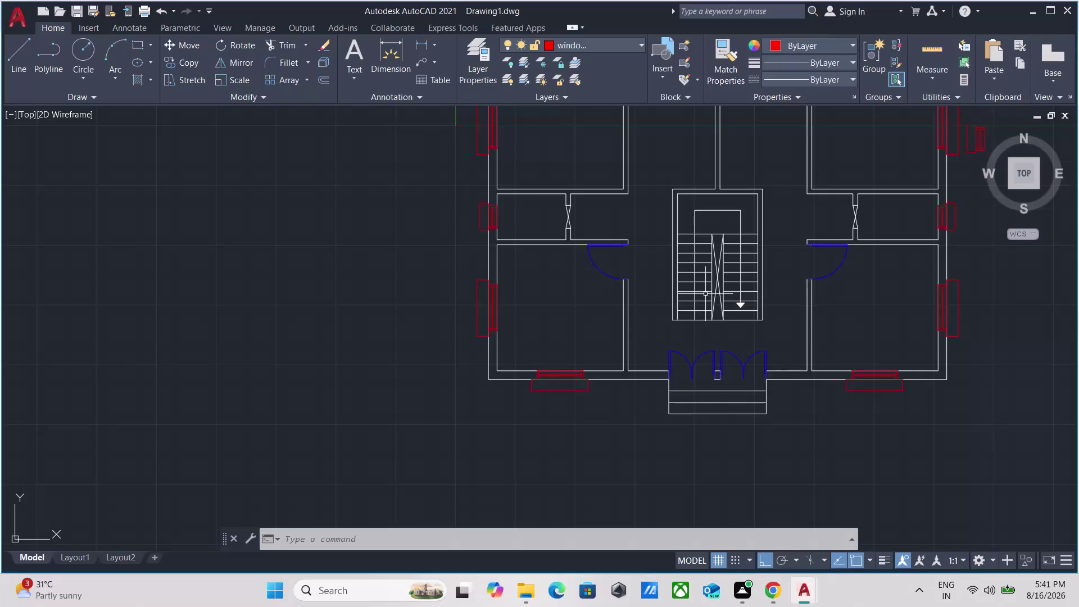
Window-select the first loose pieces, the tall piece and the bed pieces right of the plan.
scroll(down, 3)
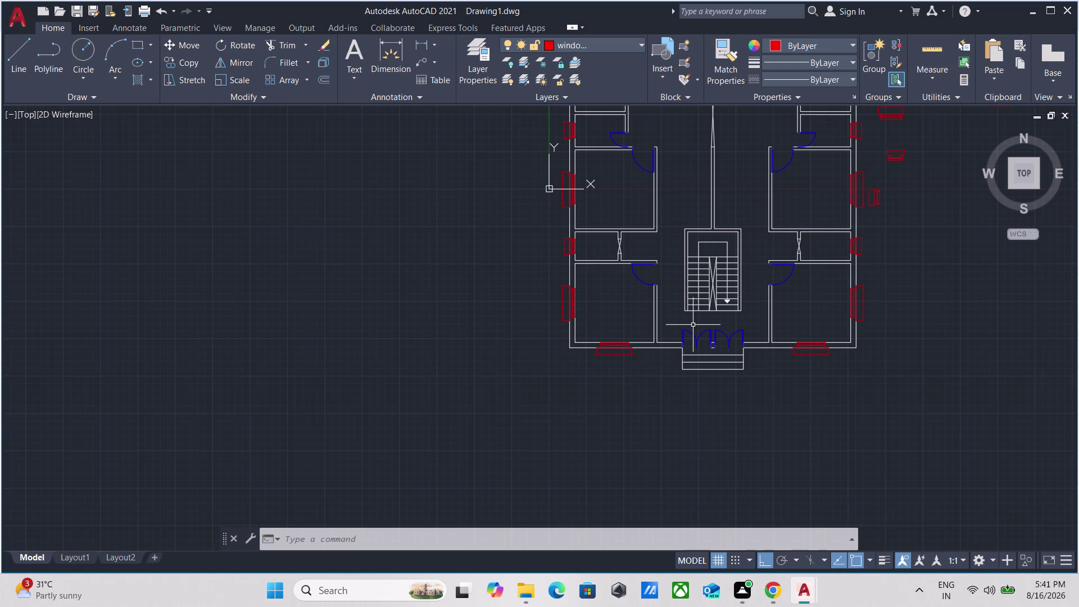
scroll(up, 3)
scroll(down, 3)
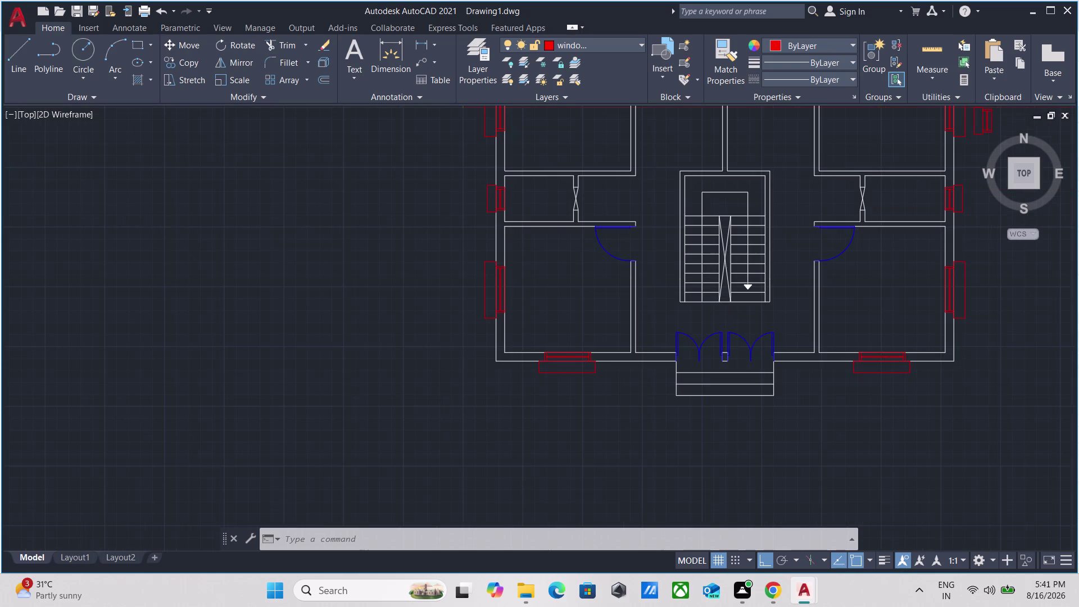
scroll(down, 3)
middle_drag(792, 300, 631, 354)
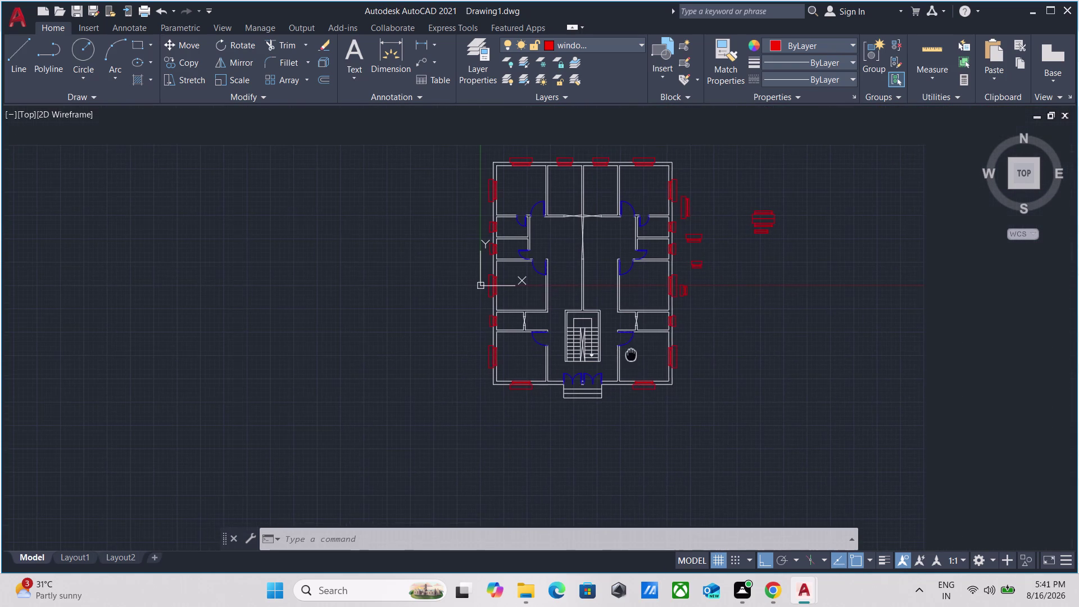
scroll(up, 3)
middle_drag(694, 302, 696, 328)
click(679, 305)
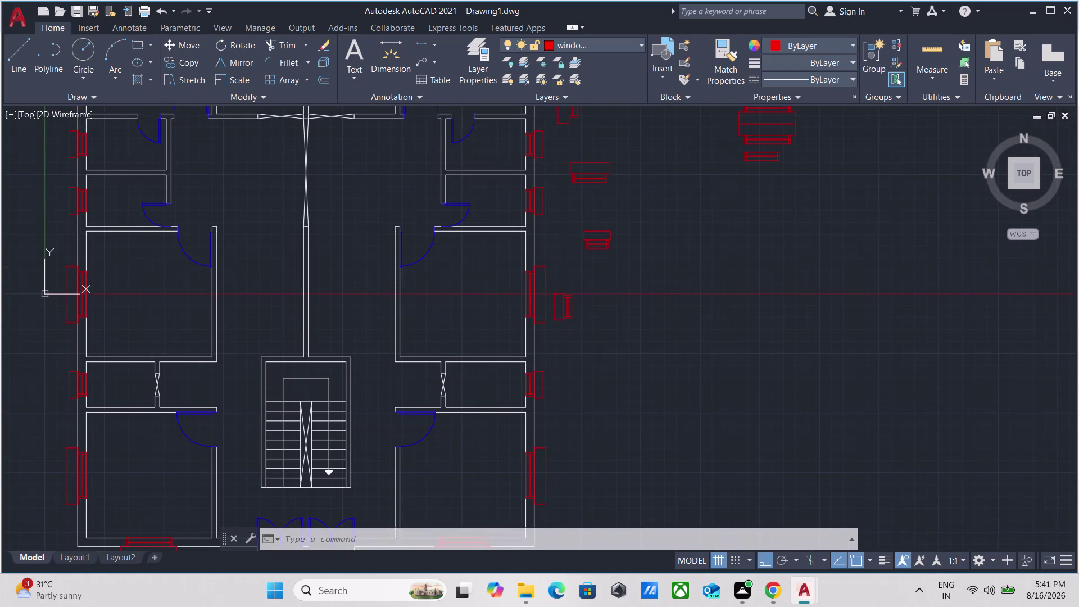
click(597, 148)
middle_drag(619, 197, 639, 339)
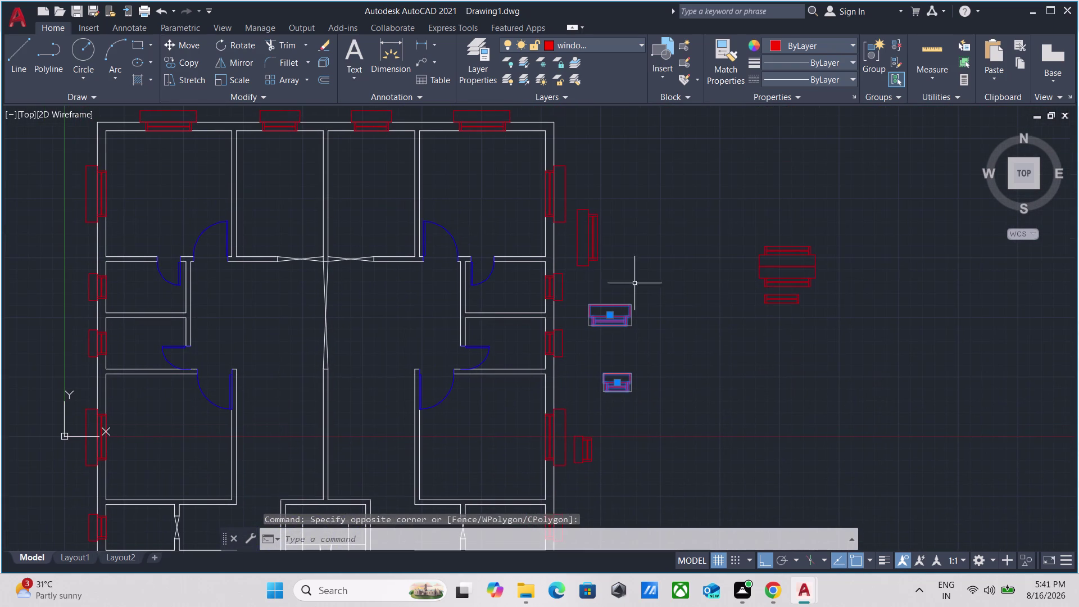
click(631, 273)
click(590, 211)
click(845, 364)
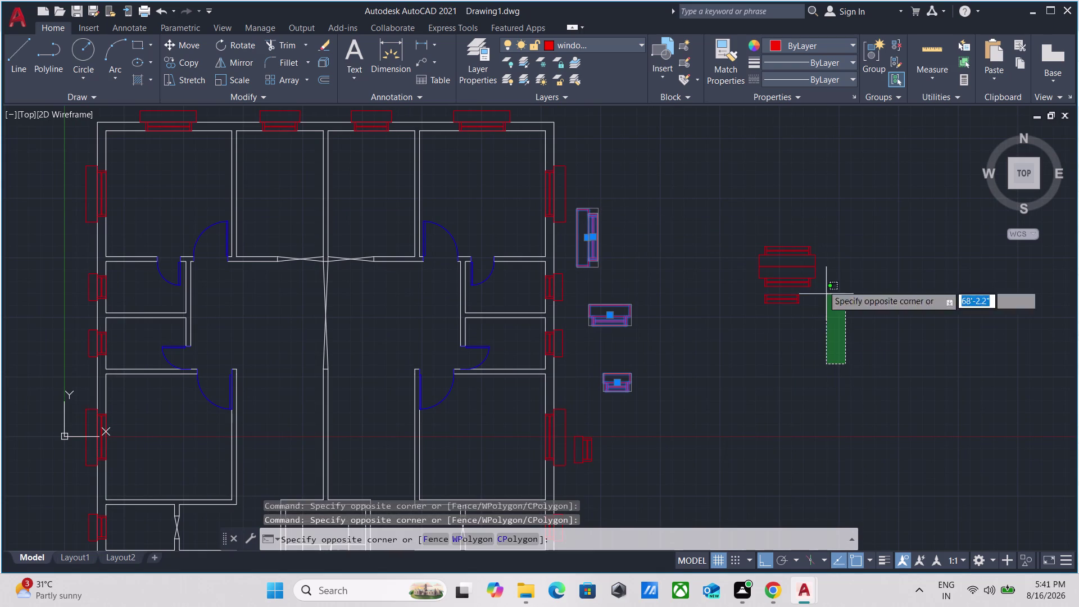
click(772, 204)
Add the small piece beside the wall window, then recenter on the plan and selection.
middle_drag(624, 456, 660, 329)
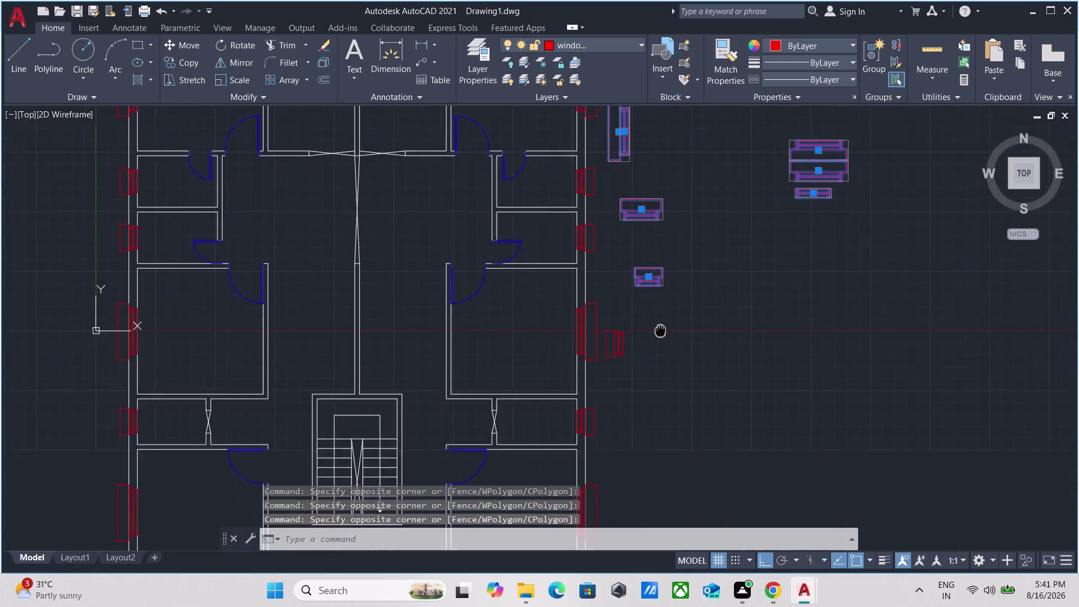
middle_drag(660, 329, 686, 252)
scroll(up, 3)
drag(665, 281, 662, 271)
click(597, 200)
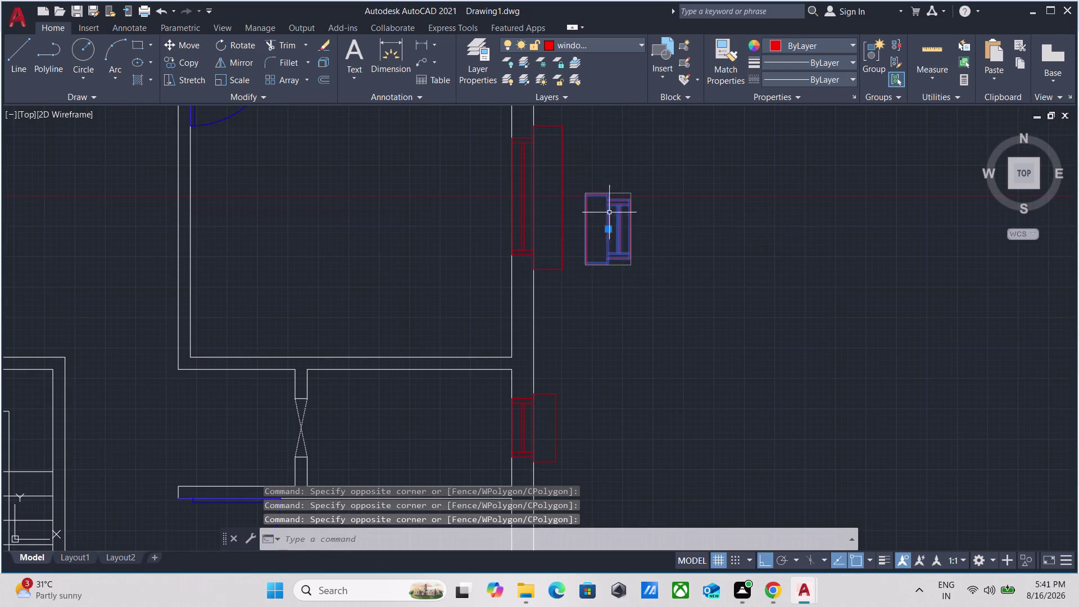
scroll(down, 3)
middle_drag(657, 314, 702, 145)
scroll(down, 3)
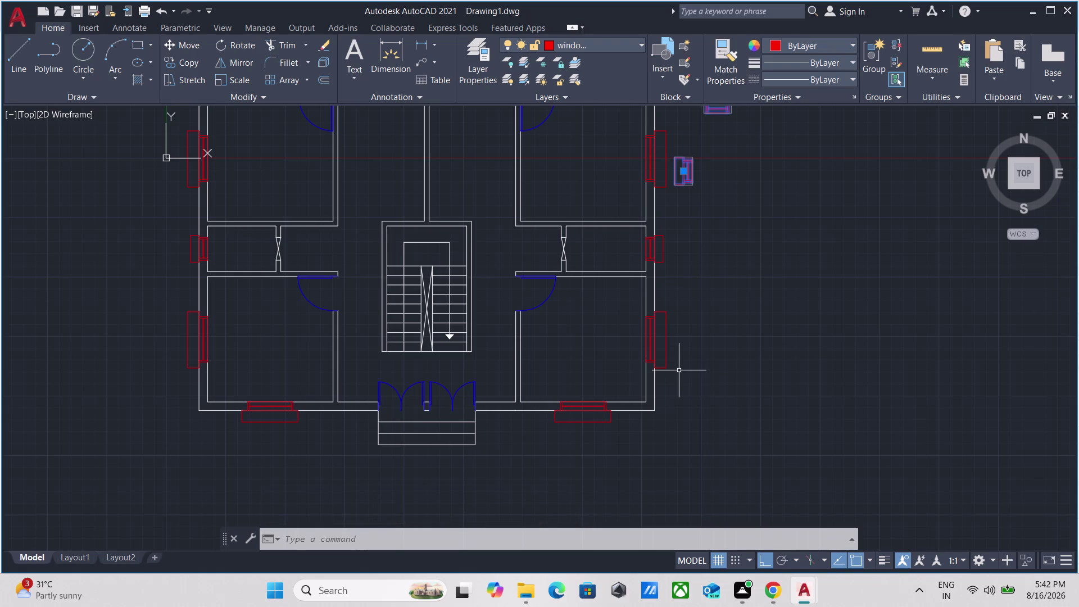
scroll(down, 3)
middle_drag(722, 354, 715, 391)
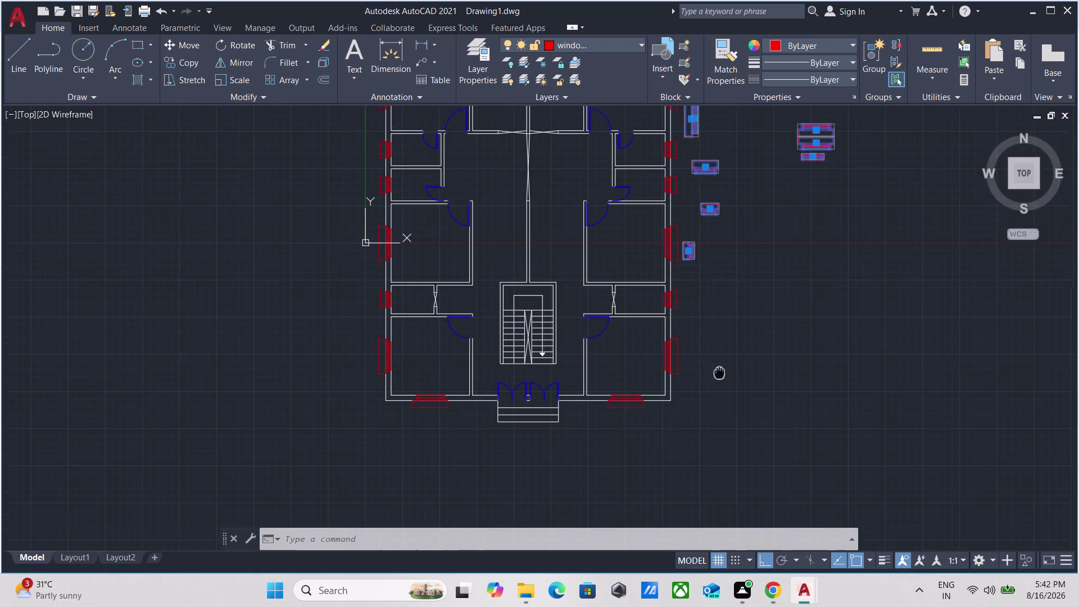
middle_drag(716, 391, 703, 447)
Erase the selected loose furniture pieces beside the plan.
right_click(810, 292)
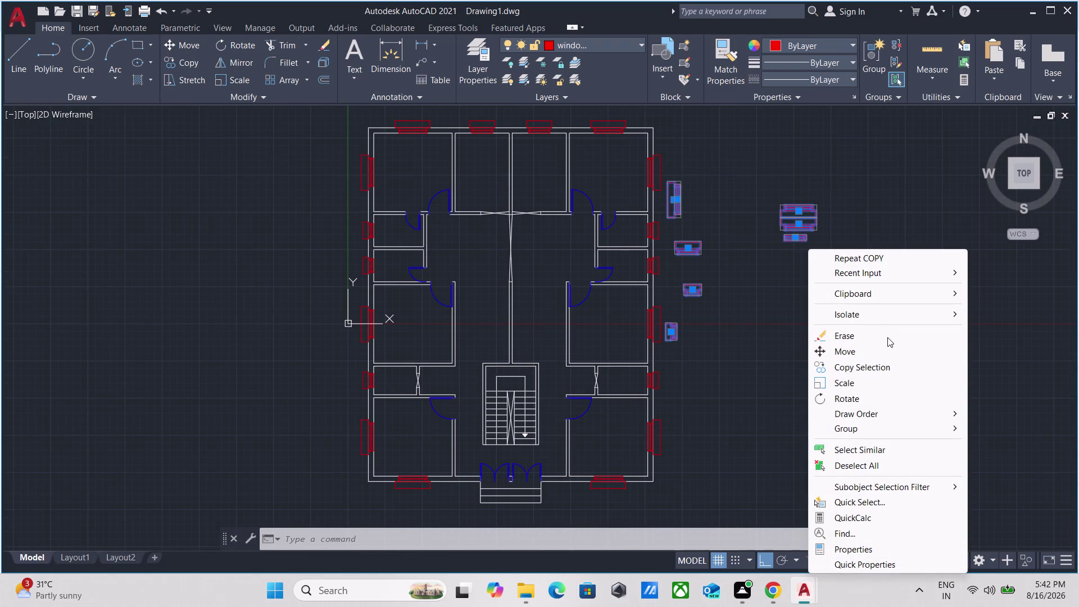
click(887, 337)
scroll(up, 3)
scroll(down, 3)
middle_drag(481, 252, 526, 330)
Zoom back to the upper rooms and make 'furniture' the current layer.
scroll(up, 3)
scroll(up, 3)
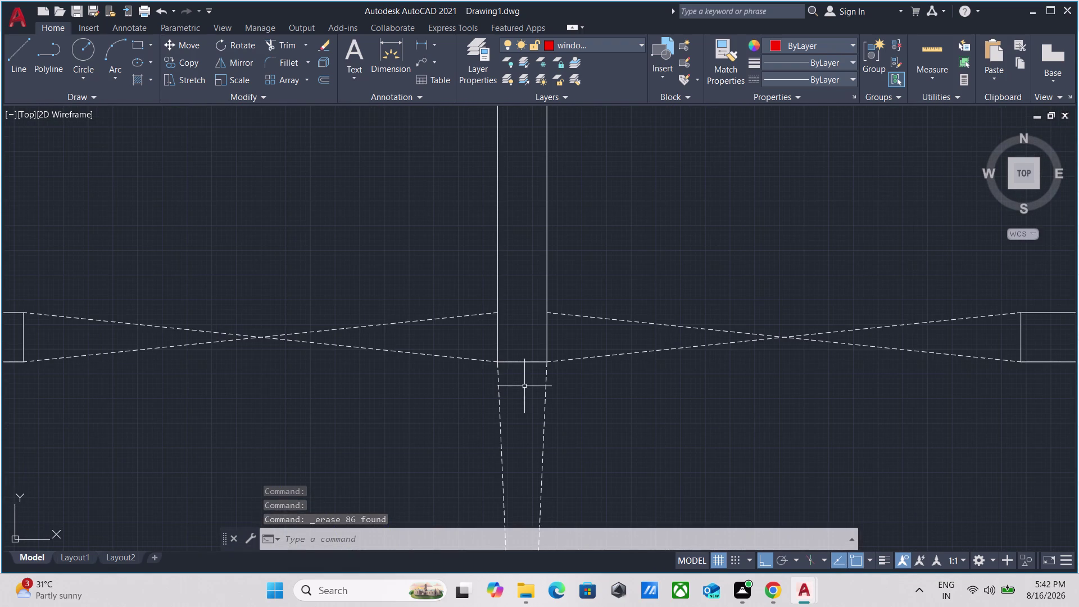
scroll(down, 3)
scroll(down, 3)
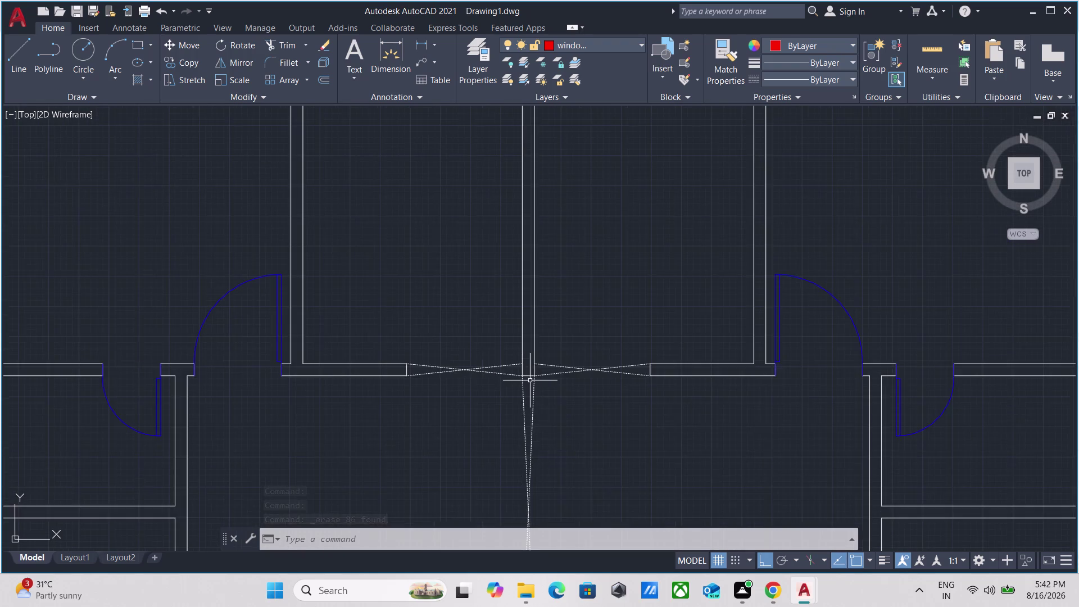
scroll(down, 3)
scroll(down, 3)
middle_drag(613, 398, 608, 296)
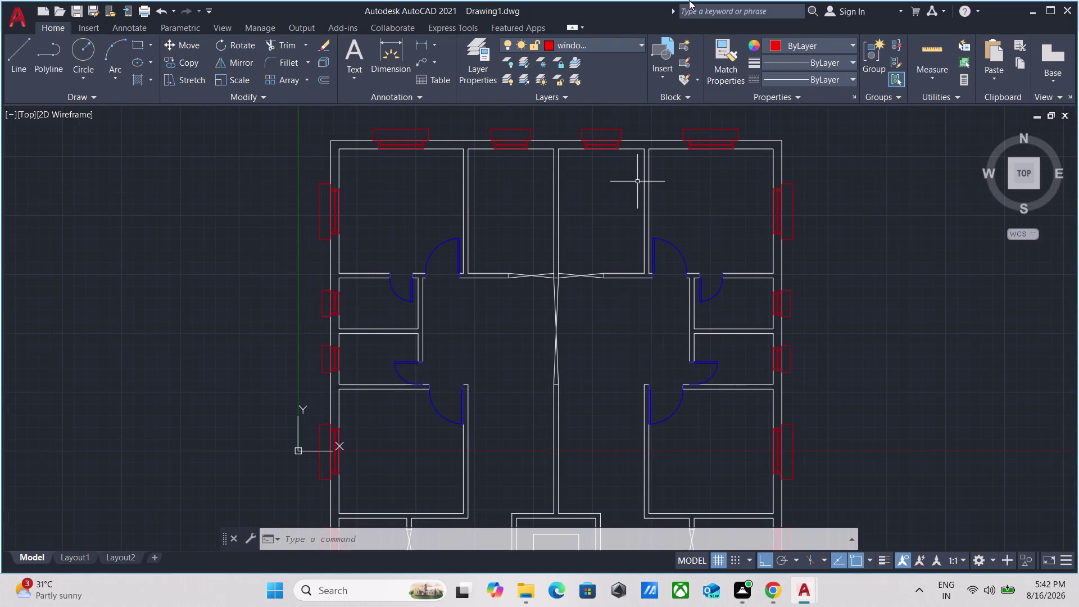
click(622, 39)
click(562, 128)
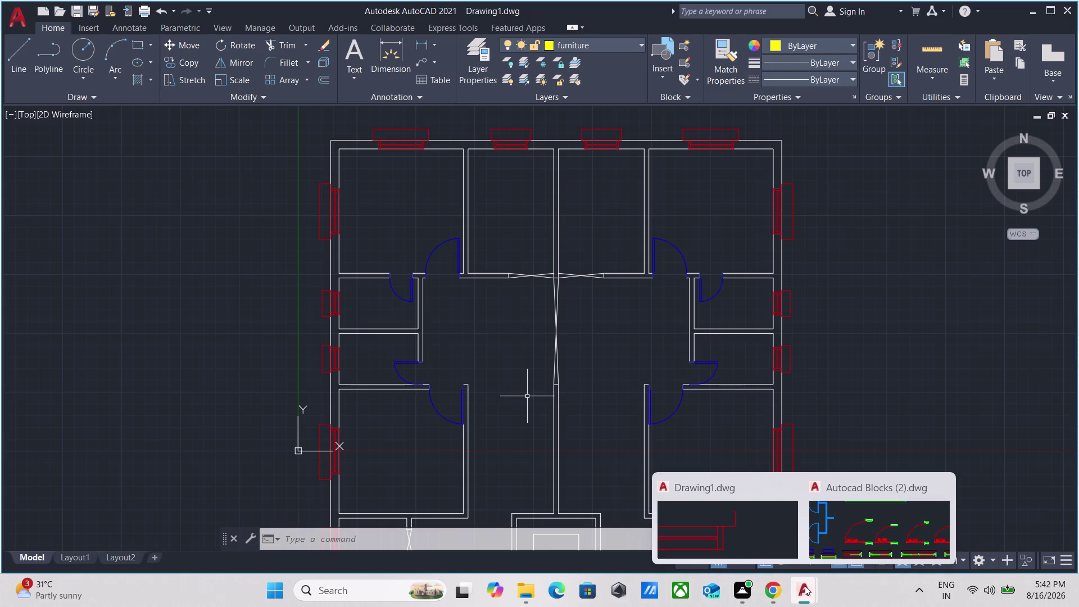
Switch to the Autocad Blocks (2).dwg drawing and pan toward its sofa blocks.
click(854, 537)
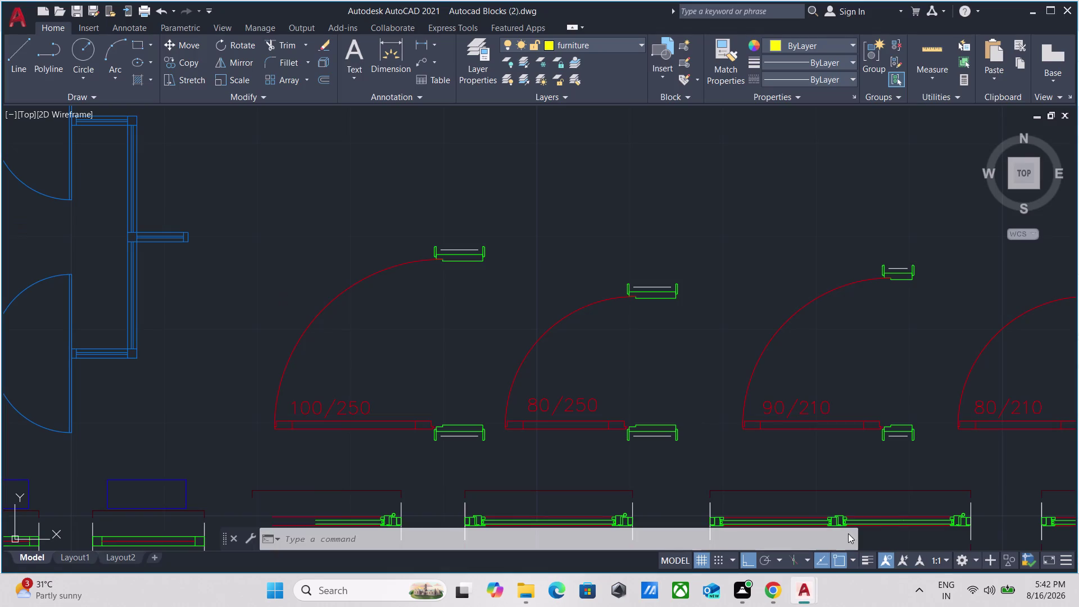
scroll(down, 3)
scroll(down, 3)
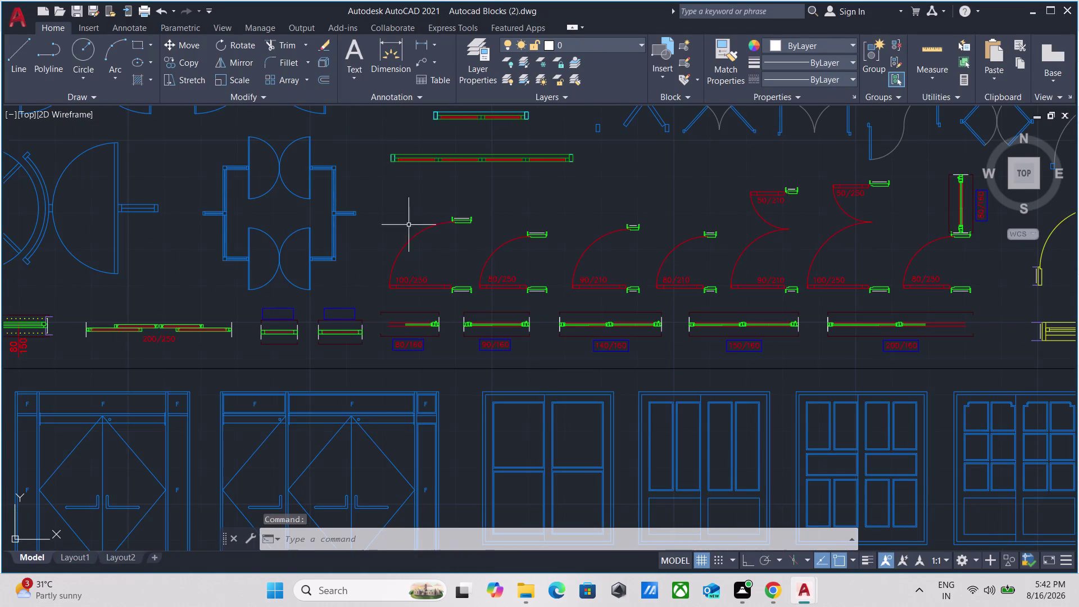
scroll(down, 3)
scroll(down, 3)
middle_drag(319, 248, 547, 259)
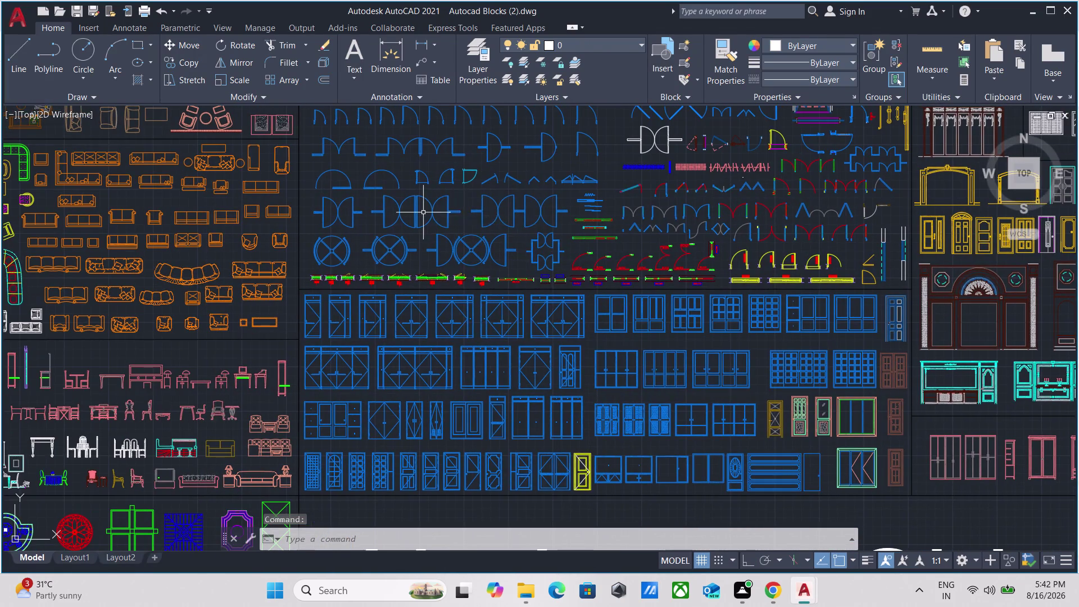
middle_drag(450, 230, 624, 283)
scroll(down, 3)
middle_drag(343, 238, 518, 283)
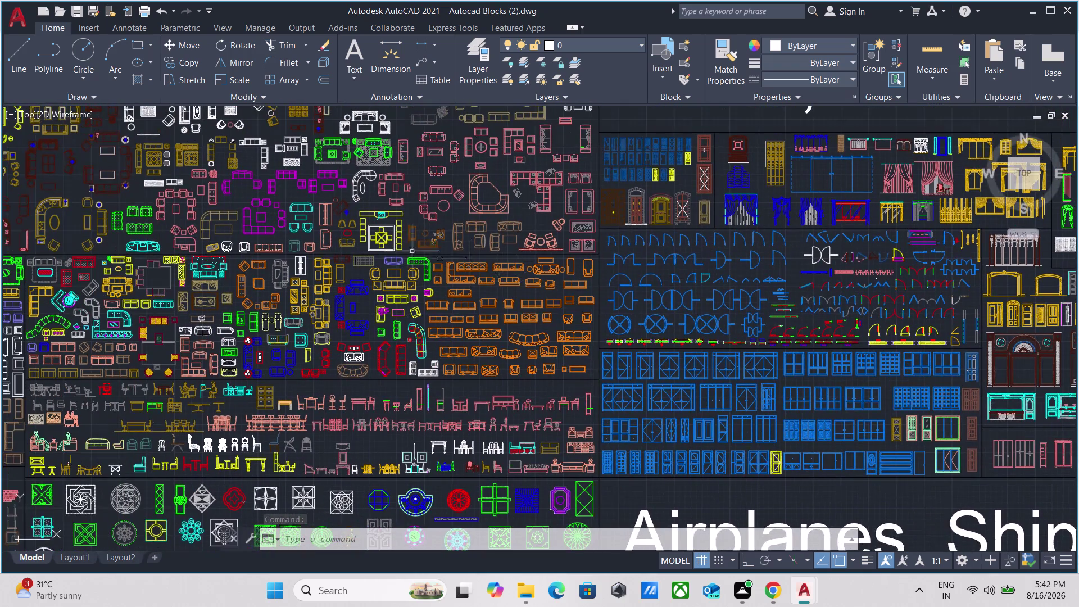
Browse the sofa sets, starting a selection window on one and cancelling it with Esc.
scroll(up, 3)
scroll(up, 3)
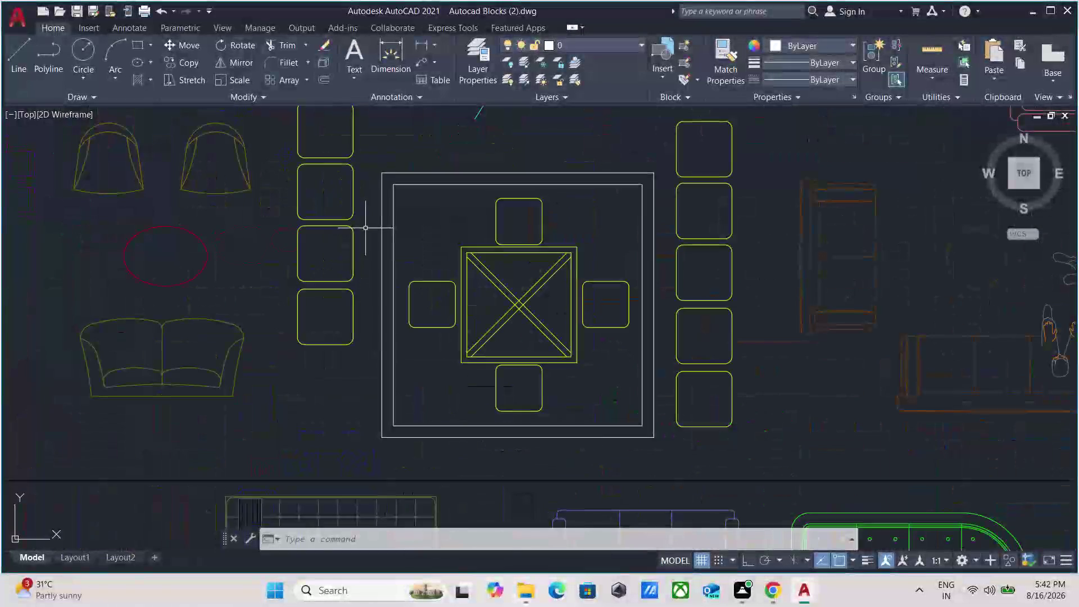
scroll(down, 3)
scroll(down, 3)
middle_drag(383, 235, 577, 313)
scroll(up, 3)
scroll(down, 3)
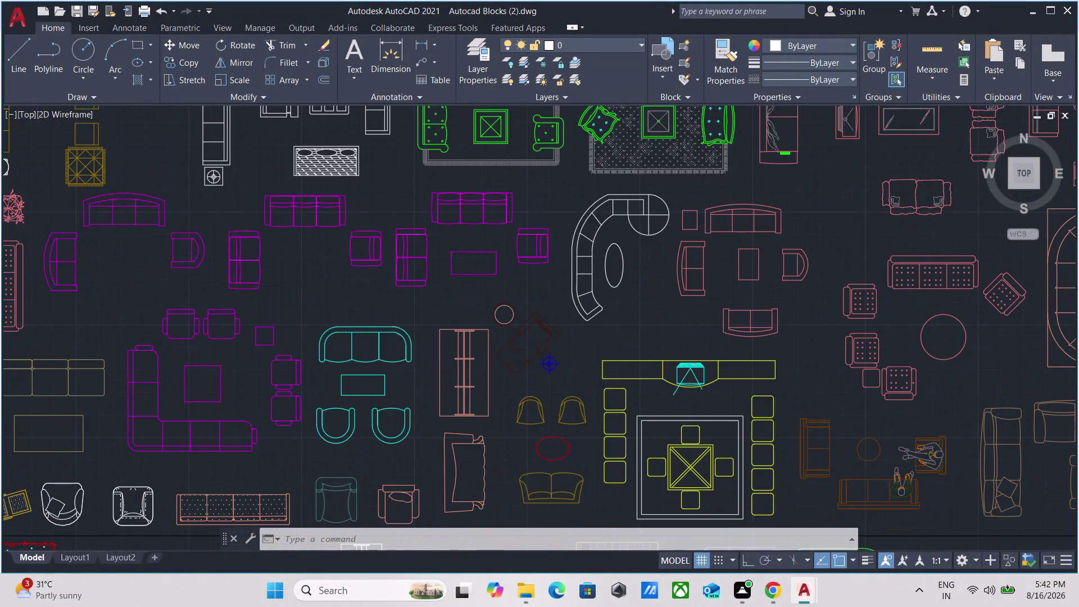
middle_drag(521, 224, 652, 336)
scroll(down, 3)
scroll(up, 3)
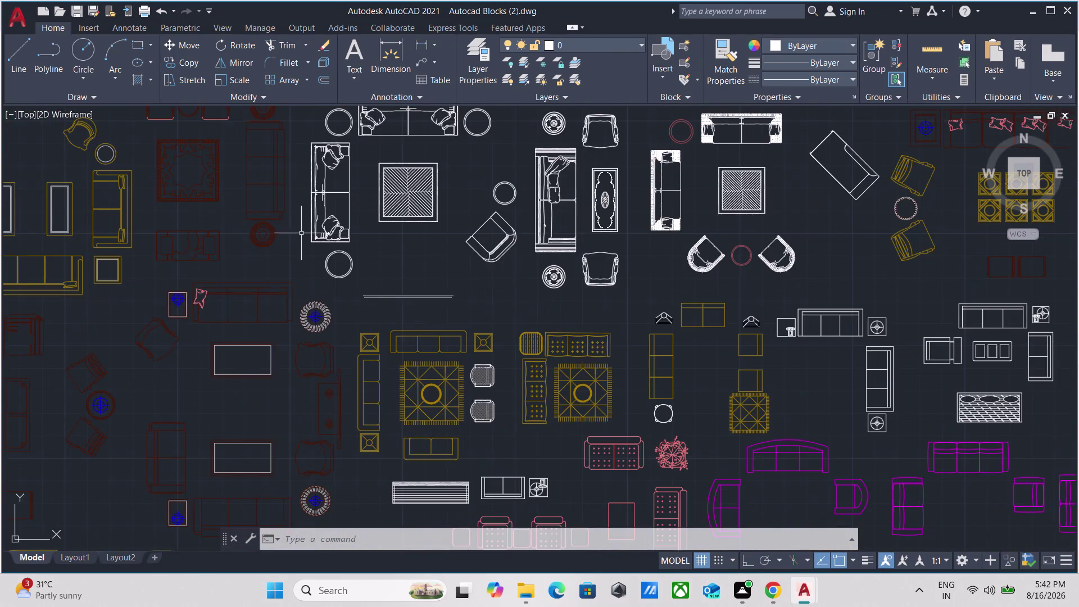
scroll(down, 3)
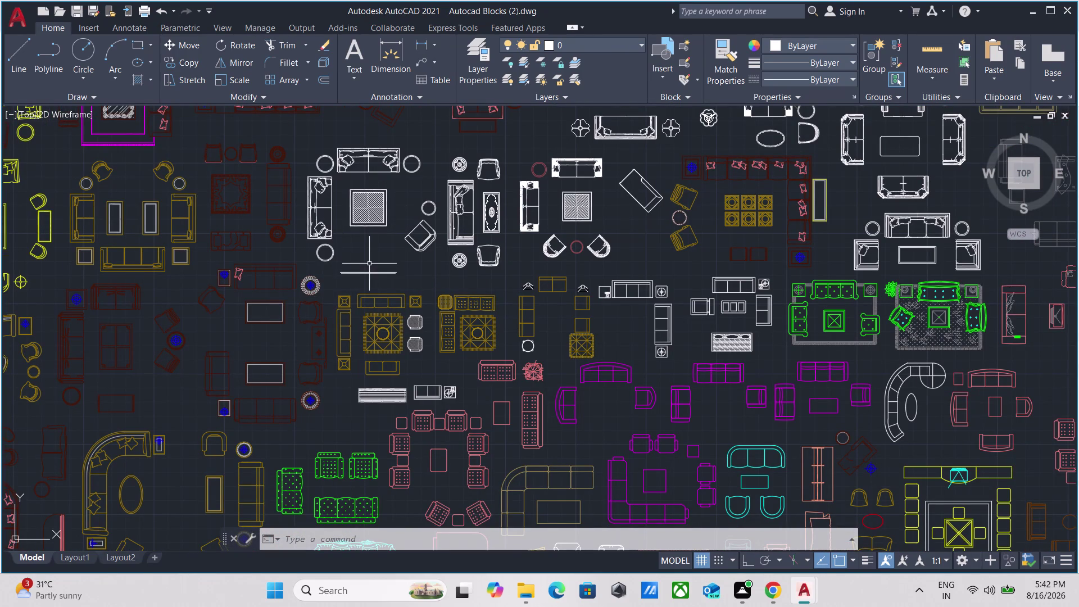
middle_drag(370, 257, 381, 283)
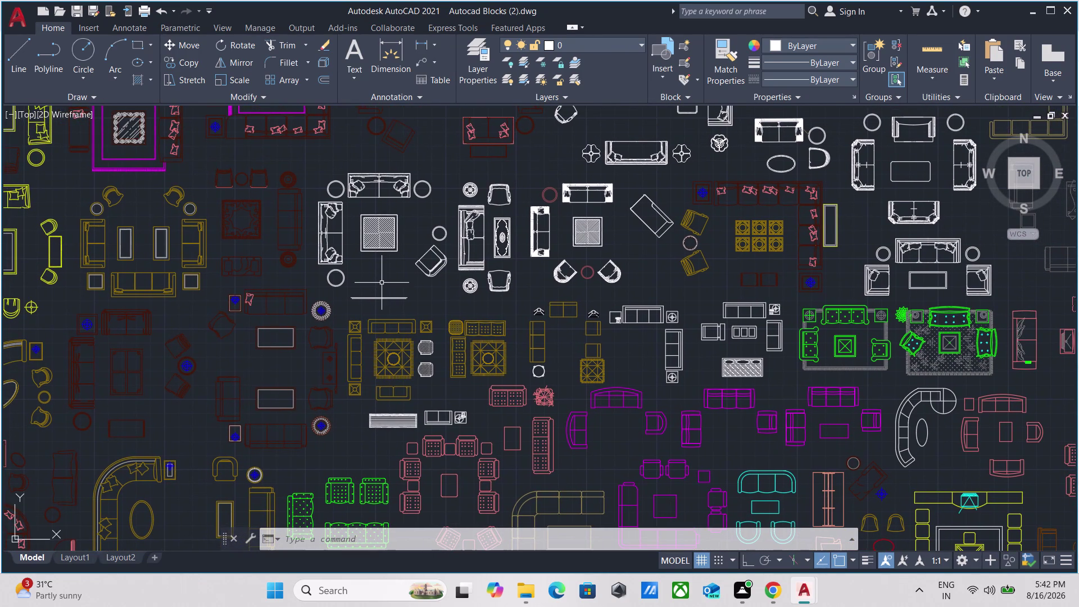
click(646, 289)
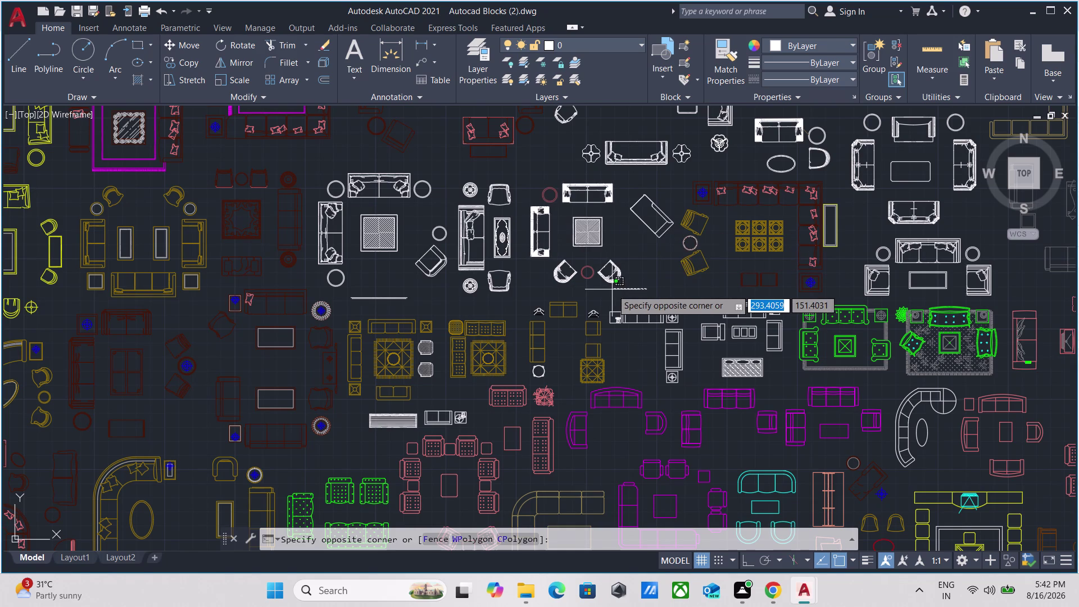
scroll(down, 3)
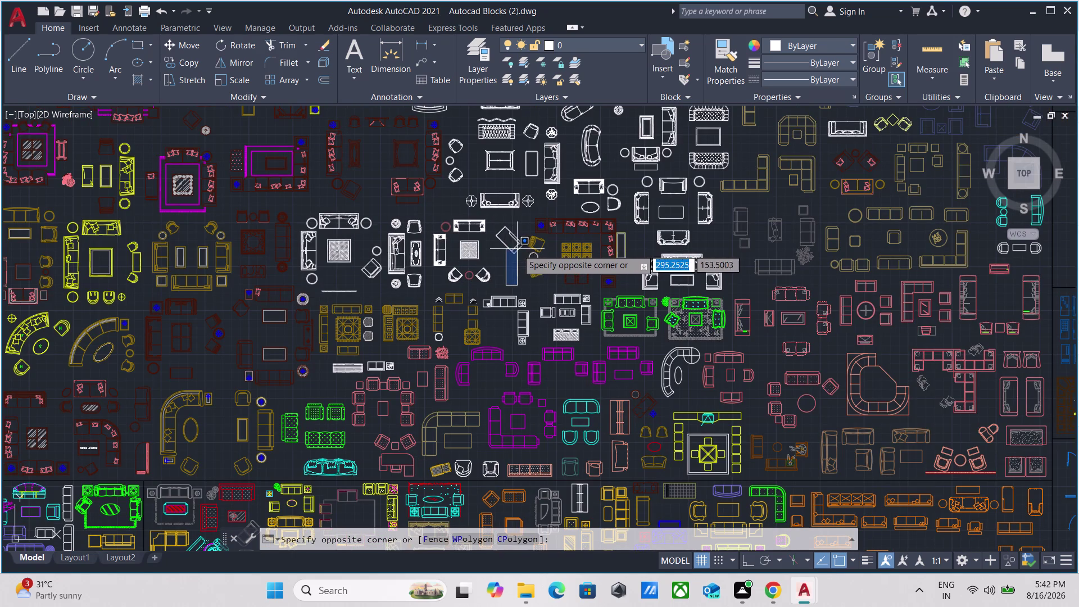
scroll(up, 3)
scroll(down, 3)
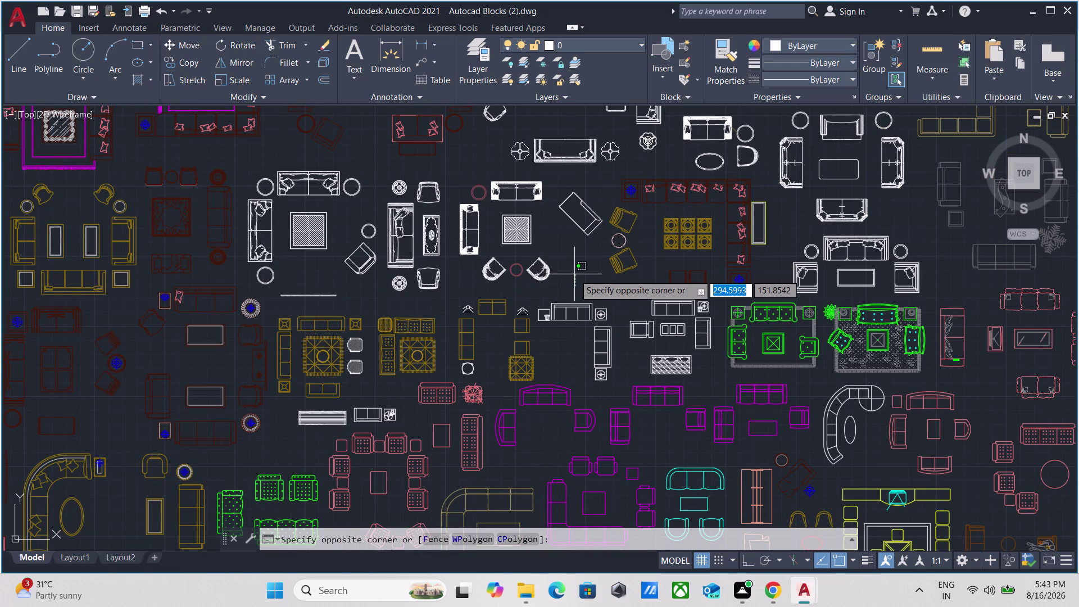
key(Escape)
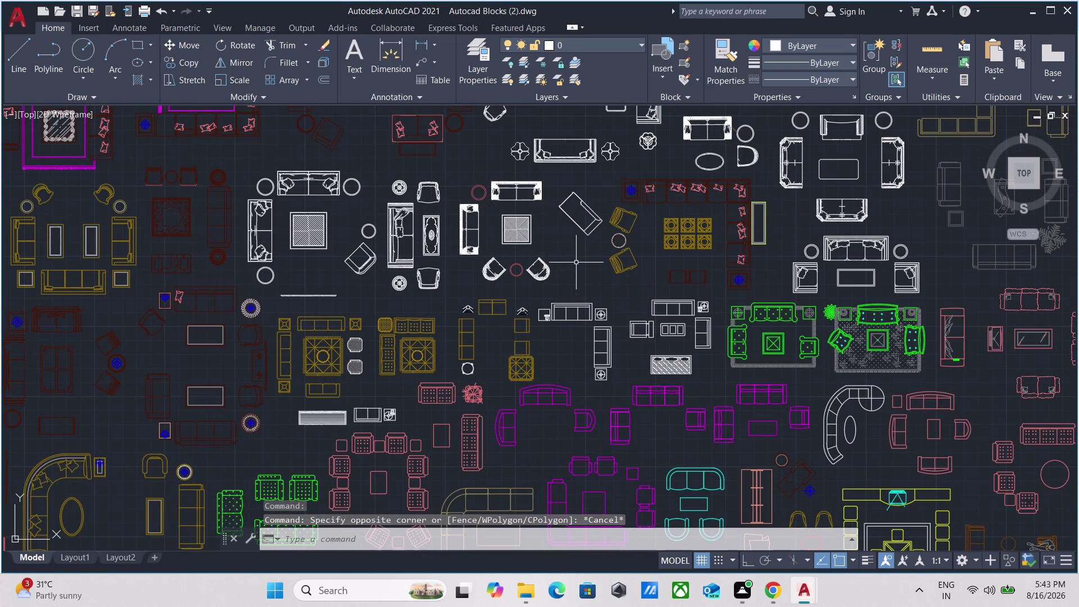
scroll(down, 3)
Zoom and pan across the block library to the bed, piano and rug blocks.
scroll(up, 3)
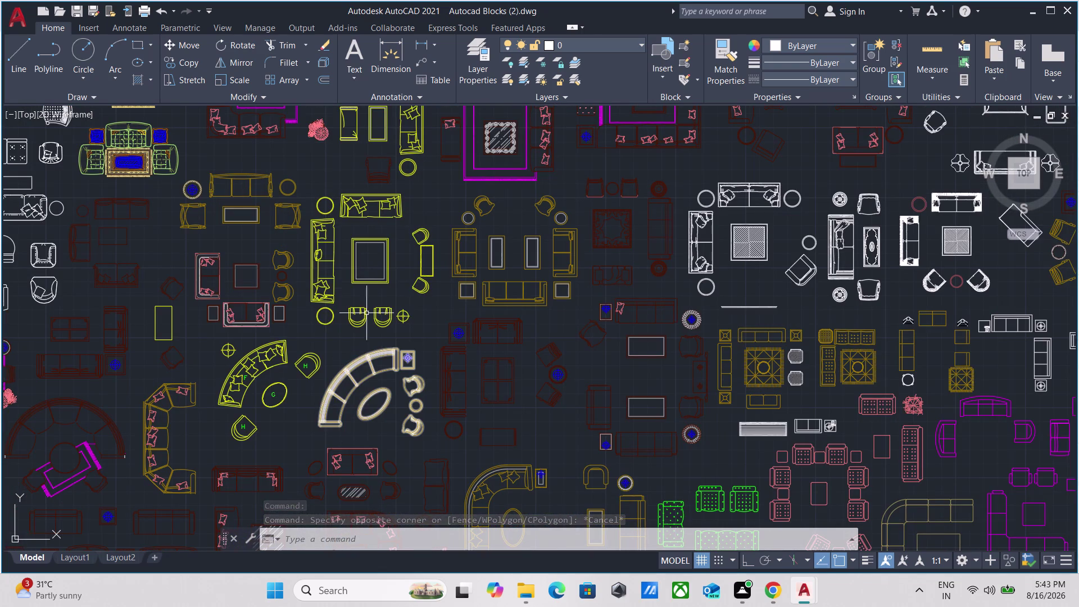
scroll(down, 3)
scroll(up, 3)
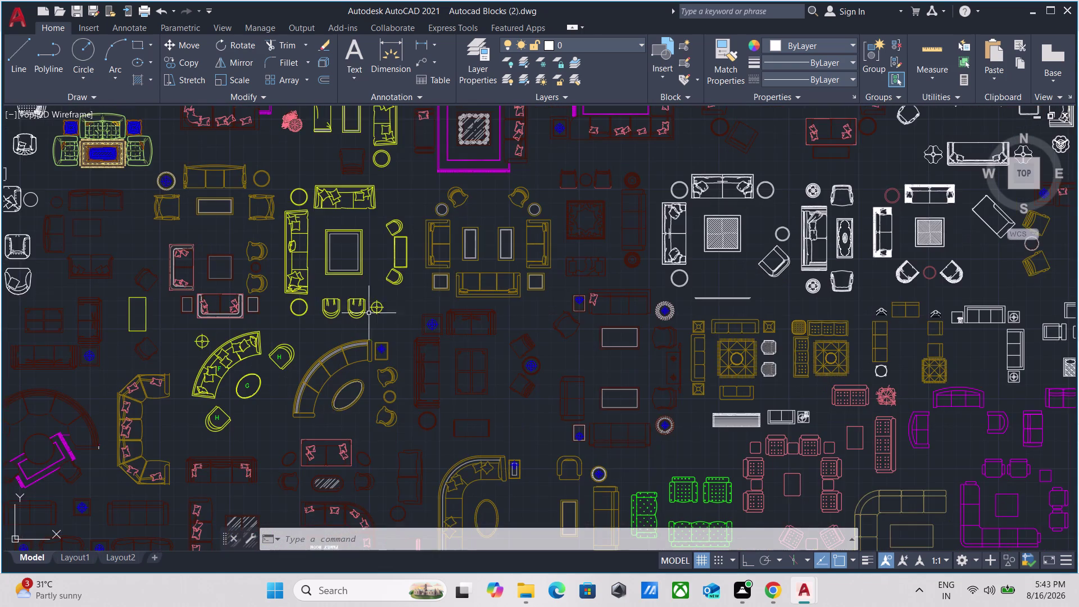
scroll(up, 3)
scroll(down, 3)
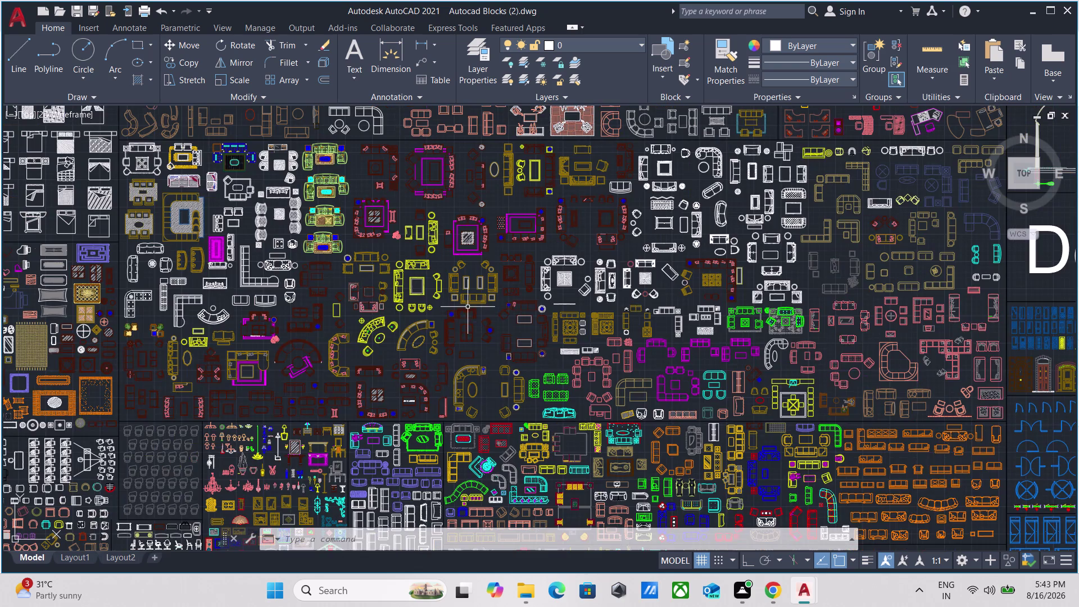
scroll(up, 3)
scroll(down, 3)
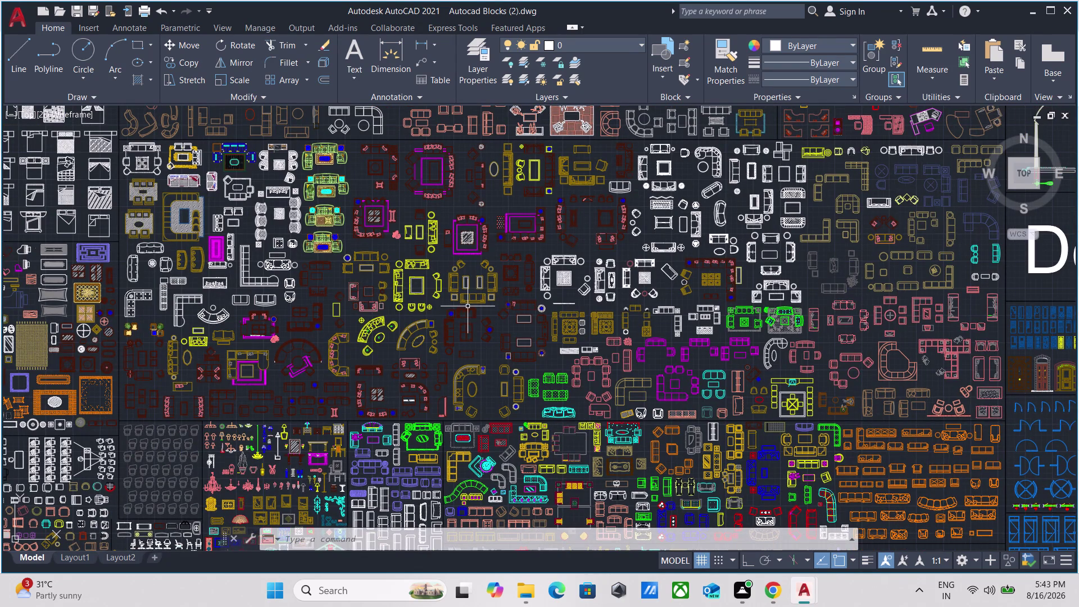
scroll(up, 3)
scroll(up, 3)
scroll(down, 3)
scroll(down, 3)
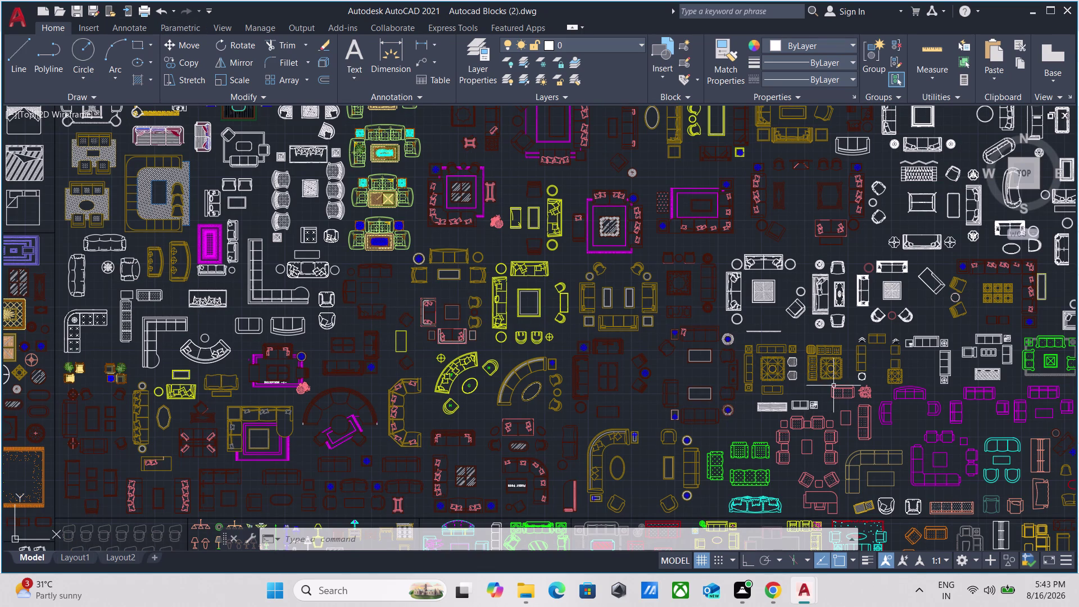
scroll(up, 3)
scroll(up, 3)
scroll(down, 3)
scroll(down, 3)
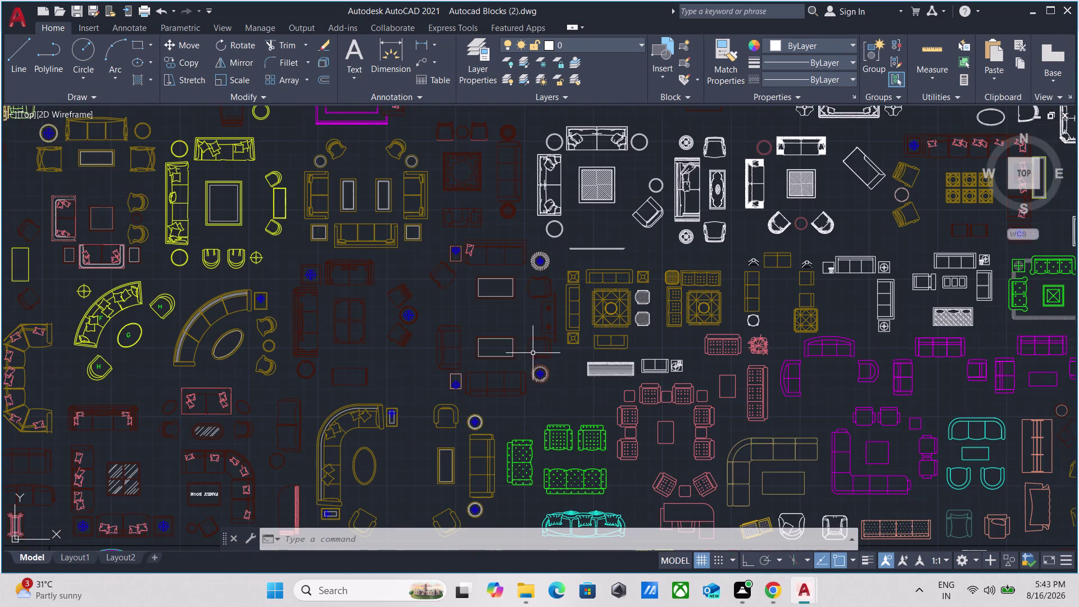
scroll(down, 3)
scroll(up, 3)
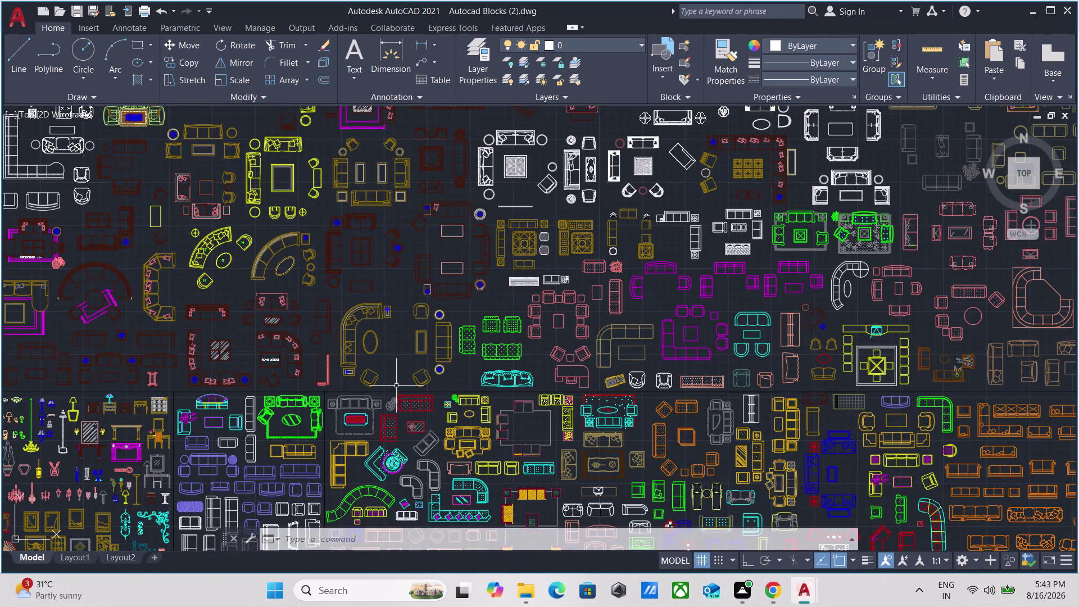
scroll(up, 3)
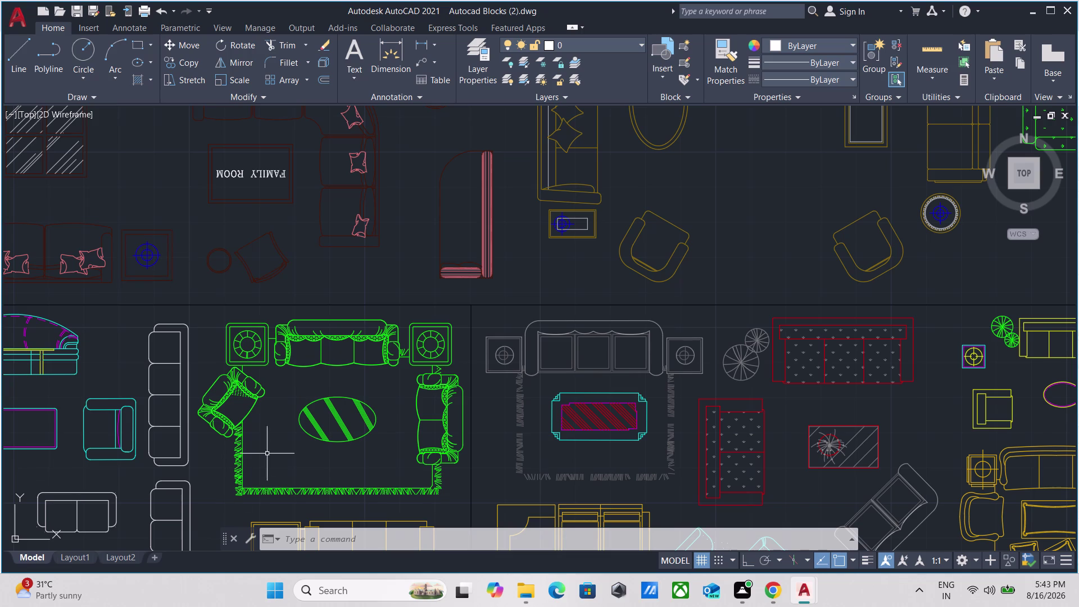
scroll(down, 3)
scroll(up, 3)
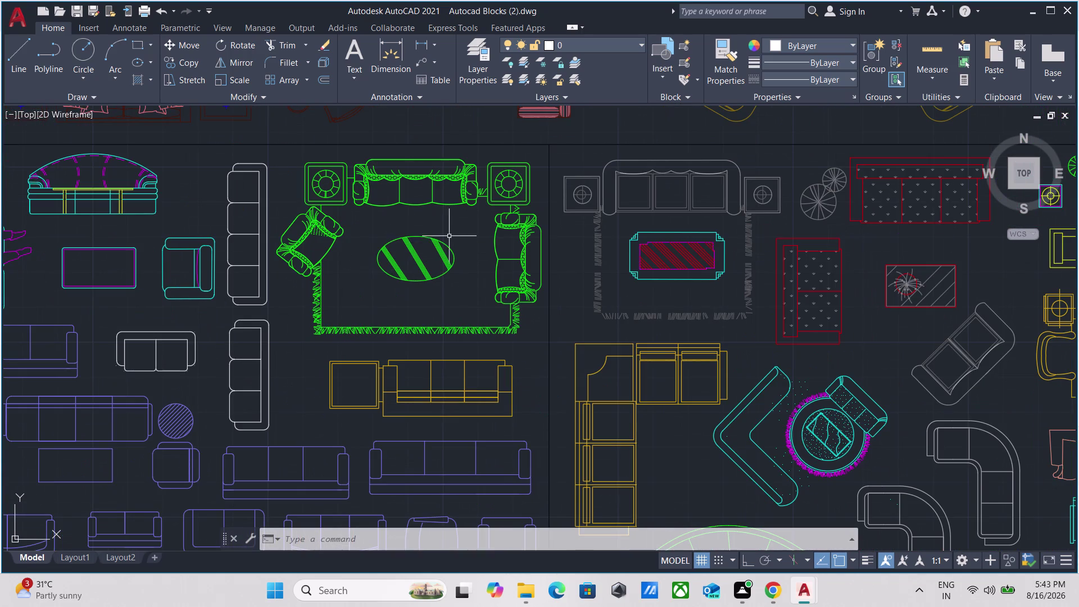
scroll(up, 3)
scroll(down, 3)
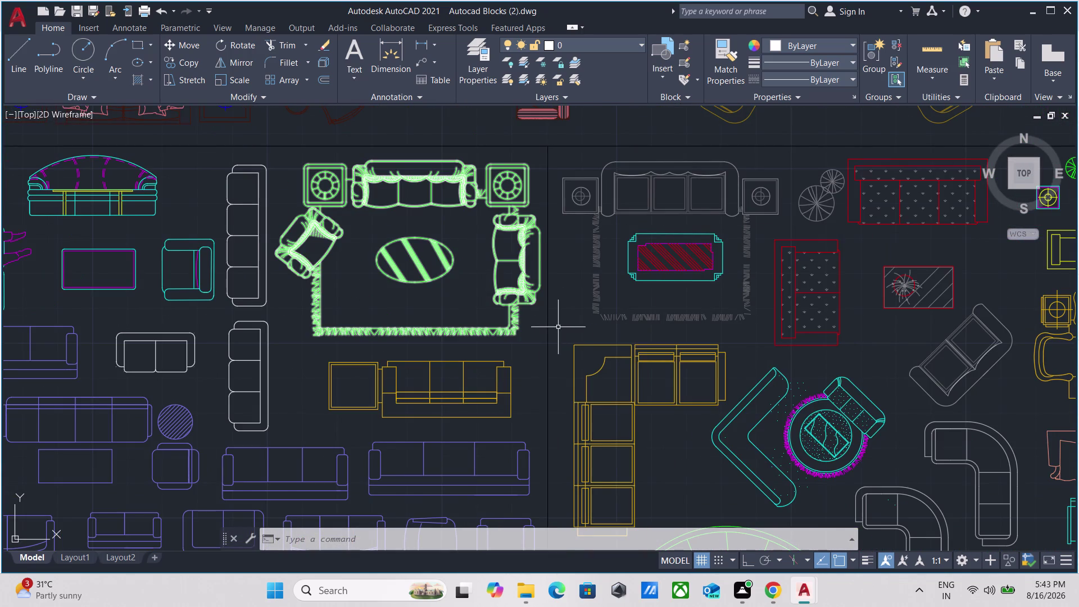
scroll(down, 3)
scroll(down, 3)
scroll(down, 3)
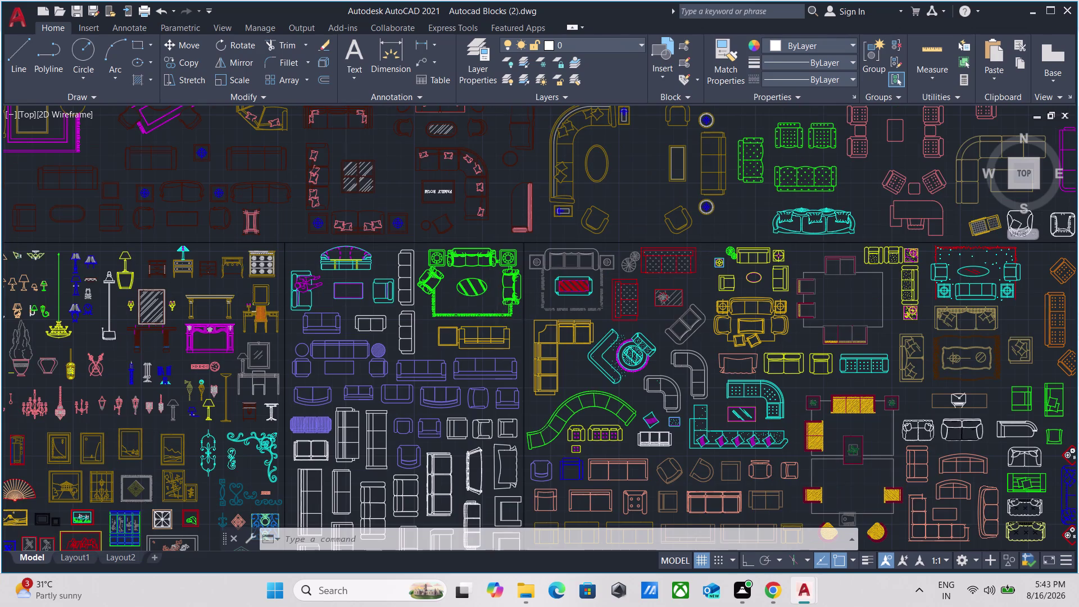
scroll(down, 3)
scroll(up, 3)
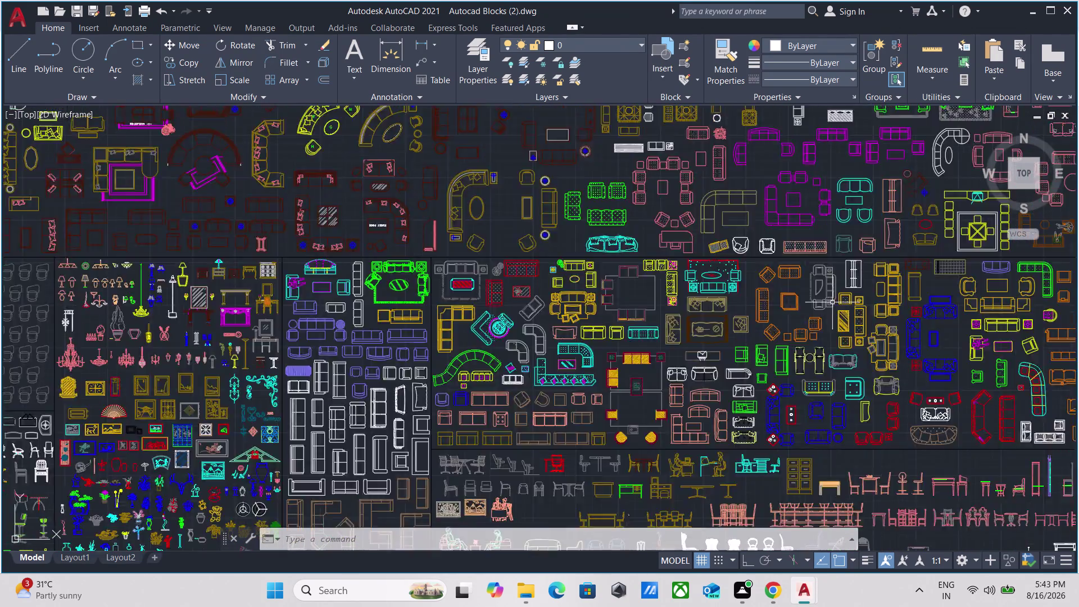
scroll(up, 3)
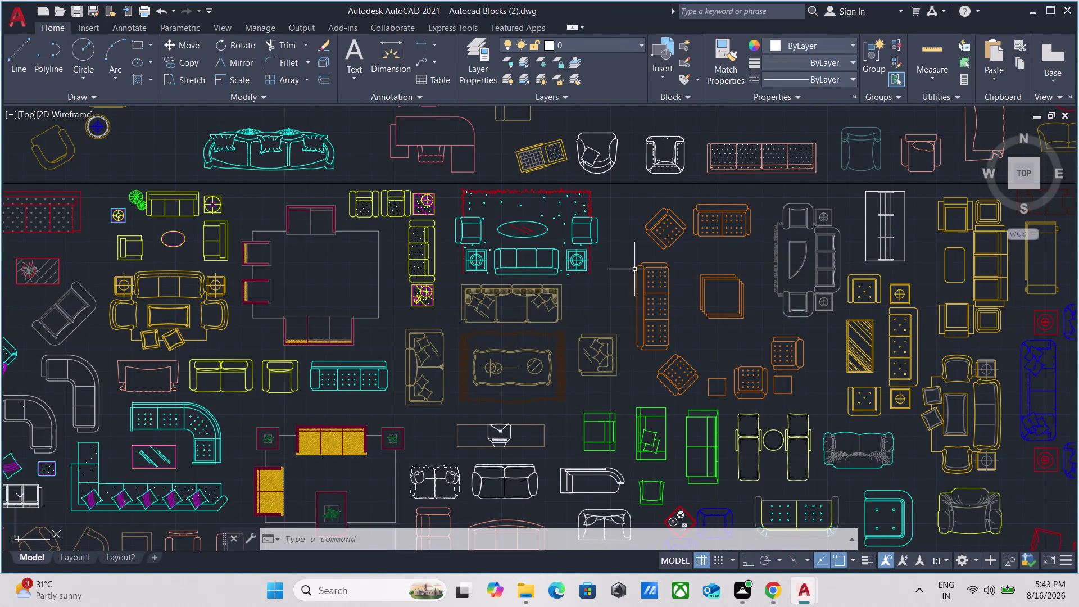
scroll(down, 3)
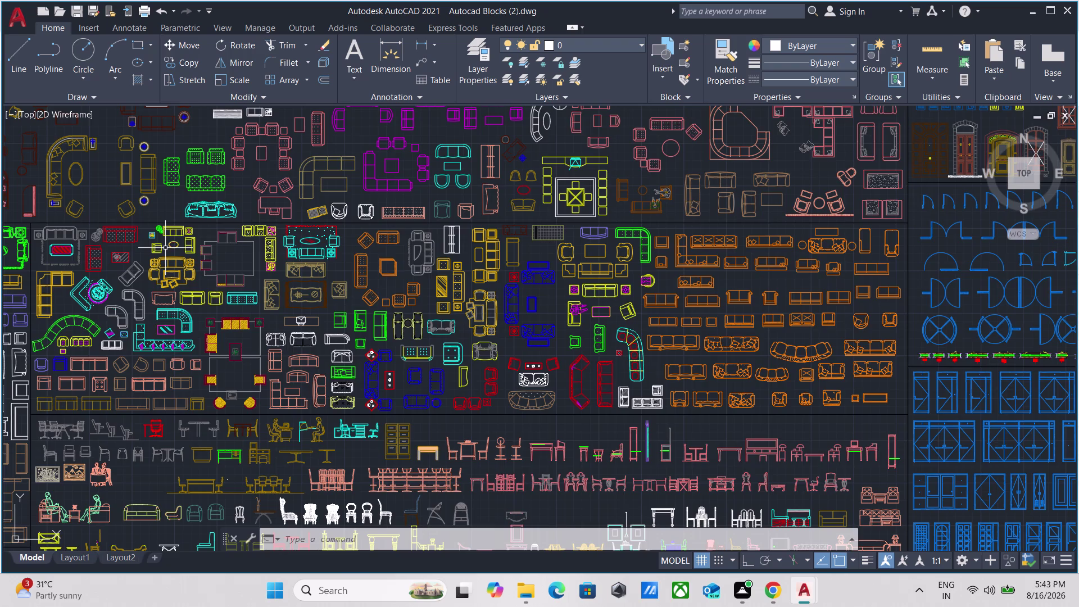
scroll(down, 3)
middle_drag(173, 238, 673, 381)
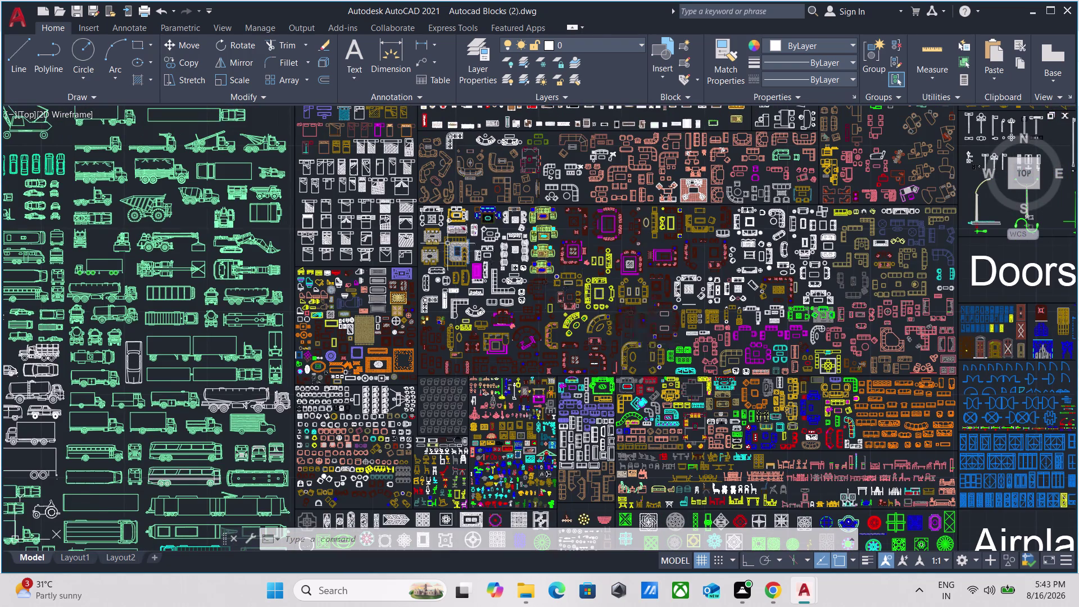
scroll(up, 3)
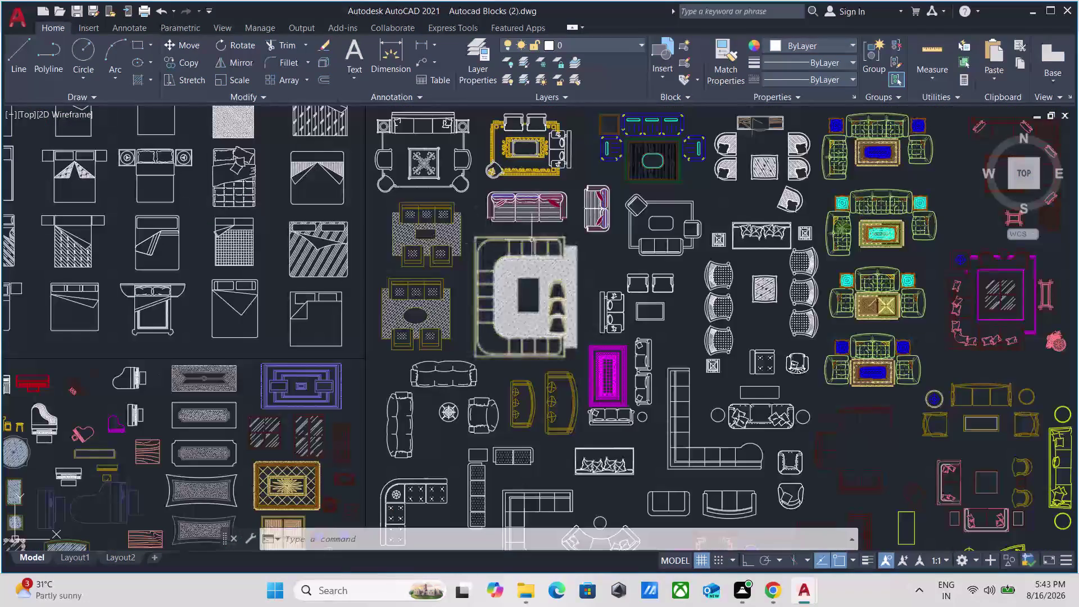
scroll(down, 3)
middle_drag(563, 227, 432, 310)
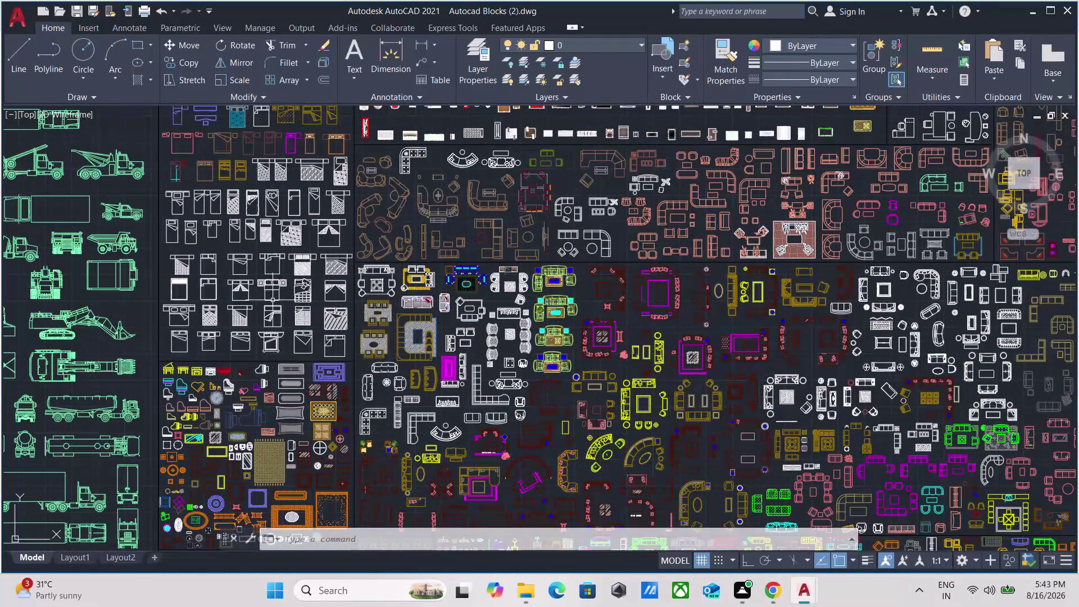
scroll(up, 3)
scroll(down, 3)
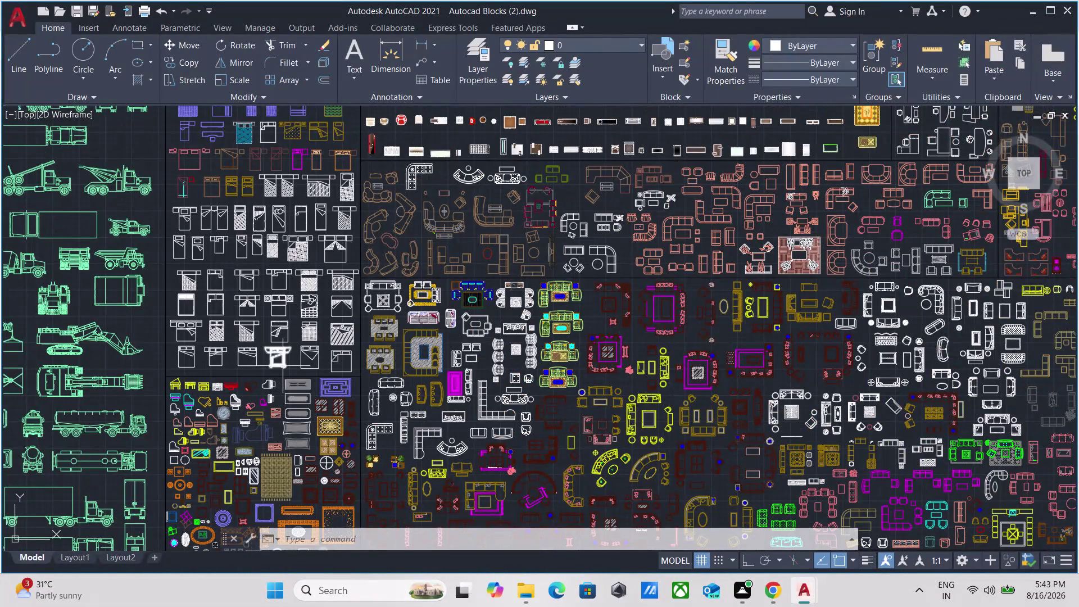
middle_drag(282, 365, 460, 284)
scroll(up, 3)
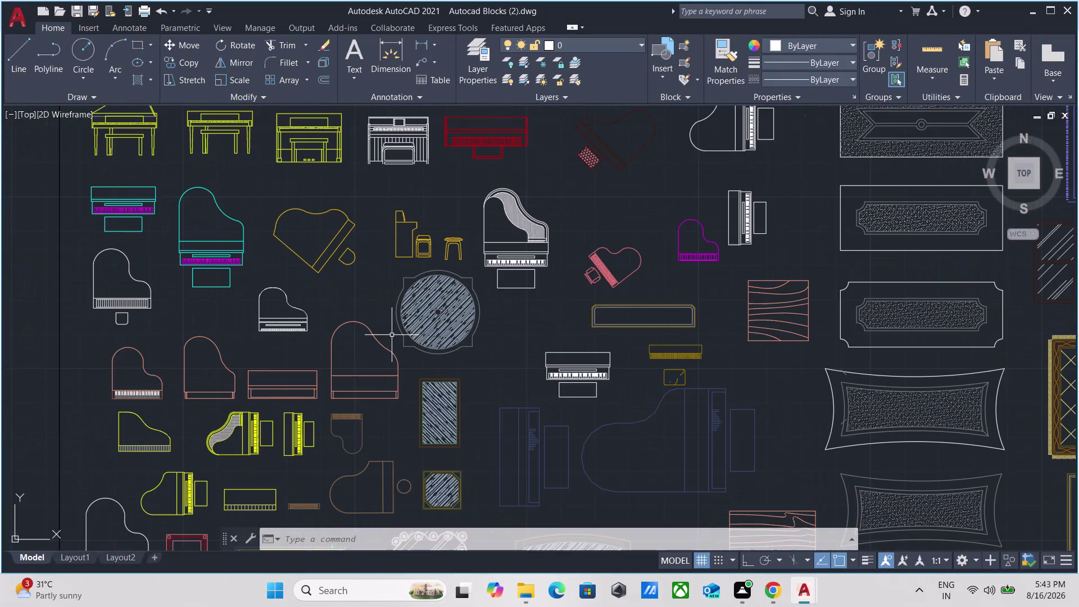
scroll(down, 3)
scroll(up, 3)
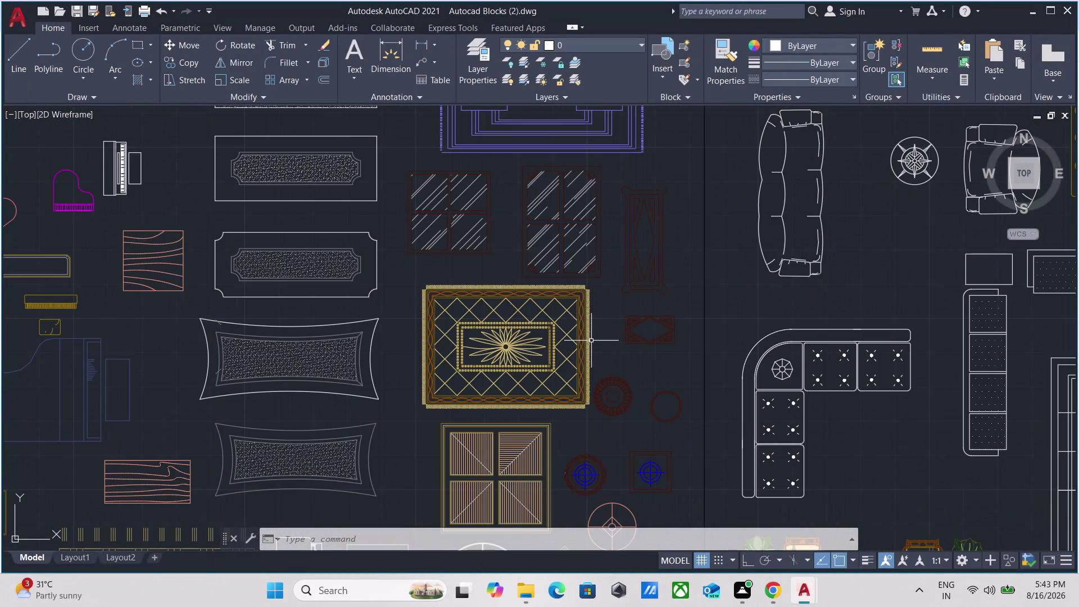
scroll(down, 3)
scroll(up, 3)
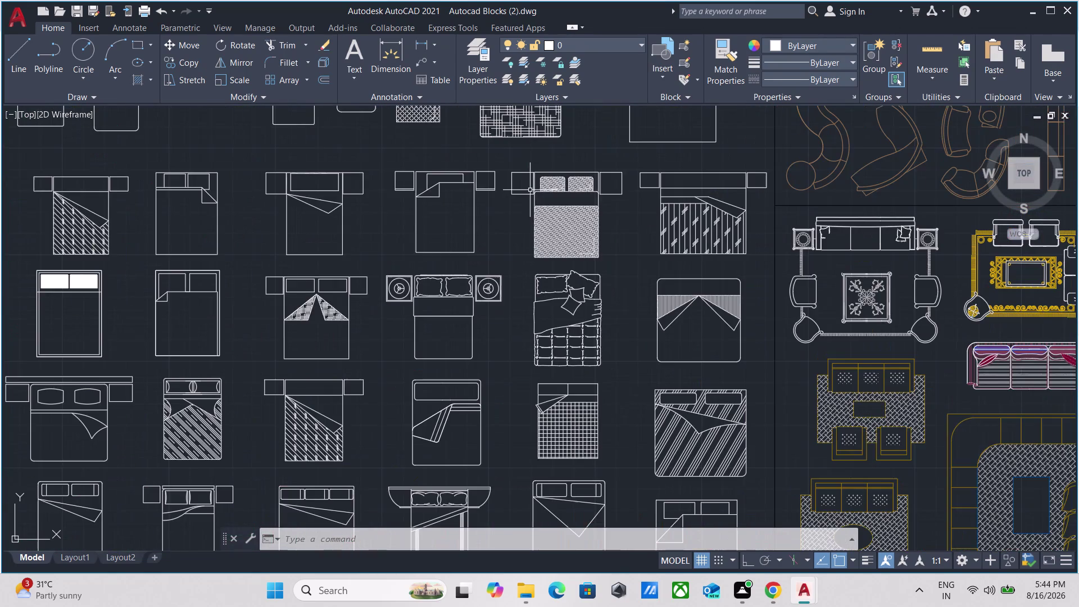
scroll(up, 3)
Window-select the patterned double bed with two nightstands and copy it with Ctrl+C.
drag(678, 327, 668, 311)
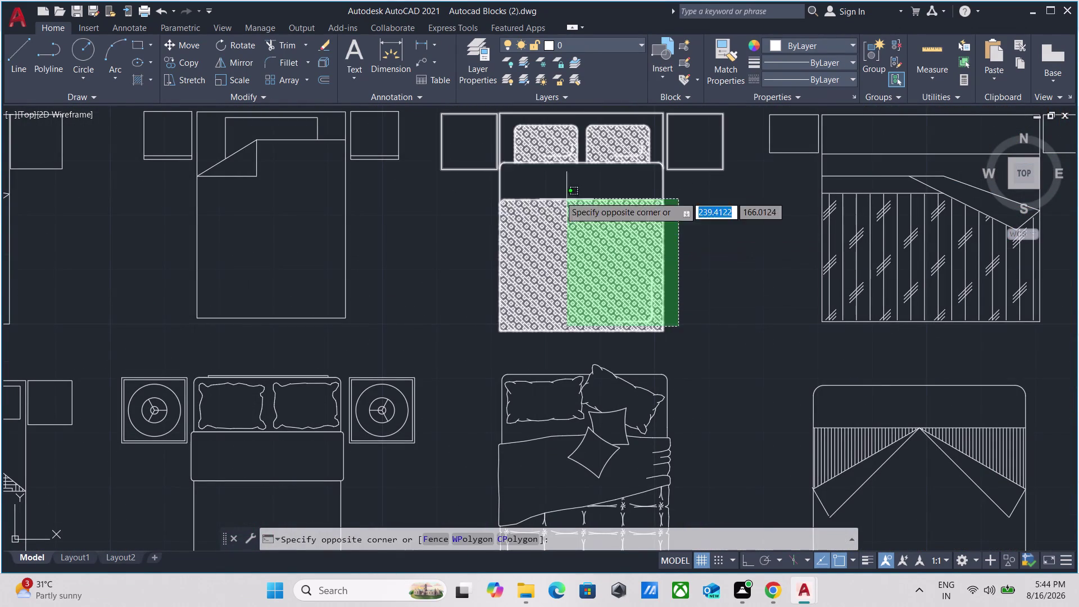
click(509, 174)
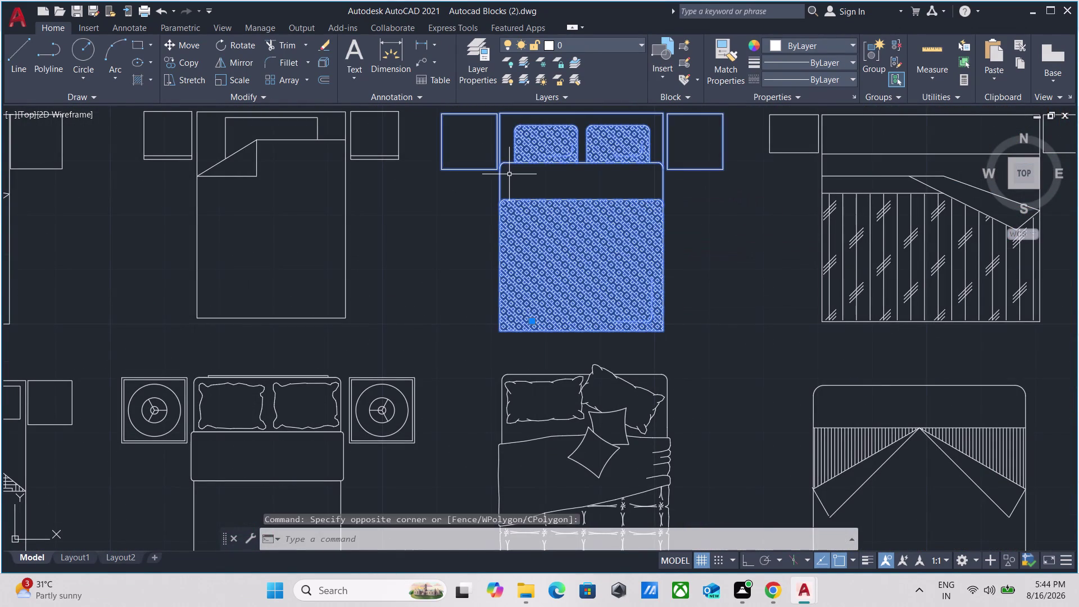
key(ctrl+c)
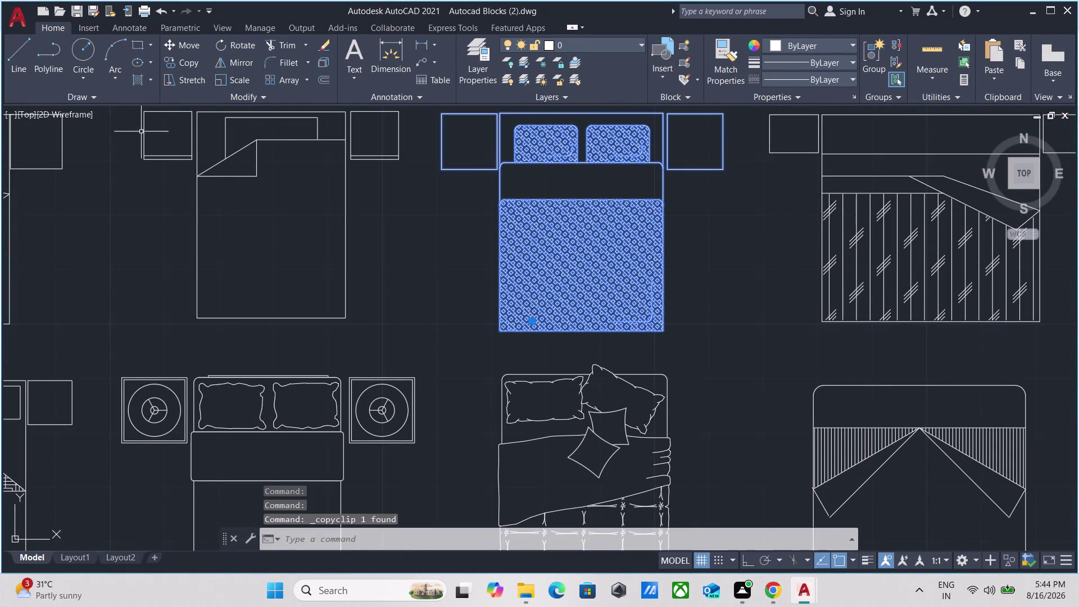
scroll(down, 3)
scroll(down, 3)
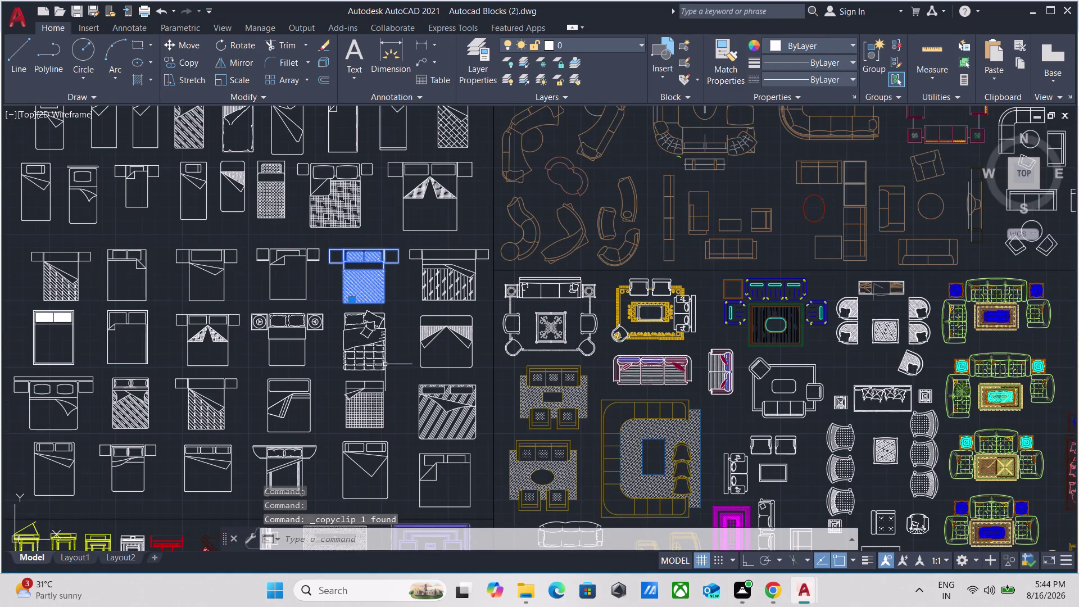
Zoom and pan across the table, rug and decor blocks toward the sofa blocks.
middle_drag(386, 370, 438, 179)
scroll(down, 3)
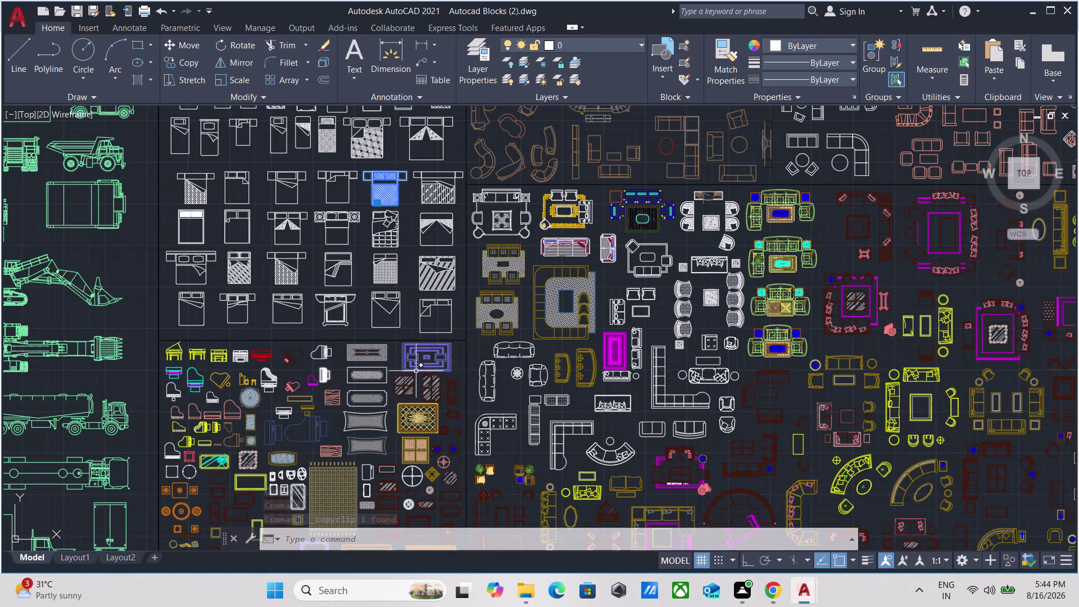
scroll(down, 3)
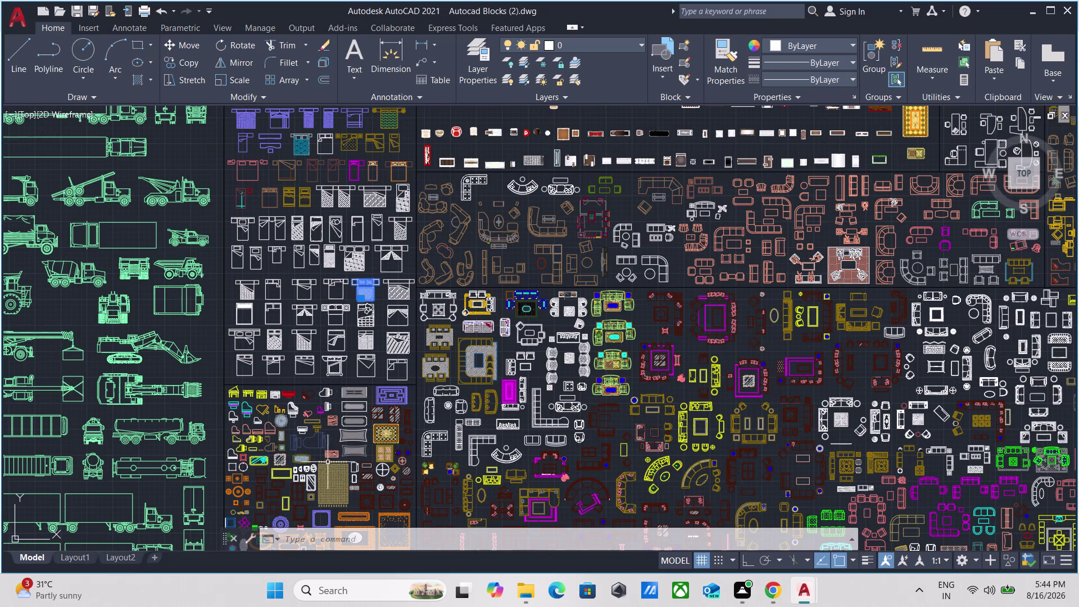
scroll(up, 3)
scroll(up, 3)
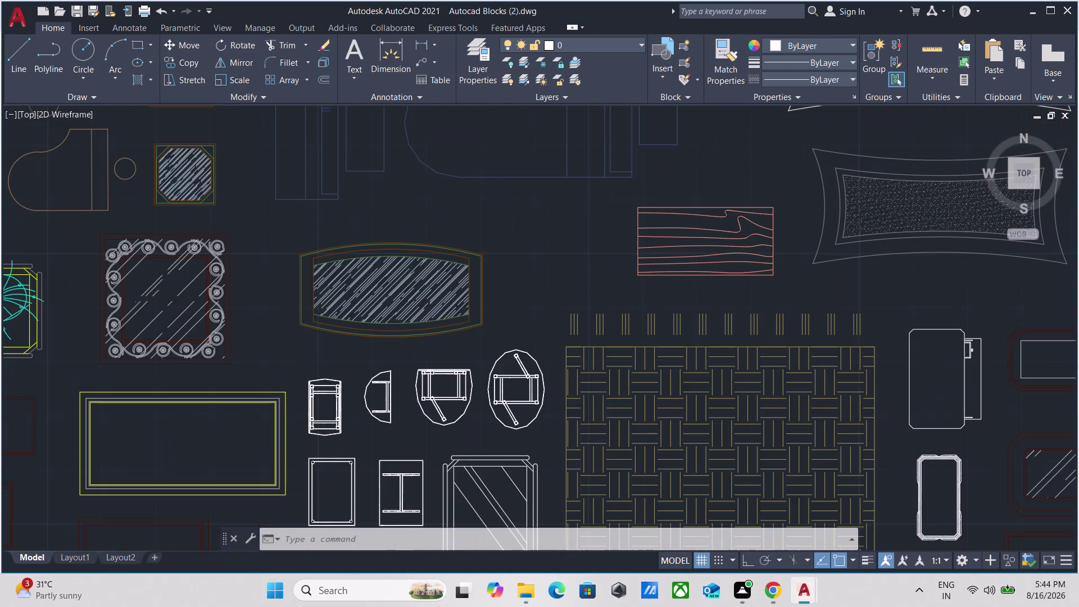
middle_drag(296, 448, 334, 275)
scroll(down, 3)
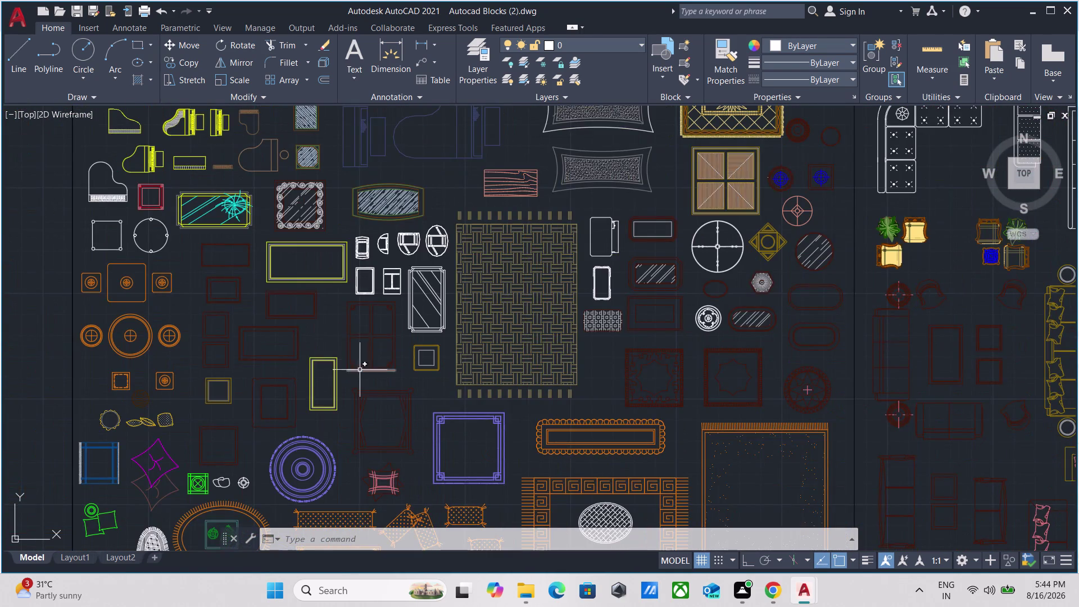
scroll(up, 3)
scroll(down, 3)
middle_drag(339, 364, 371, 244)
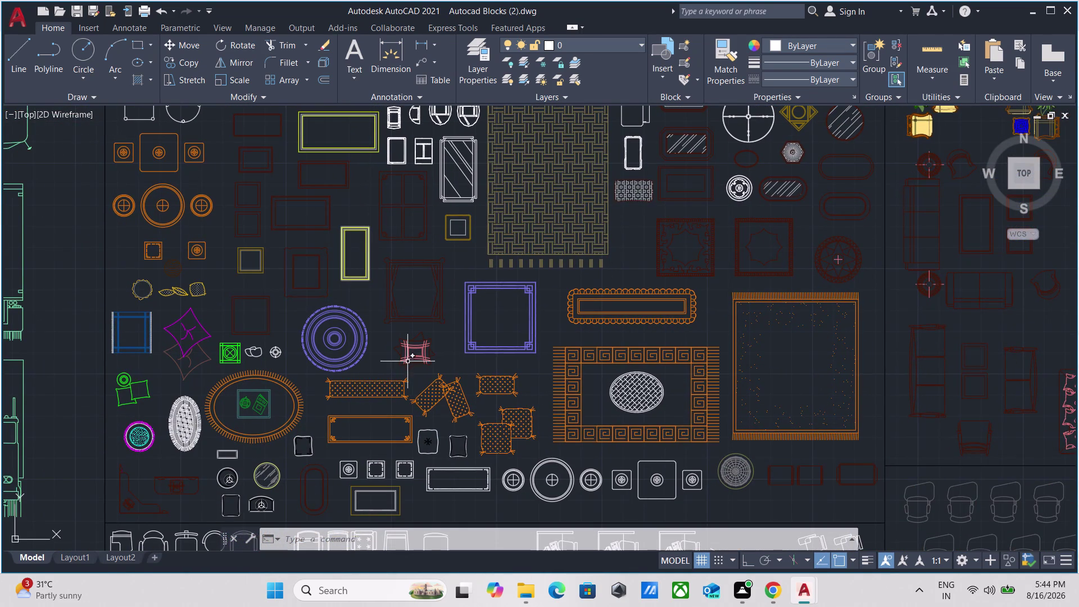
scroll(down, 3)
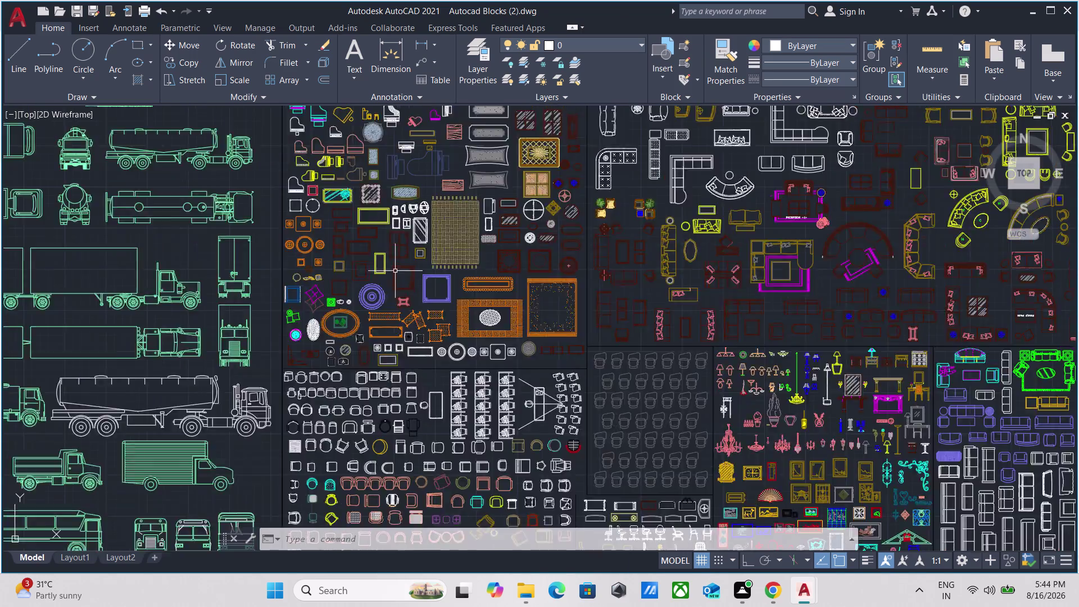
scroll(down, 3)
scroll(up, 3)
scroll(down, 3)
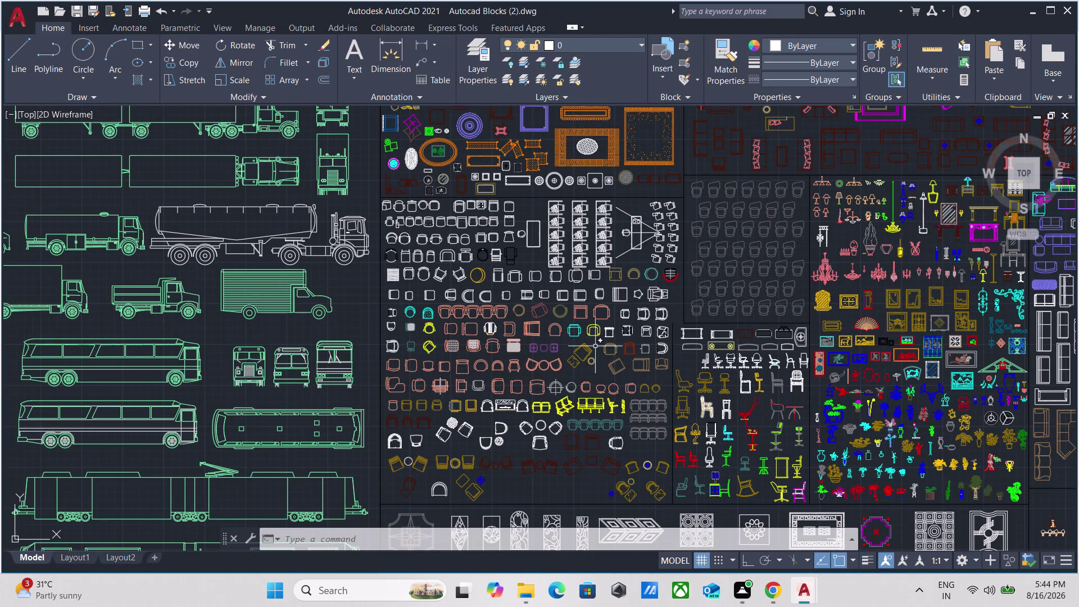
middle_drag(551, 462, 395, 145)
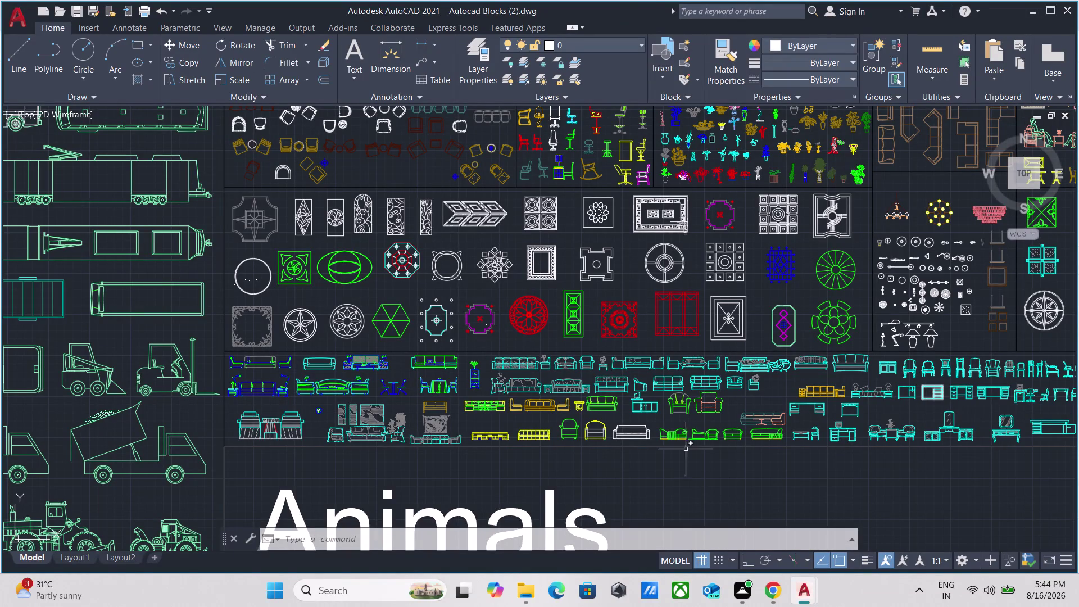
scroll(down, 3)
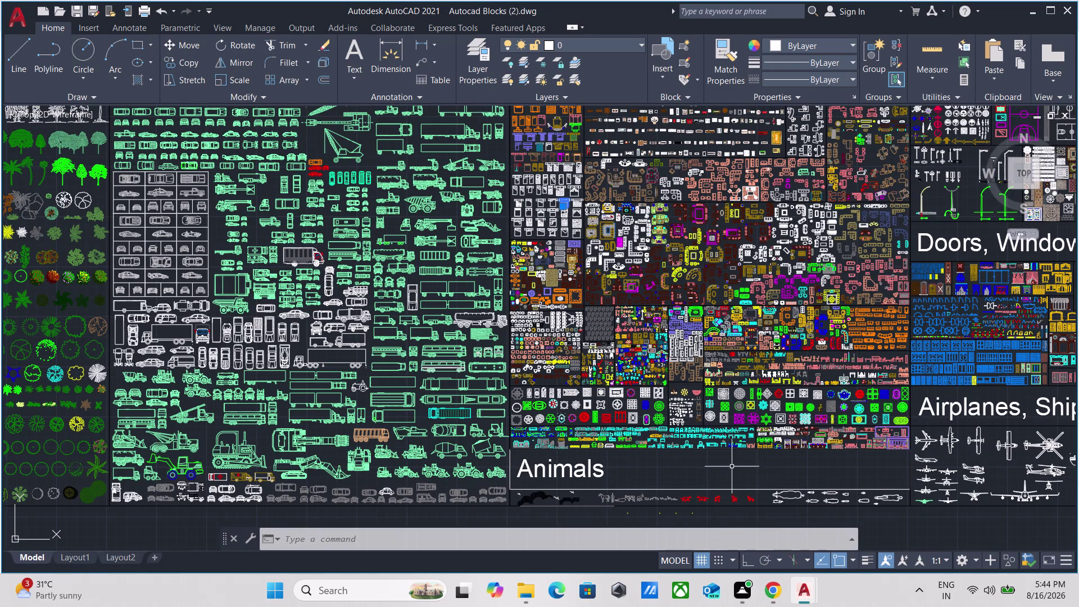
Pan past the Animals row back to the sofa sets and begin enclosing one.
middle_drag(731, 472, 623, 240)
scroll(up, 3)
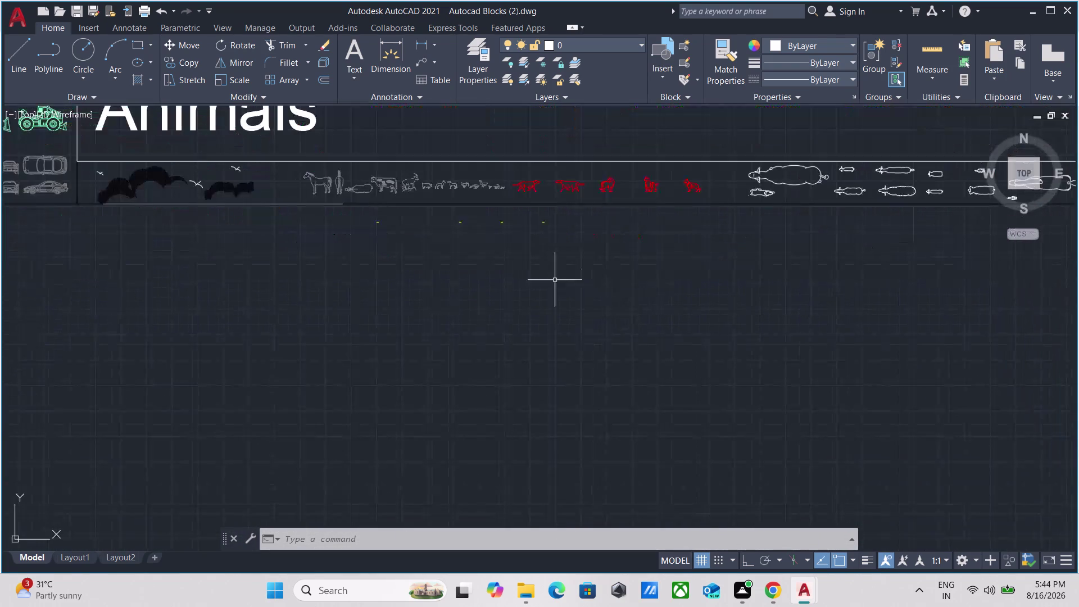
scroll(up, 3)
scroll(down, 3)
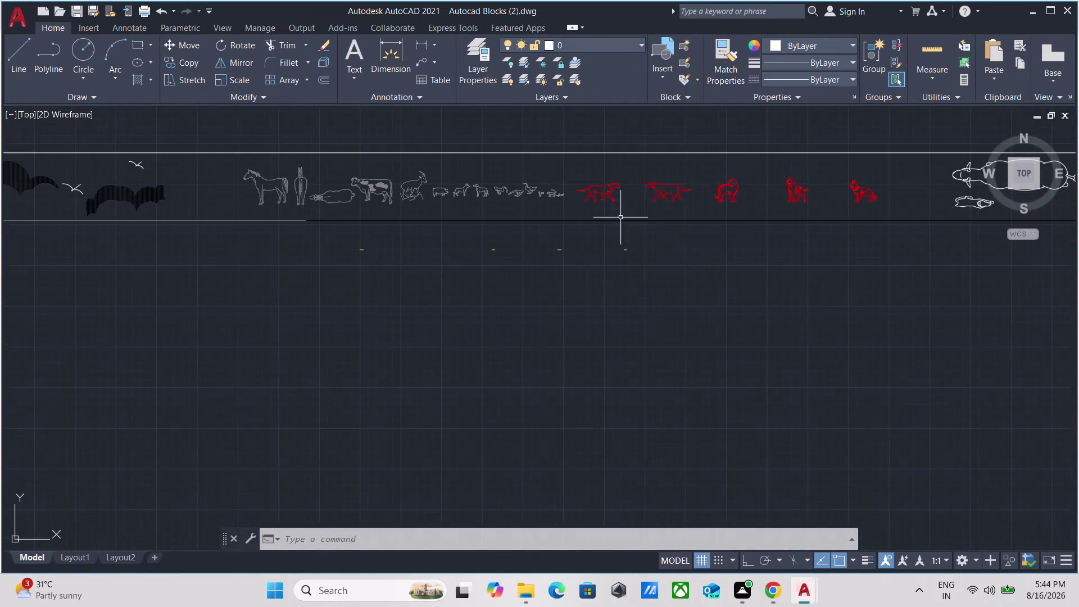
scroll(down, 3)
scroll(up, 3)
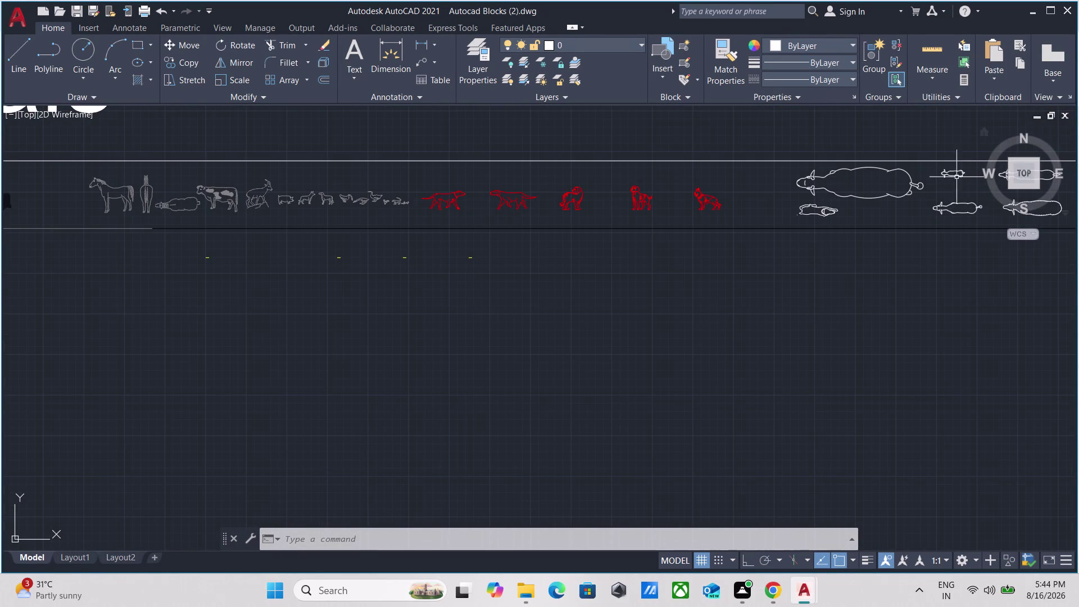
scroll(down, 3)
scroll(down, 3)
middle_drag(695, 133, 708, 161)
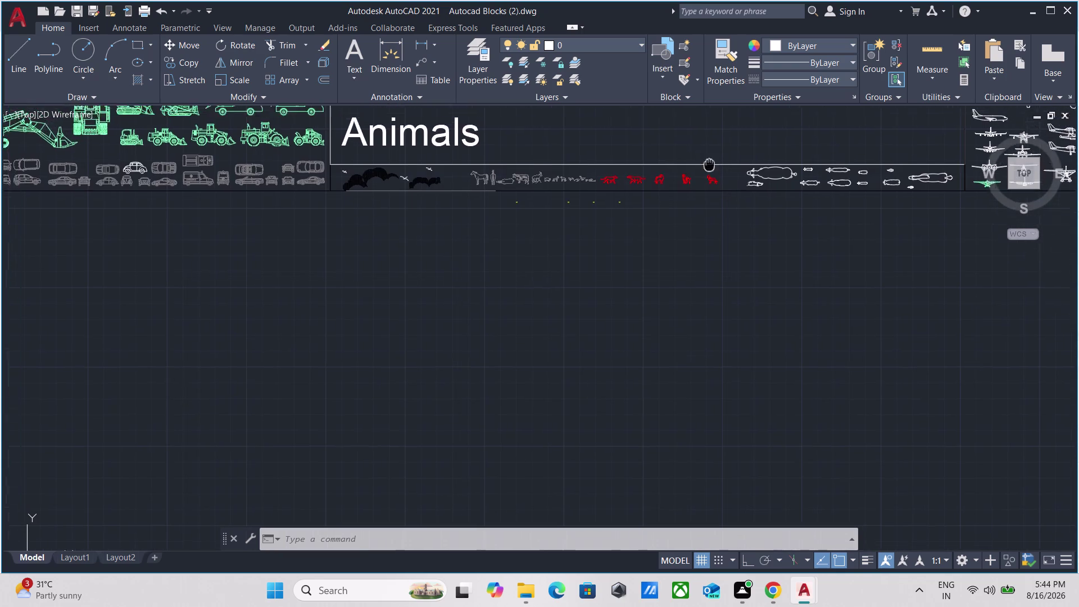
middle_drag(709, 161, 729, 552)
scroll(up, 3)
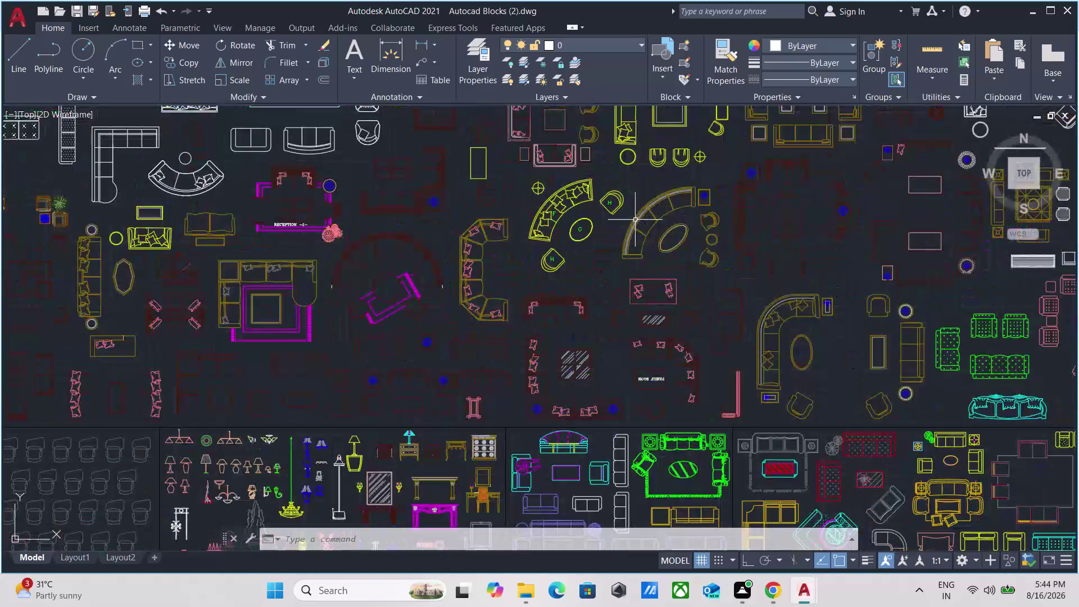
scroll(up, 3)
middle_drag(363, 171, 465, 606)
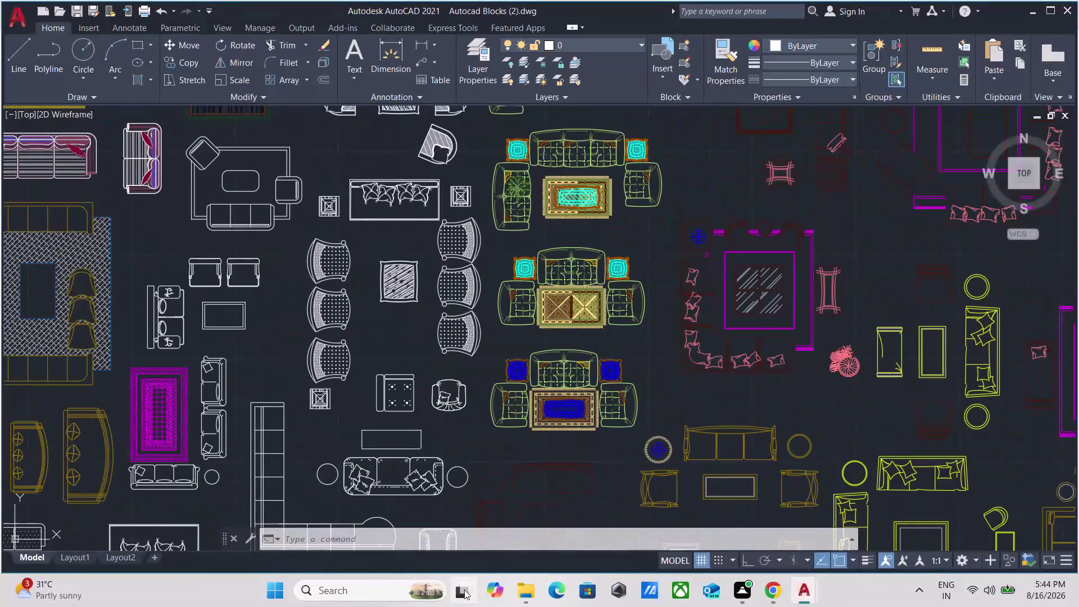
scroll(down, 3)
middle_drag(360, 150, 439, 412)
scroll(up, 3)
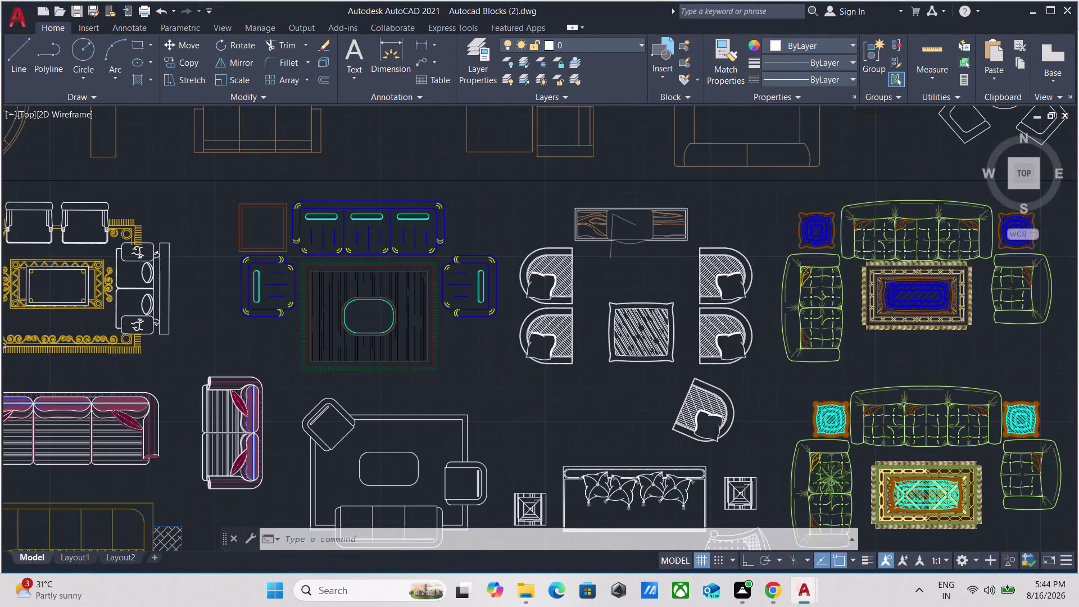
scroll(down, 3)
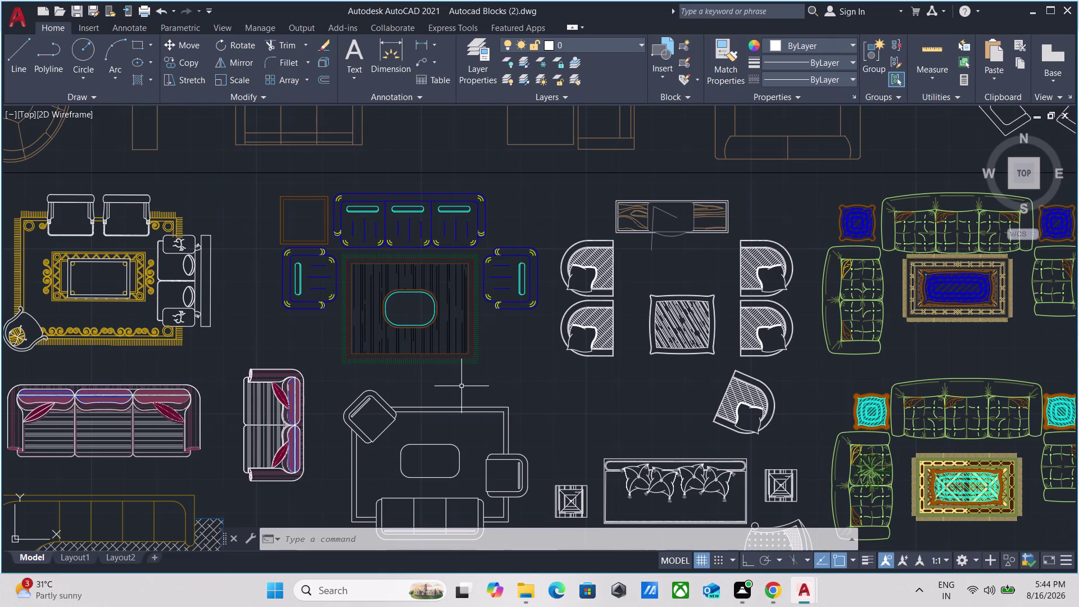
drag(509, 395, 504, 386)
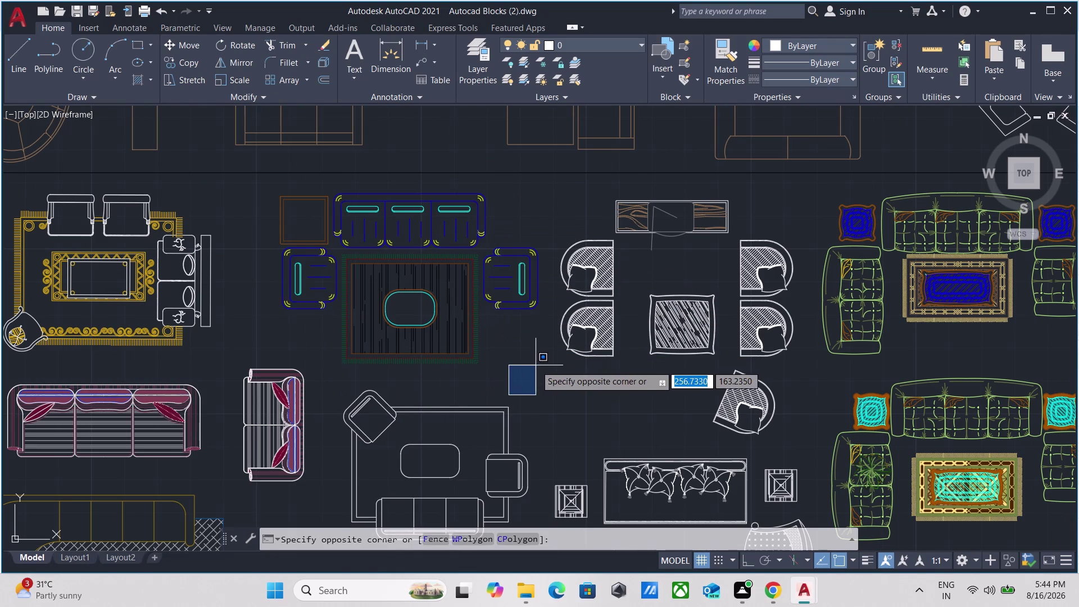
Window-select the green sofa set with cyan cushions and copy it with Ctrl+C.
drag(536, 364, 532, 360)
scroll(down, 3)
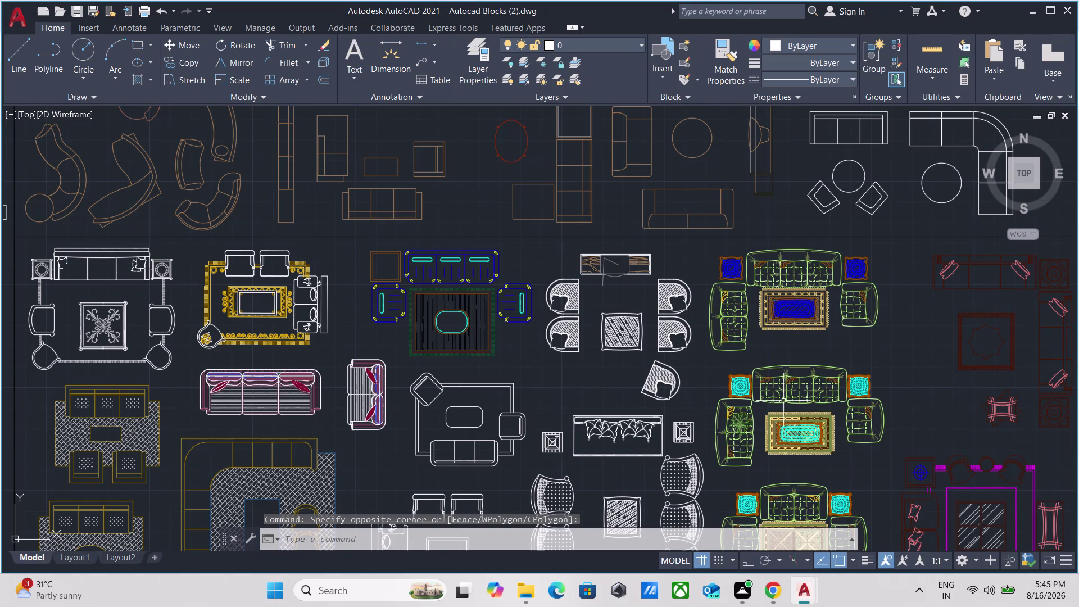
middle_drag(826, 345, 777, 247)
scroll(up, 3)
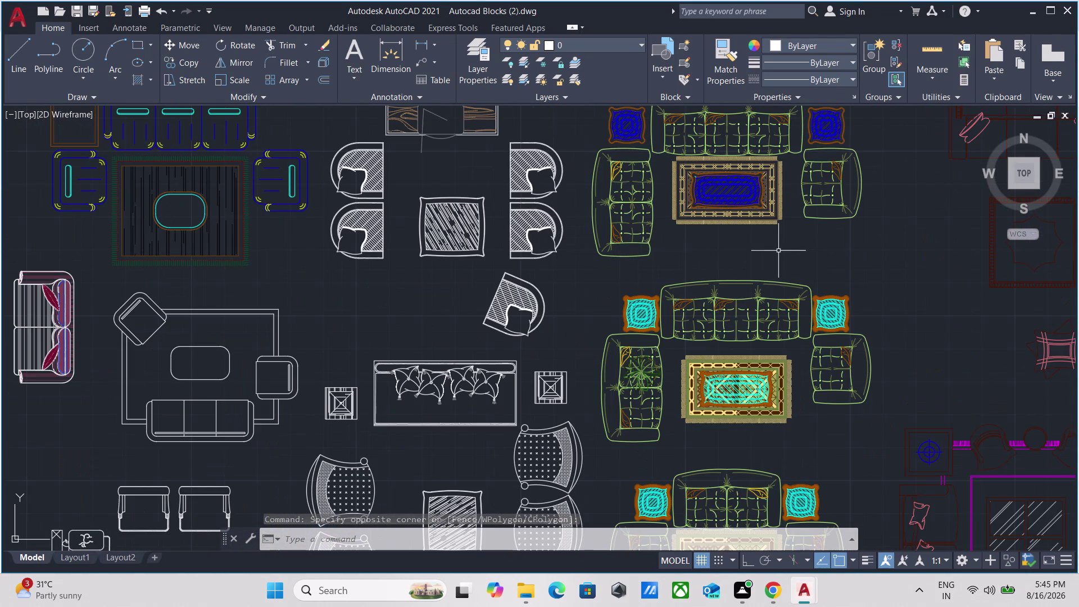
drag(842, 410, 836, 404)
click(638, 281)
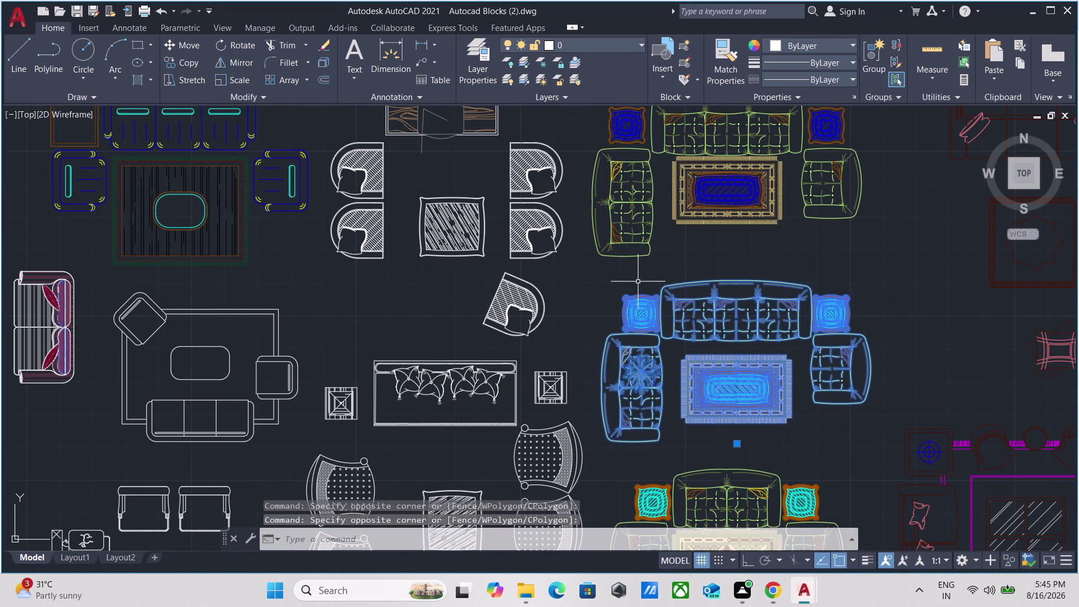
key(ctrl+c)
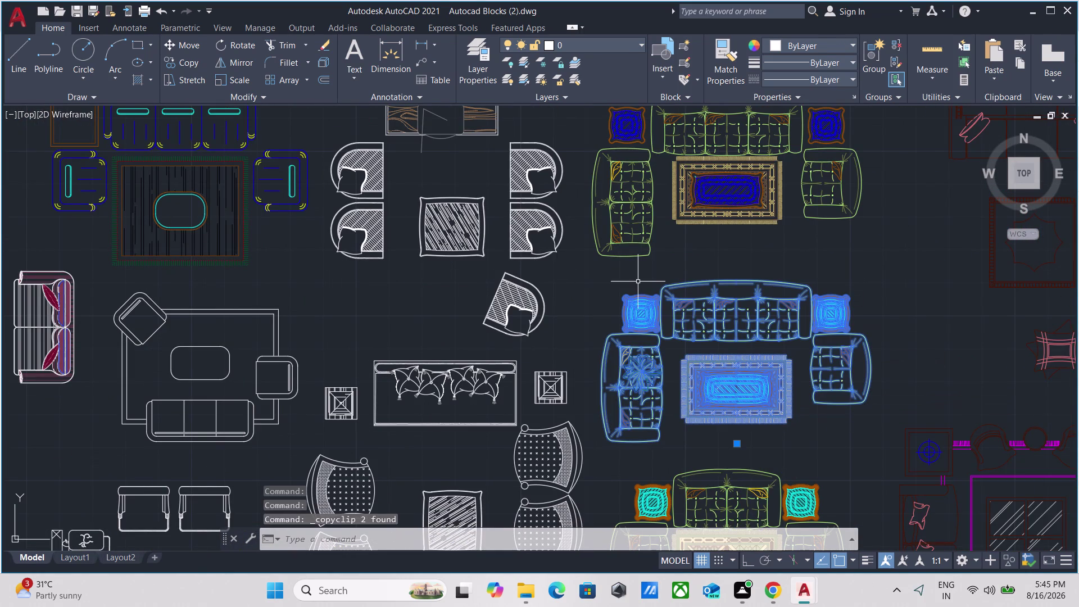
scroll(down, 3)
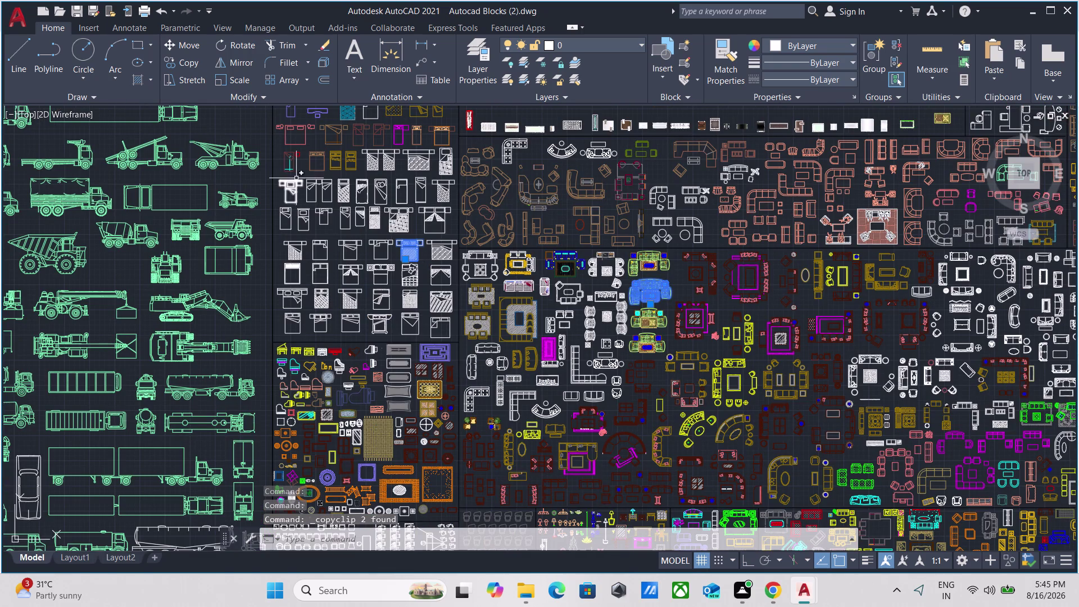
Zoom and pan from the bed and sofa blocks down to the dining table sets.
scroll(up, 3)
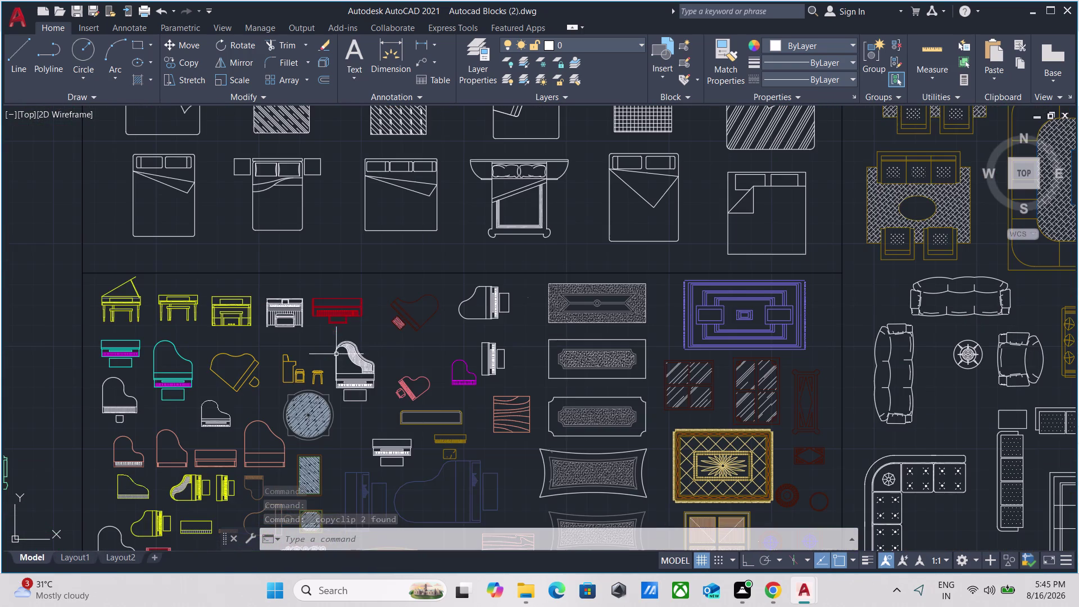
scroll(down, 3)
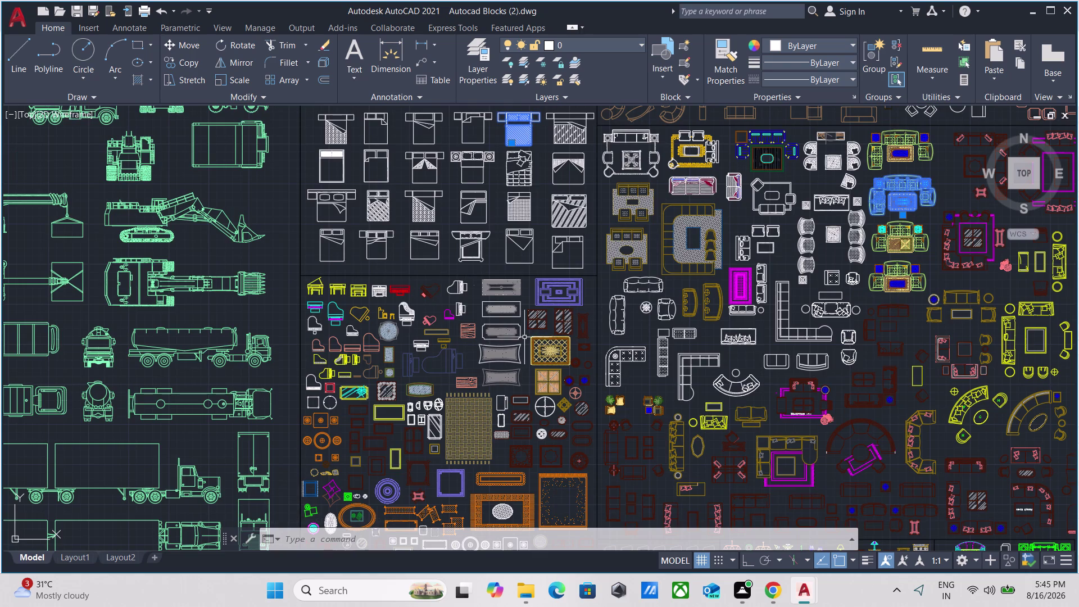
scroll(up, 3)
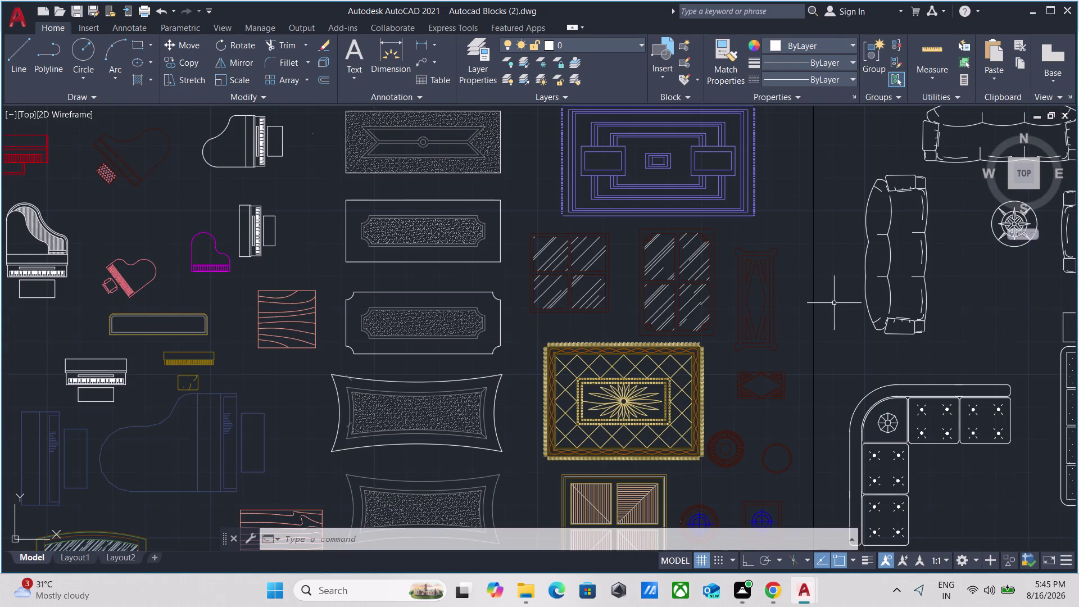
scroll(down, 3)
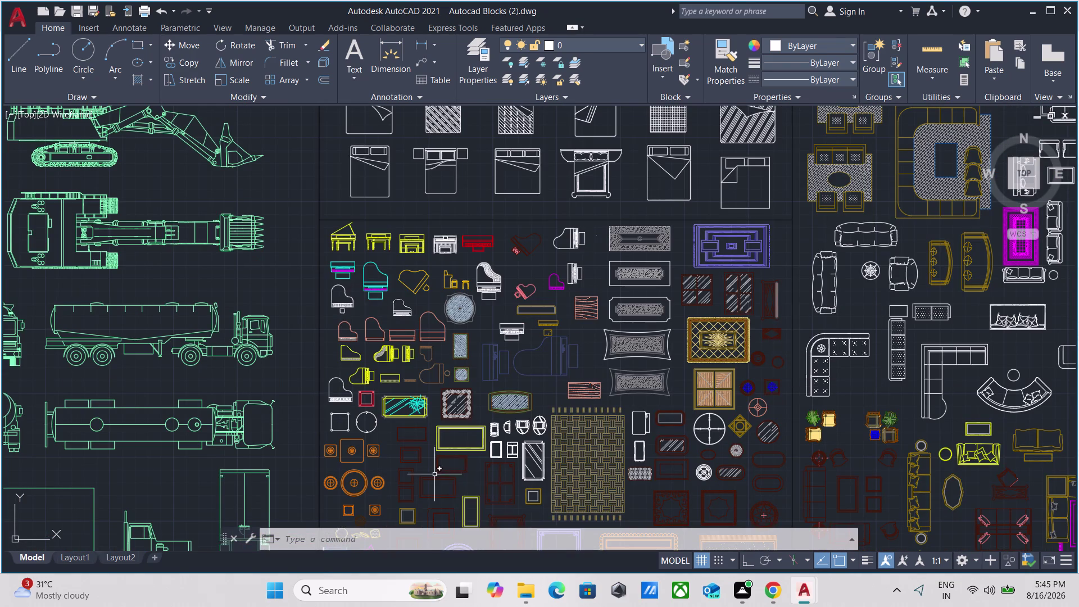
scroll(up, 3)
scroll(down, 3)
scroll(down, 3)
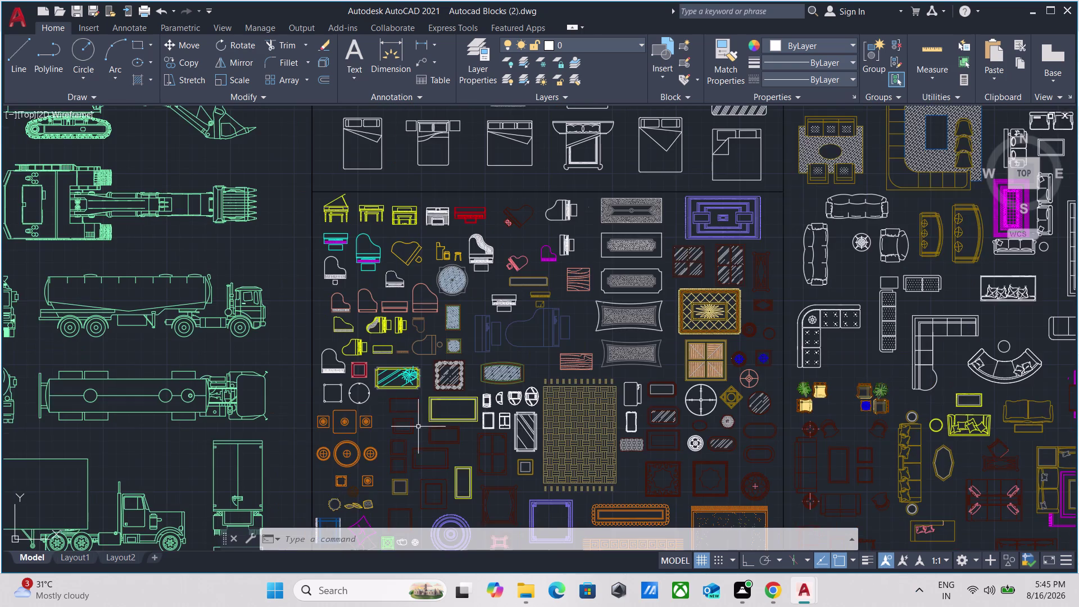
scroll(down, 3)
middle_drag(418, 428, 180, 590)
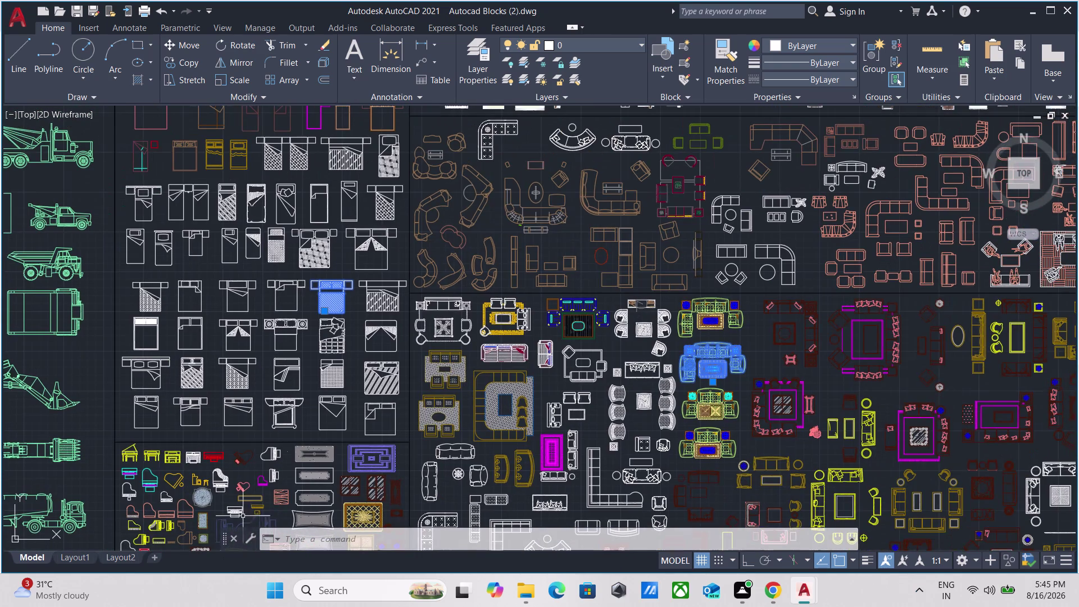
middle_drag(509, 147, 397, 390)
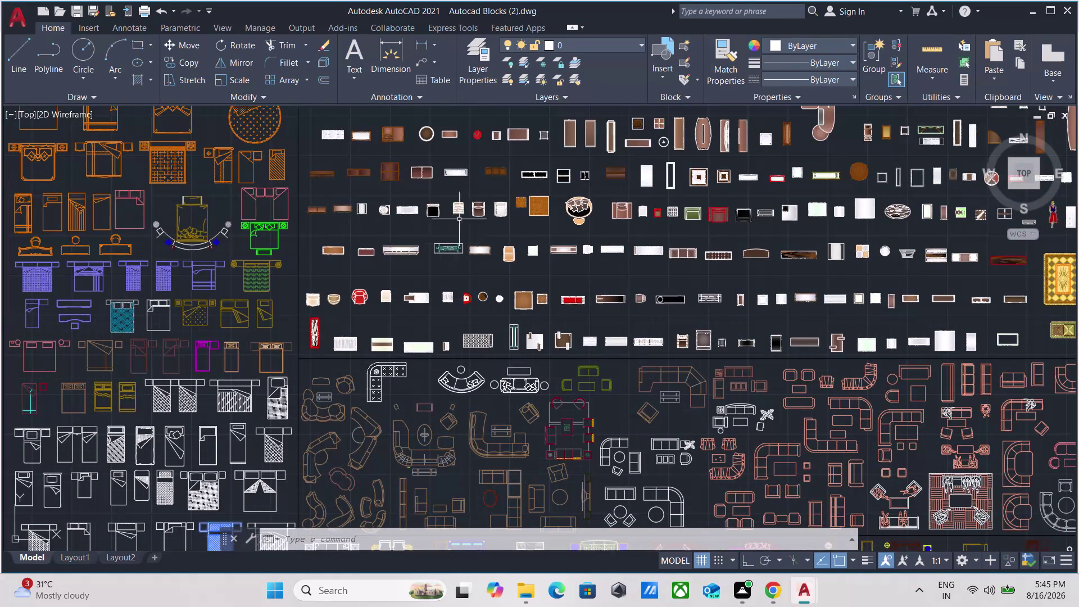
middle_drag(463, 179, 301, 489)
middle_drag(415, 229, 308, 606)
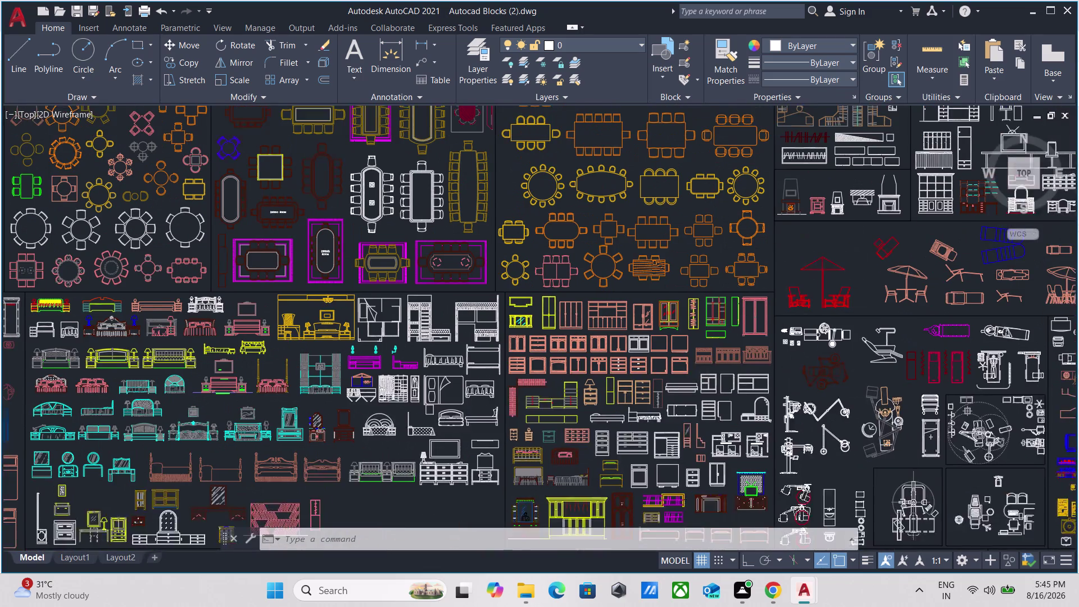
middle_drag(308, 606, 312, 606)
scroll(up, 3)
middle_drag(325, 158, 340, 533)
scroll(down, 3)
scroll(up, 3)
scroll(down, 3)
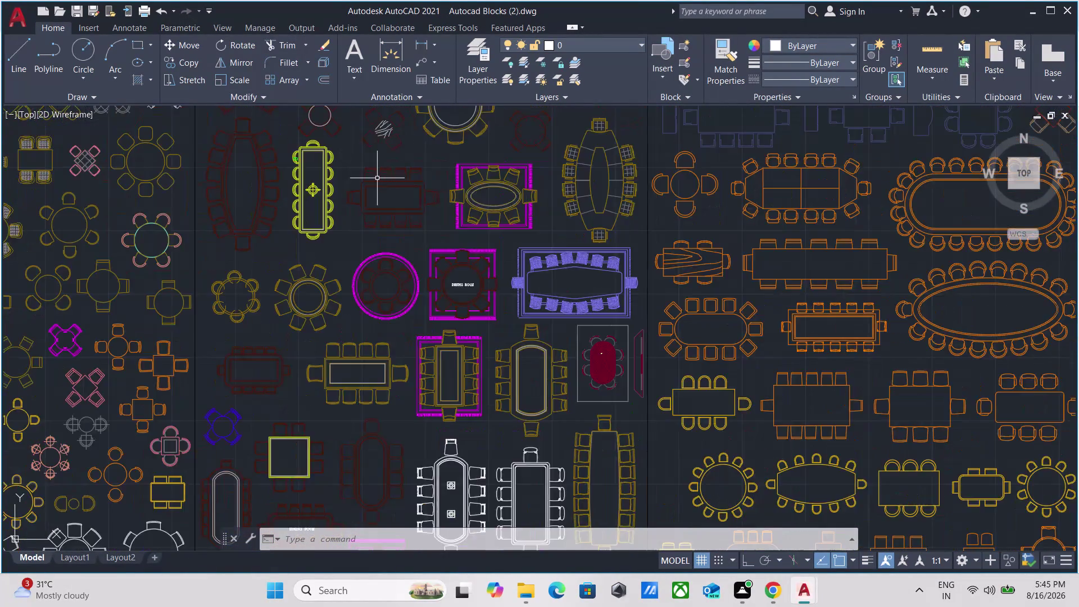
scroll(down, 3)
middle_drag(377, 178, 363, 335)
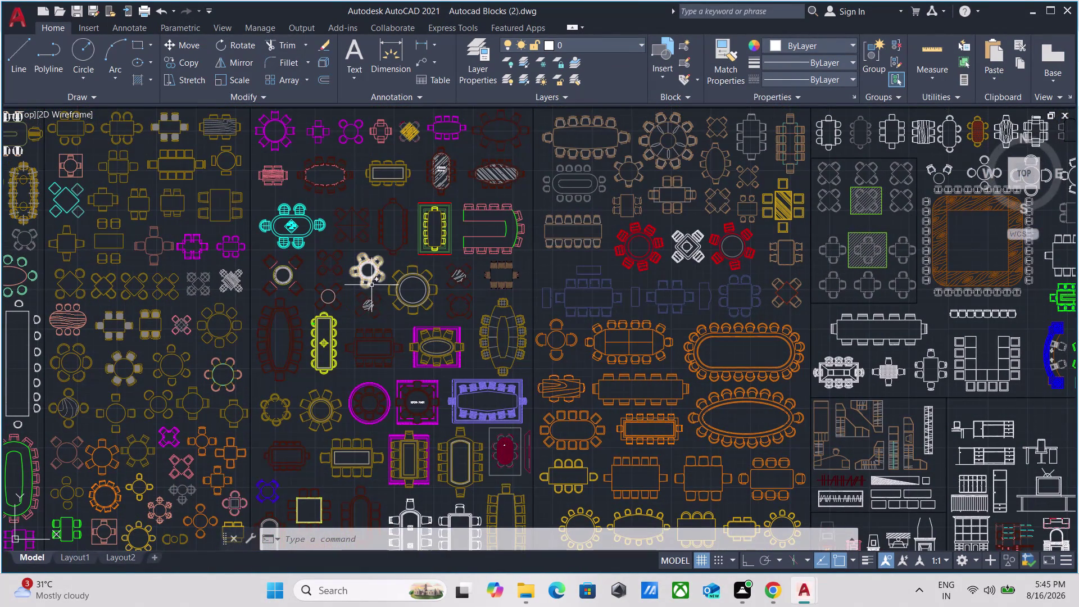
Browse across the dining table sets and further through the furniture collection.
scroll(up, 3)
scroll(down, 3)
middle_drag(482, 137, 600, 84)
scroll(up, 3)
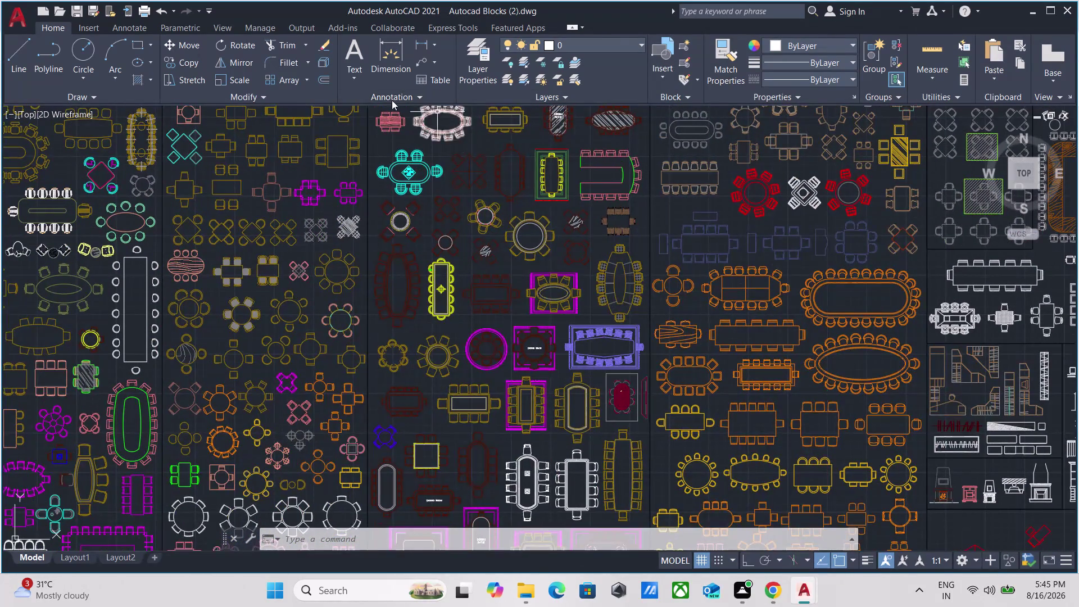
scroll(up, 3)
scroll(up, 3)
scroll(down, 3)
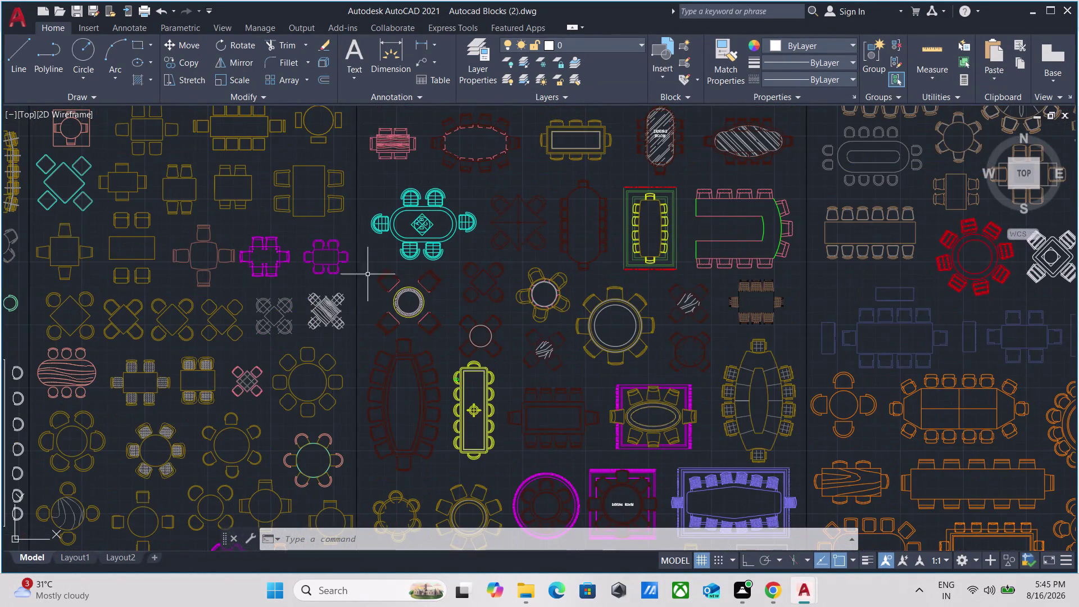
scroll(down, 3)
scroll(up, 3)
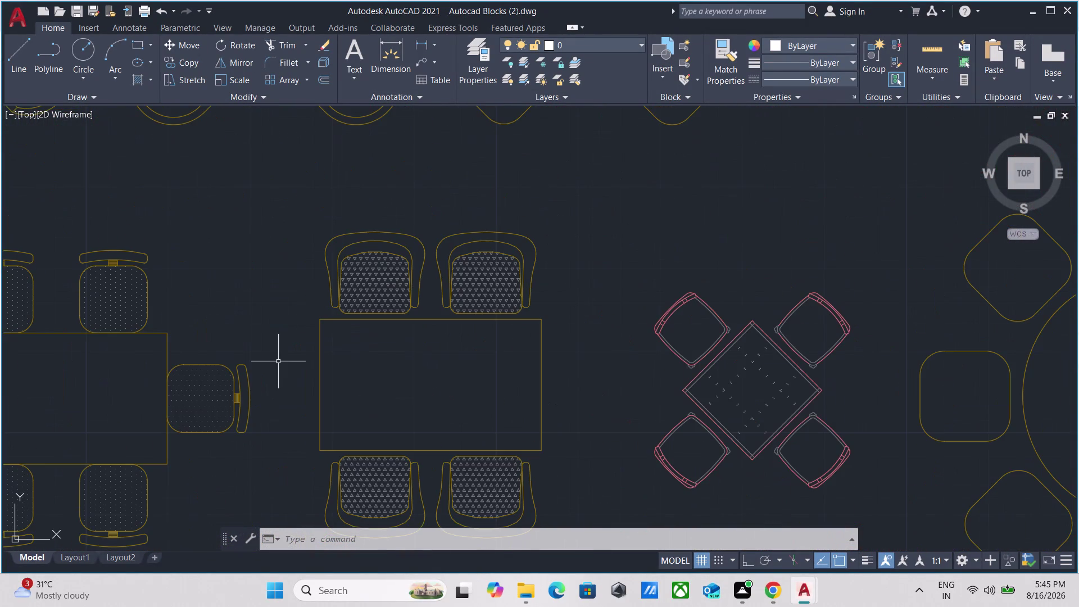
scroll(down, 3)
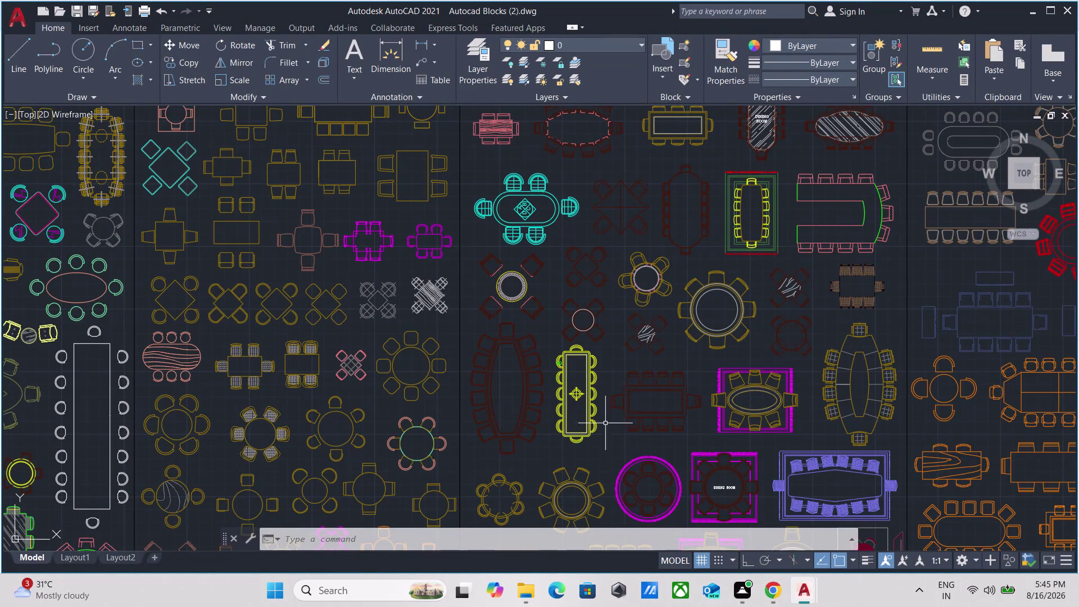
middle_drag(624, 368, 386, 333)
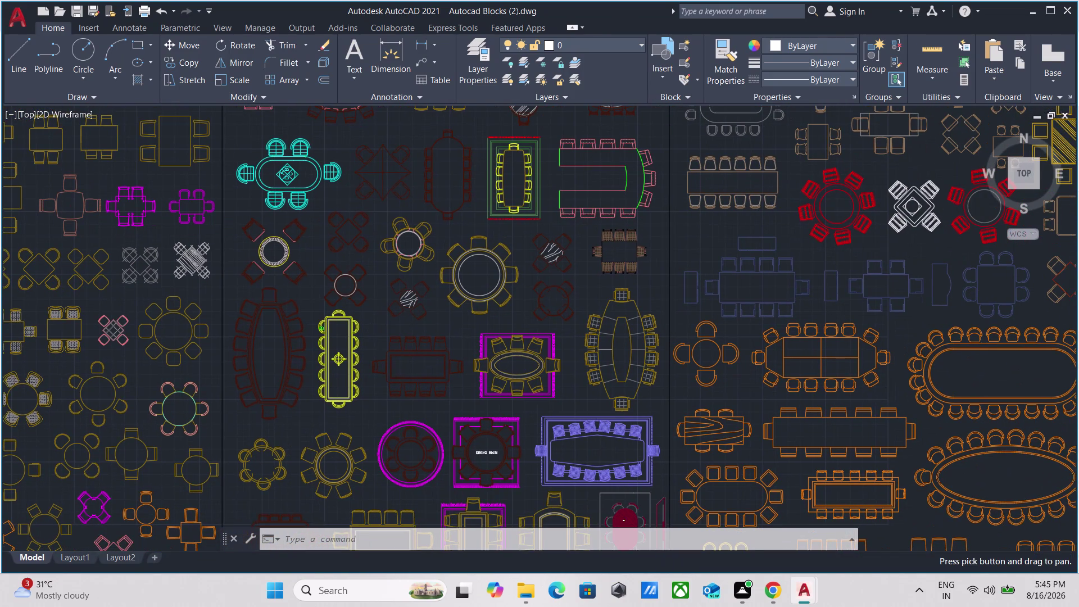
middle_drag(404, 382, 421, 373)
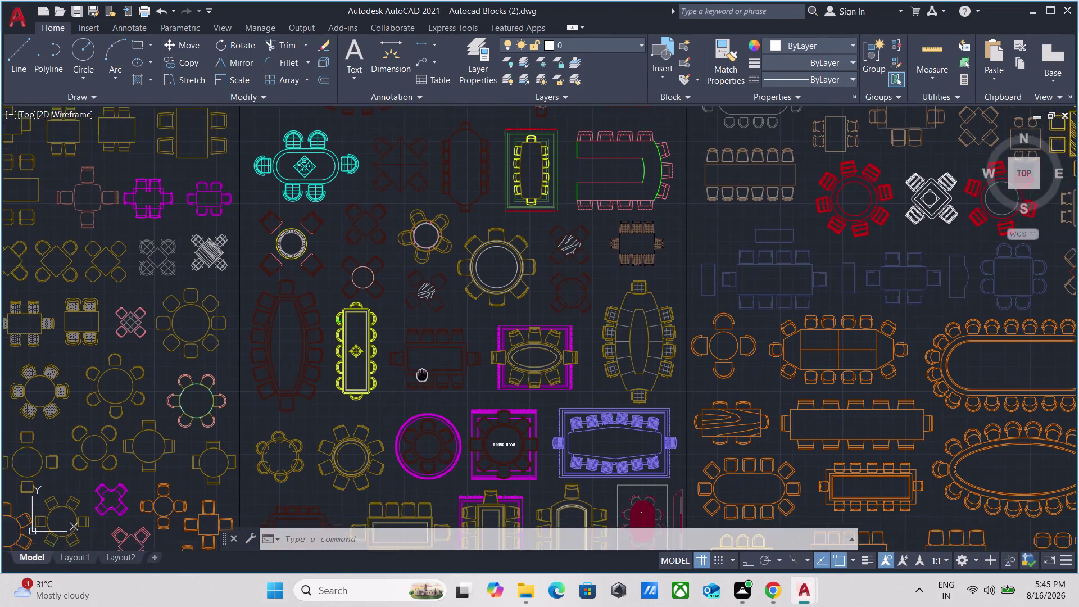
middle_drag(422, 374, 527, 125)
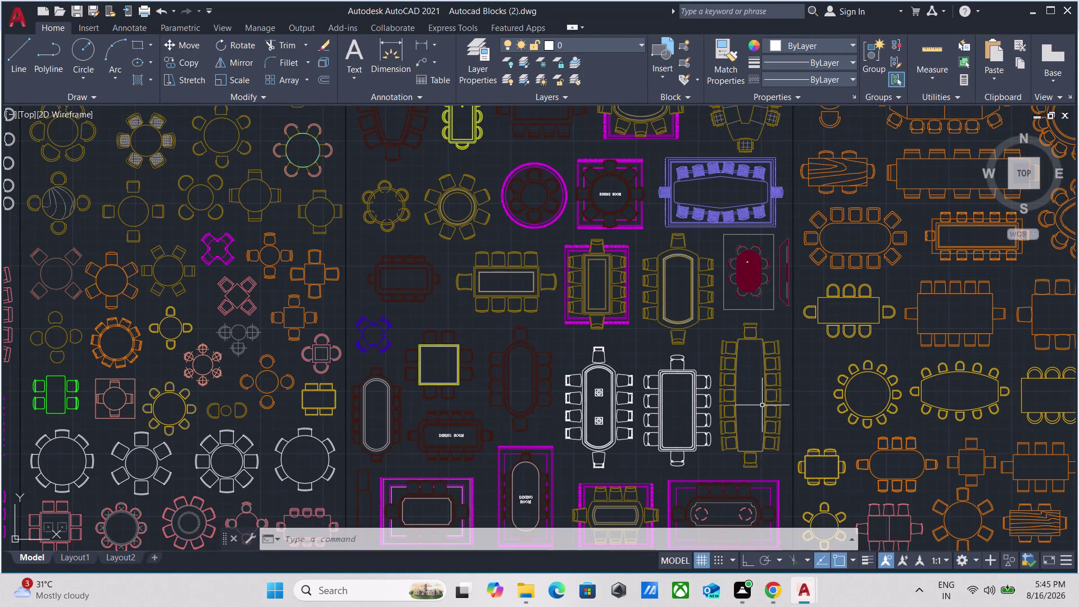
middle_drag(733, 391, 655, 144)
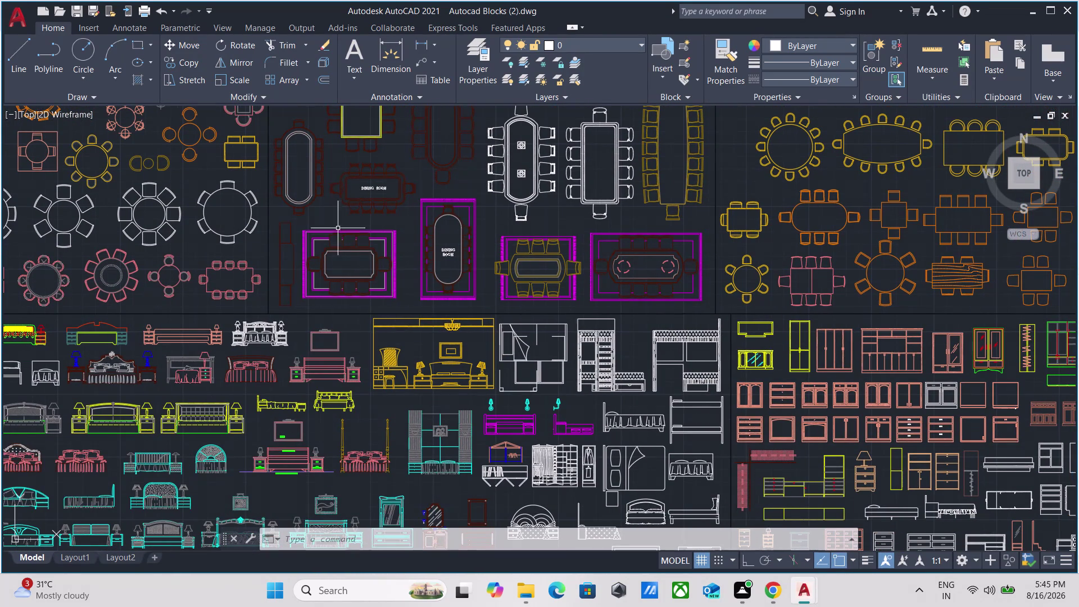
middle_drag(346, 154, 328, 380)
middle_drag(324, 194, 307, 379)
middle_drag(345, 154, 323, 339)
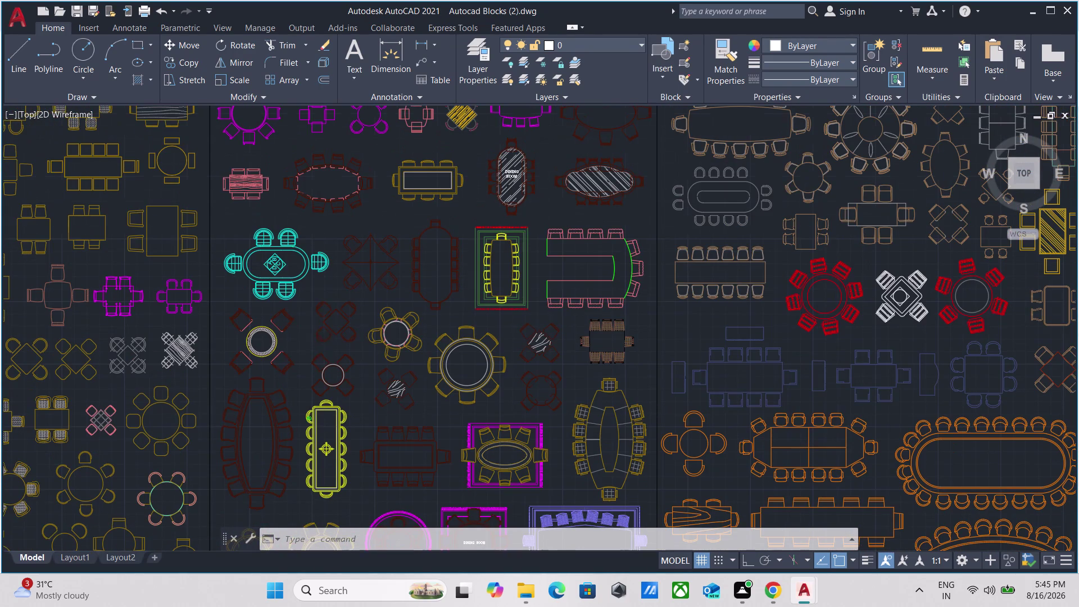
middle_drag(288, 199, 414, 483)
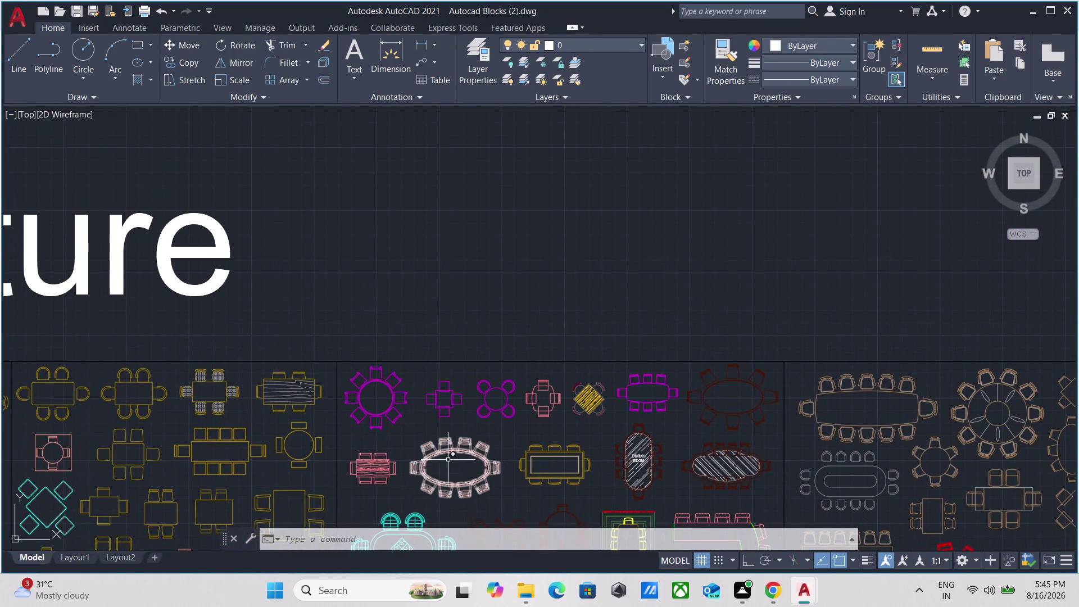
Pan across the dining tables to bring the rectangular wood-grain table into view.
scroll(up, 3)
scroll(down, 3)
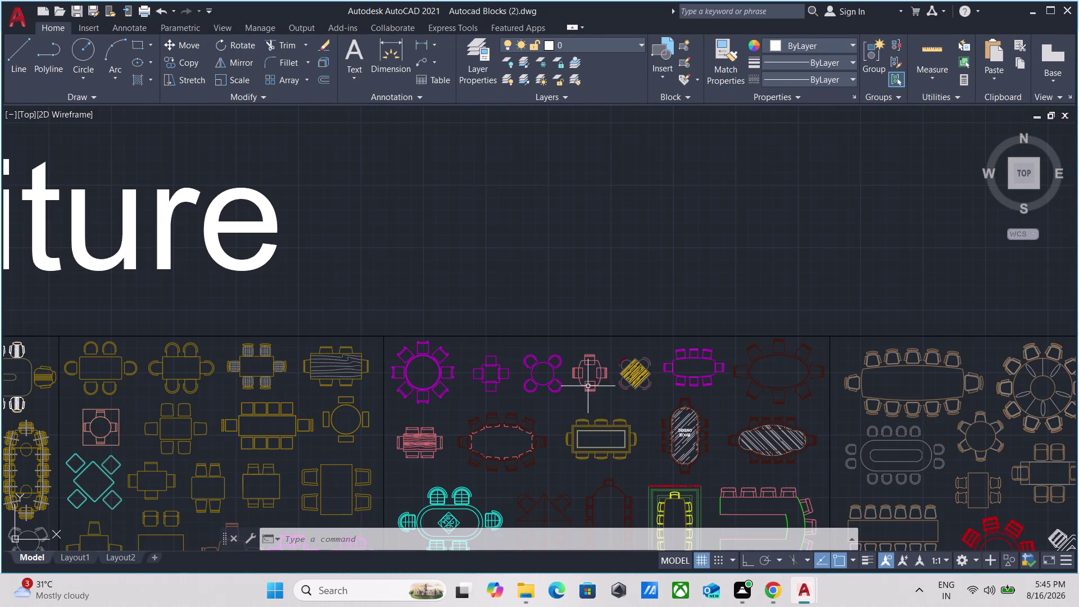
middle_drag(638, 463, 597, 136)
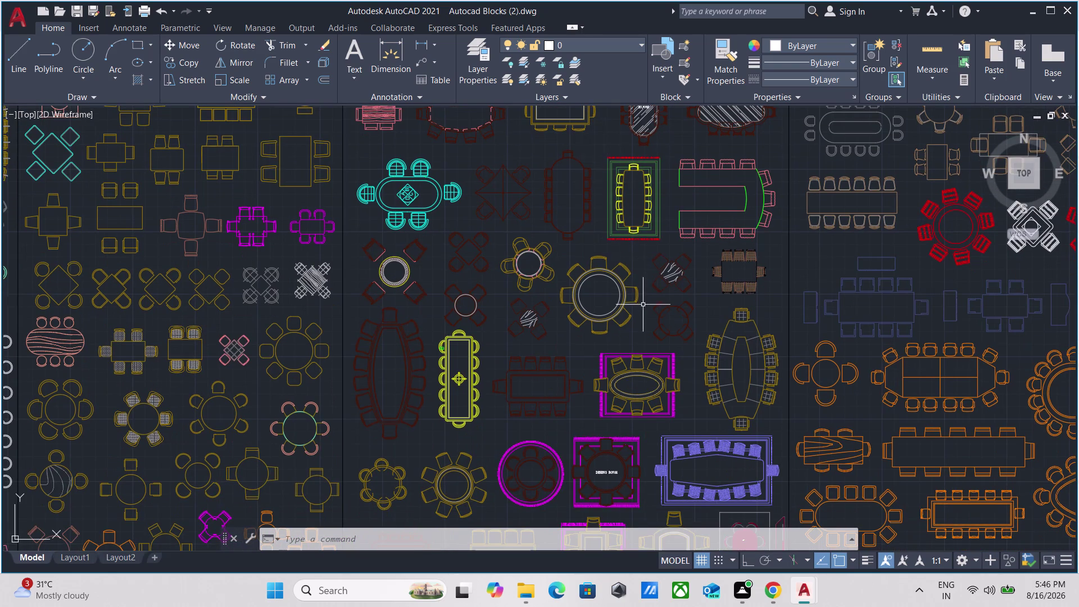
scroll(up, 3)
scroll(down, 3)
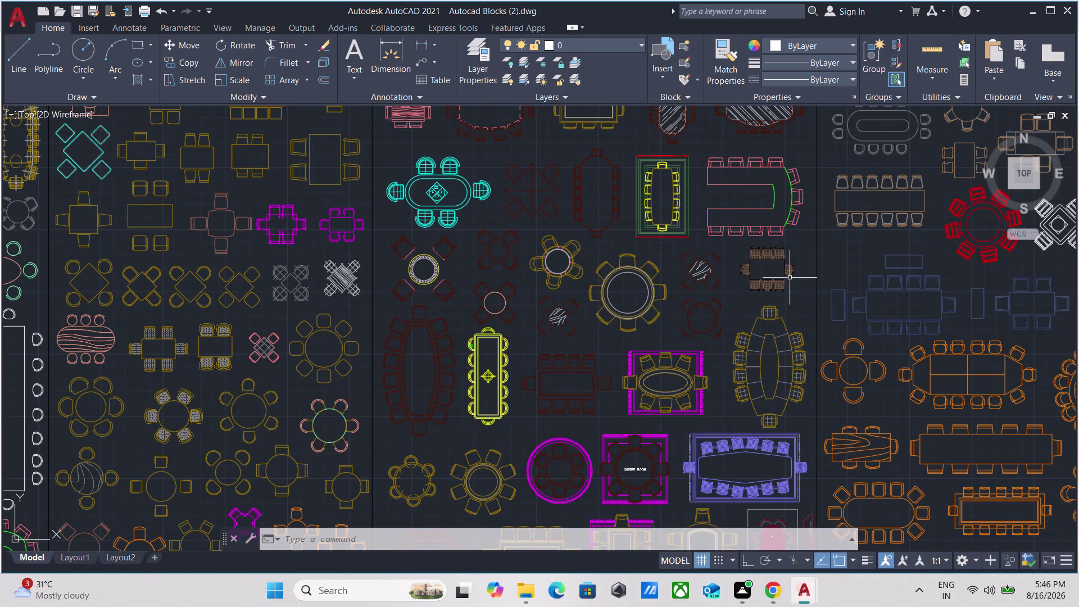
scroll(down, 3)
middle_drag(805, 246, 455, 256)
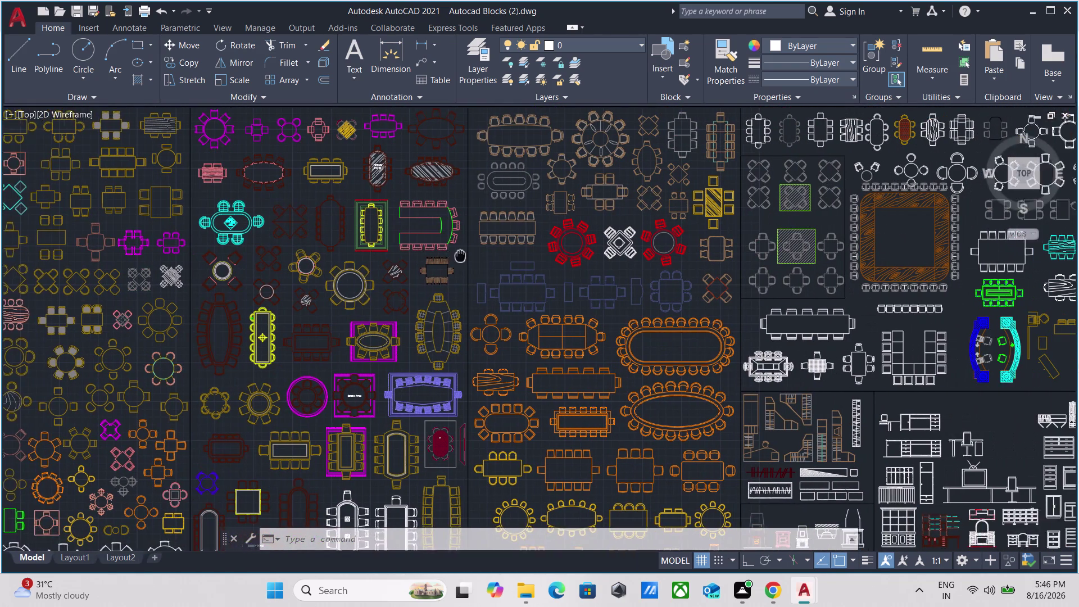
middle_drag(455, 256, 408, 260)
middle_drag(786, 172, 499, 230)
scroll(up, 3)
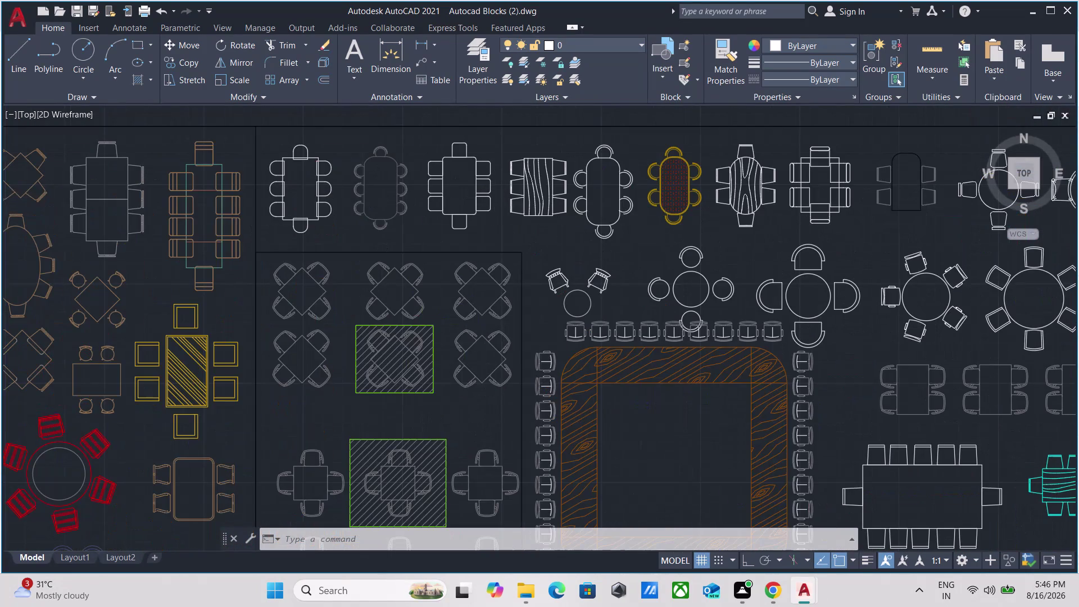
scroll(down, 3)
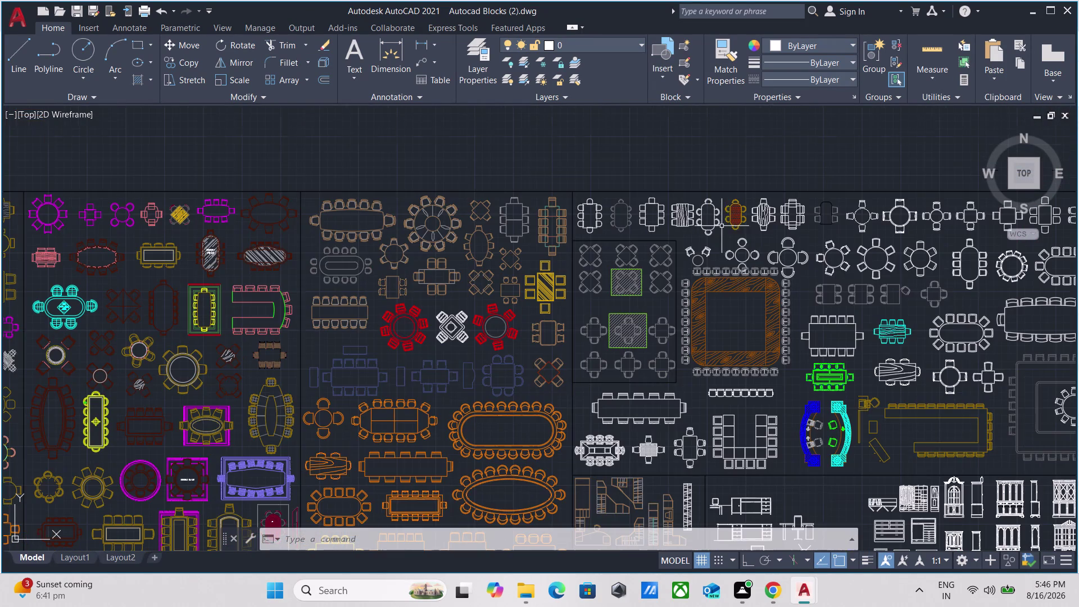
middle_drag(911, 266, 438, 177)
scroll(up, 3)
scroll(up, 3)
Window-select the wood-grain dining table with six chairs and copy it with Ctrl+C.
drag(465, 384, 437, 362)
click(232, 212)
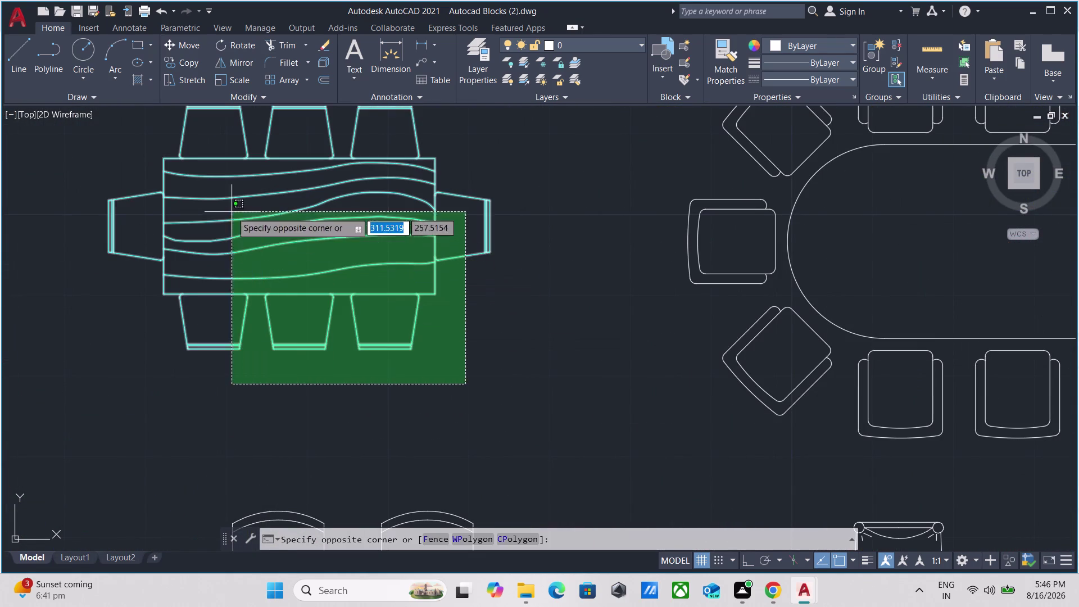
key(ctrl+c)
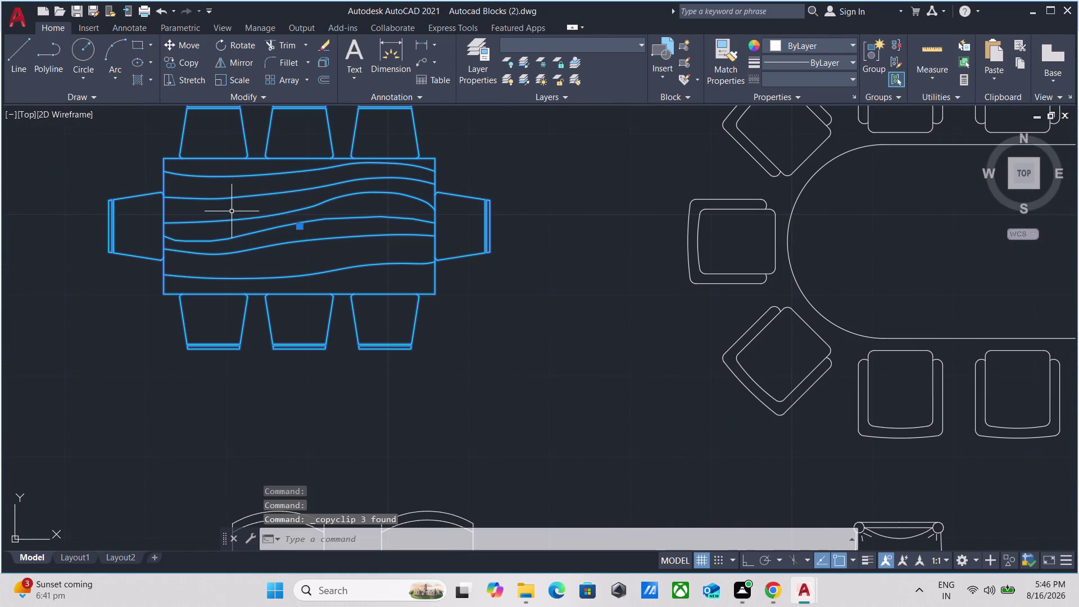
scroll(down, 3)
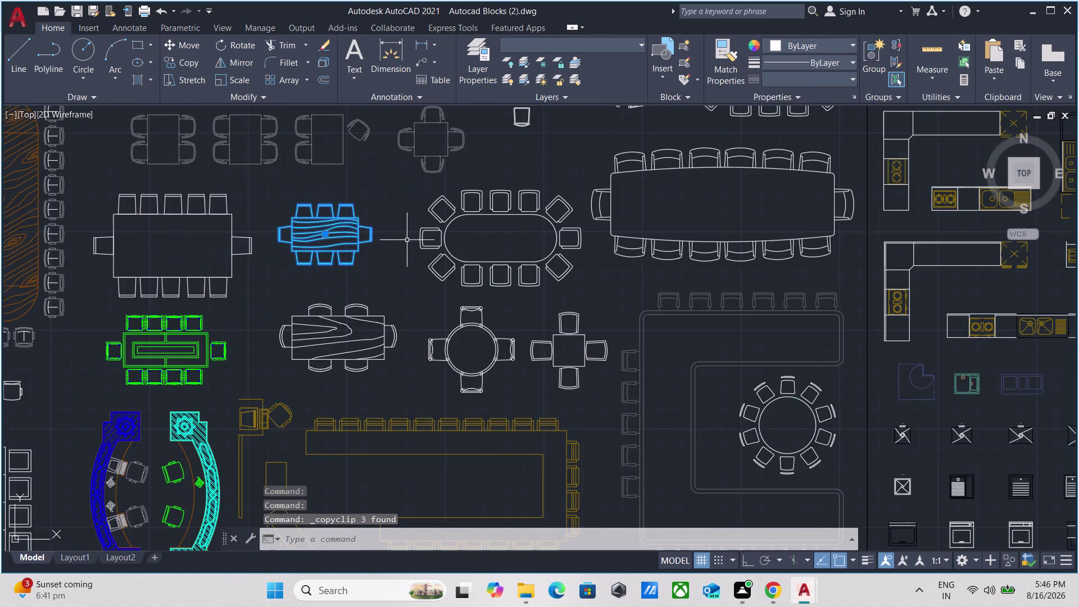
Pan from the dining tables across the kitchen and appliance blocks.
scroll(down, 3)
scroll(up, 3)
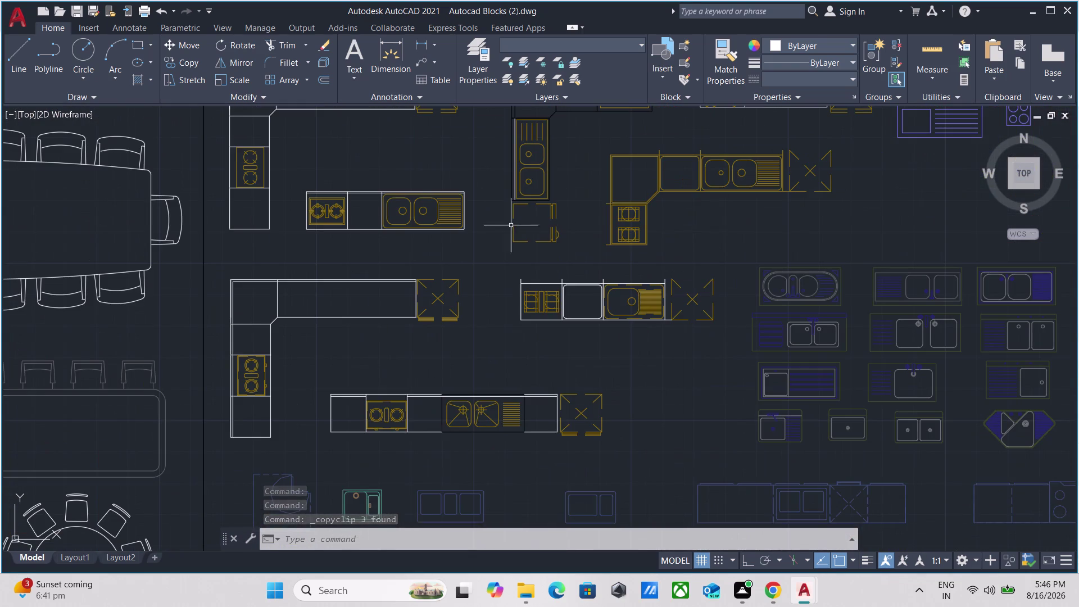
scroll(down, 3)
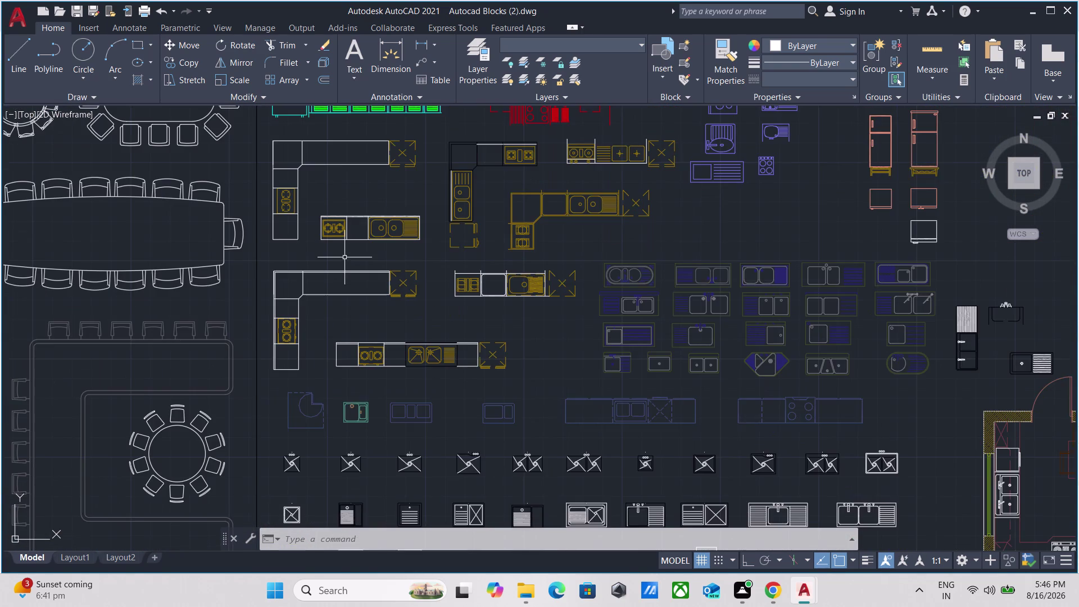
middle_drag(346, 259, 357, 387)
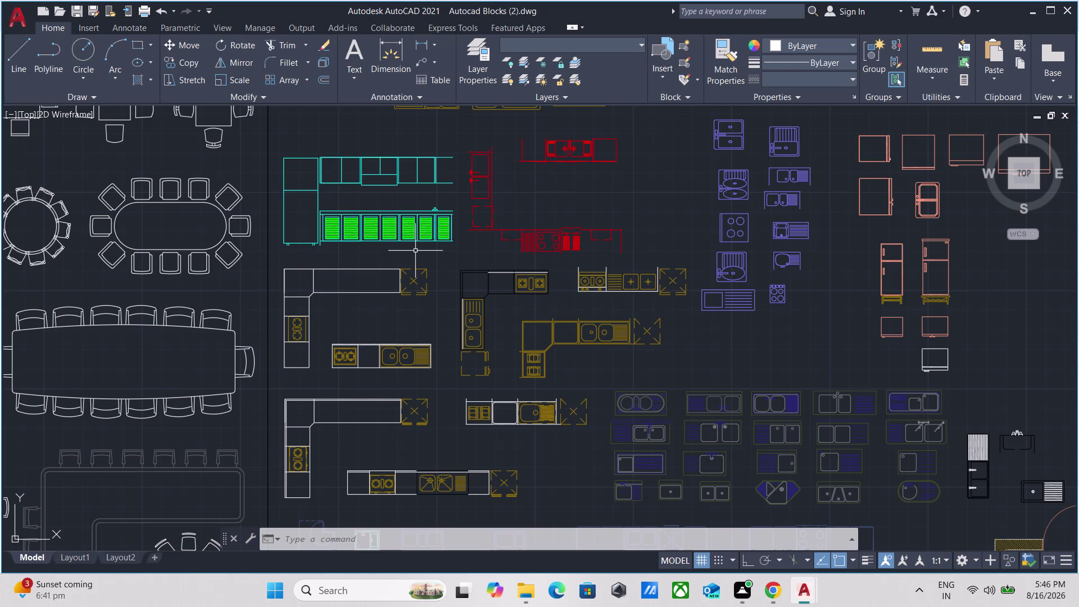
scroll(down, 3)
middle_drag(401, 314, 433, 240)
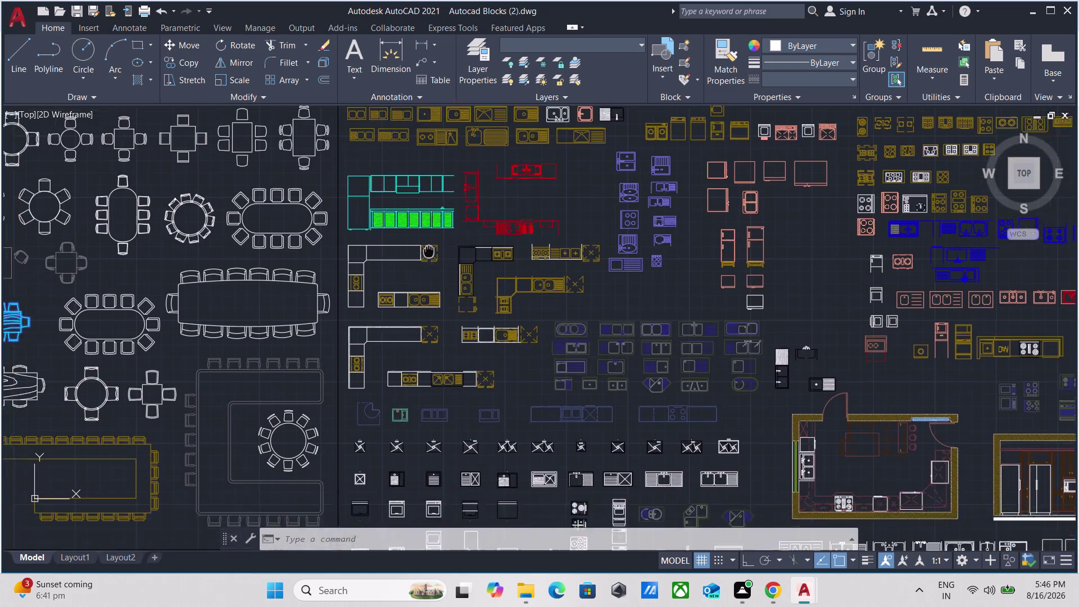
middle_drag(434, 240, 461, 113)
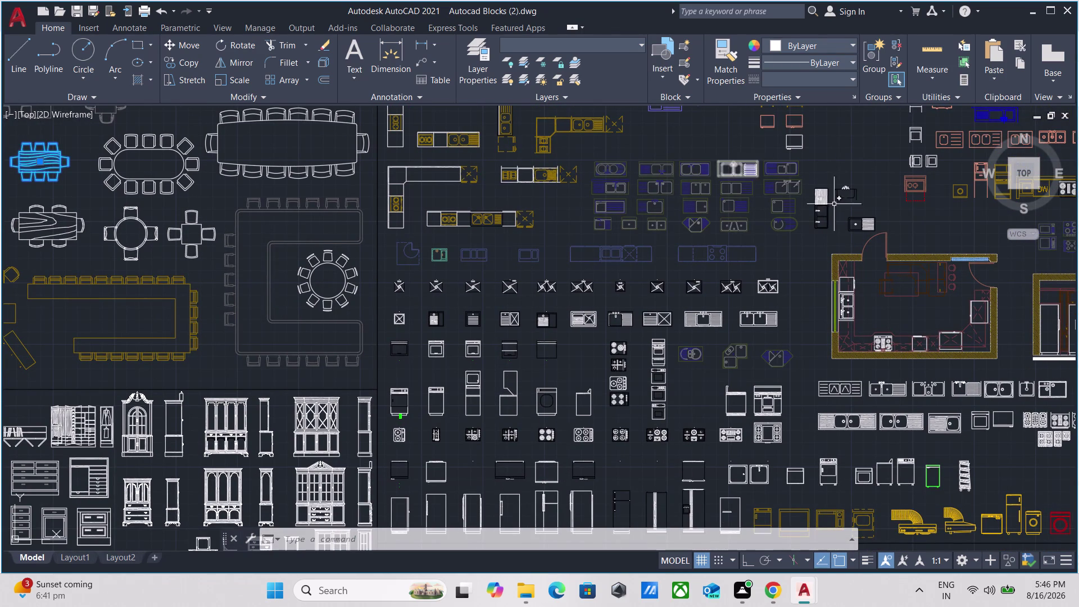
middle_drag(854, 138, 504, 335)
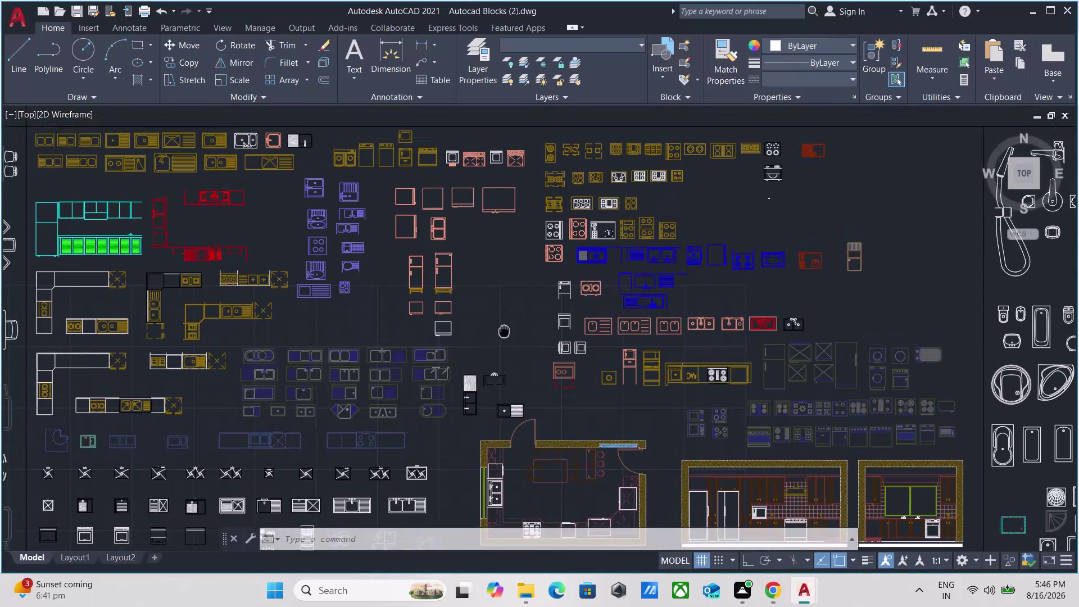
middle_drag(504, 336, 504, 358)
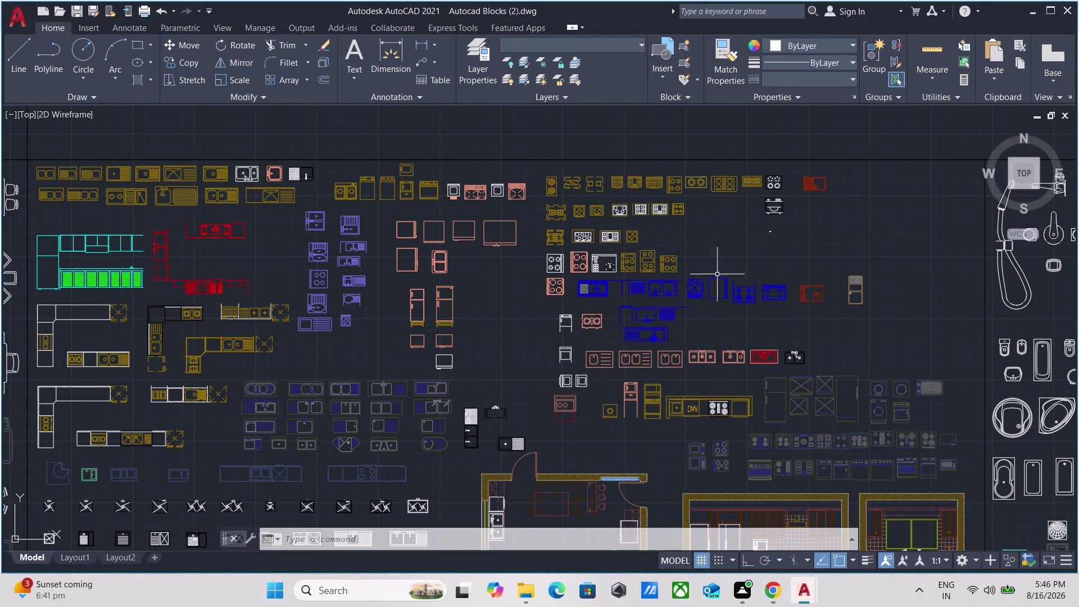
Center the kitchen counter layouts and begin enclosing the L-shaped counter.
scroll(up, 3)
scroll(up, 3)
scroll(down, 3)
scroll(down, 3)
middle_drag(474, 327, 474, 326)
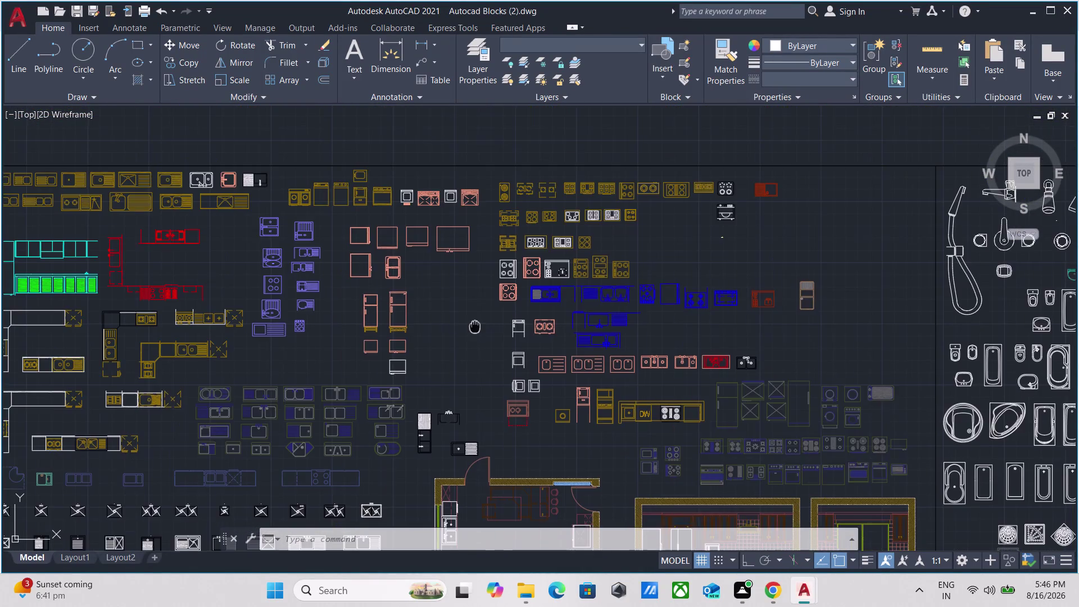
middle_drag(474, 327, 812, 270)
scroll(up, 3)
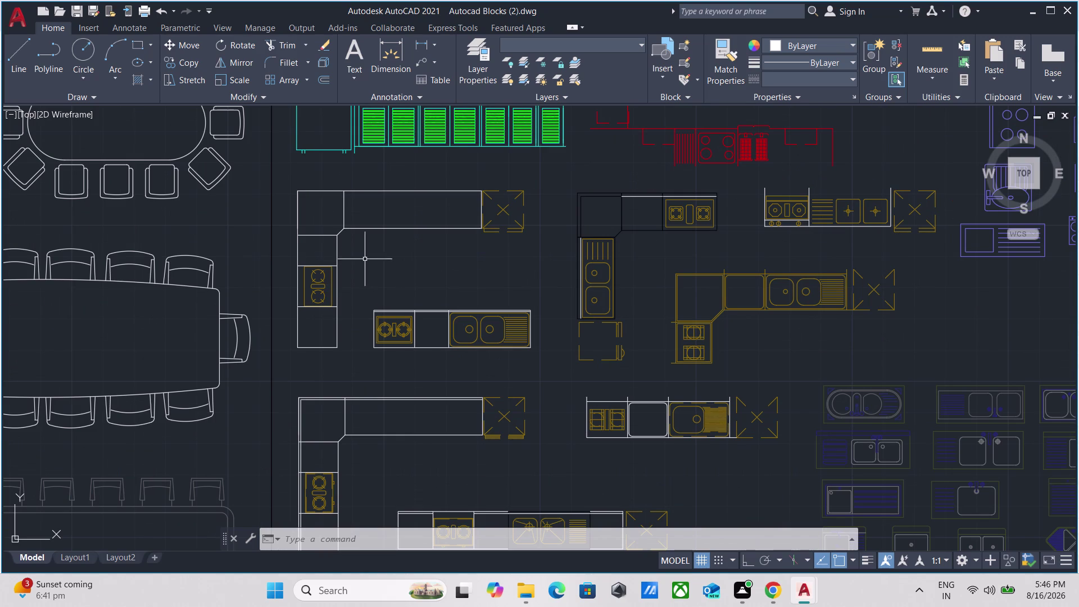
click(428, 253)
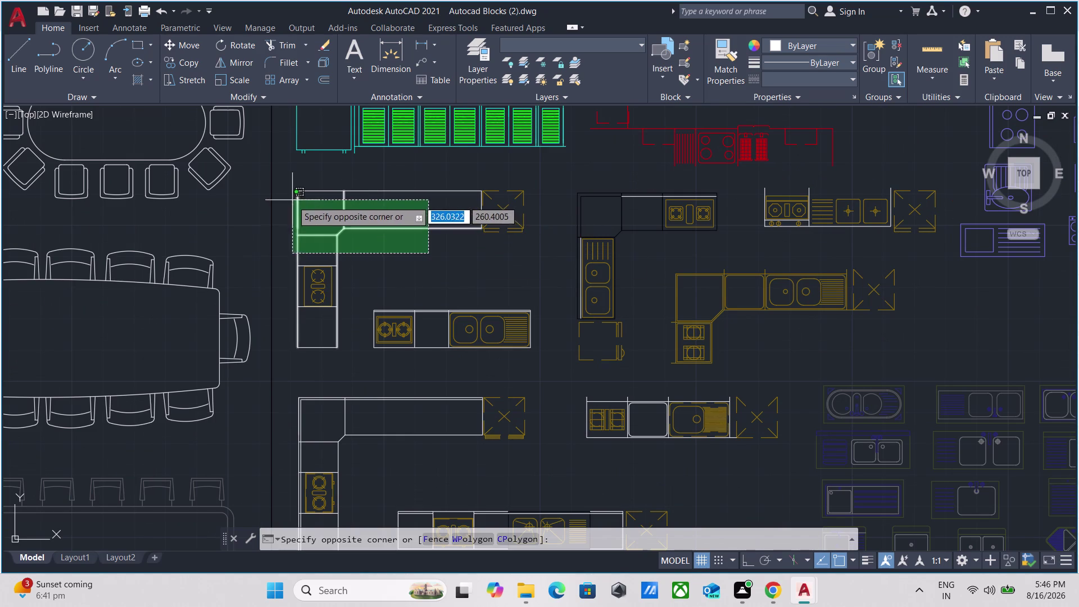
Select the straight counter run with stove and sink and copy it.
click(456, 263)
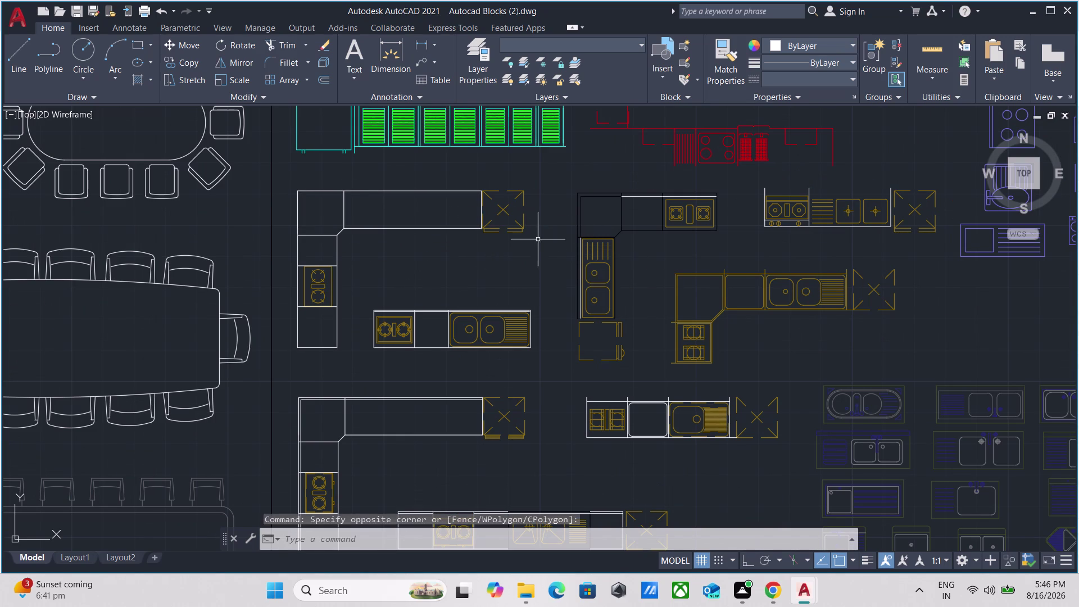
scroll(down, 3)
scroll(down, 3)
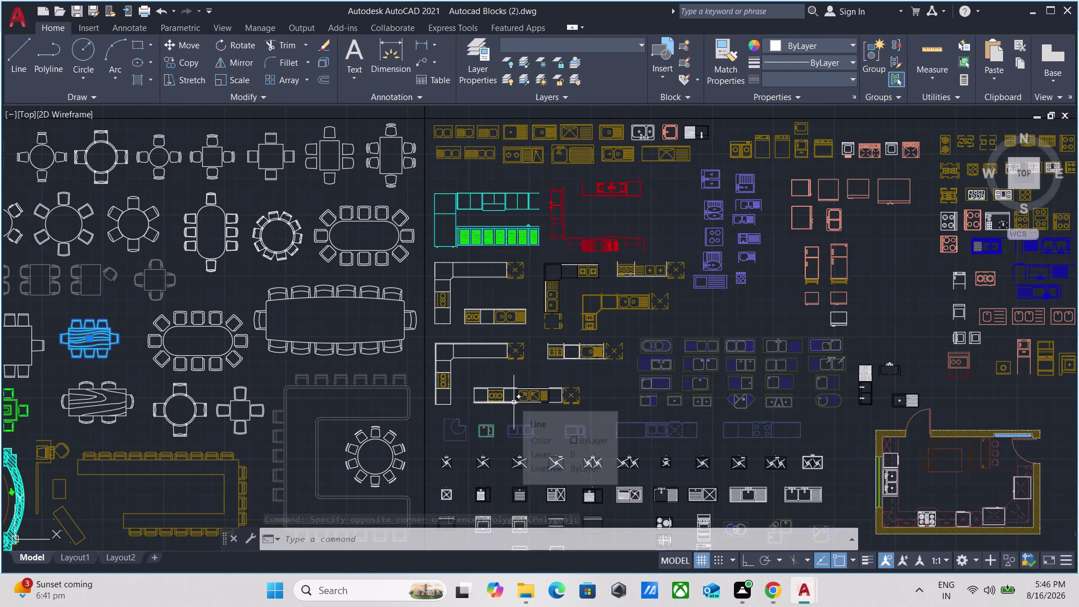
scroll(up, 3)
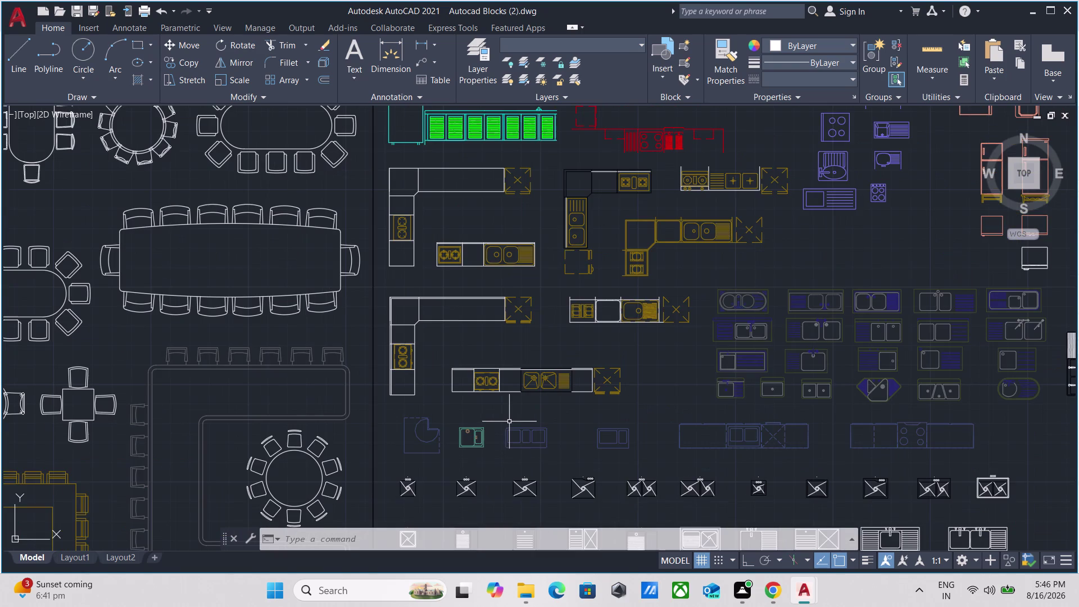
scroll(up, 3)
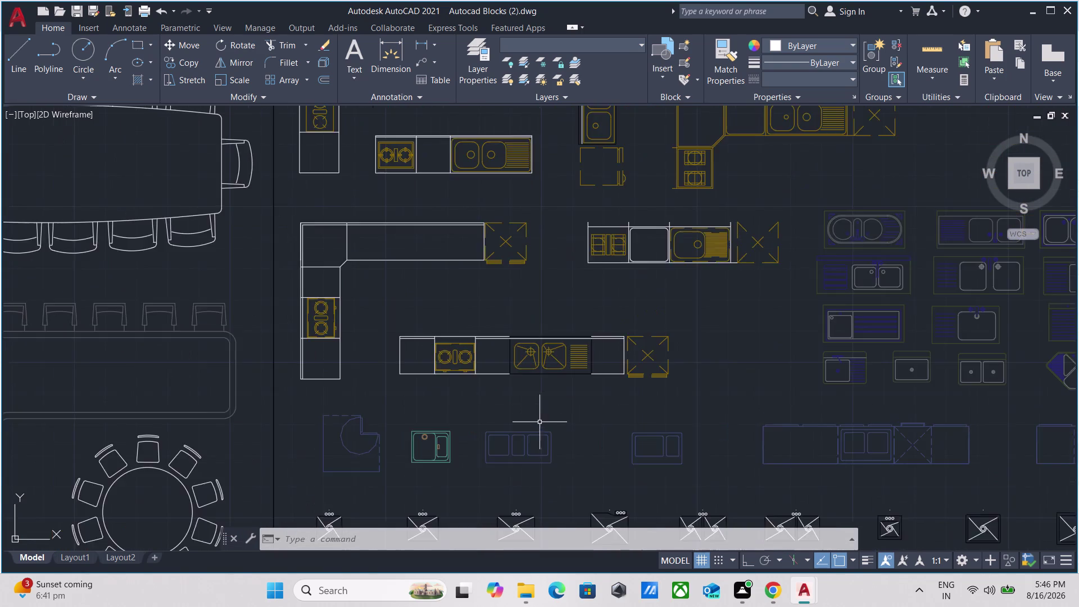
scroll(up, 3)
scroll(up, 3)
click(779, 398)
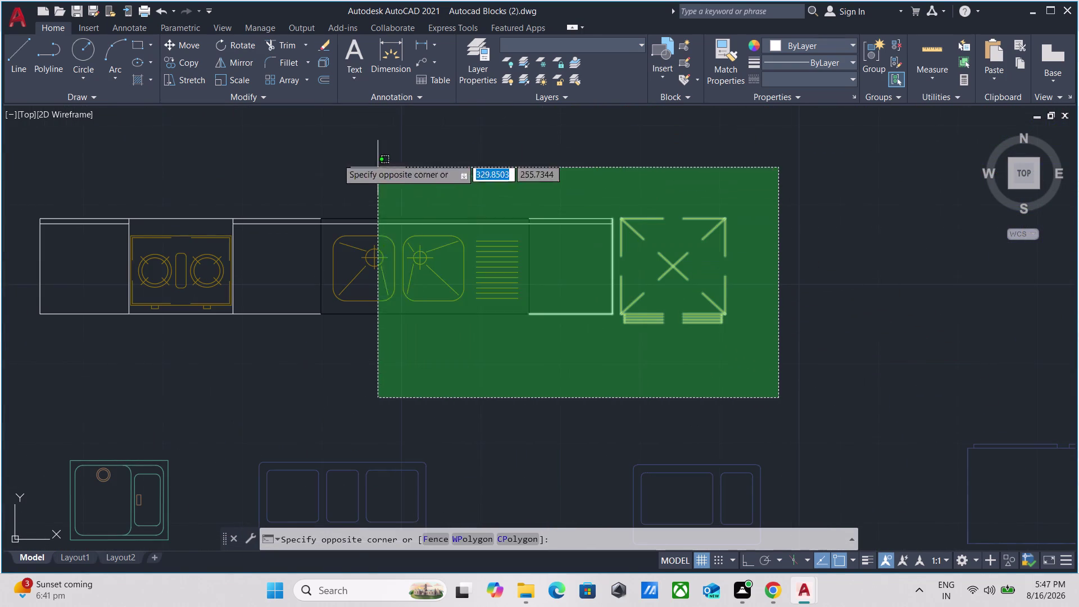
click(30, 175)
scroll(down, 3)
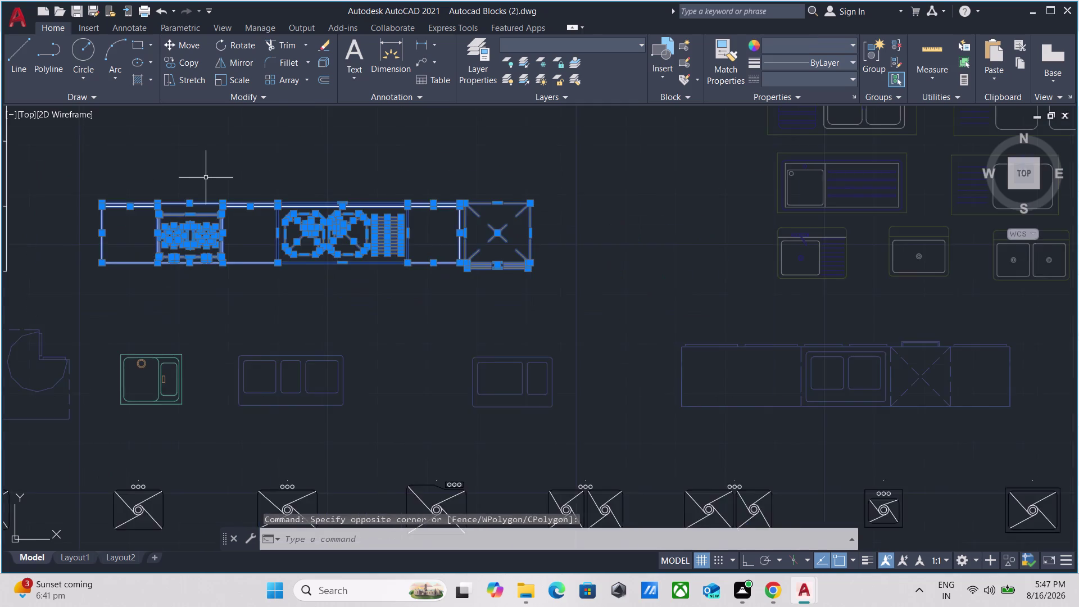
middle_drag(209, 178, 613, 325)
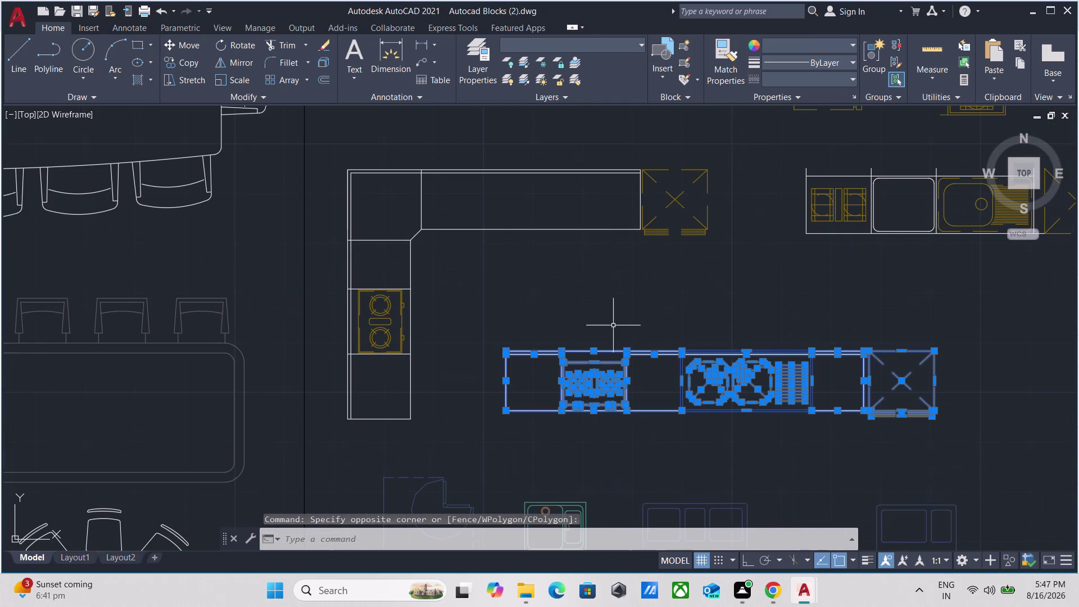
key(ctrl+c)
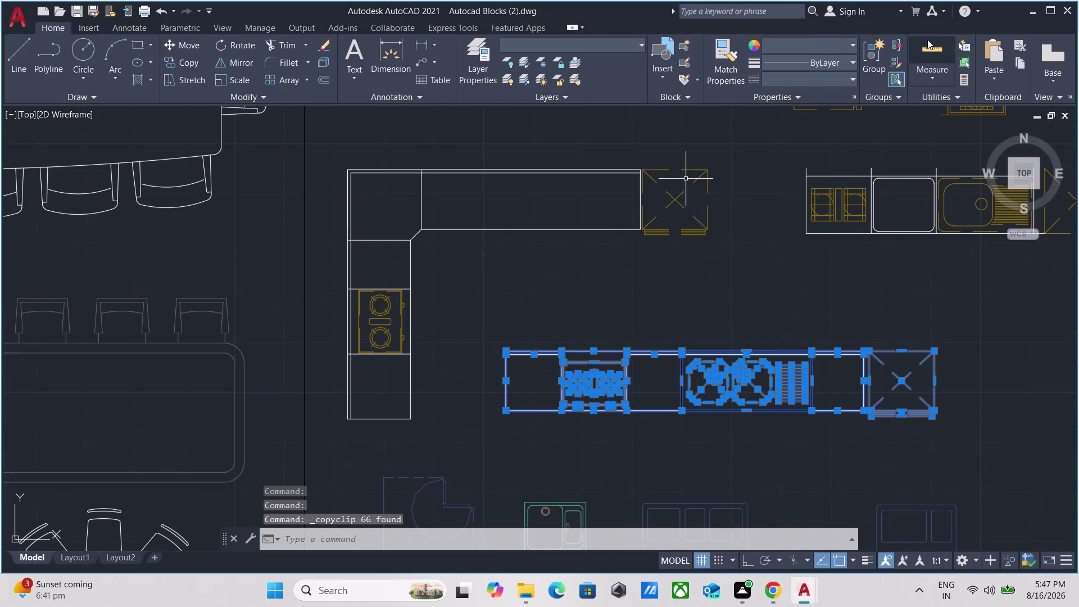
Add the counter top to the selection and window the L-shaped counter.
scroll(down, 3)
click(822, 189)
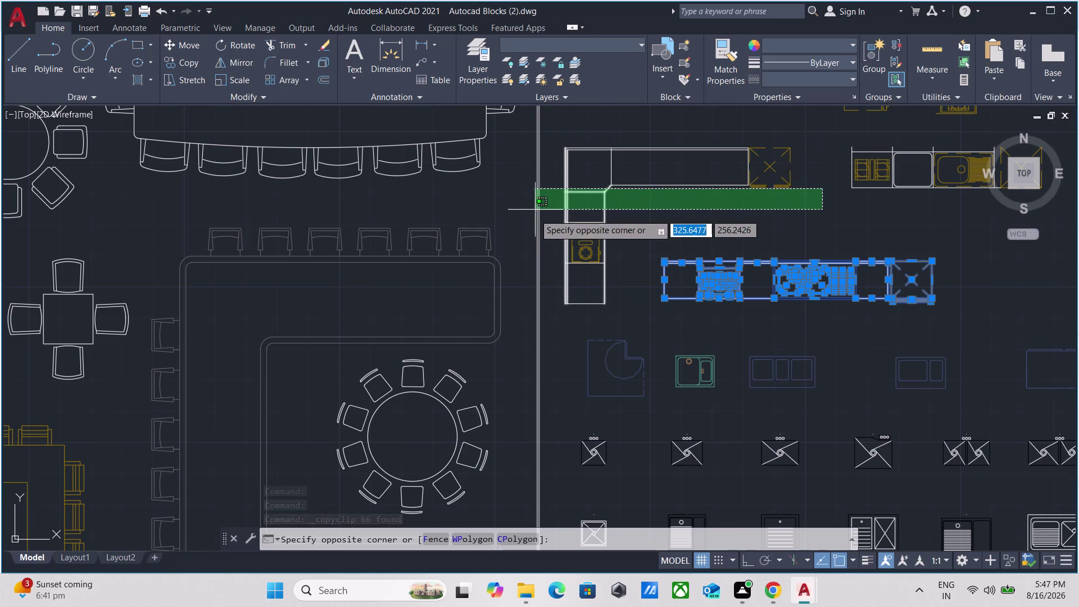
click(827, 224)
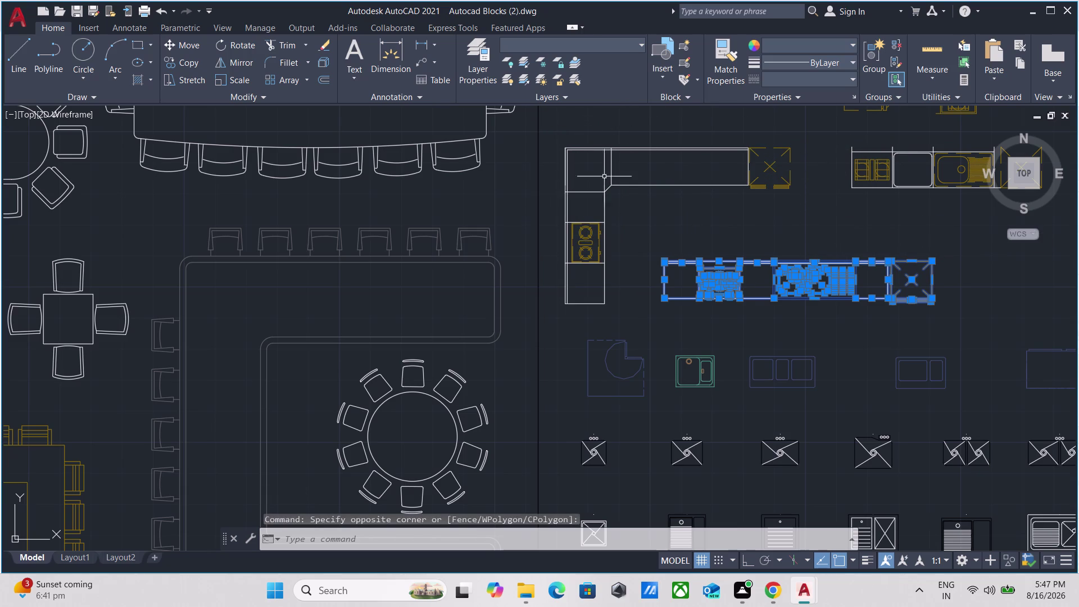
middle_drag(622, 226, 658, 287)
click(652, 378)
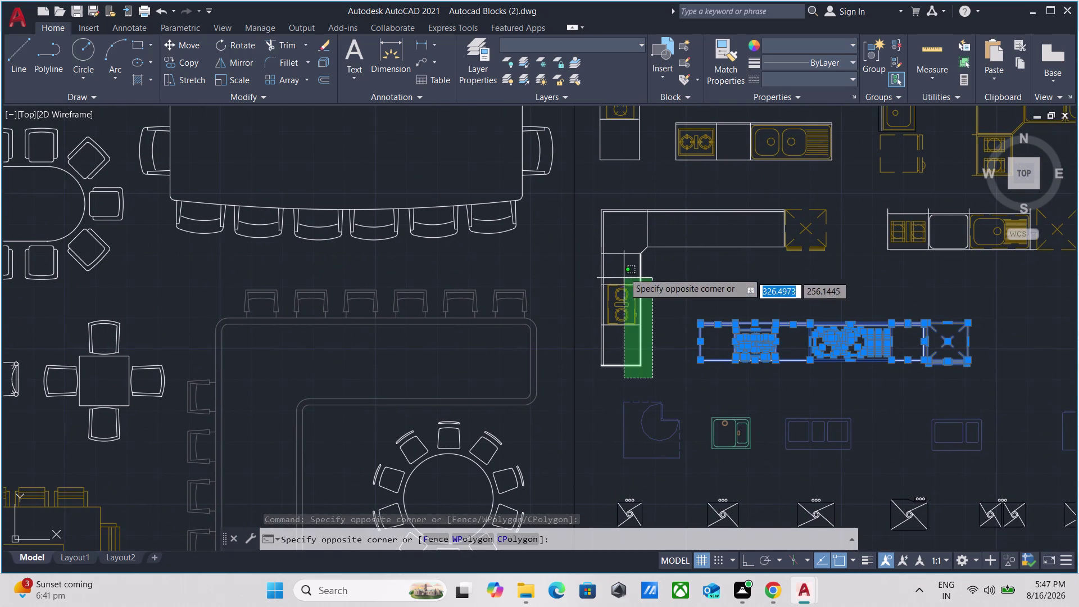
click(654, 357)
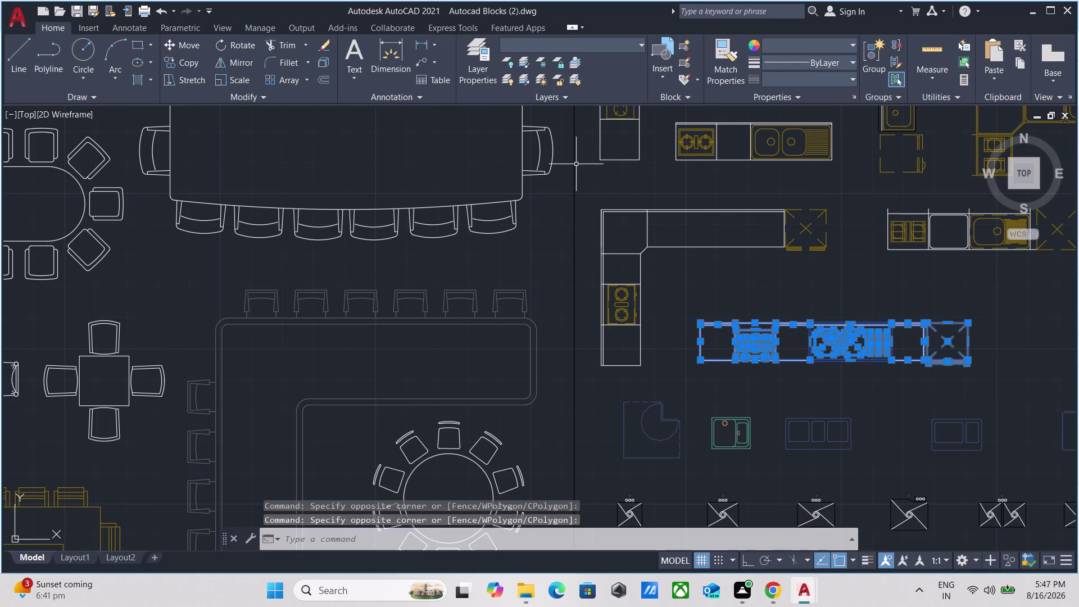
Window both kitchen counter units together and copy them with Ctrl+C.
click(537, 144)
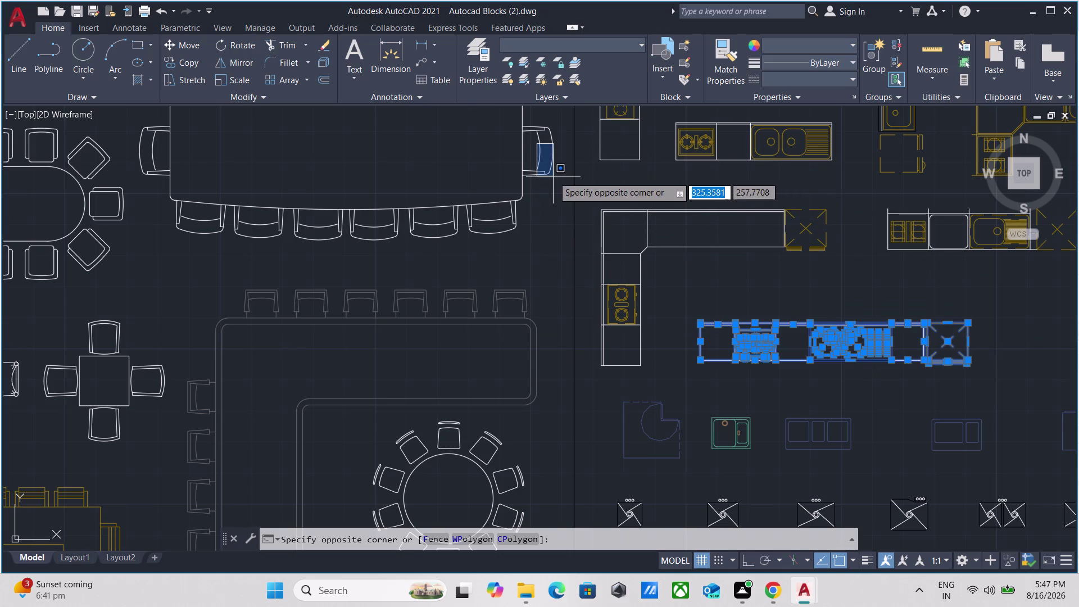
click(531, 151)
click(593, 199)
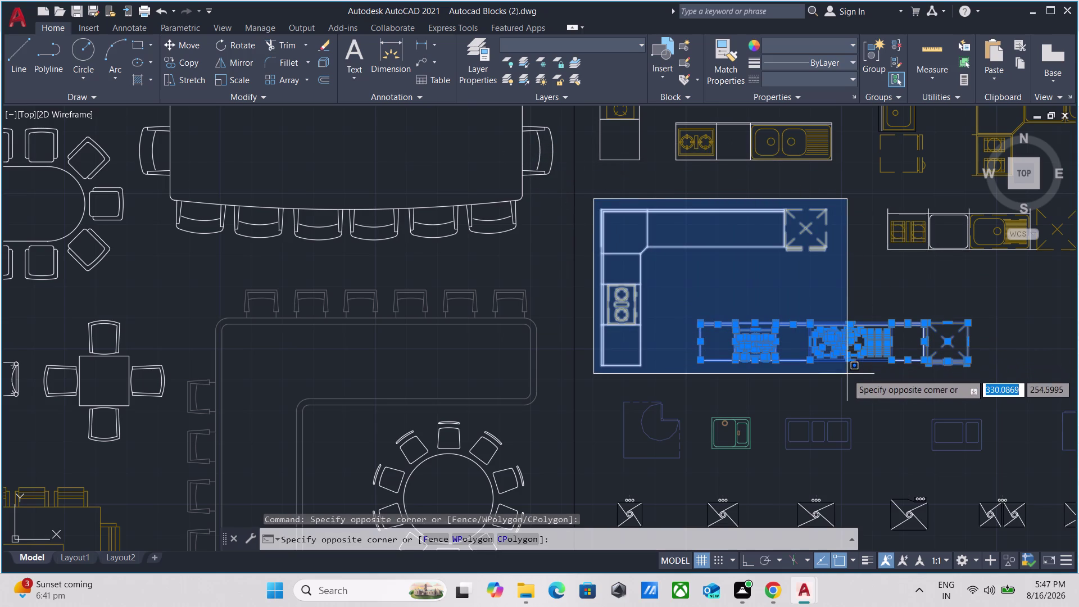
click(833, 384)
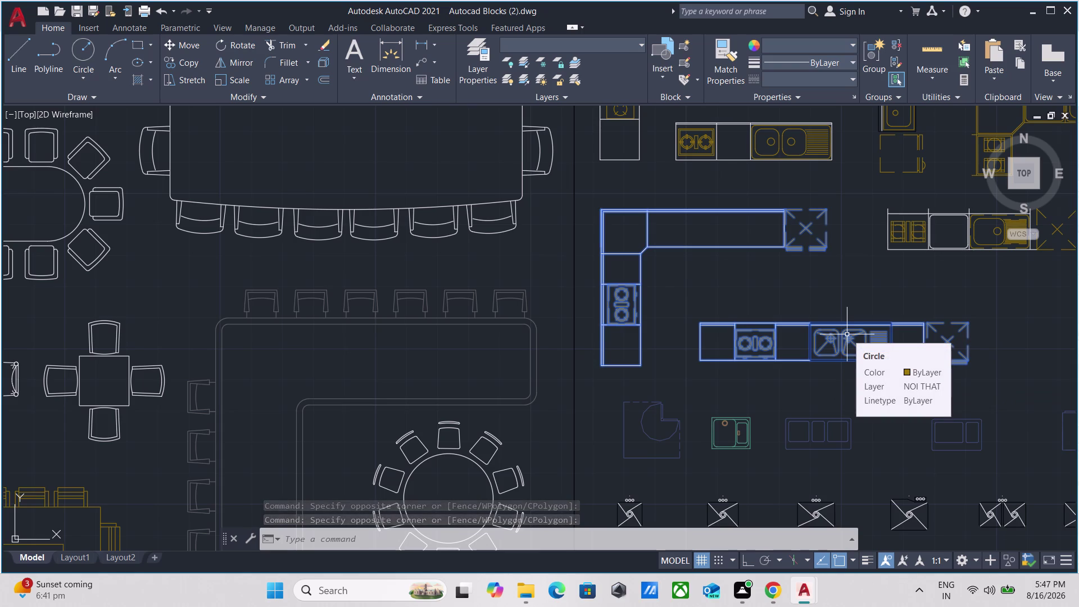
key(ctrl+c)
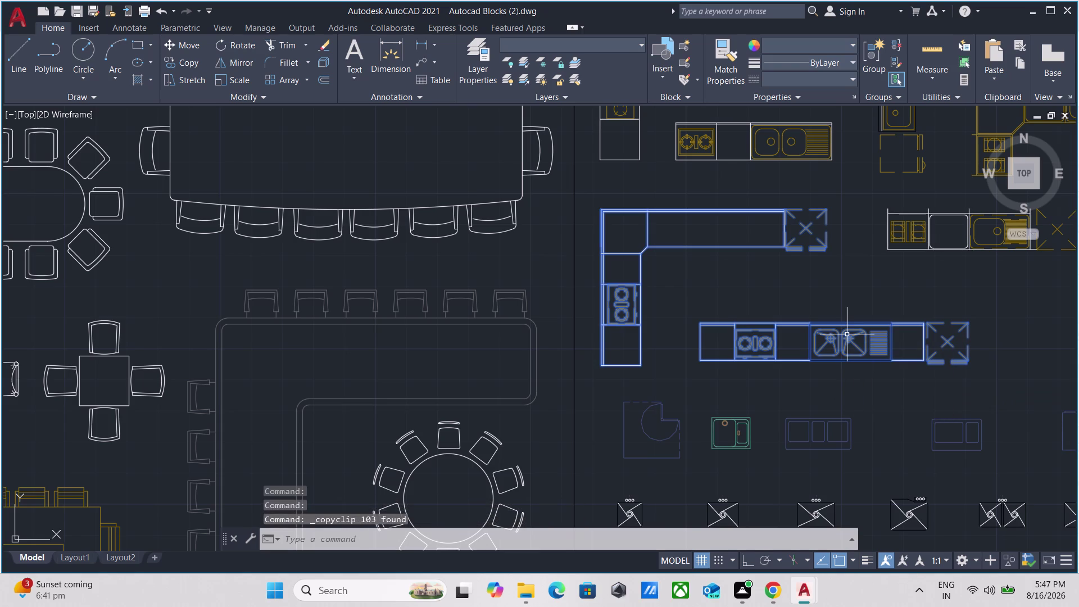
scroll(down, 3)
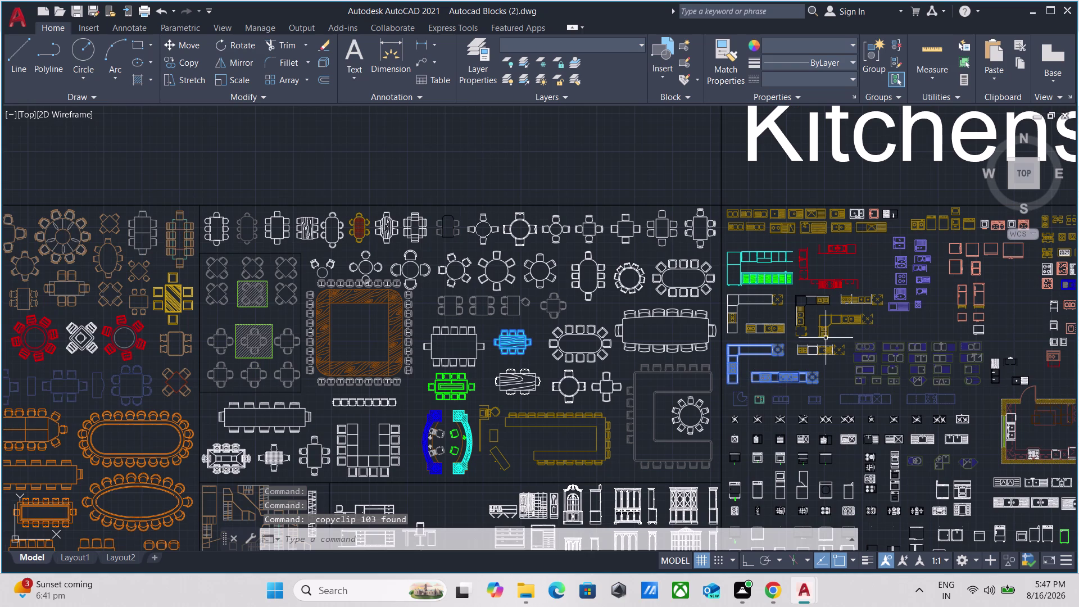
Pan and zoom through the block library to the bedroom wardrobe blocks.
scroll(up, 3)
scroll(down, 3)
scroll(down, 3)
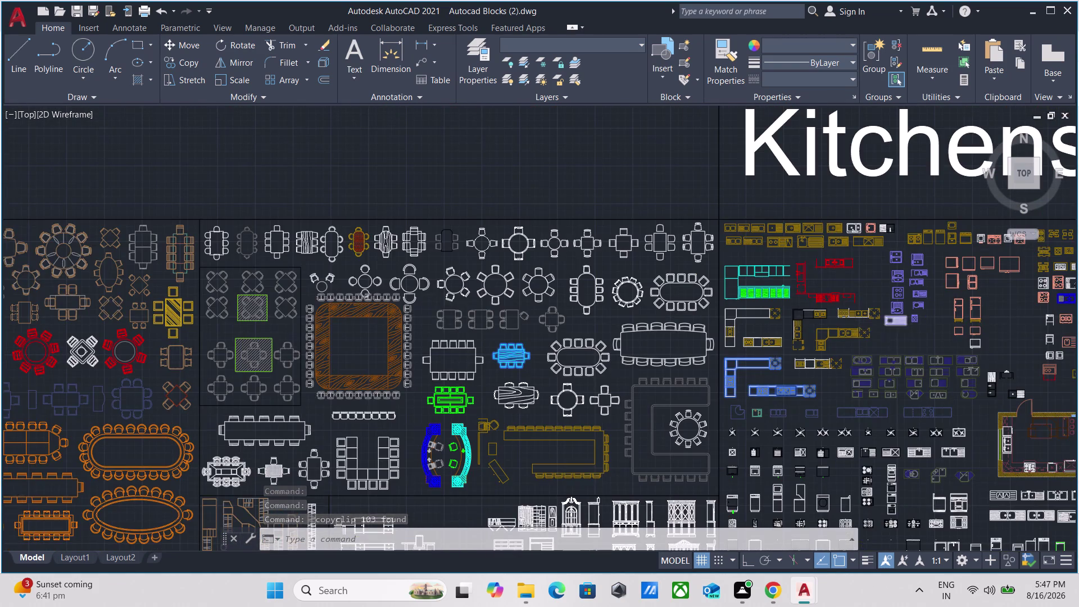
middle_drag(884, 440, 721, 302)
scroll(up, 3)
scroll(down, 3)
scroll(up, 3)
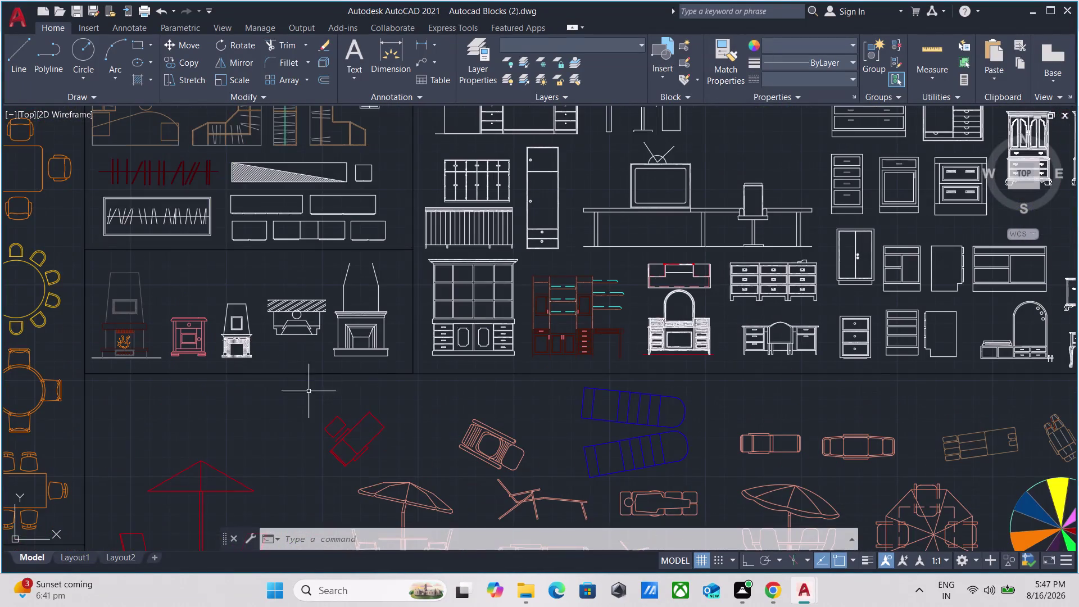
scroll(down, 3)
scroll(up, 3)
middle_drag(164, 251, 309, 301)
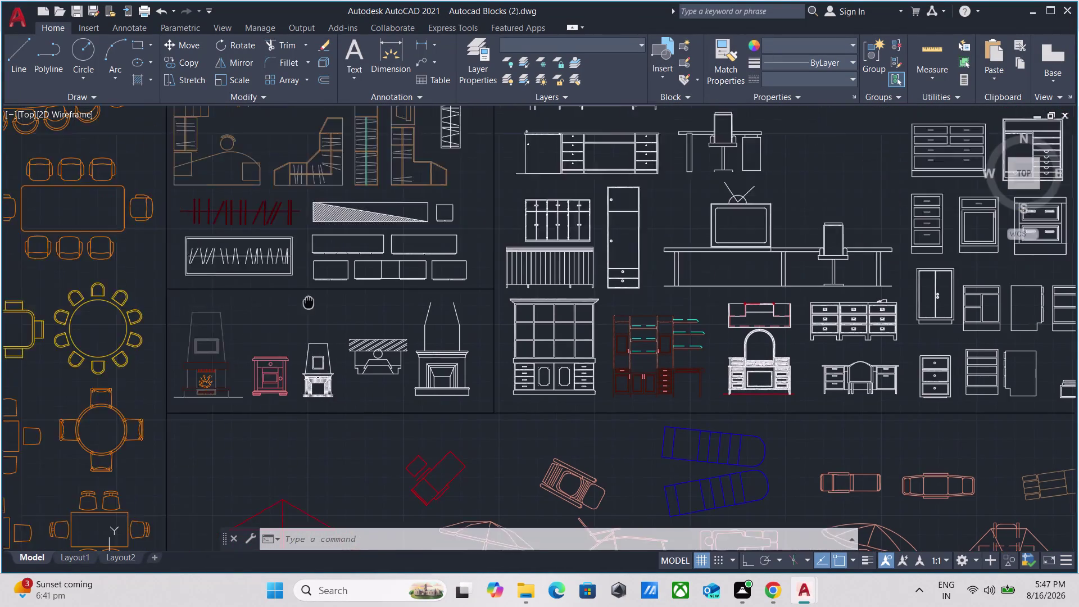
middle_drag(308, 301, 621, 374)
scroll(up, 3)
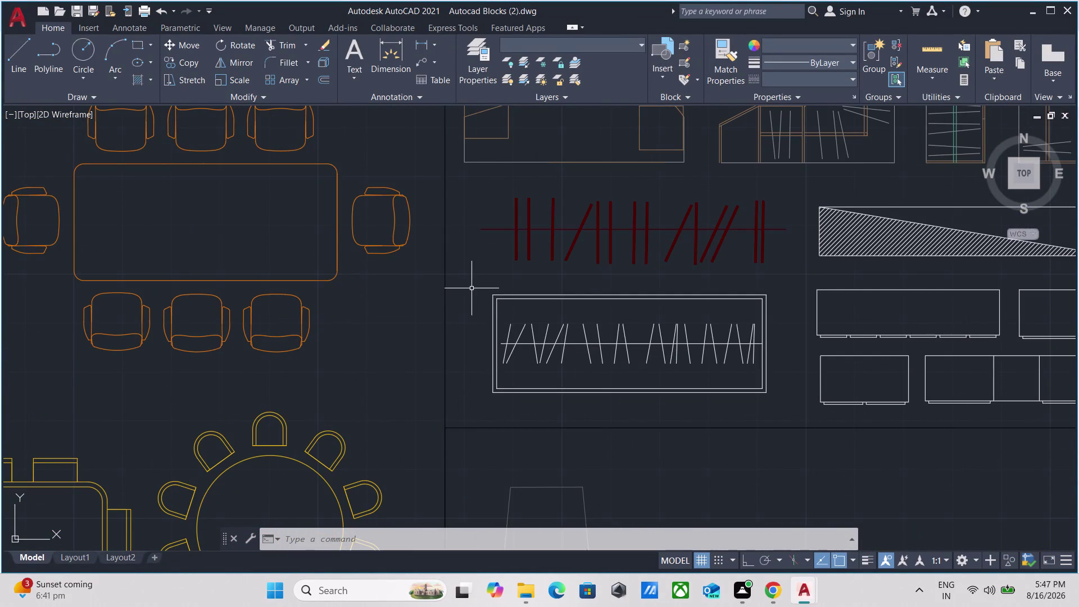
Window-select the slatted wardrobe block and copy it with Ctrl+C.
click(472, 284)
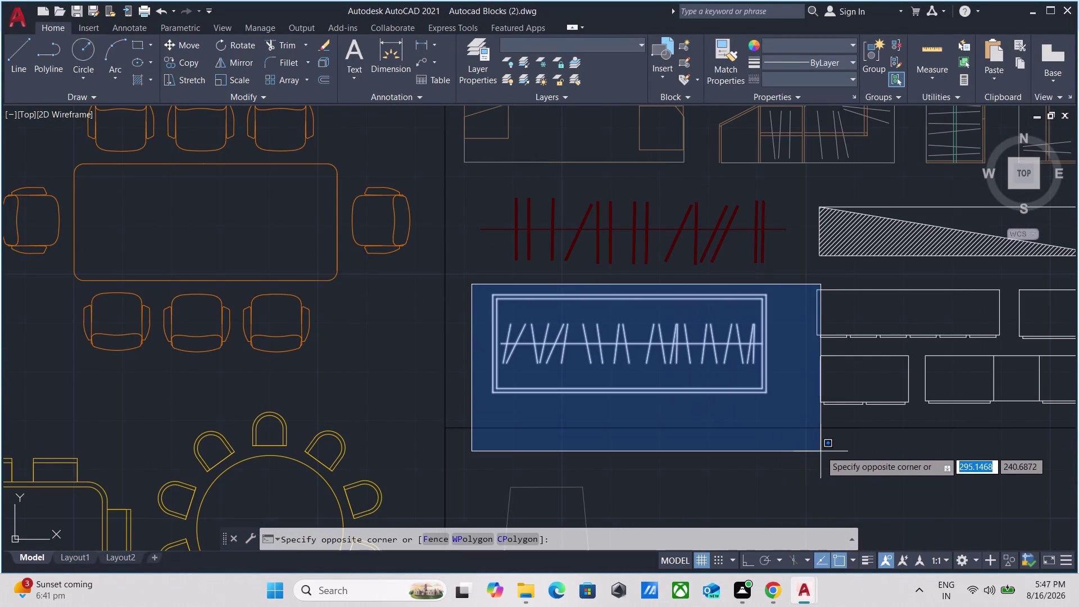
click(789, 445)
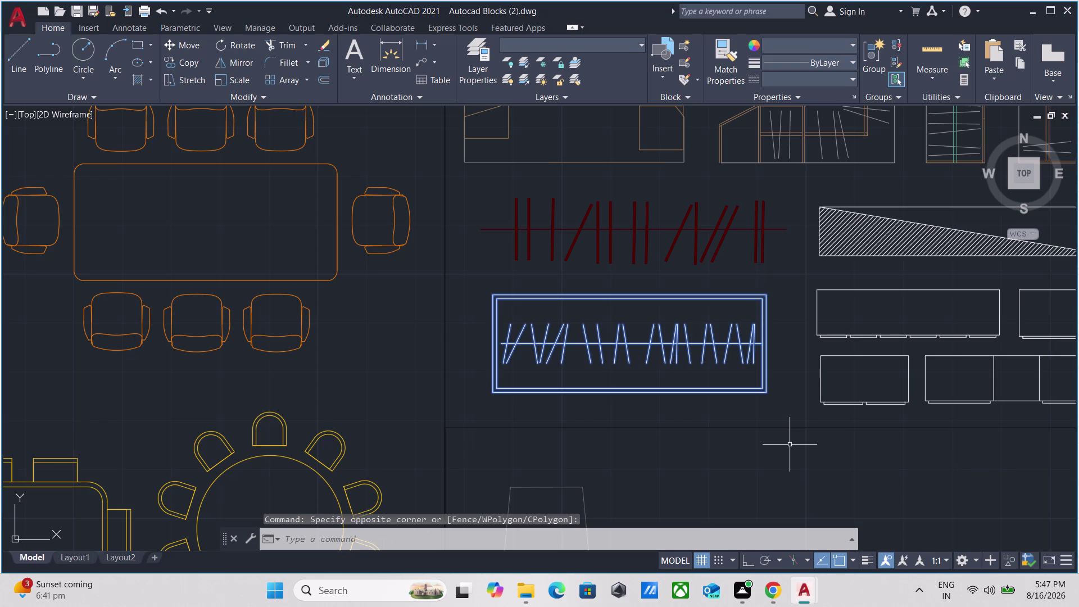
key(ctrl+c)
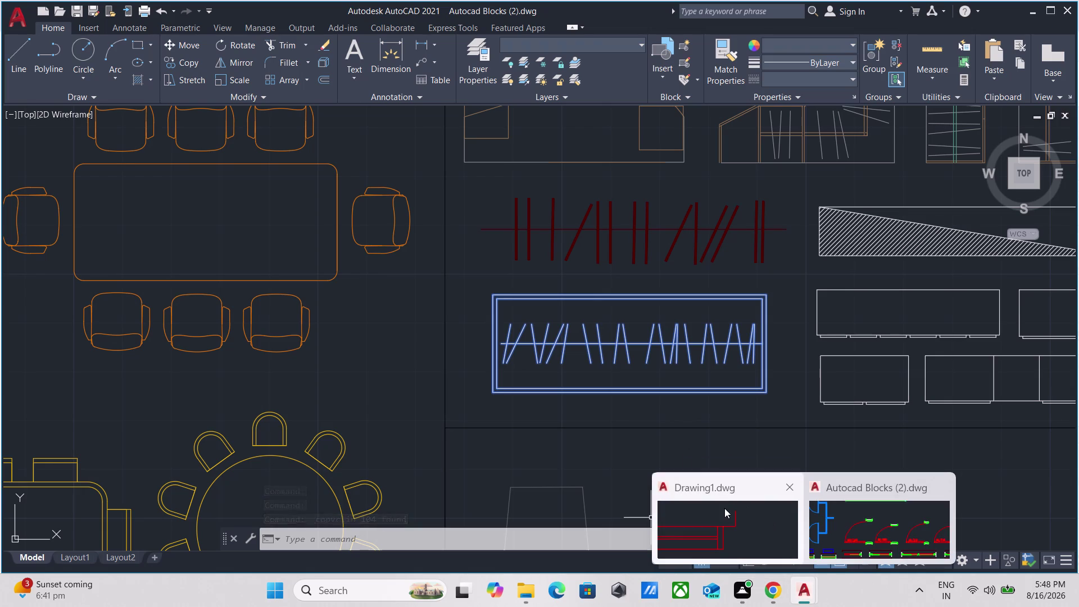
Paste the copied wardrobe into empty space beside the Drawing1 floor plan.
click(725, 516)
scroll(down, 3)
scroll(up, 3)
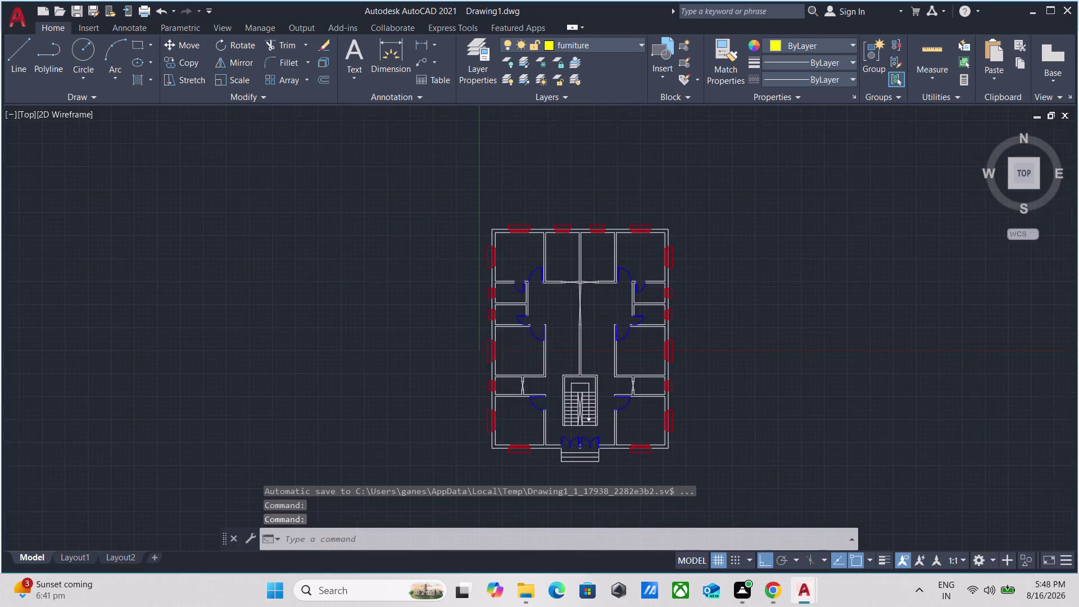
scroll(up, 3)
scroll(up, 3)
middle_drag(473, 191, 279, 186)
scroll(down, 3)
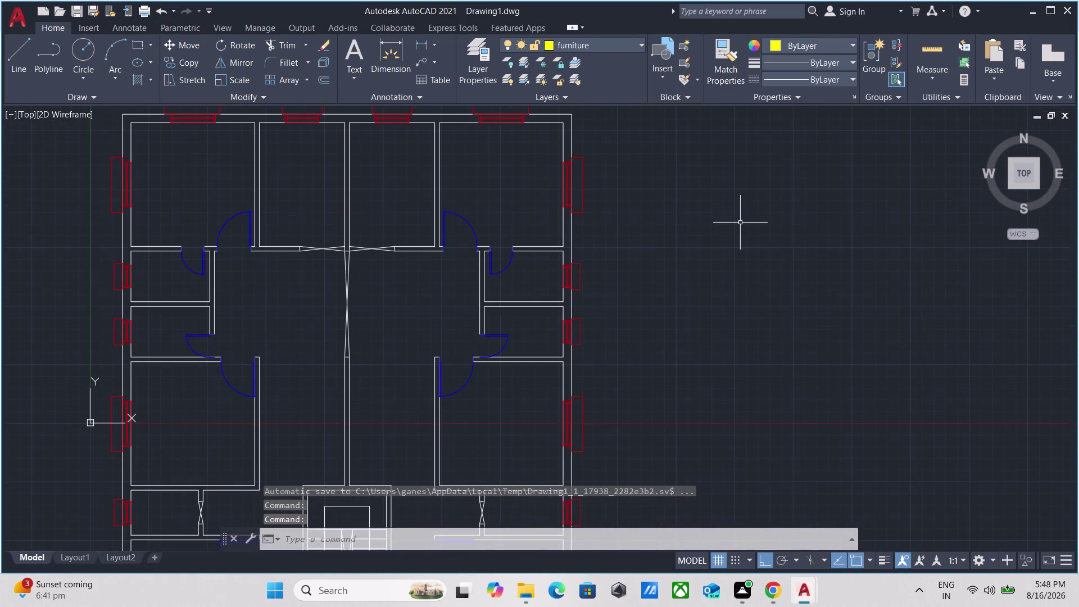
middle_drag(740, 223, 637, 240)
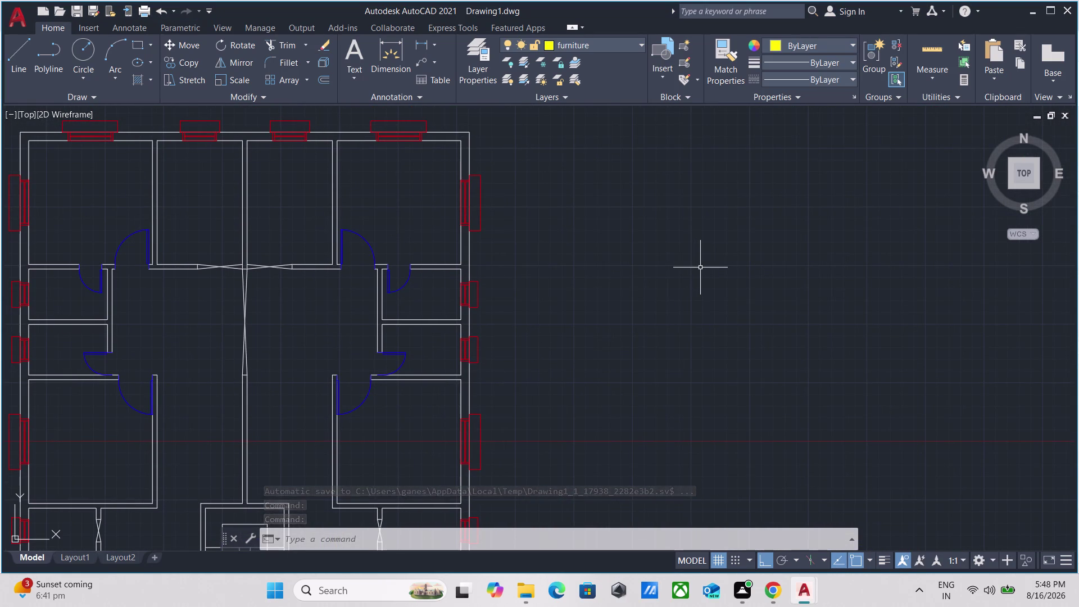
key(ctrl+v)
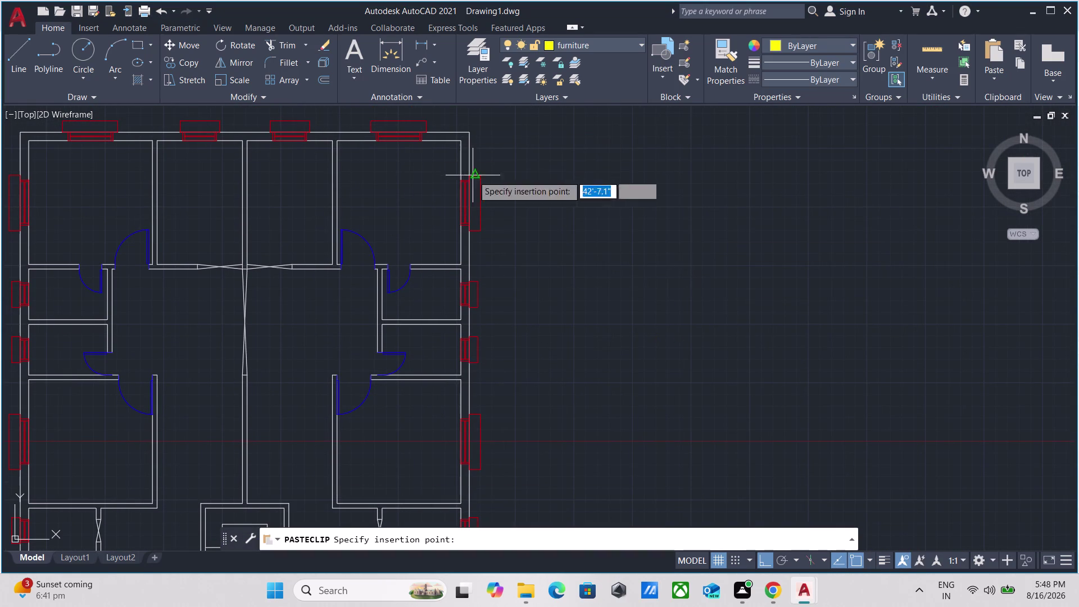
click(710, 210)
Locate the pasted wardrobe in the view and begin selecting it.
scroll(up, 3)
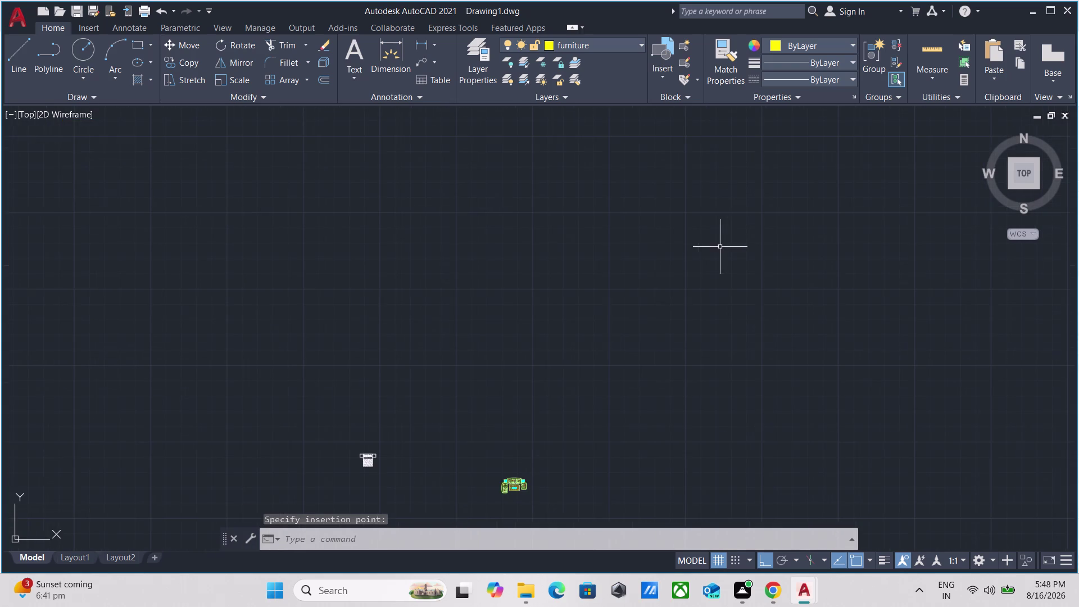
scroll(up, 3)
scroll(down, 3)
middle_drag(396, 443, 460, 337)
scroll(down, 3)
middle_drag(470, 288, 469, 289)
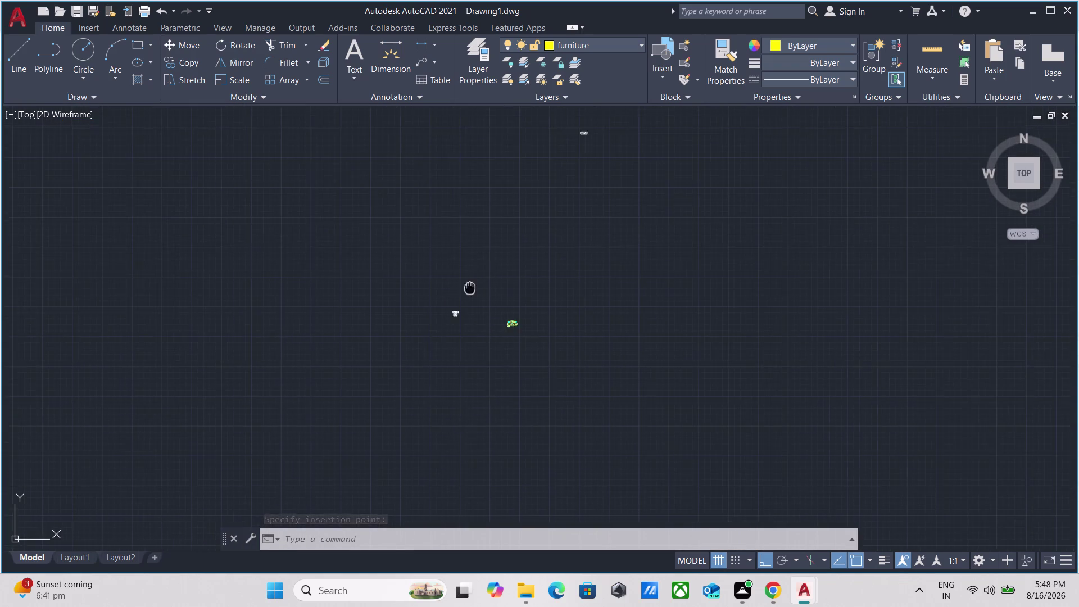
middle_drag(469, 290, 434, 344)
scroll(up, 3)
middle_drag(606, 174, 480, 350)
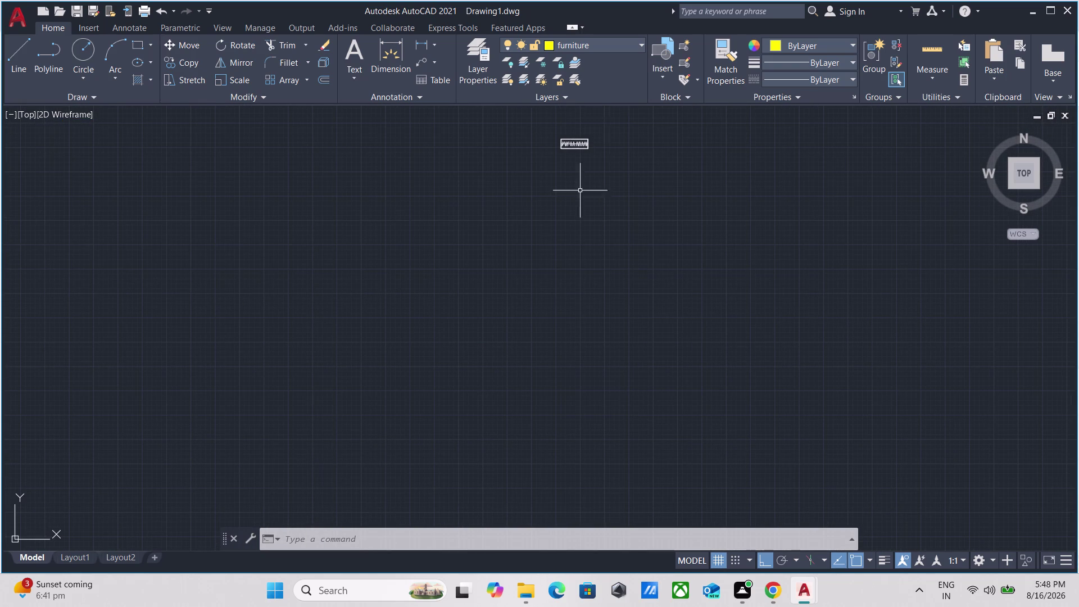
drag(613, 179, 589, 162)
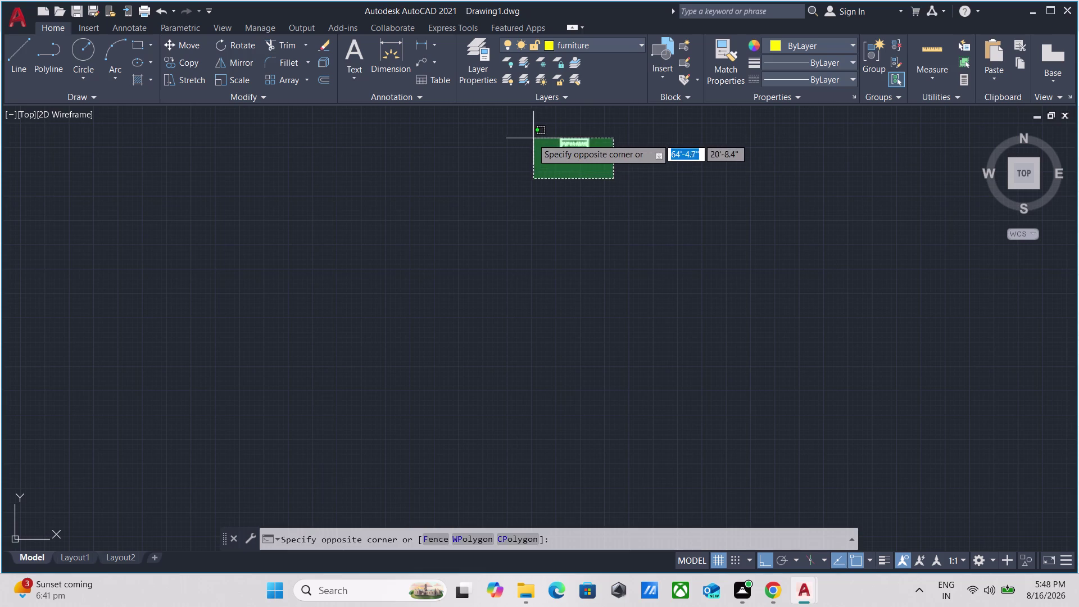
Start copying the selected wardrobe (CO) from a base point with Ortho off.
click(532, 138)
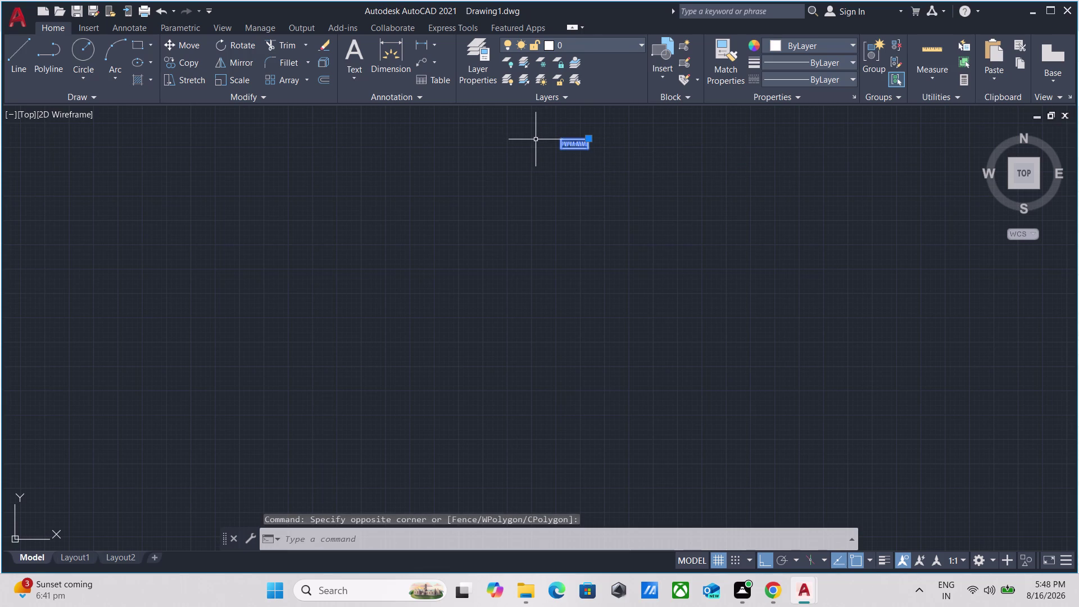
text(co)
key(Return)
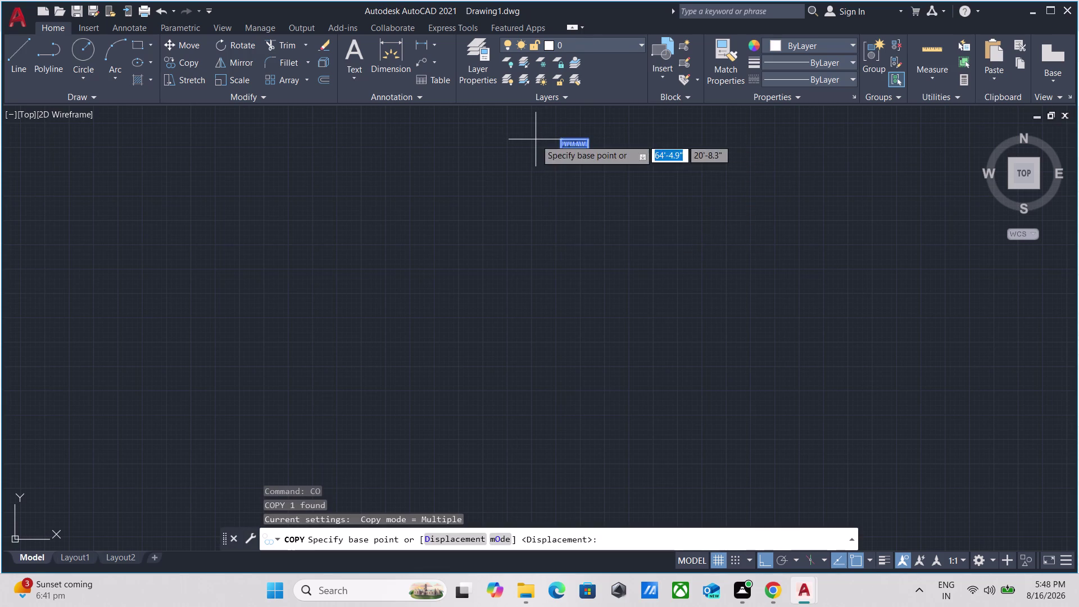
click(587, 137)
scroll(down, 3)
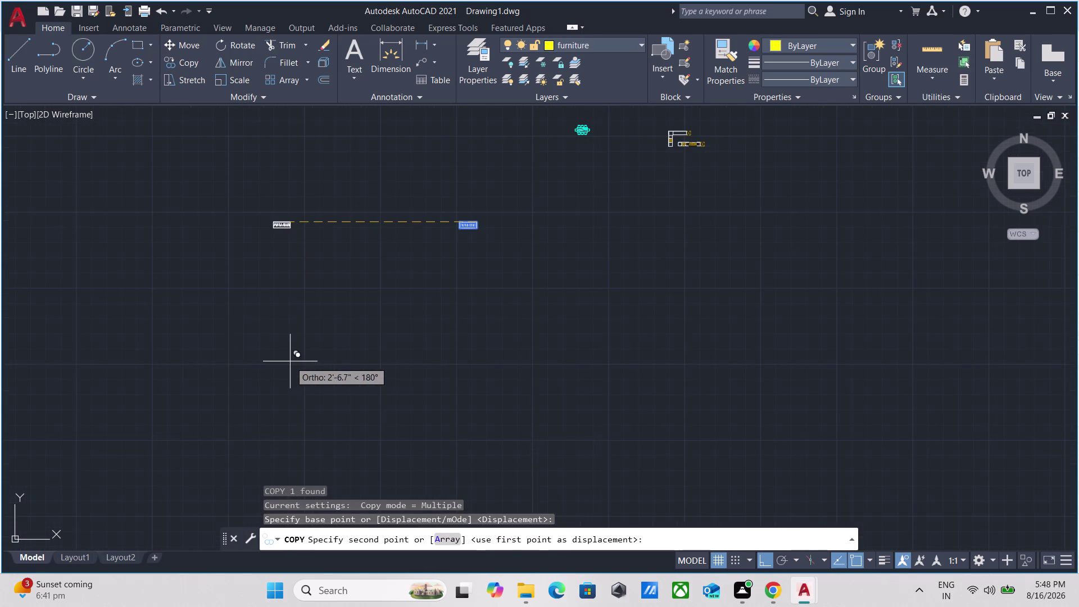
key(F8)
Drop the wardrobe copy to the left of the double bed and end the command.
scroll(down, 3)
middle_drag(401, 280, 409, 272)
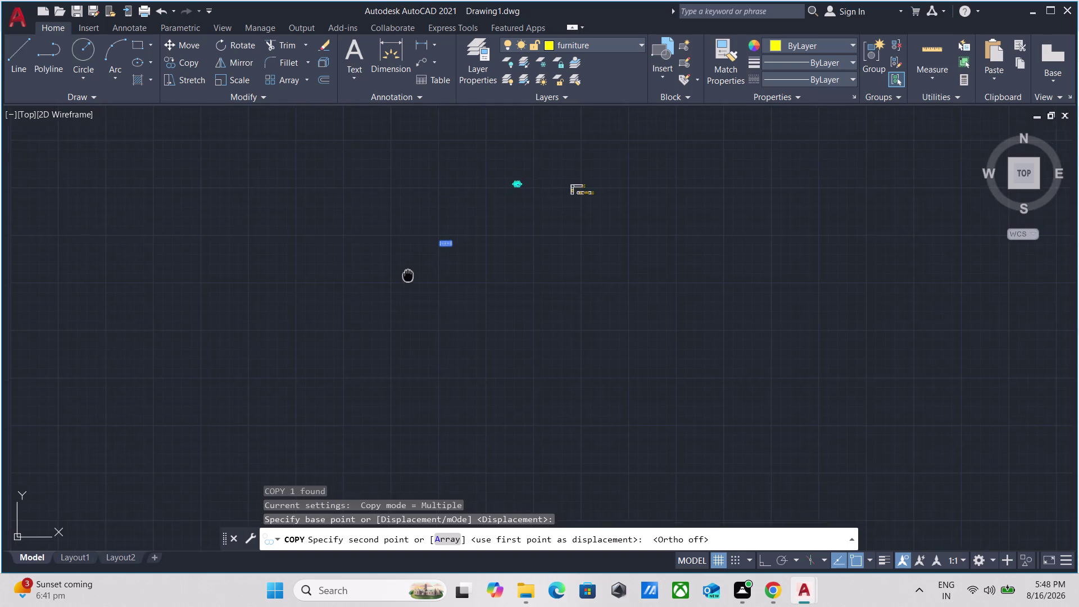
middle_drag(410, 273, 488, 115)
scroll(down, 3)
scroll(up, 3)
middle_drag(497, 208, 226, 263)
scroll(up, 3)
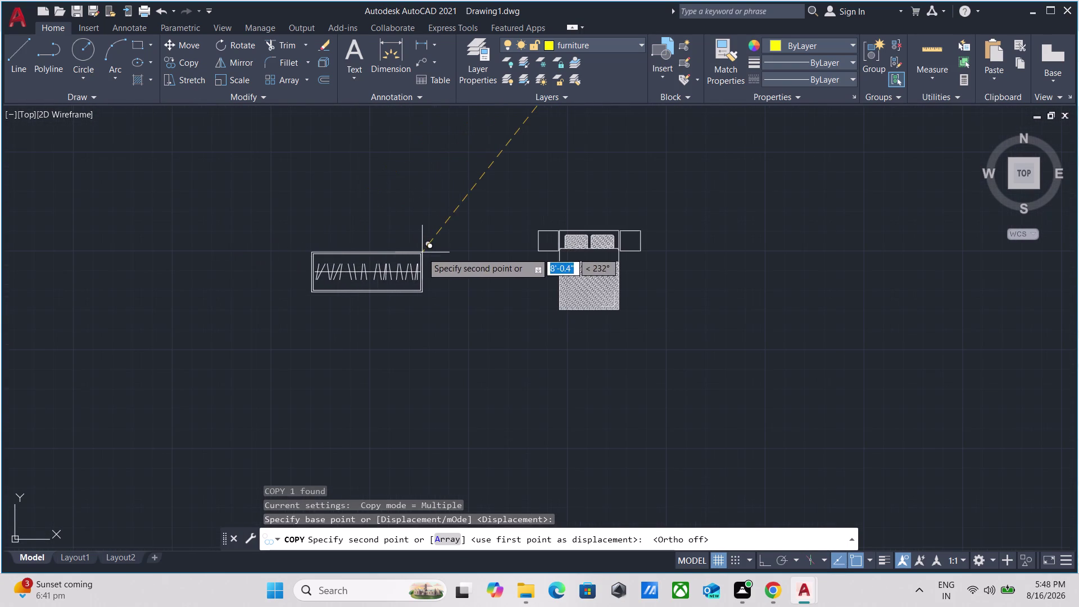
click(422, 252)
key(Escape)
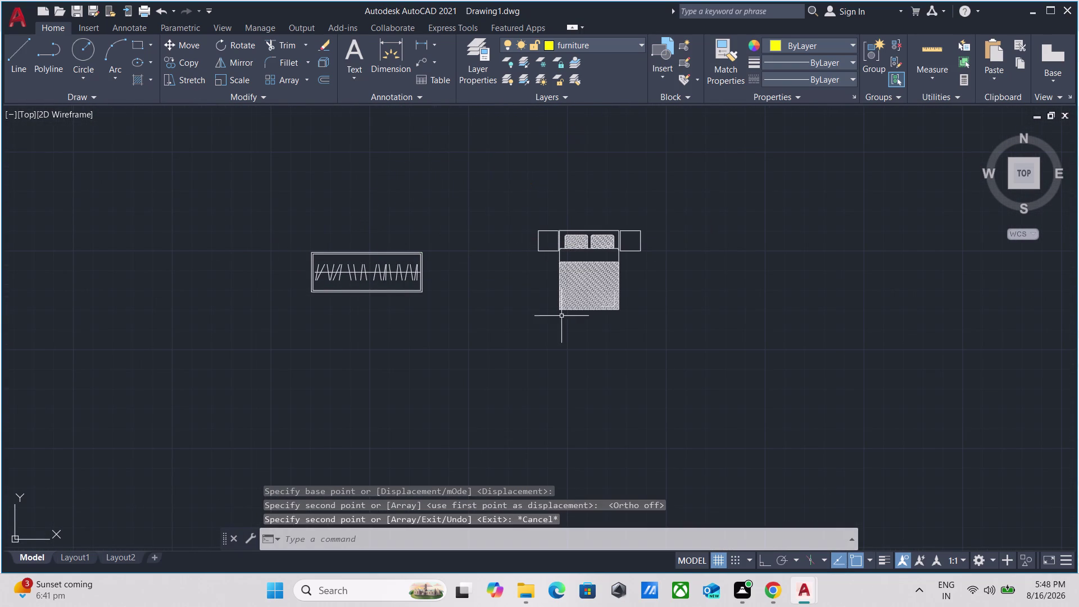
Select the double bed block.
drag(626, 360, 613, 336)
click(559, 171)
scroll(down, 3)
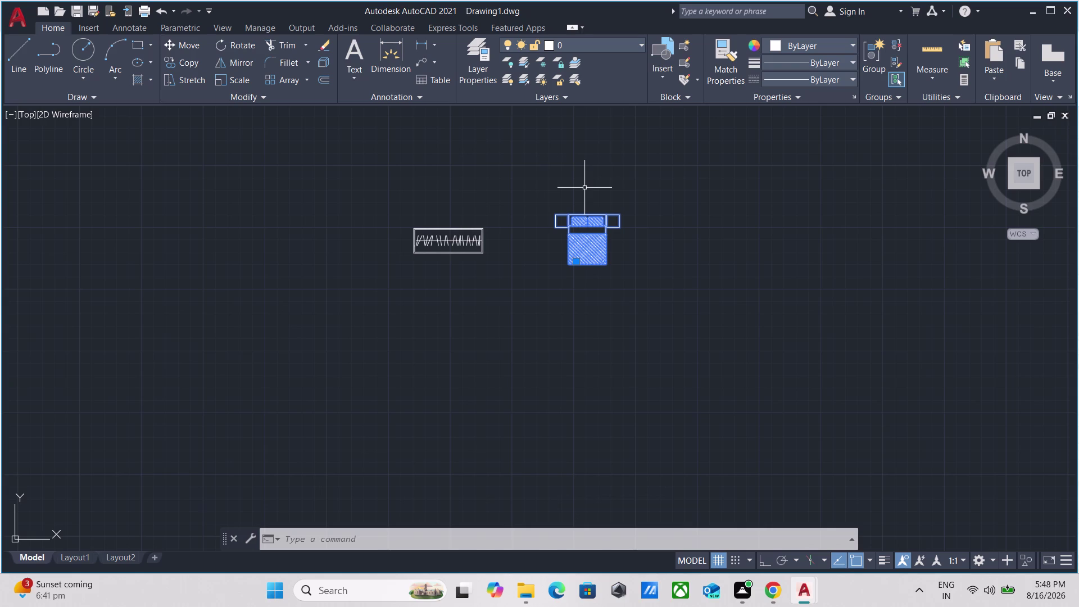
scroll(up, 3)
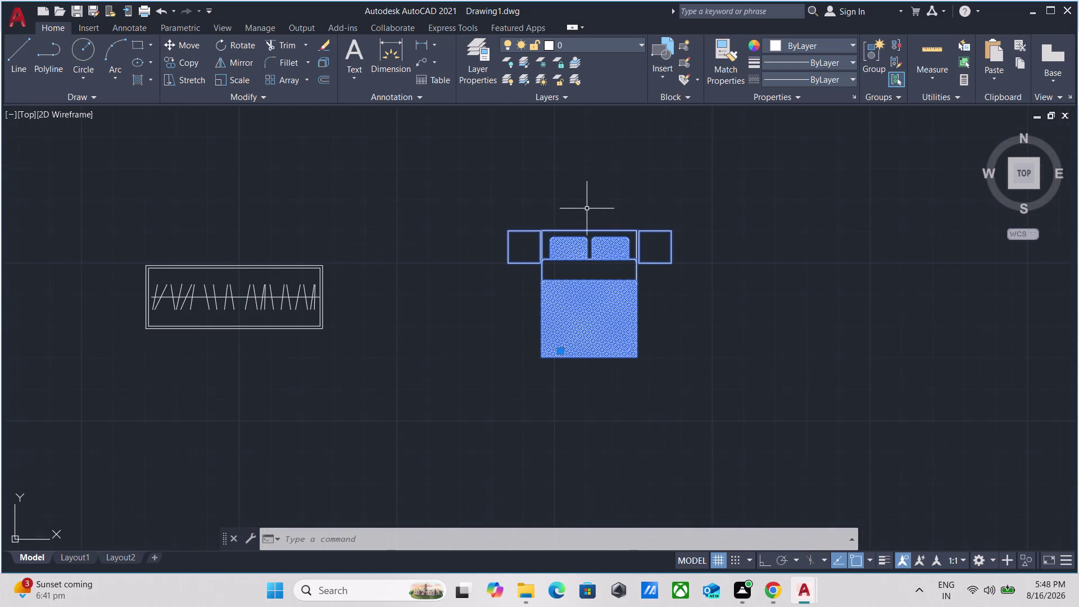
text(co)
key(Return)
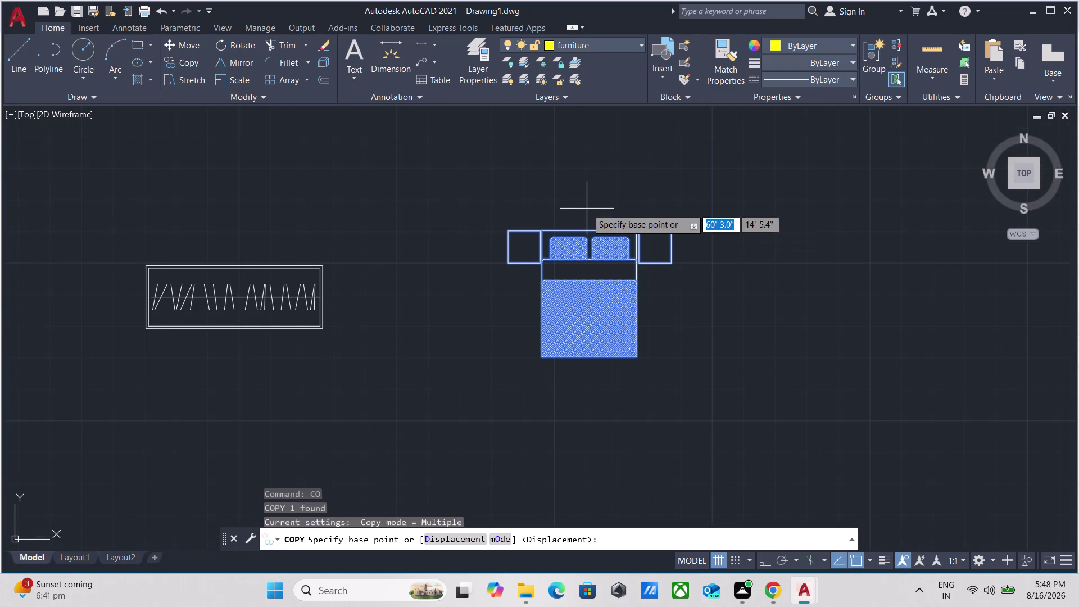
click(509, 234)
scroll(down, 3)
middle_drag(353, 242, 582, 243)
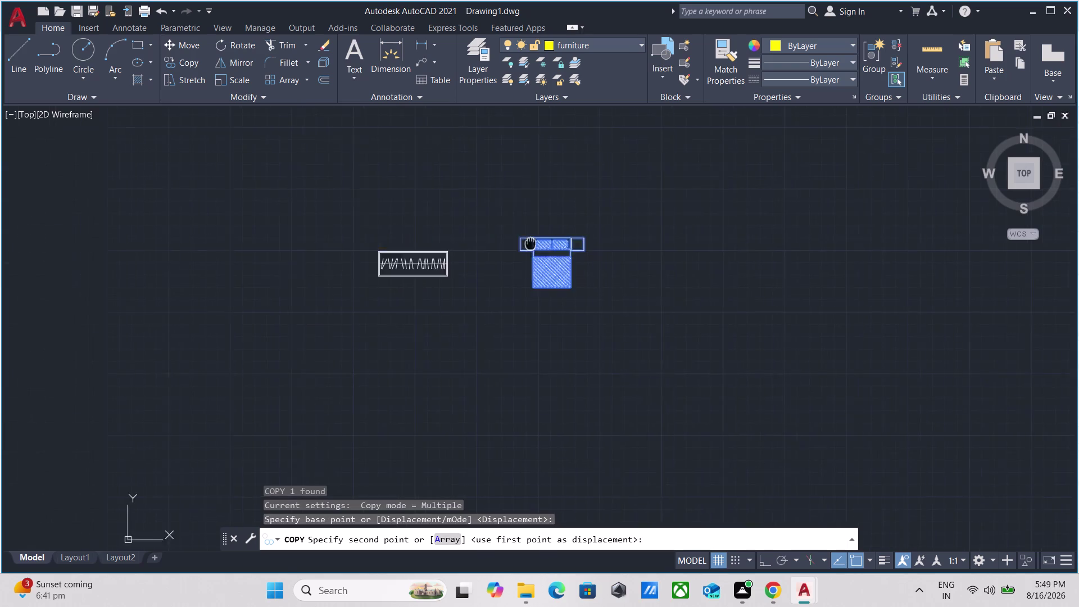
middle_drag(582, 243, 686, 250)
scroll(down, 3)
scroll(down, 3)
scroll(down, 3)
middle_drag(317, 233, 339, 233)
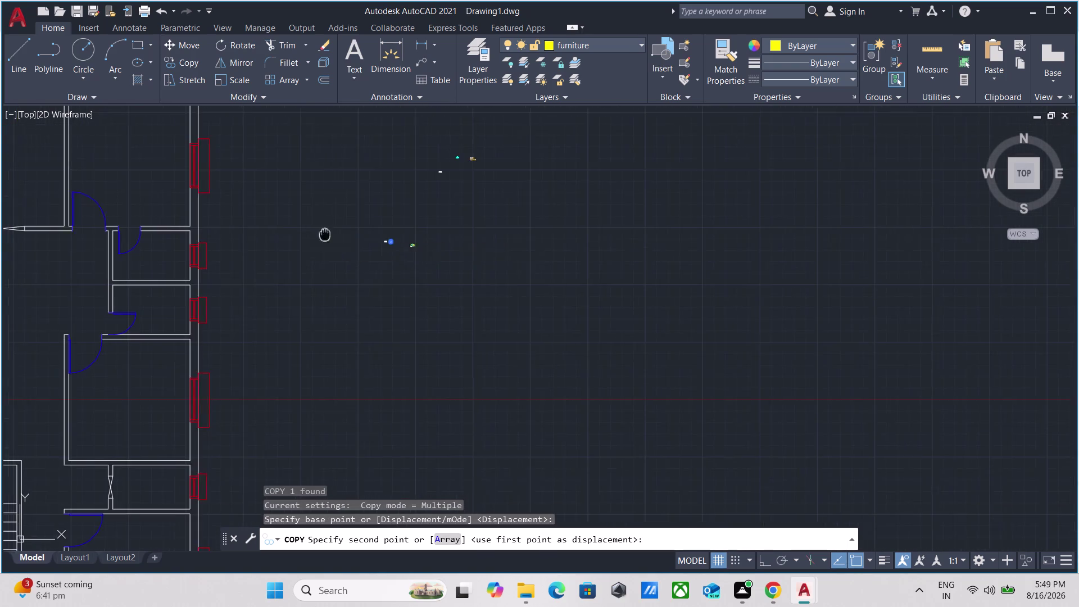
middle_drag(339, 233, 1038, 329)
scroll(up, 3)
middle_drag(535, 188, 570, 359)
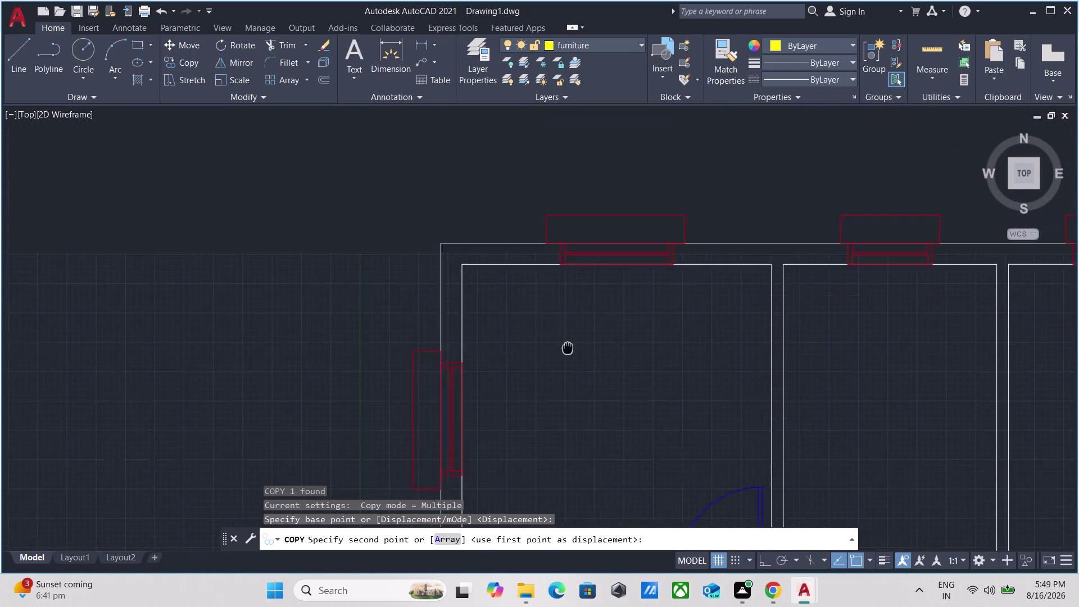
middle_drag(570, 360, 575, 373)
scroll(up, 3)
scroll(up, 3)
click(553, 245)
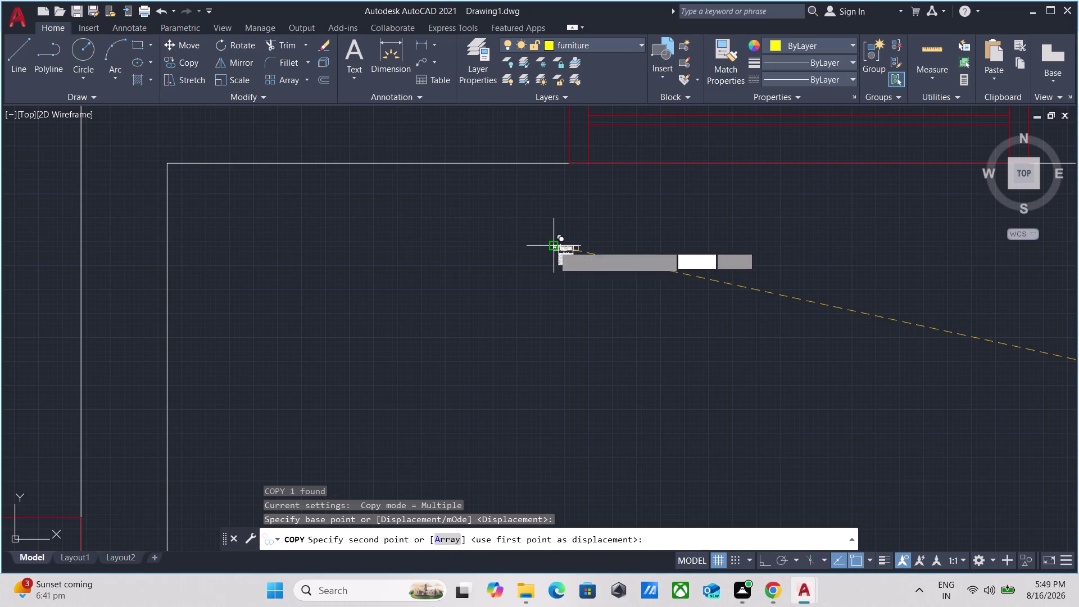
key(Escape)
scroll(up, 3)
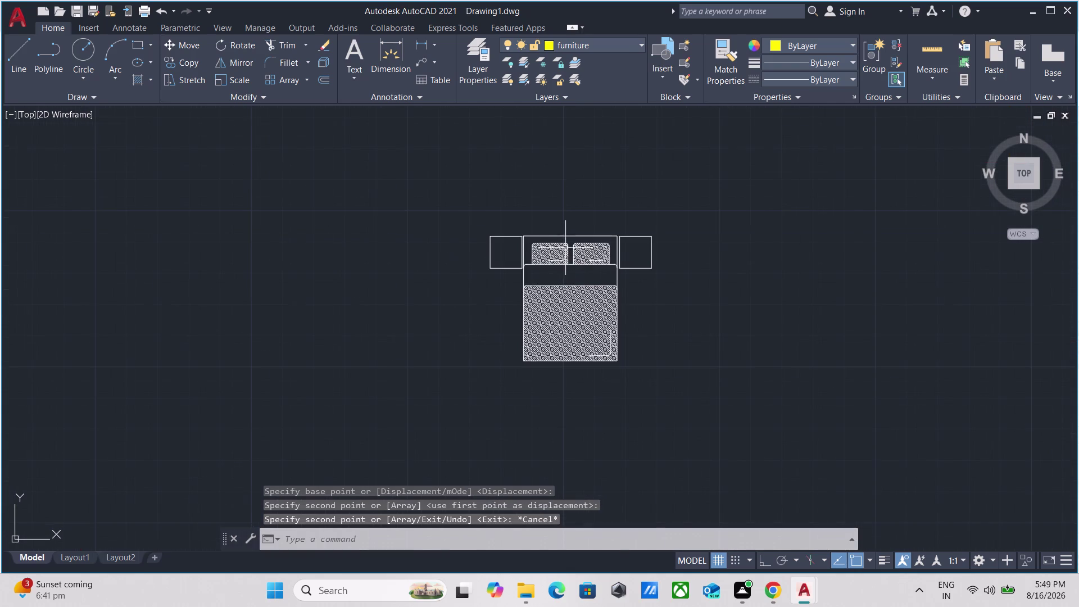
drag(681, 429, 614, 390)
click(536, 331)
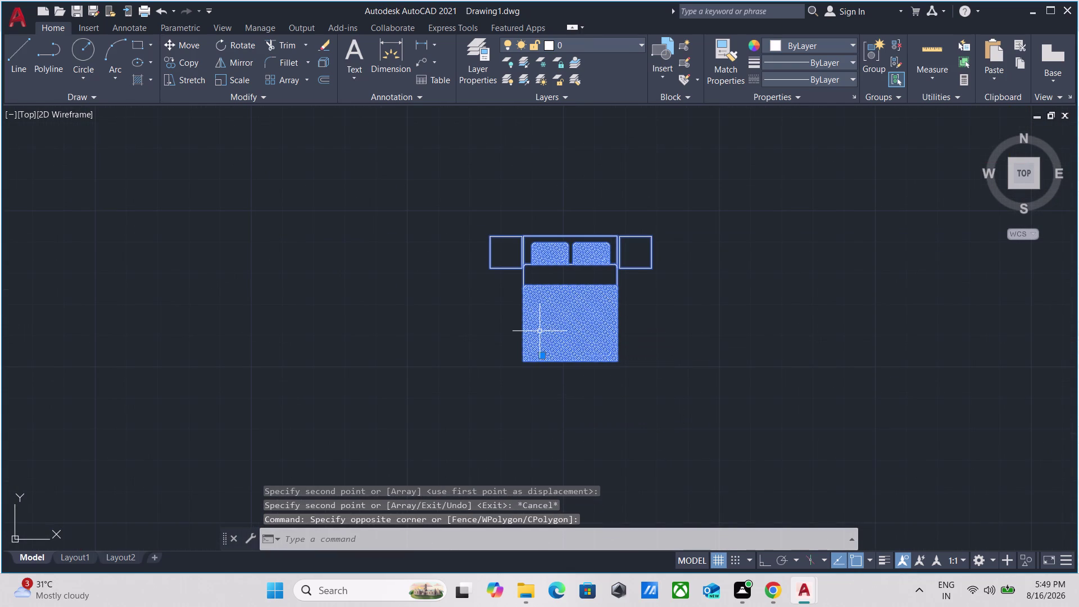
text(scal)
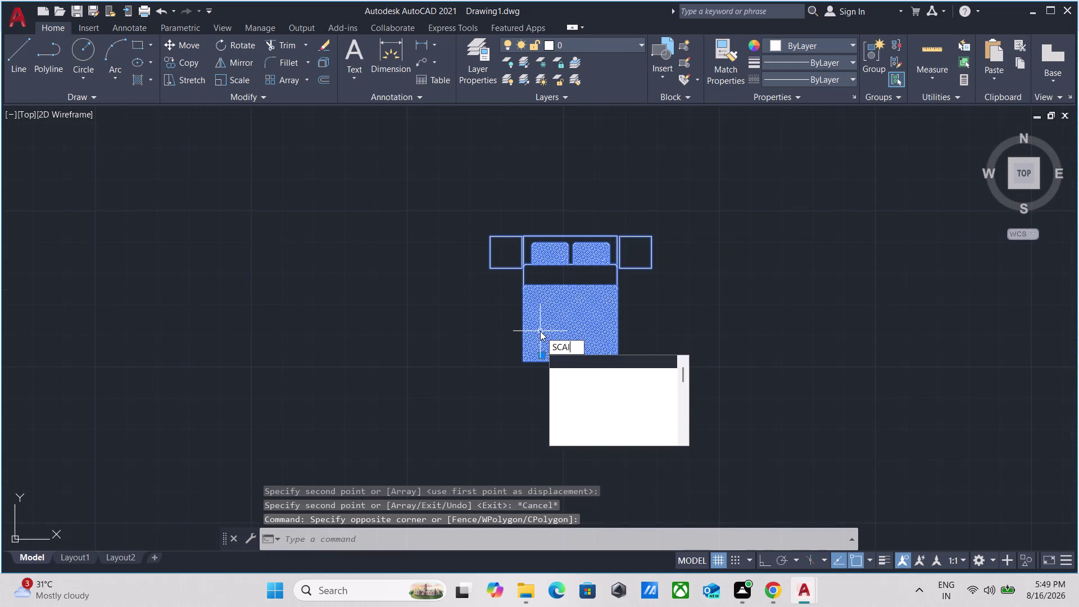
text(e)
key(Return)
scroll(up, 3)
scroll(up, 3)
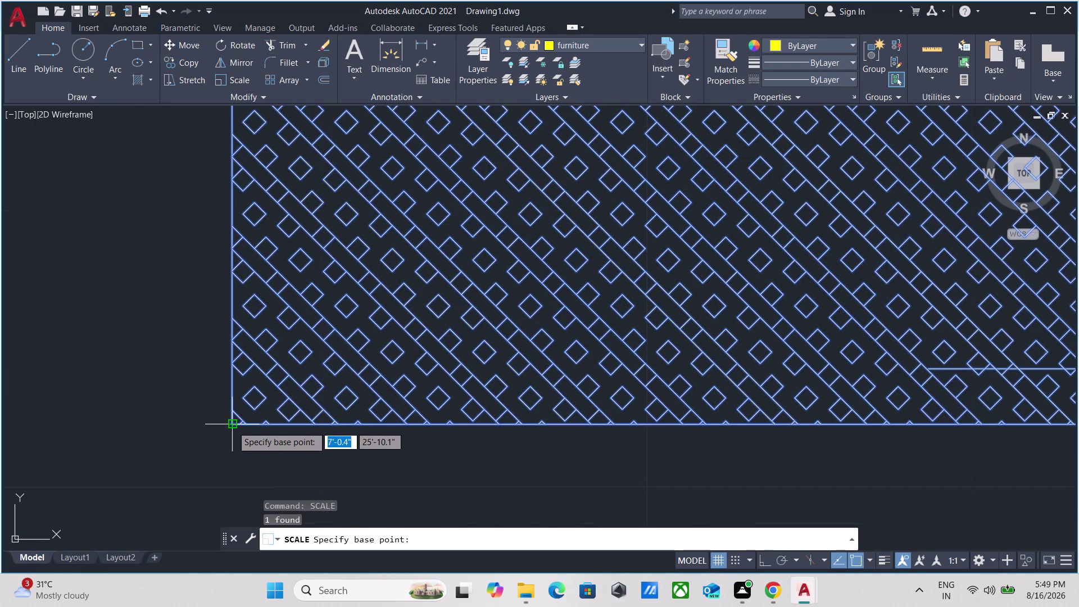
click(232, 425)
scroll(down, 3)
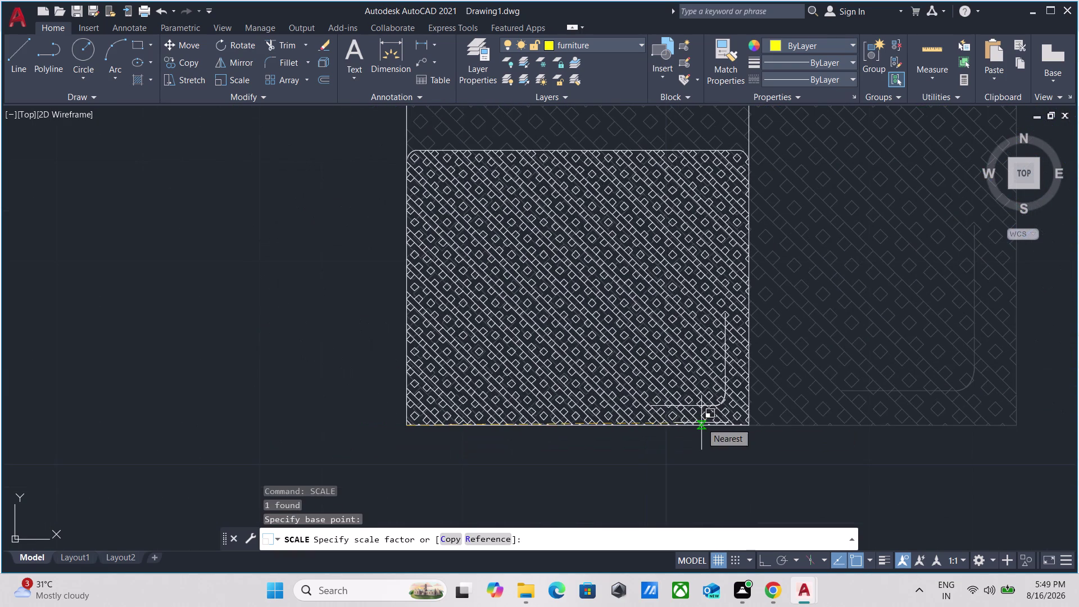
key(F8)
scroll(down, 3)
scroll(down, 3)
middle_drag(828, 411, 782, 416)
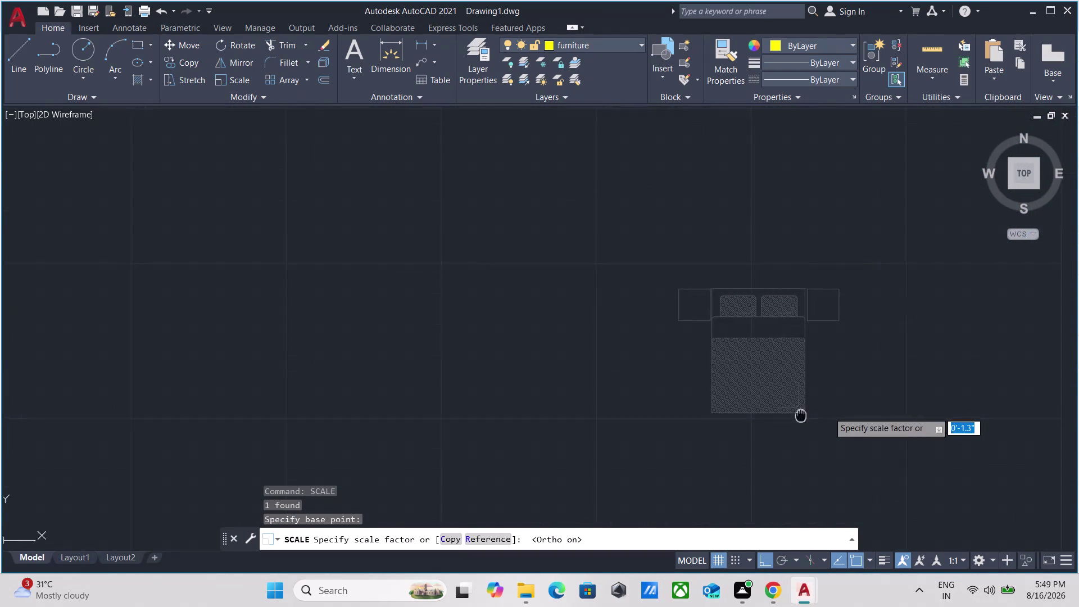
middle_drag(782, 416, 651, 416)
scroll(down, 3)
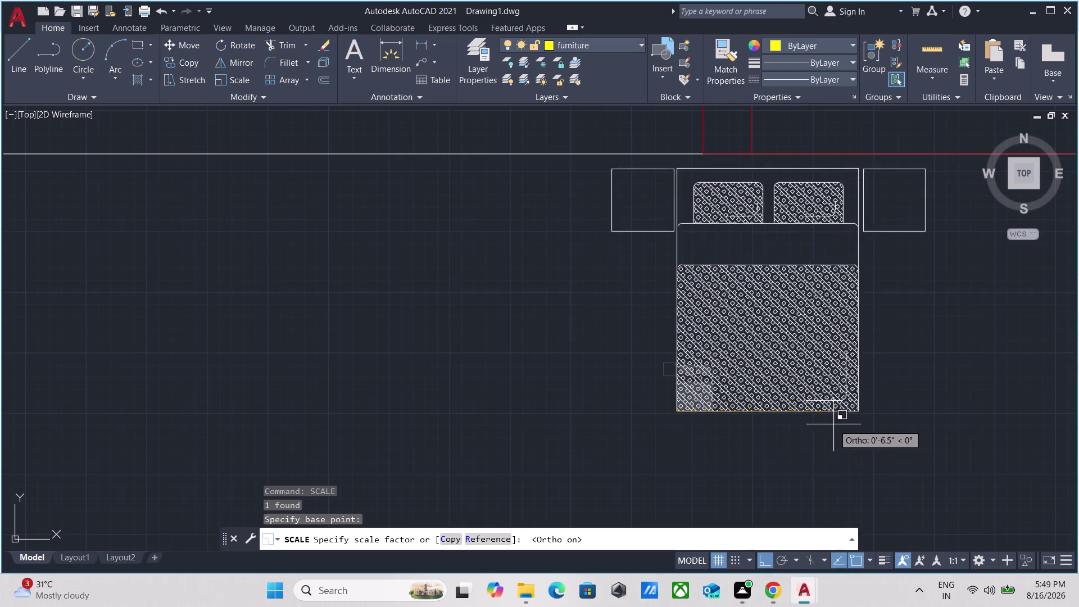
scroll(down, 3)
middle_drag(855, 428, 495, 344)
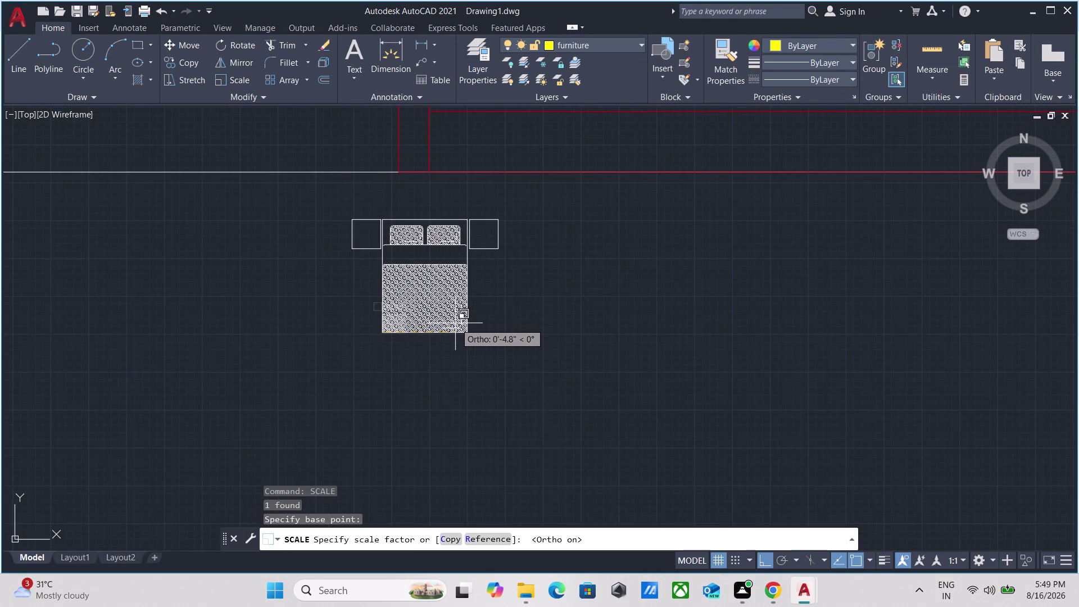
key(Escape)
scroll(up, 3)
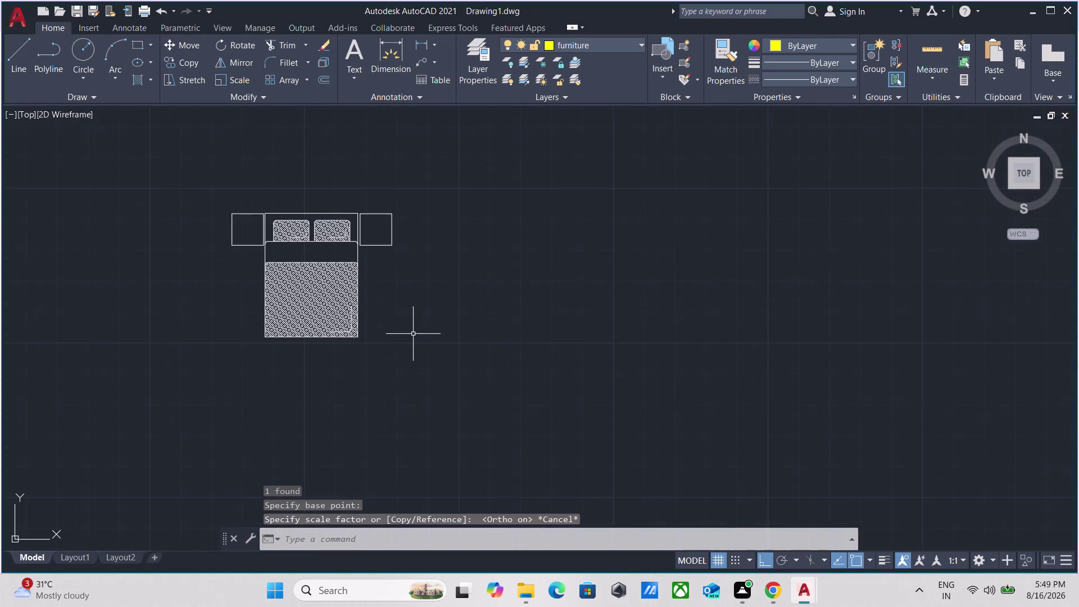
drag(412, 344, 402, 342)
click(270, 295)
text(r)
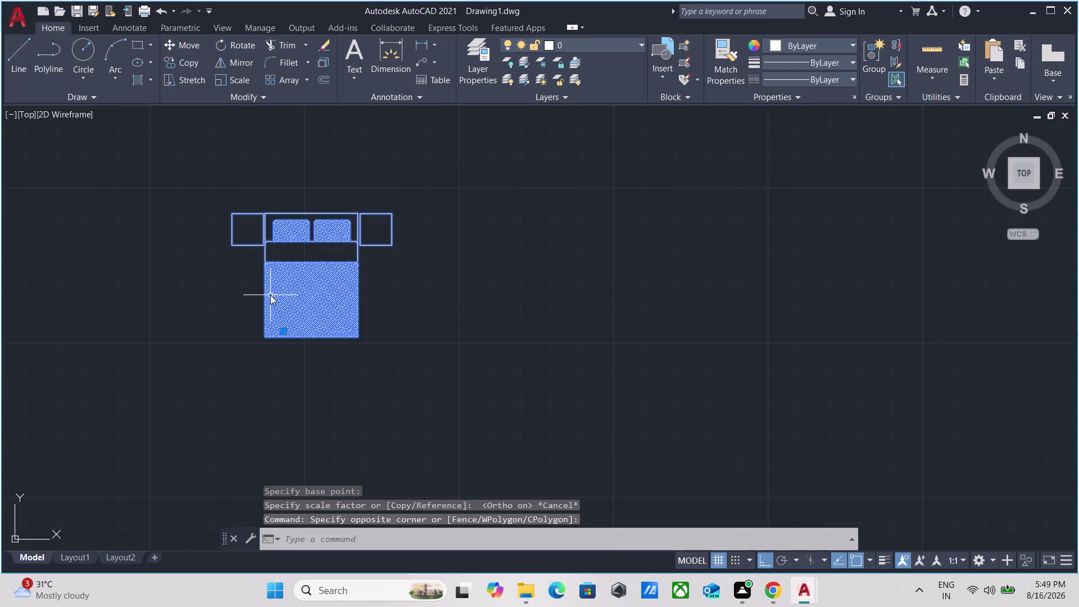
Rotate the bed set a quarter turn about its top corner.
text(o)
key(Return)
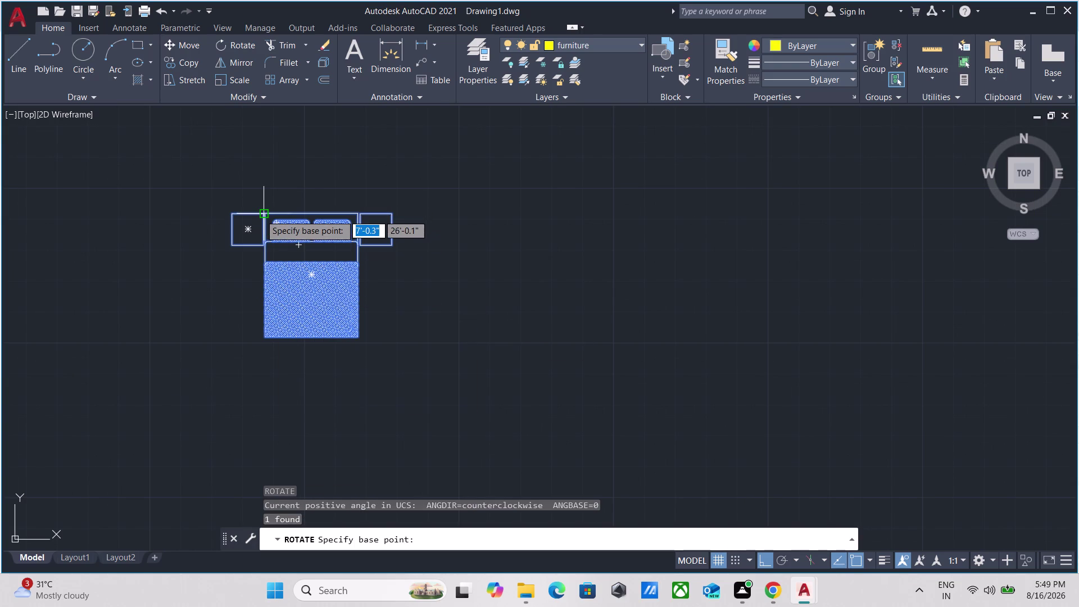
click(260, 216)
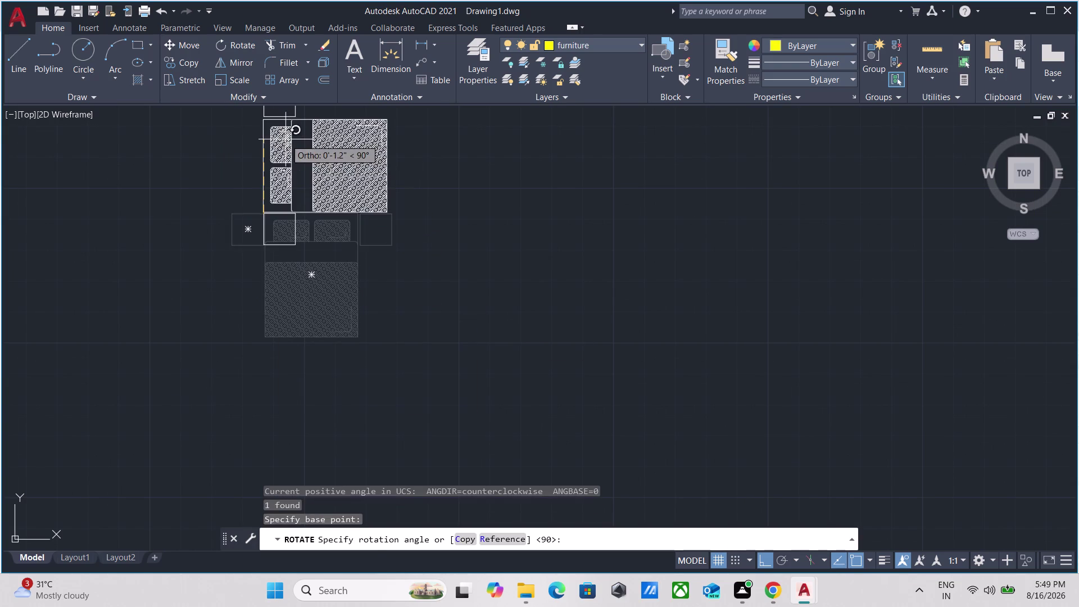
click(285, 139)
Select the bedside table and start SCALE from its corner using the Reference option.
drag(384, 248, 377, 237)
click(313, 173)
scroll(up, 3)
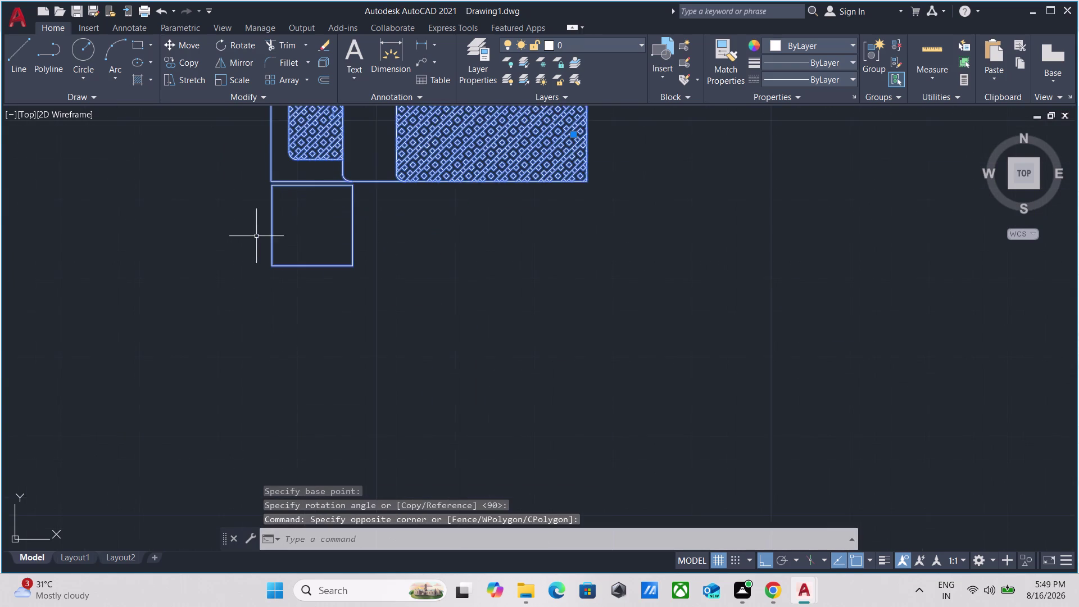
middle_drag(256, 236, 240, 327)
text(sc)
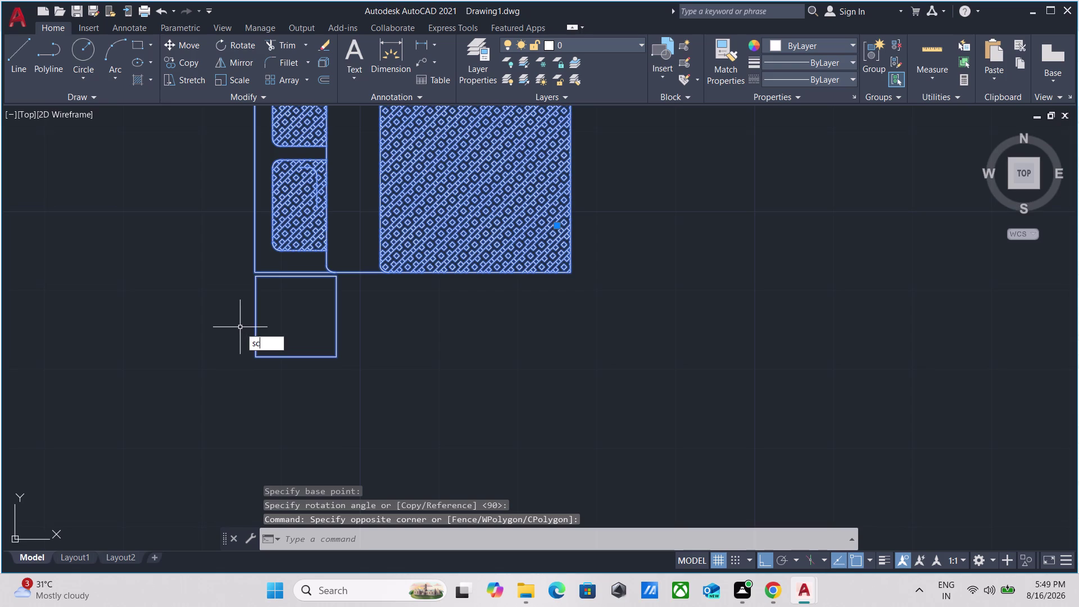
text(ale)
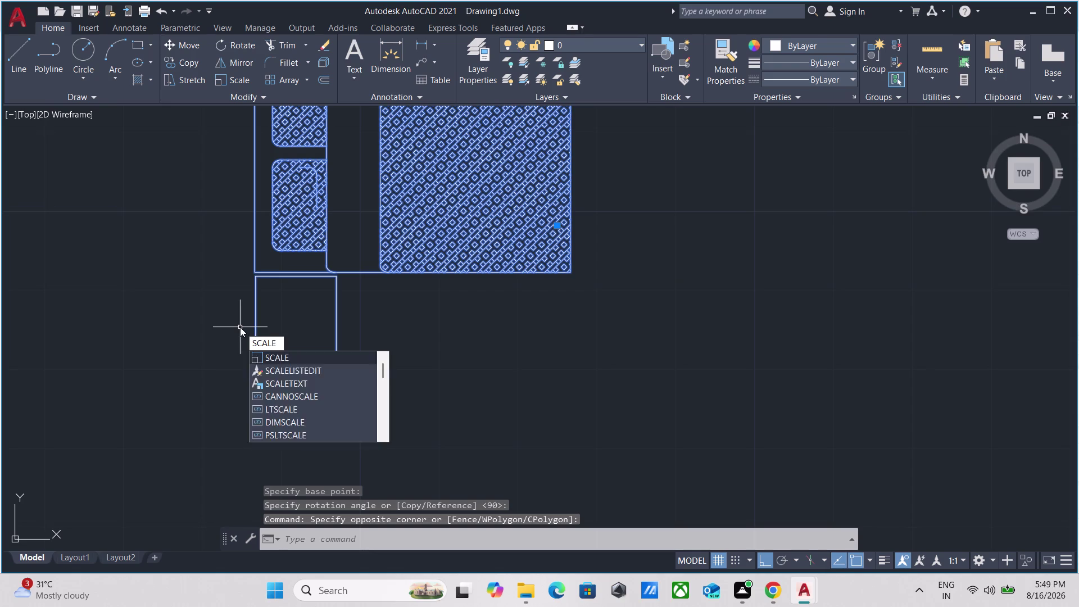
key(Return)
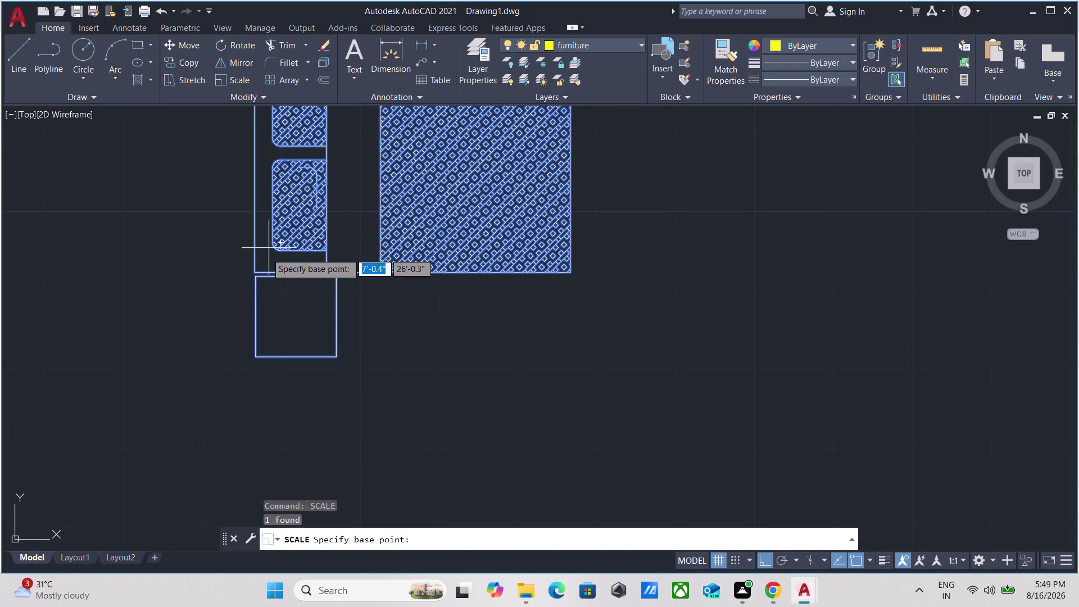
click(256, 272)
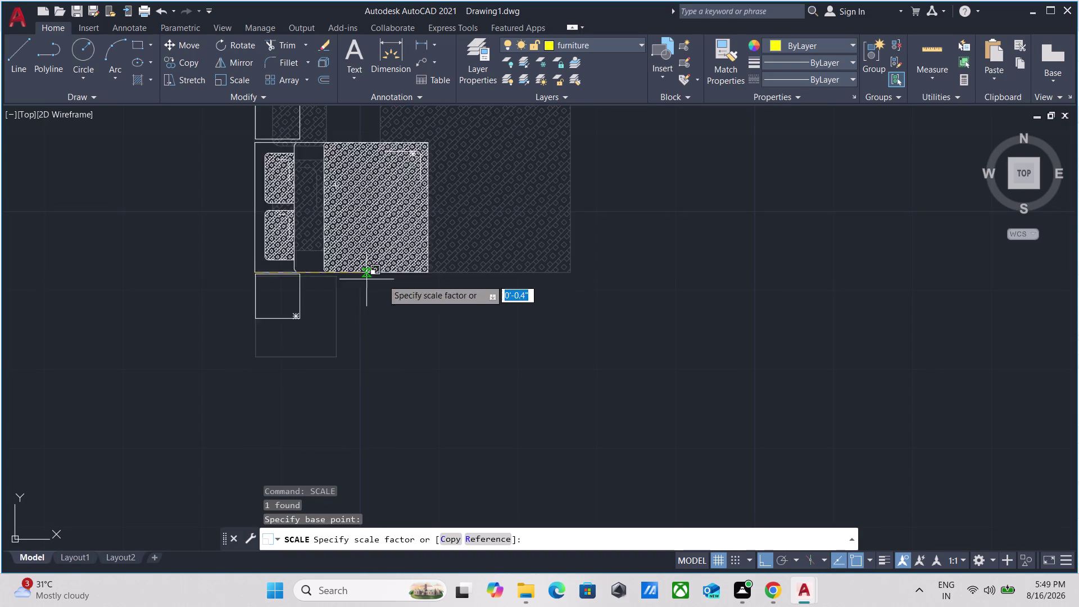
key(r)
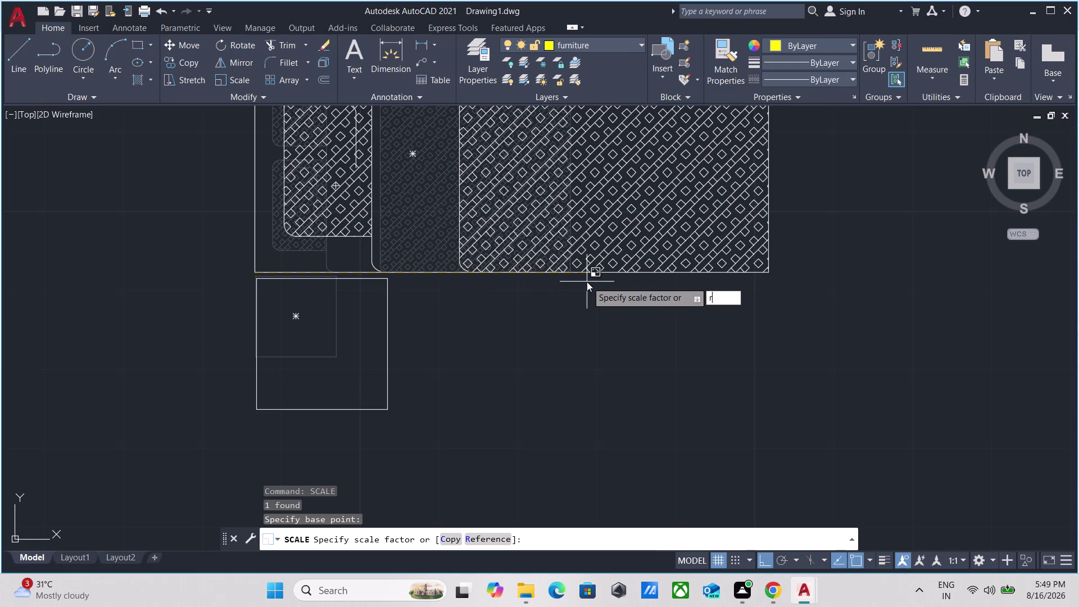
key(Return)
Pick the reference length along the bed's bottom edge and enter 5' as the new length.
scroll(up, 3)
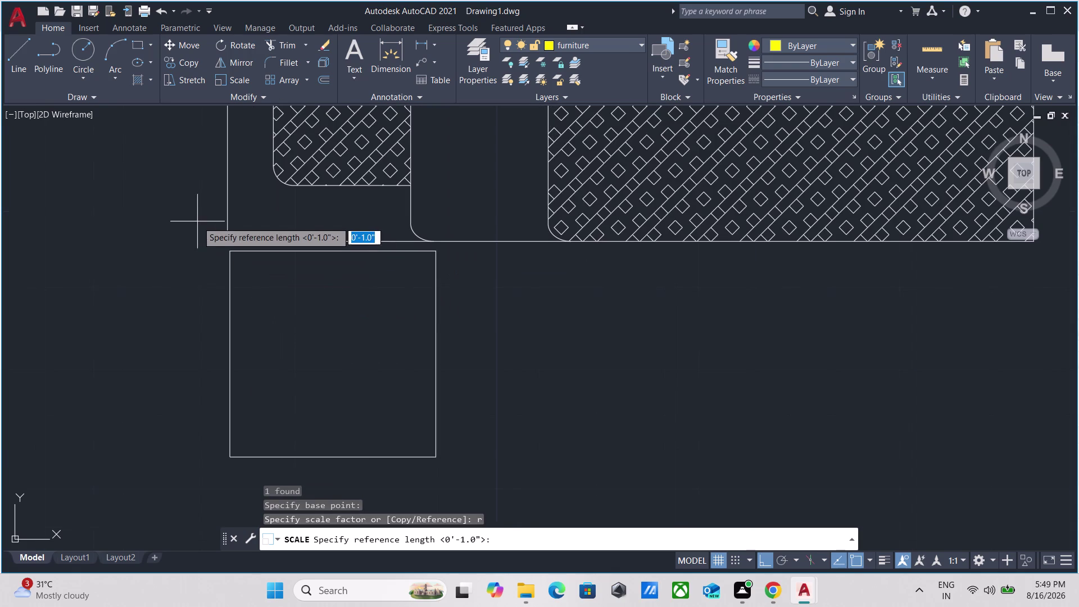
click(227, 241)
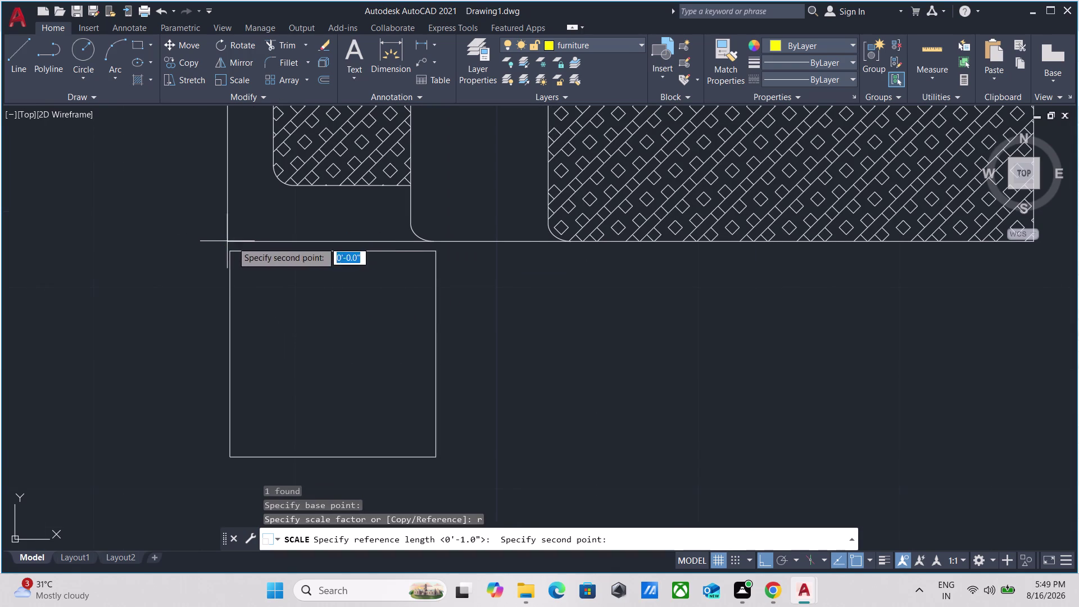
middle_drag(758, 275, 465, 299)
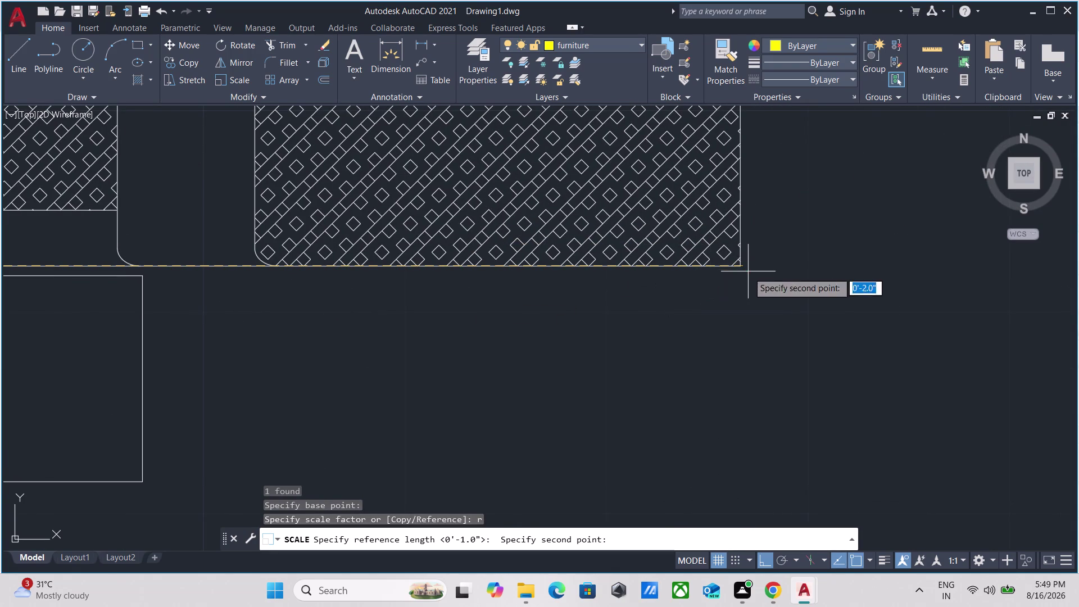
scroll(up, 3)
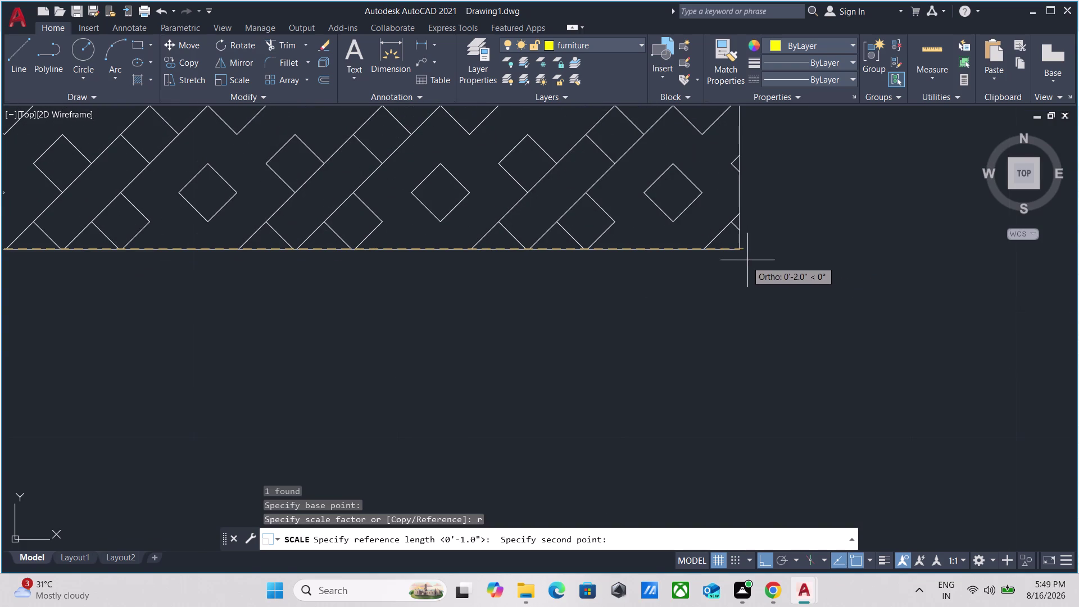
click(737, 250)
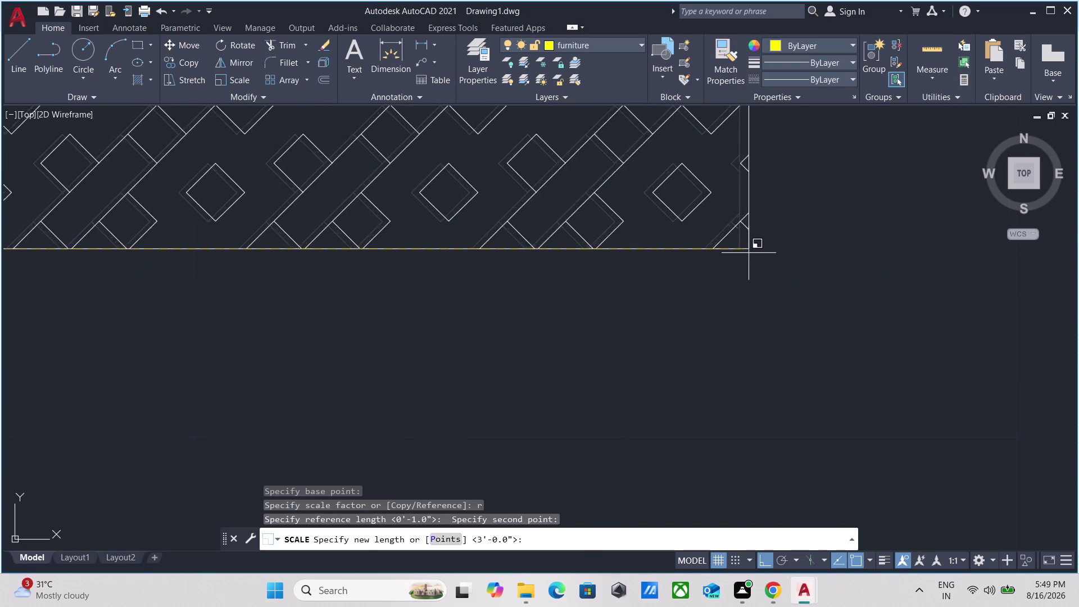
scroll(down, 3)
scroll(down, 3)
middle_drag(899, 249, 688, 253)
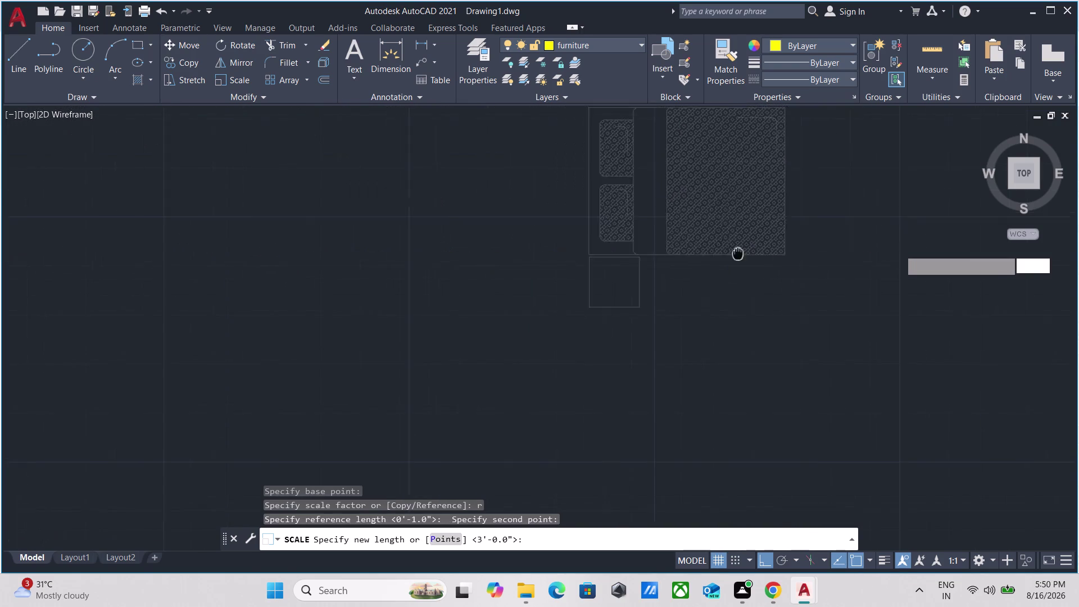
middle_drag(687, 254, 553, 254)
scroll(down, 3)
scroll(down, 3)
middle_drag(820, 280, 627, 289)
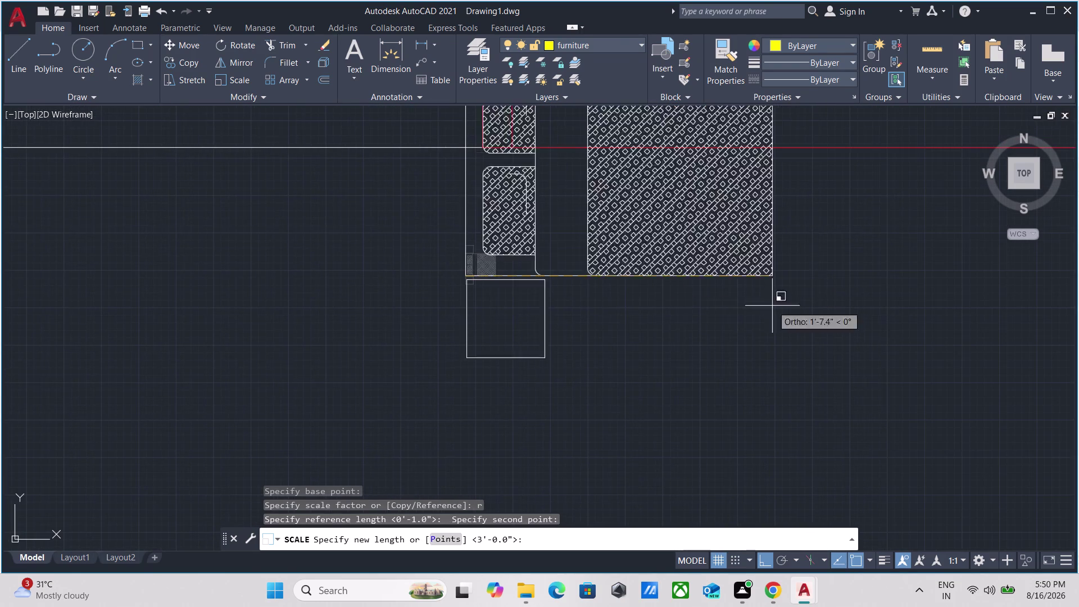
scroll(down, 3)
middle_drag(832, 317, 519, 353)
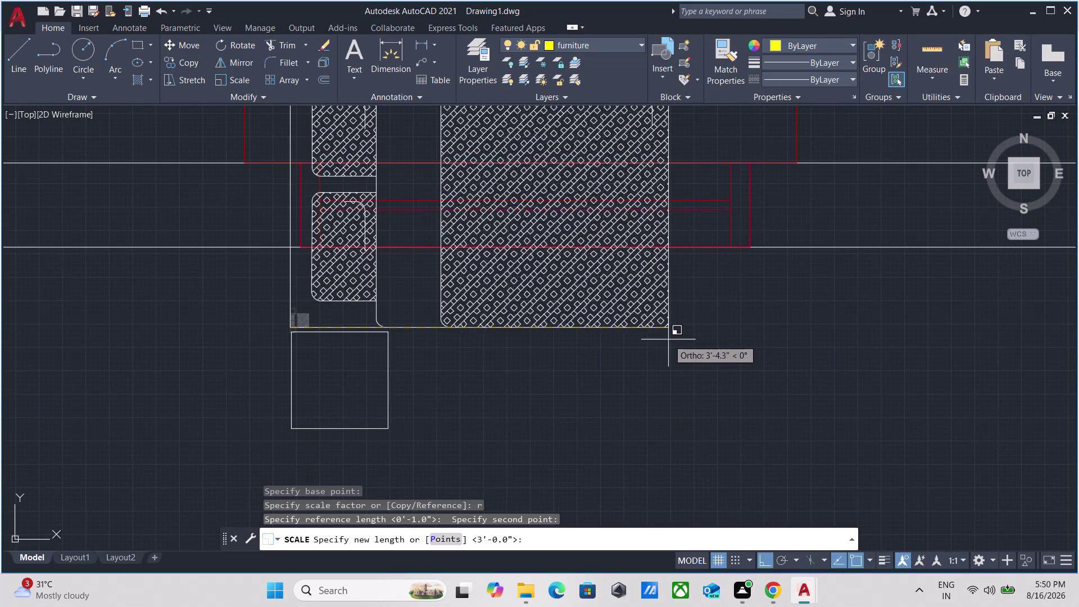
scroll(down, 3)
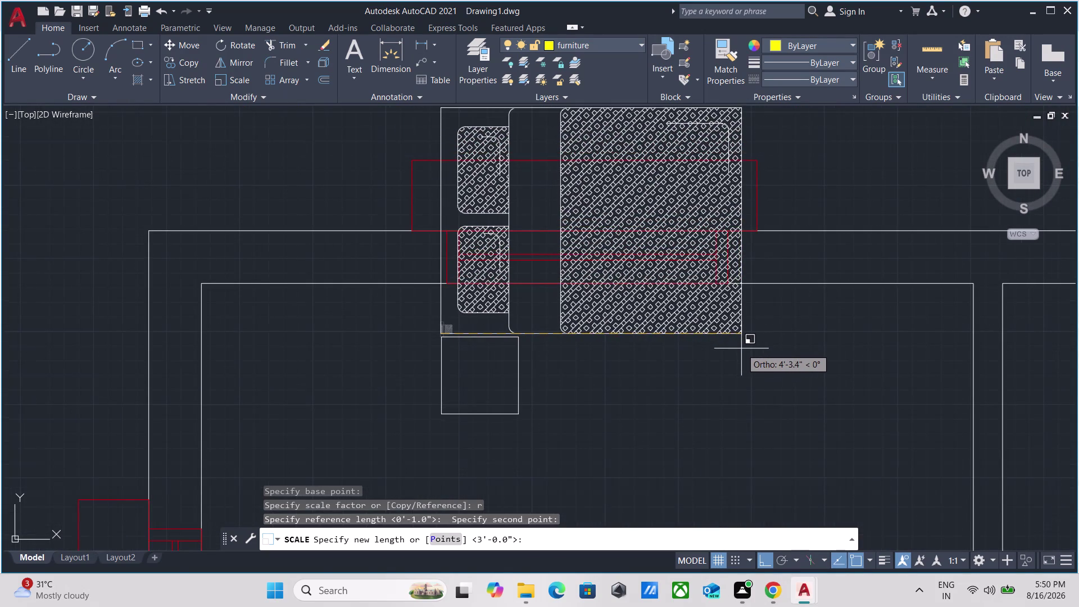
text(5')
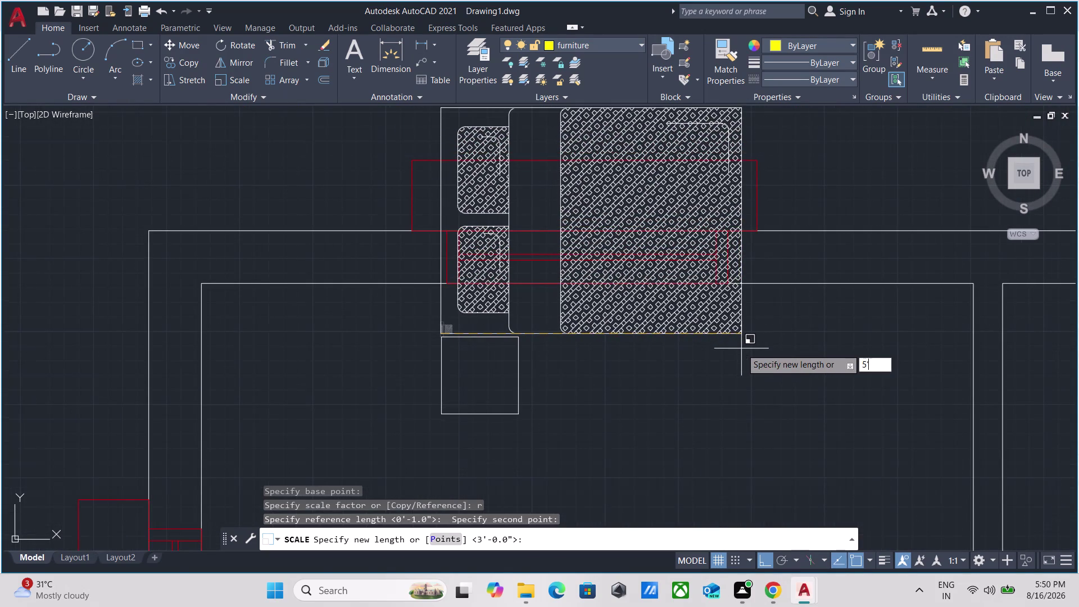
key(Return)
Begin selecting the scaled bed block.
scroll(down, 3)
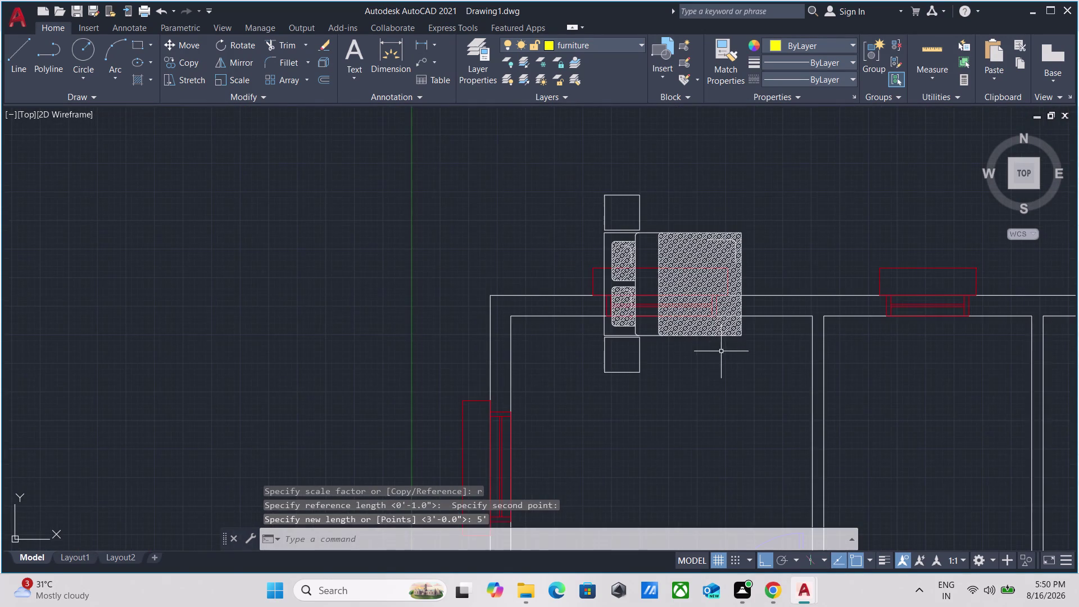
scroll(up, 3)
drag(734, 355, 714, 332)
Rotate the bed block 90° with RO about a pivot on the bed, Ortho on.
click(670, 297)
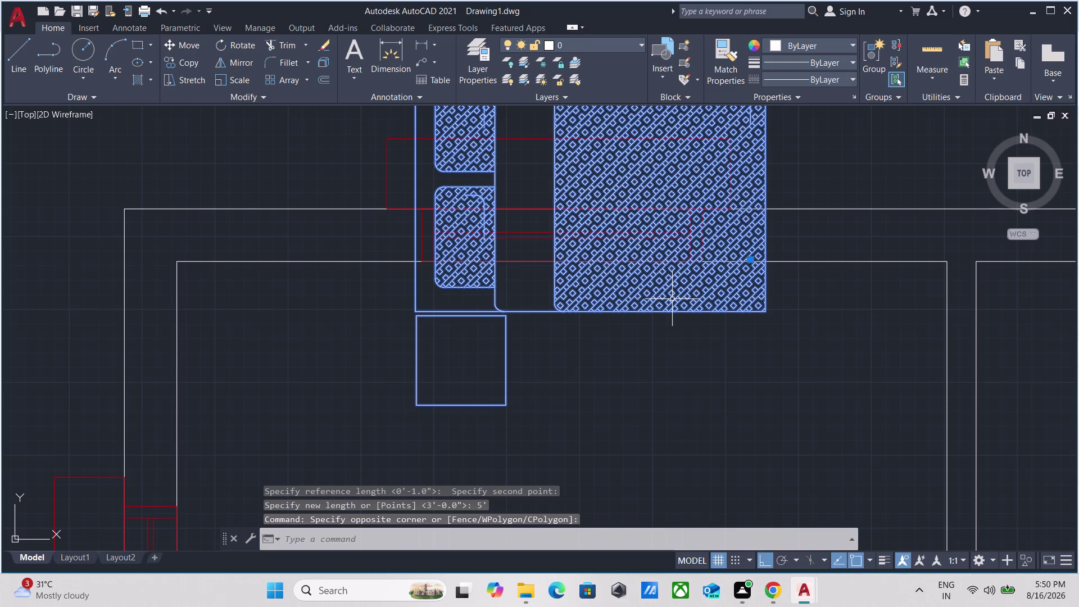
text(ro)
key(Return)
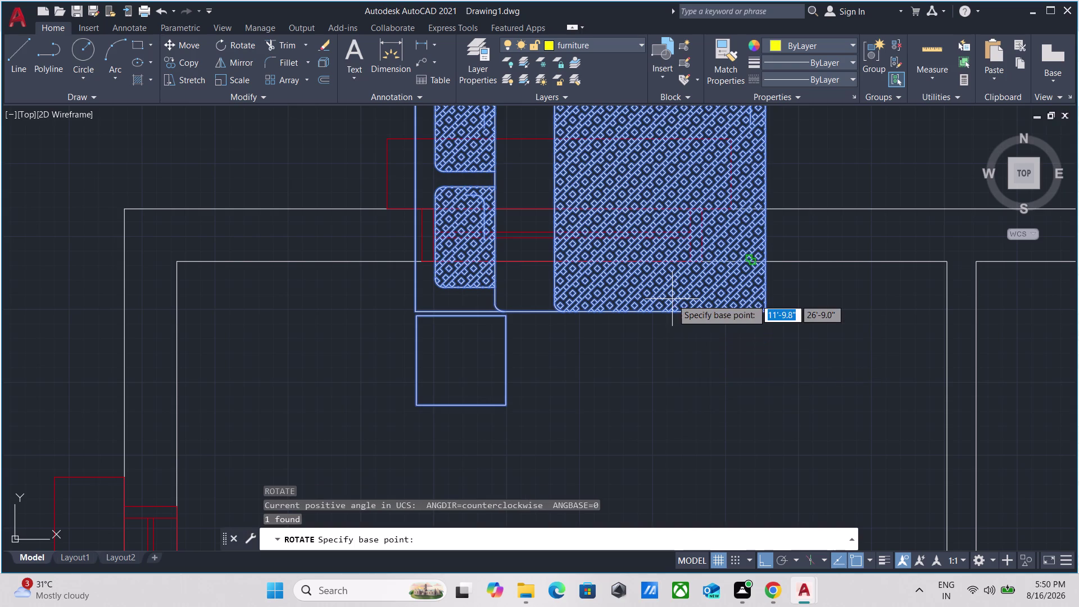
scroll(down, 3)
scroll(up, 3)
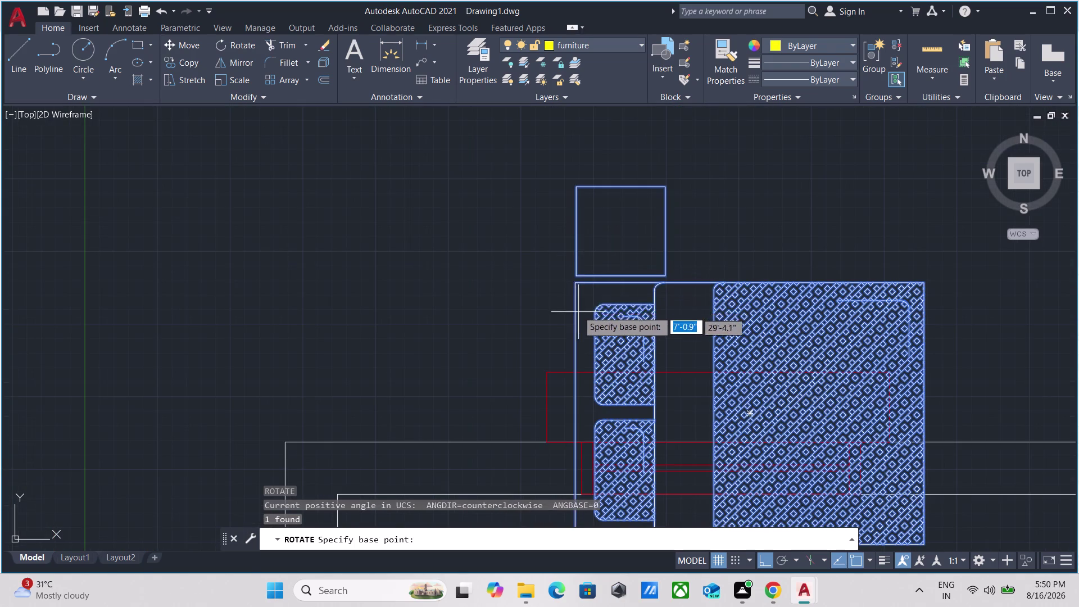
click(578, 286)
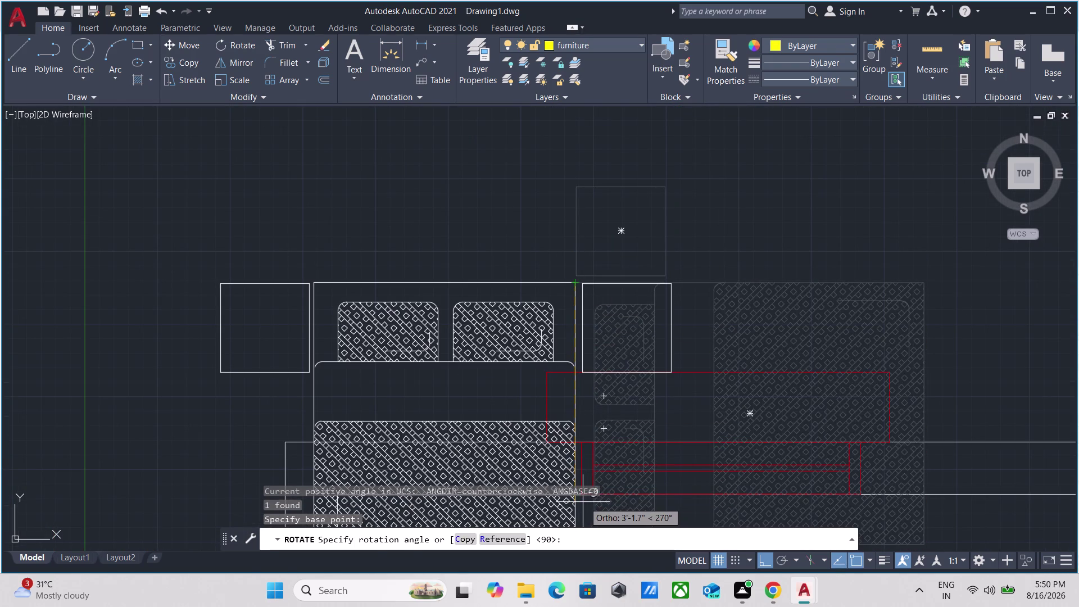
key(F8)
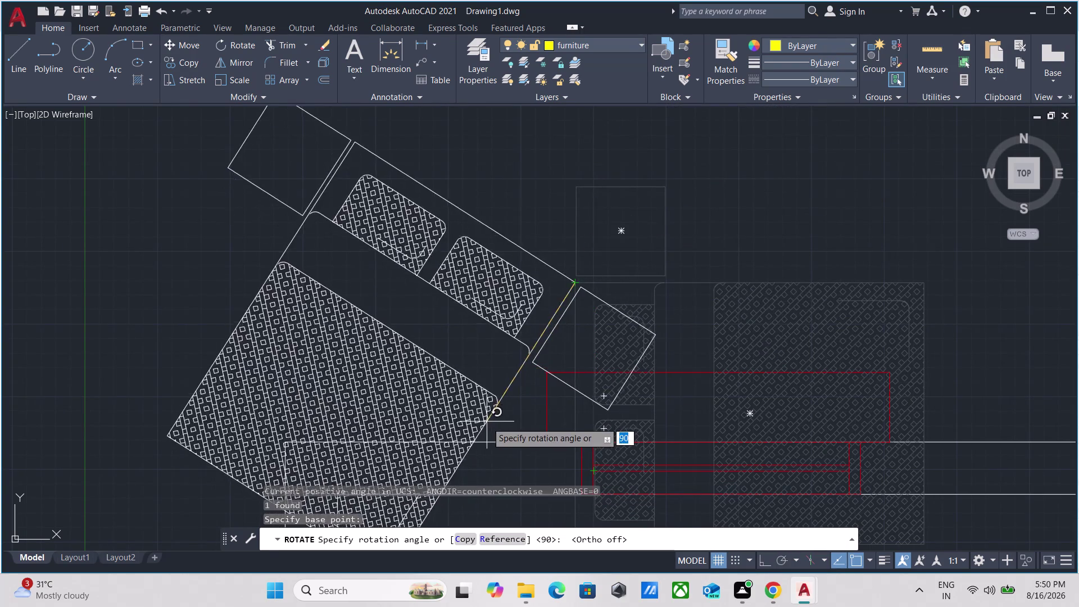
scroll(down, 3)
key(F8)
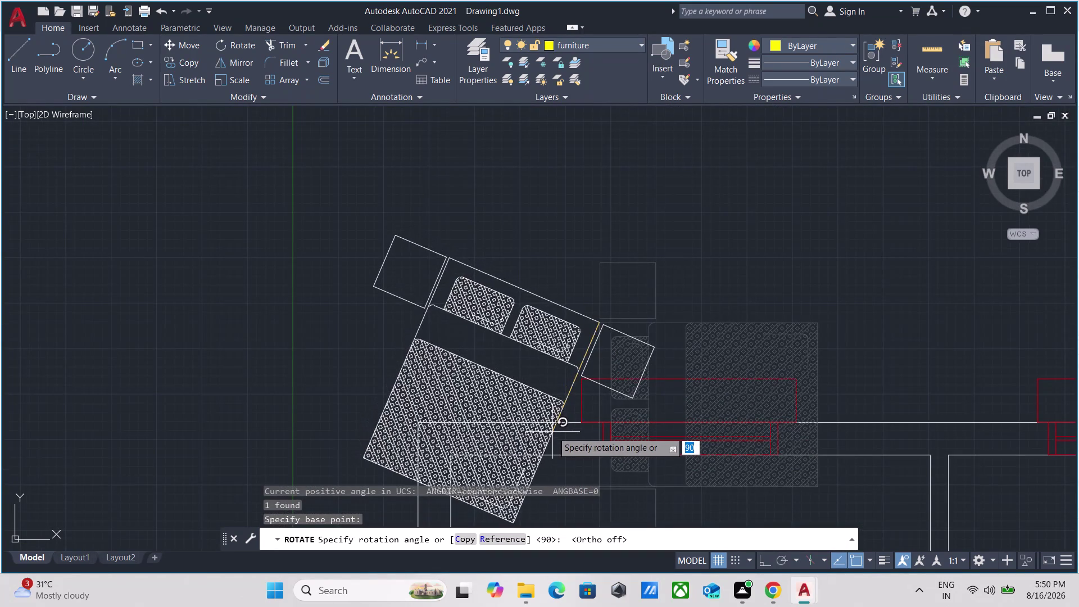
middle_drag(599, 466, 646, 160)
click(647, 350)
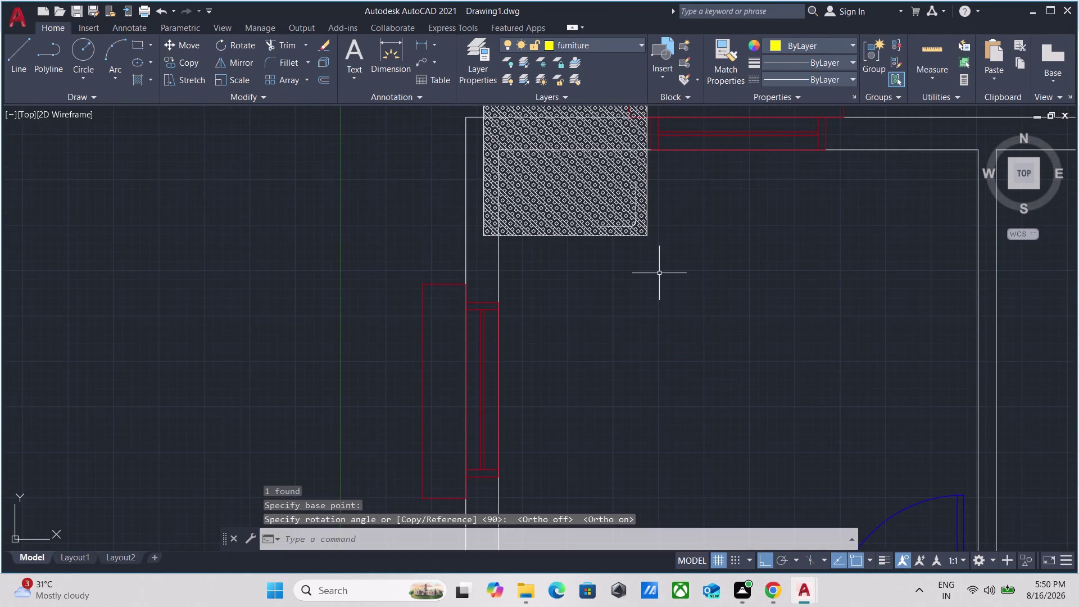
middle_drag(661, 274, 659, 367)
scroll(down, 3)
Move the bed into the bedroom from a bedside table corner with Ortho off.
drag(663, 368, 648, 341)
click(630, 311)
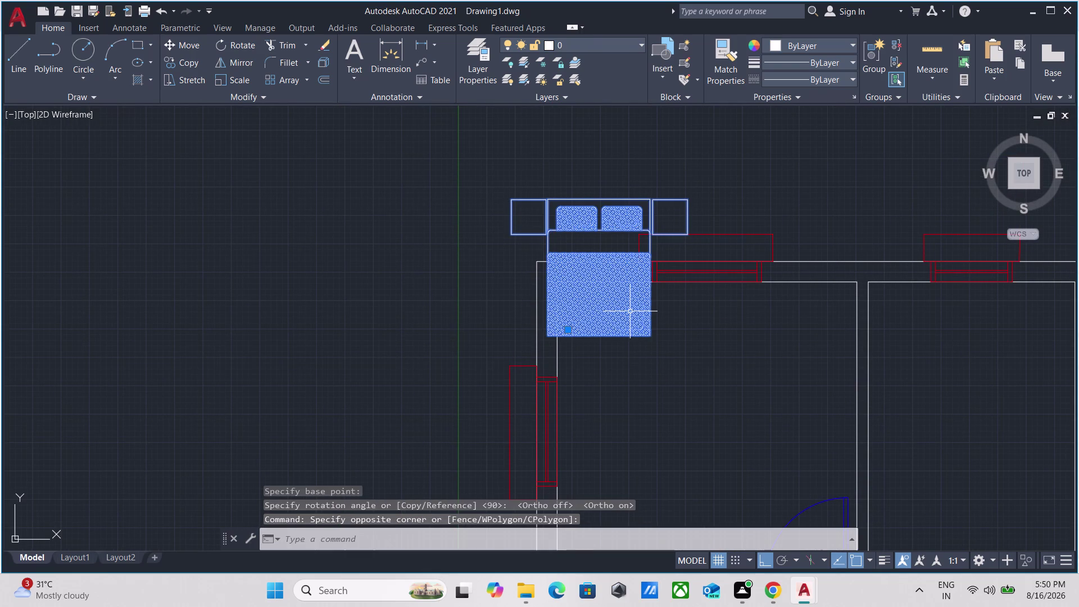
key(m)
key(Return)
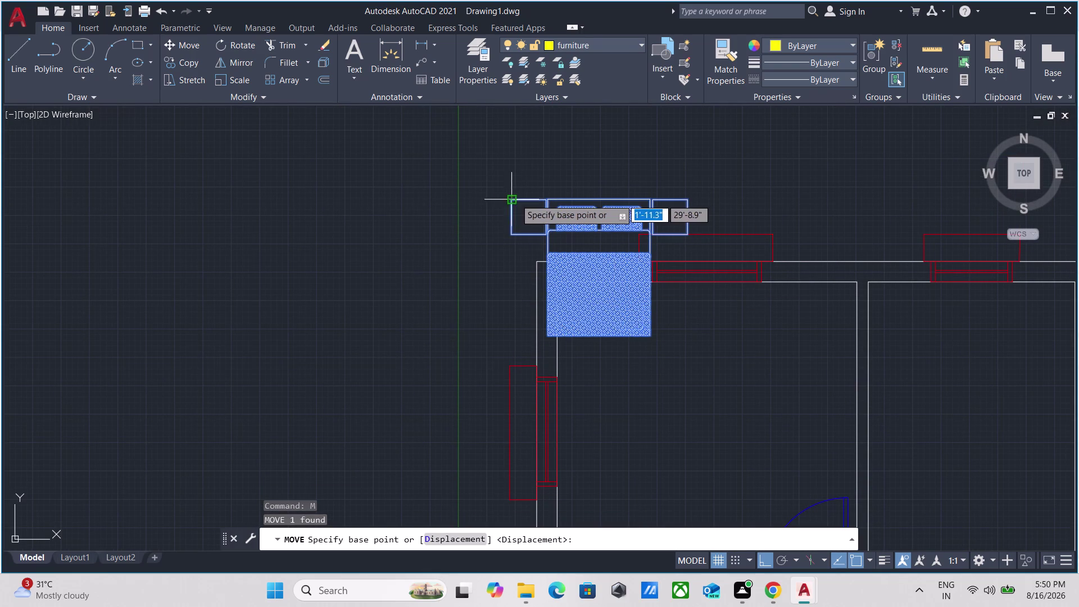
click(511, 201)
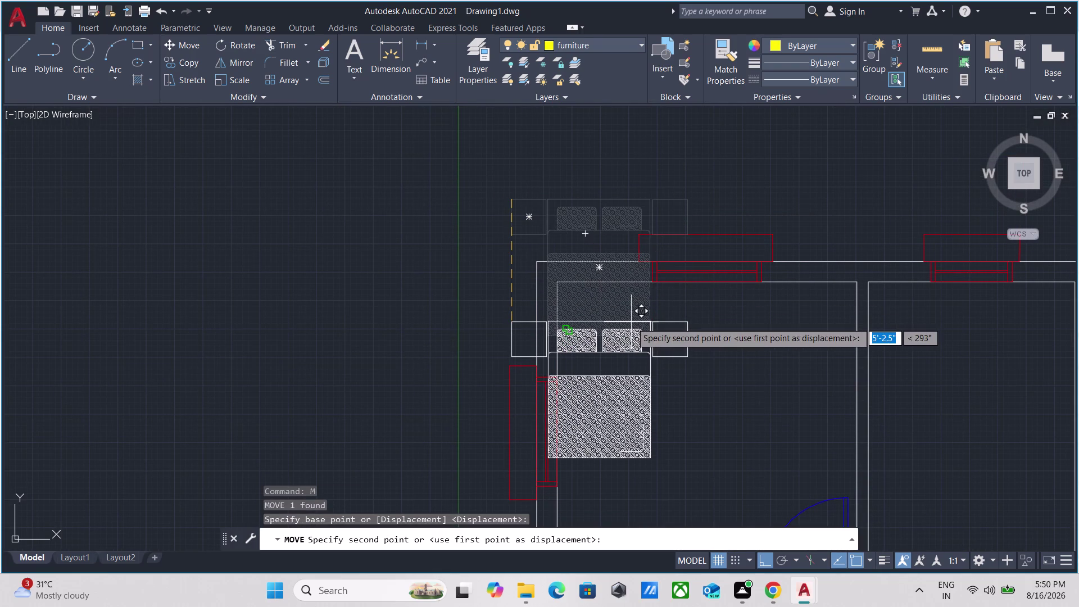
key(F8)
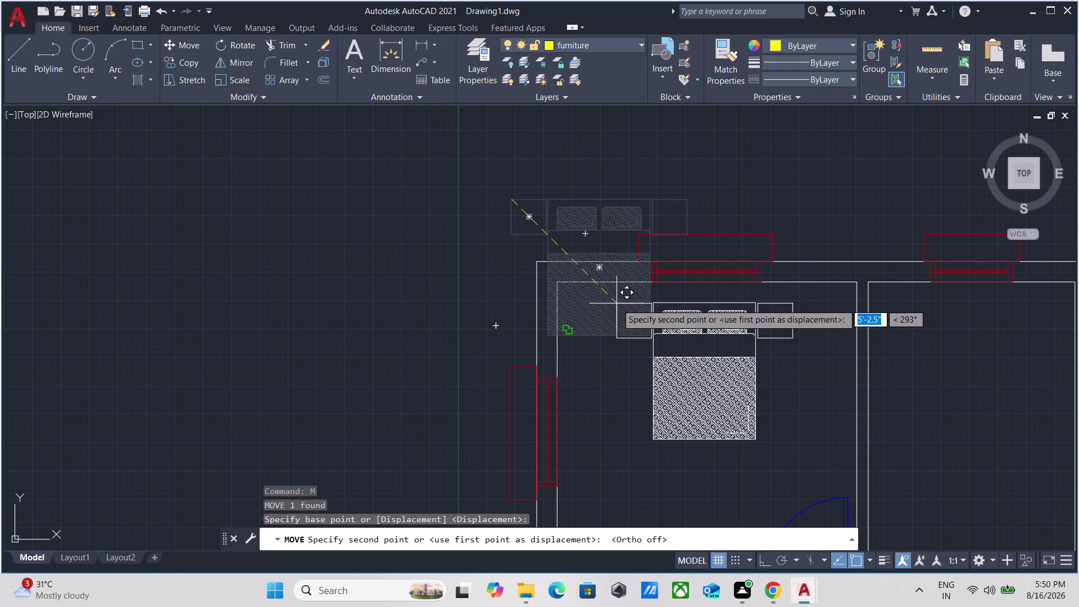
click(612, 295)
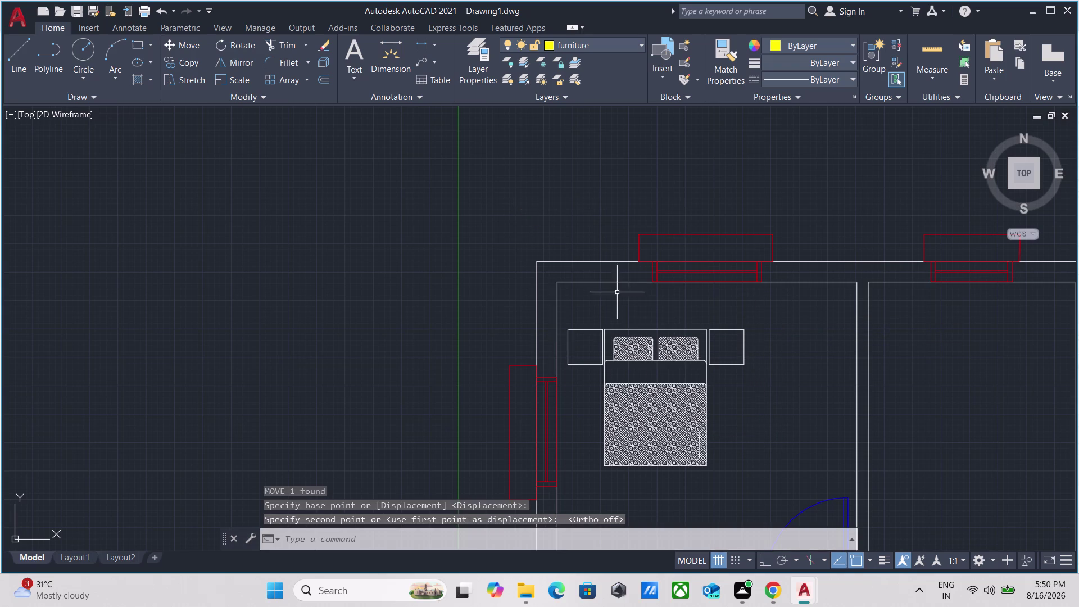
scroll(up, 3)
Move the bed again to sit against the bedroom's top wall.
drag(799, 384, 784, 382)
click(563, 363)
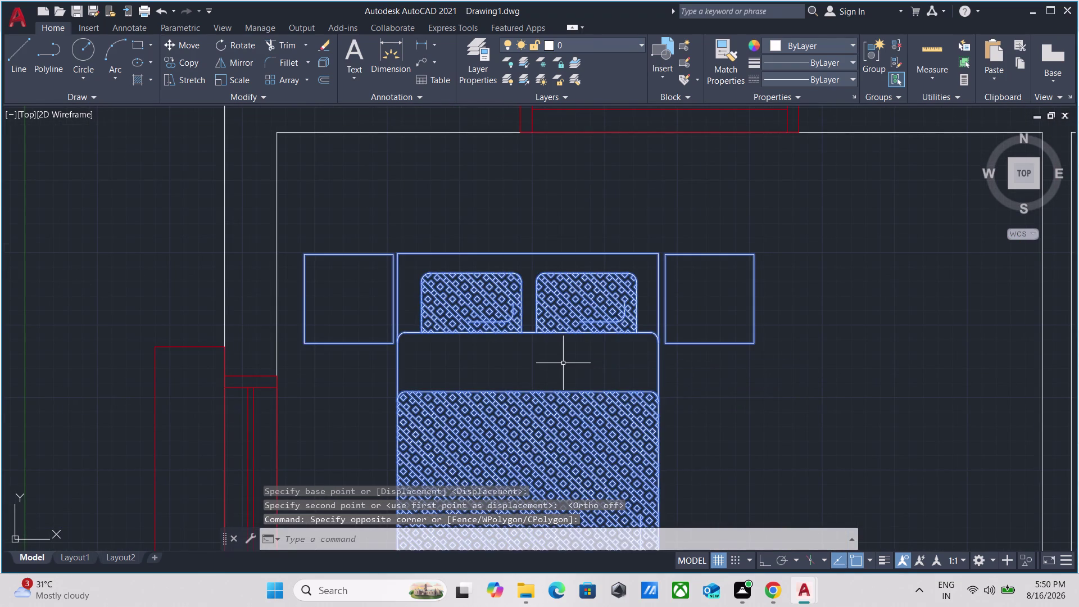
key(m)
key(Return)
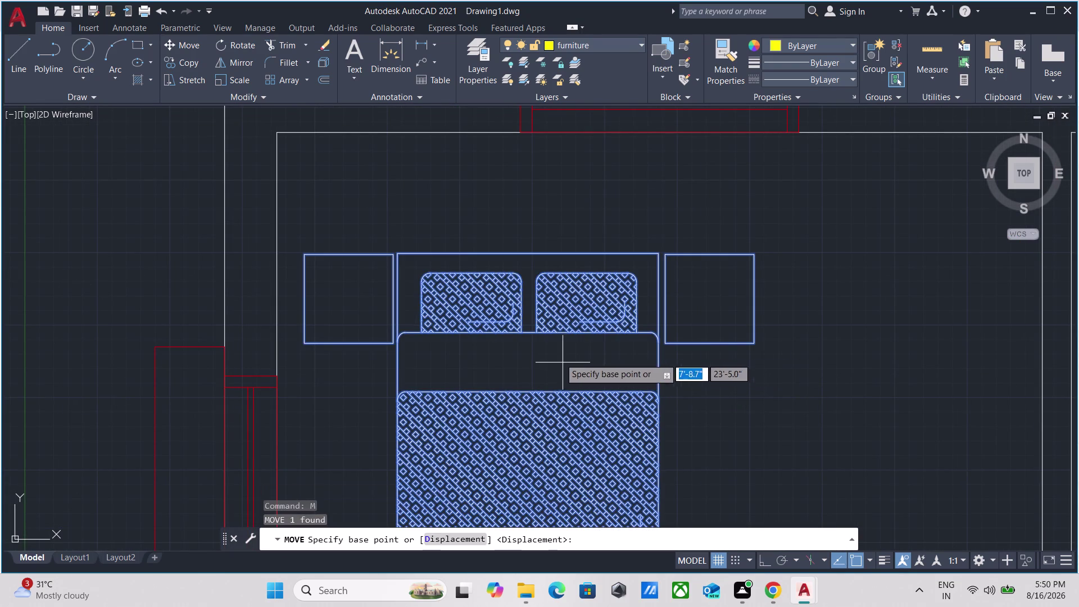
click(527, 252)
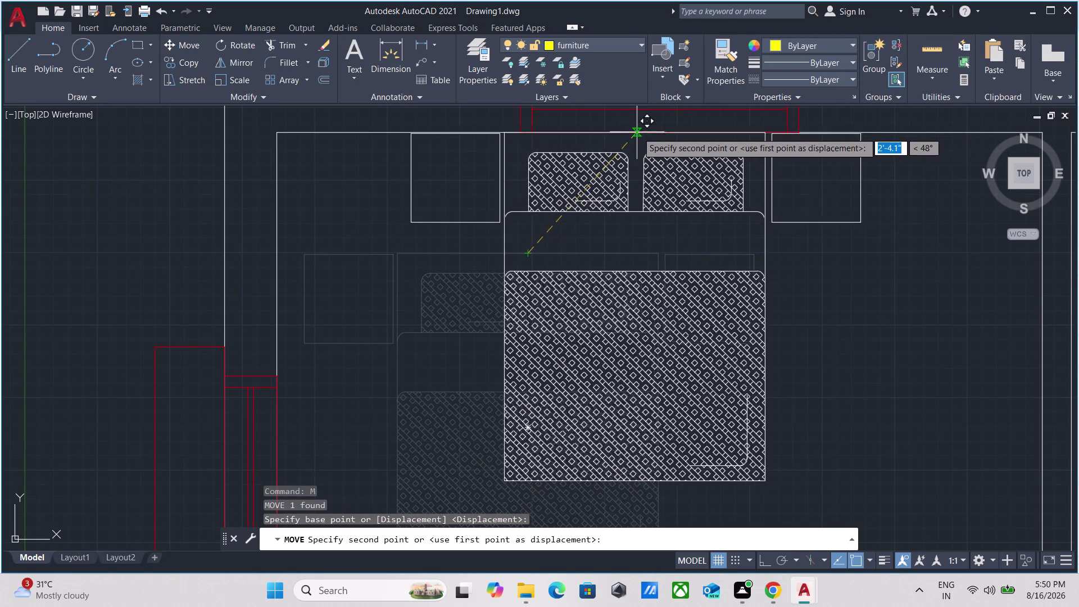
click(658, 132)
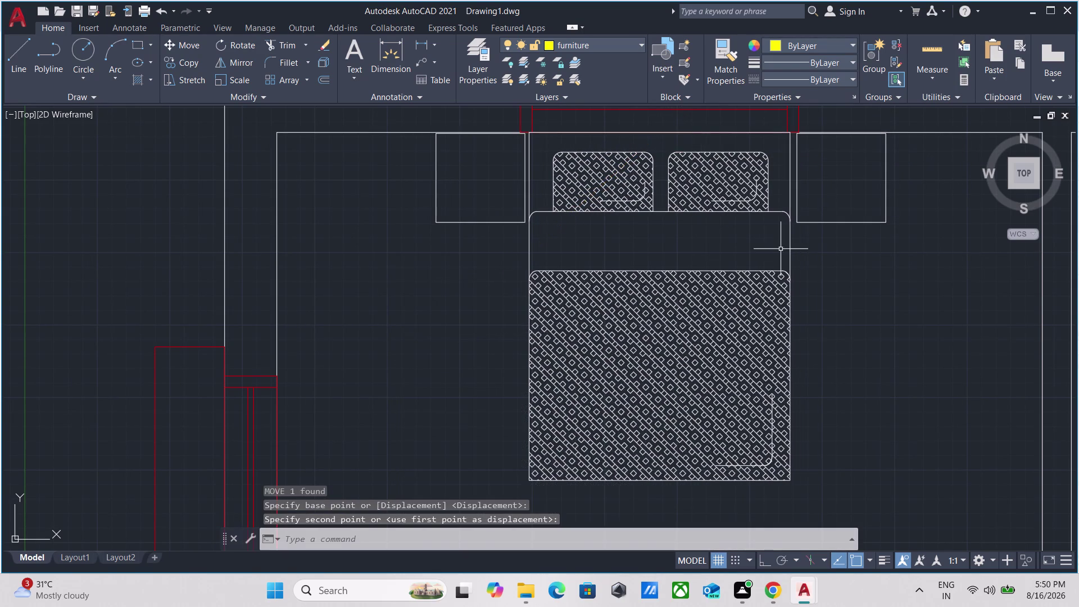
scroll(down, 3)
key(Escape)
Shift the bed straight down from the headboard's top edge to align with the wall.
scroll(down, 3)
scroll(up, 3)
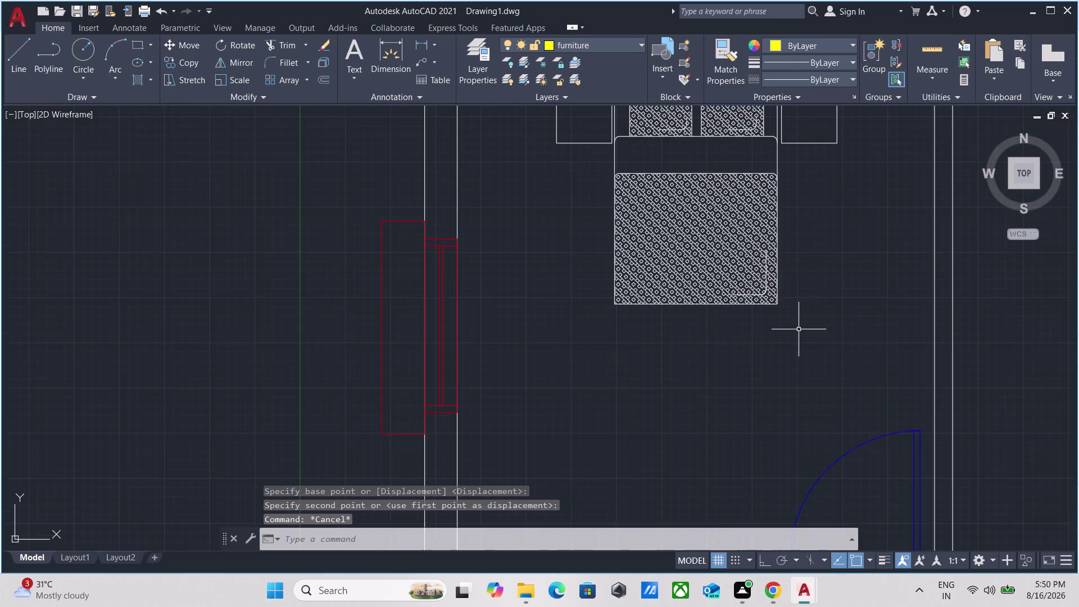
scroll(down, 3)
middle_drag(798, 329, 523, 288)
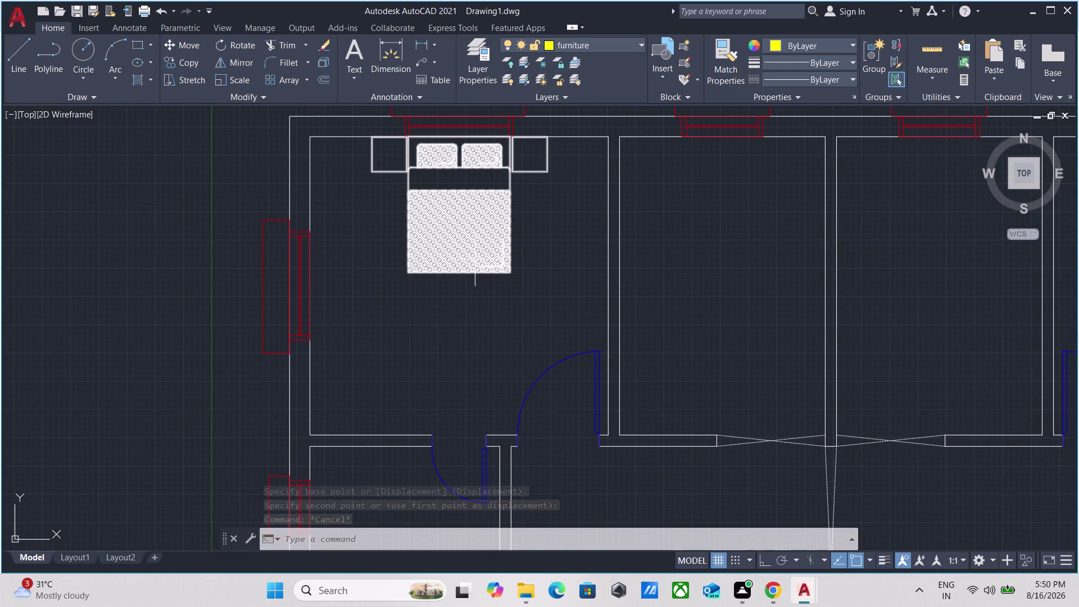
scroll(down, 3)
middle_drag(513, 215, 422, 257)
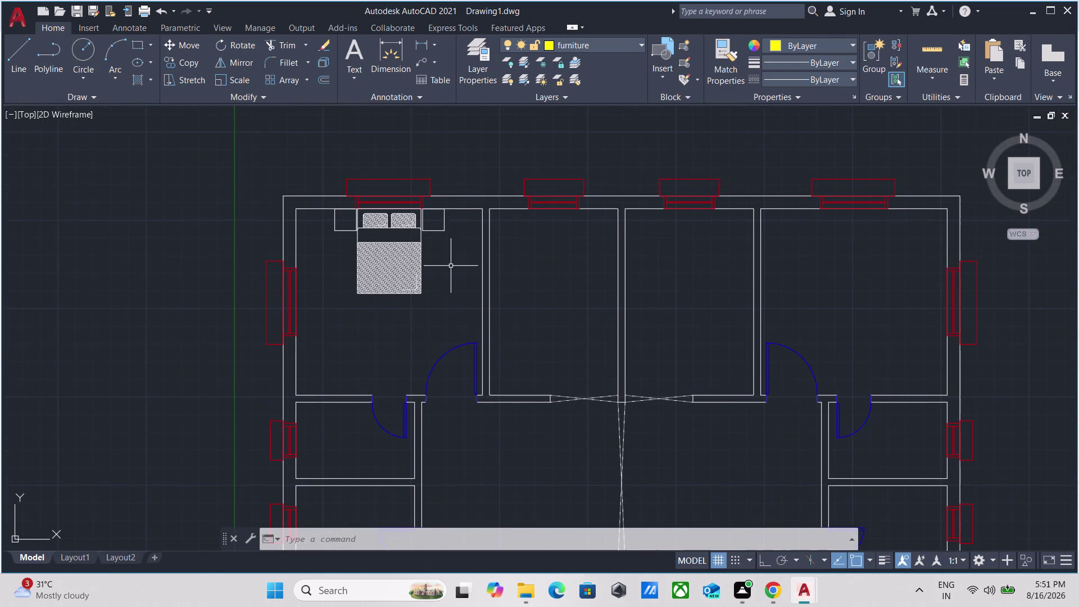
scroll(up, 3)
click(434, 313)
click(372, 268)
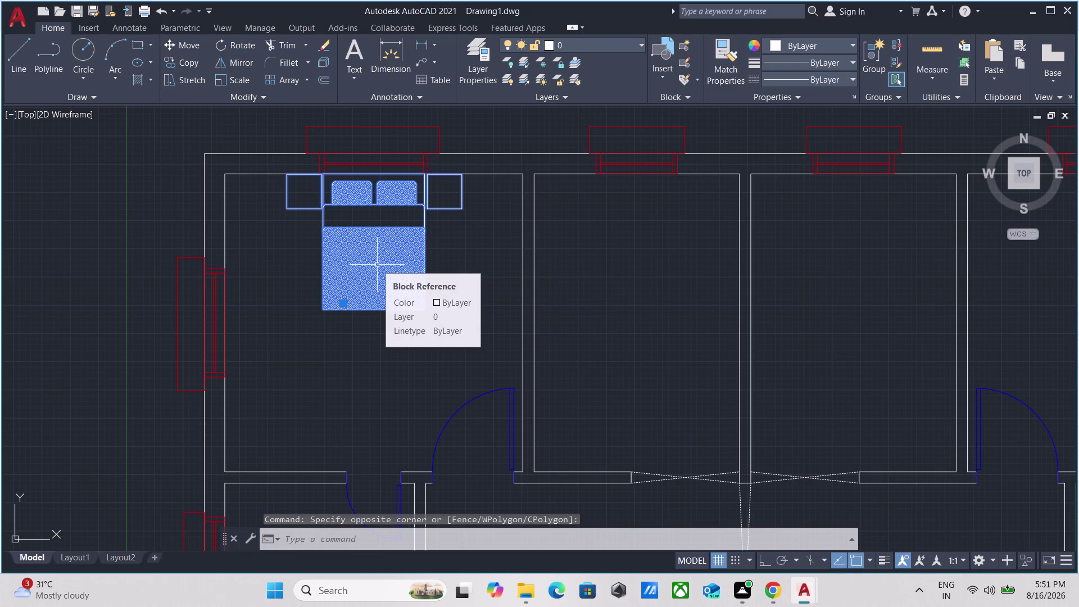
key(m)
key(Return)
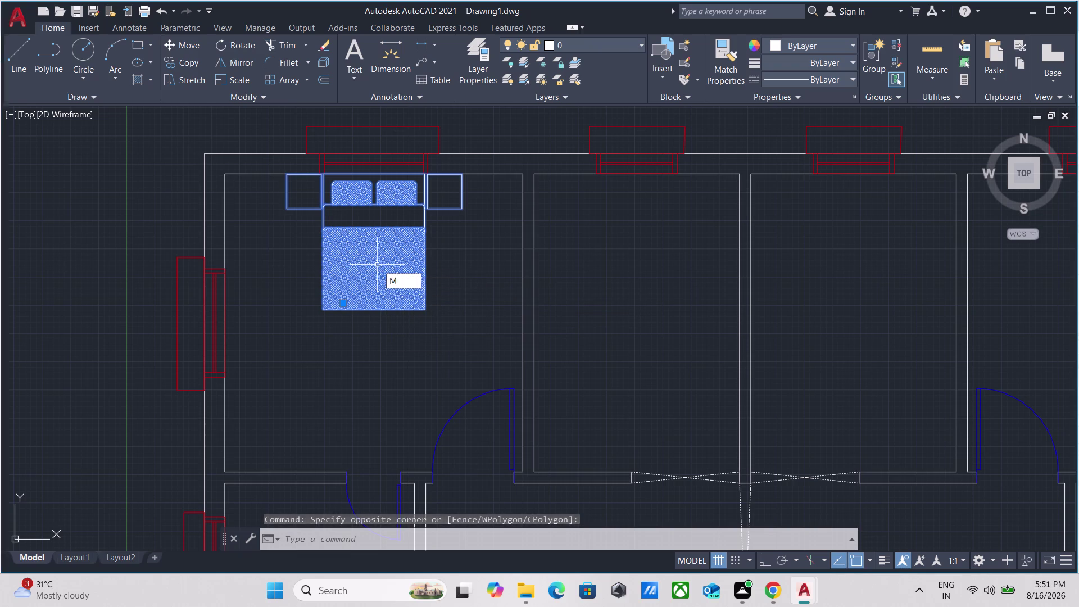
scroll(up, 3)
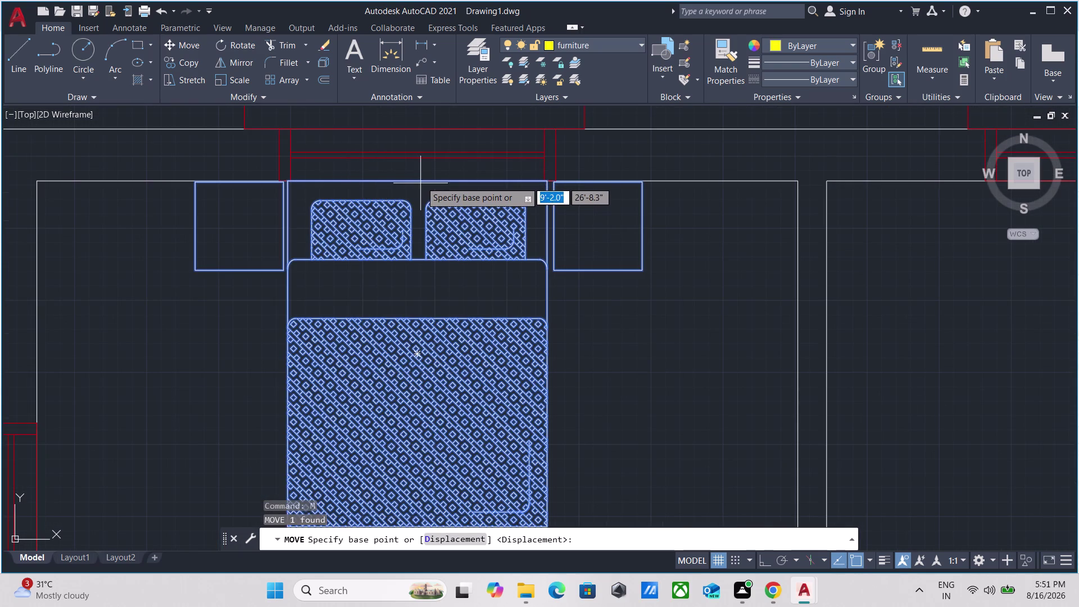
click(419, 180)
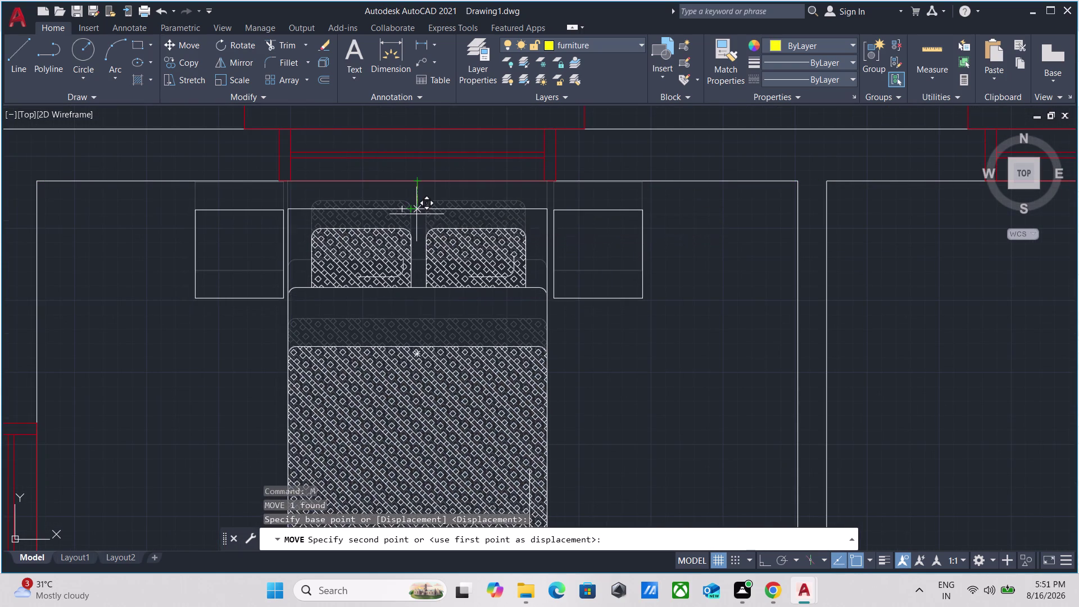
key(F8)
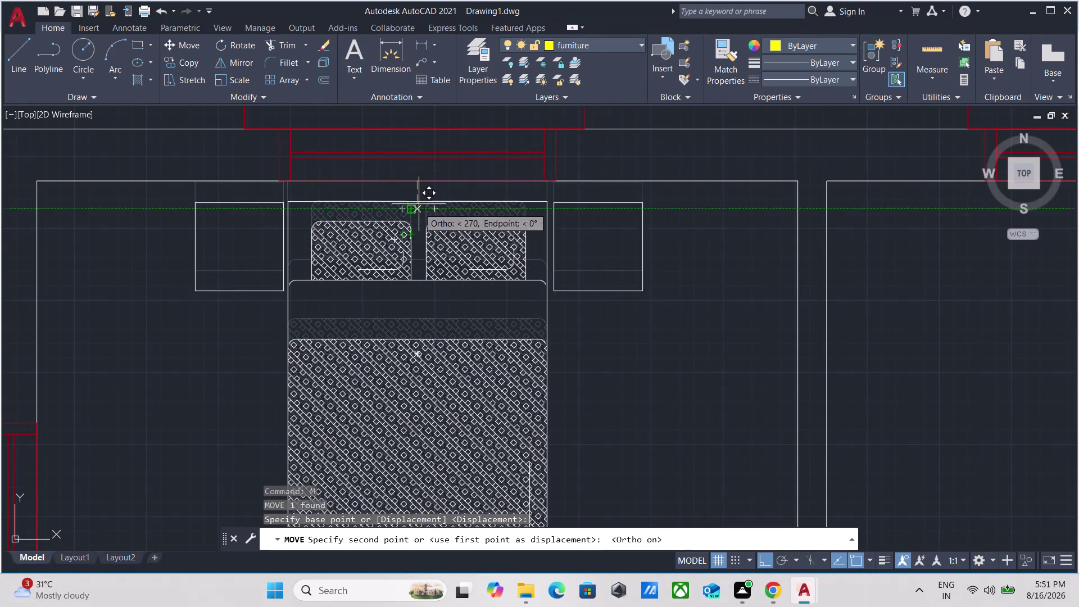
click(417, 238)
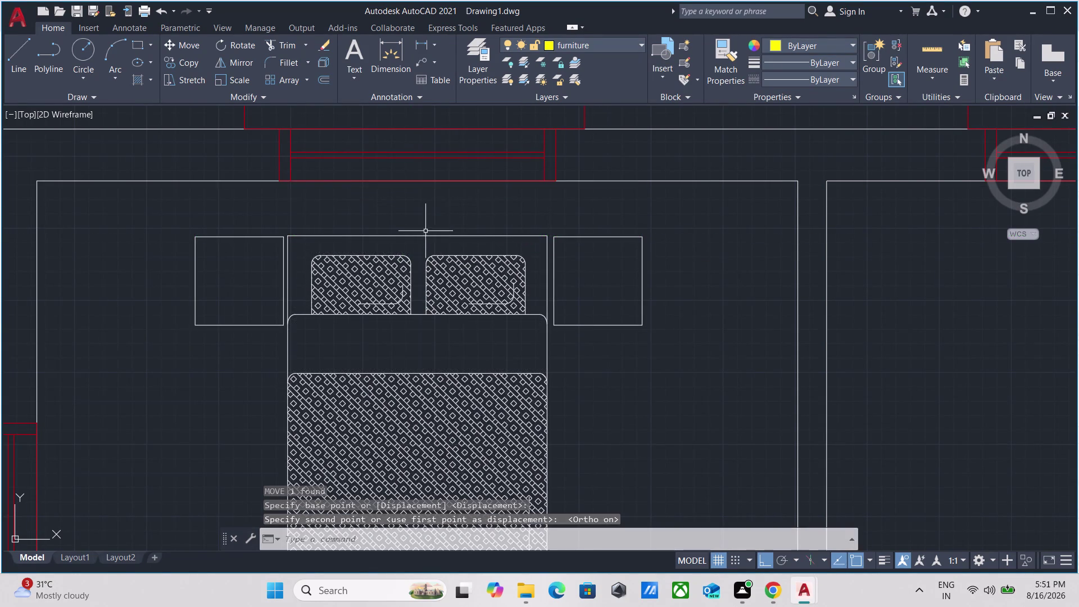
Check the bed's placement and select the placed bed block.
scroll(down, 3)
scroll(down, 3)
middle_drag(625, 340, 586, 254)
scroll(up, 3)
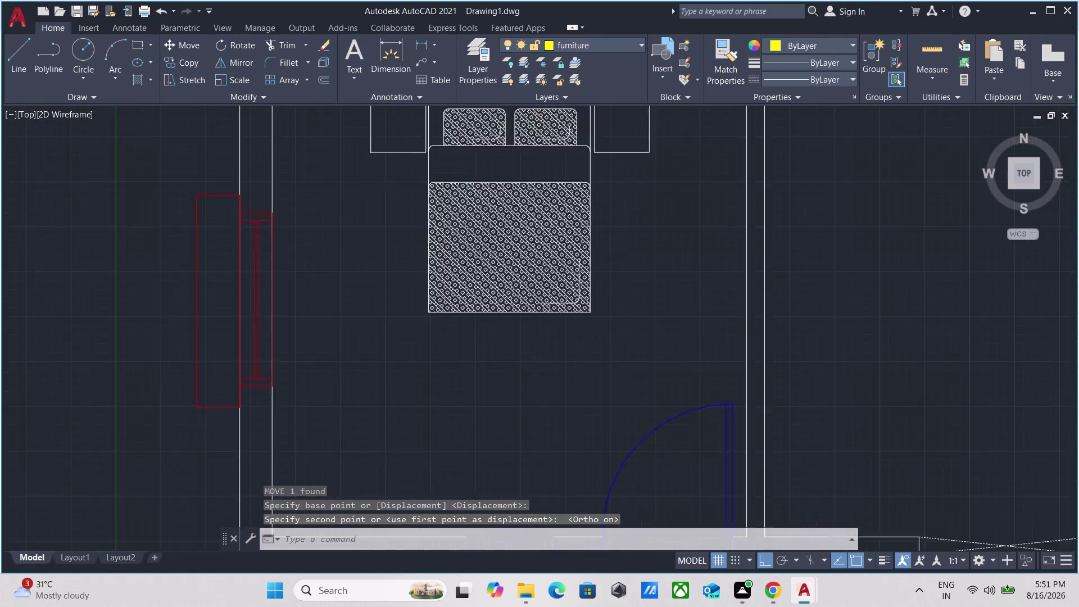
drag(664, 344, 617, 324)
click(521, 274)
scroll(down, 3)
middle_drag(622, 249, 565, 378)
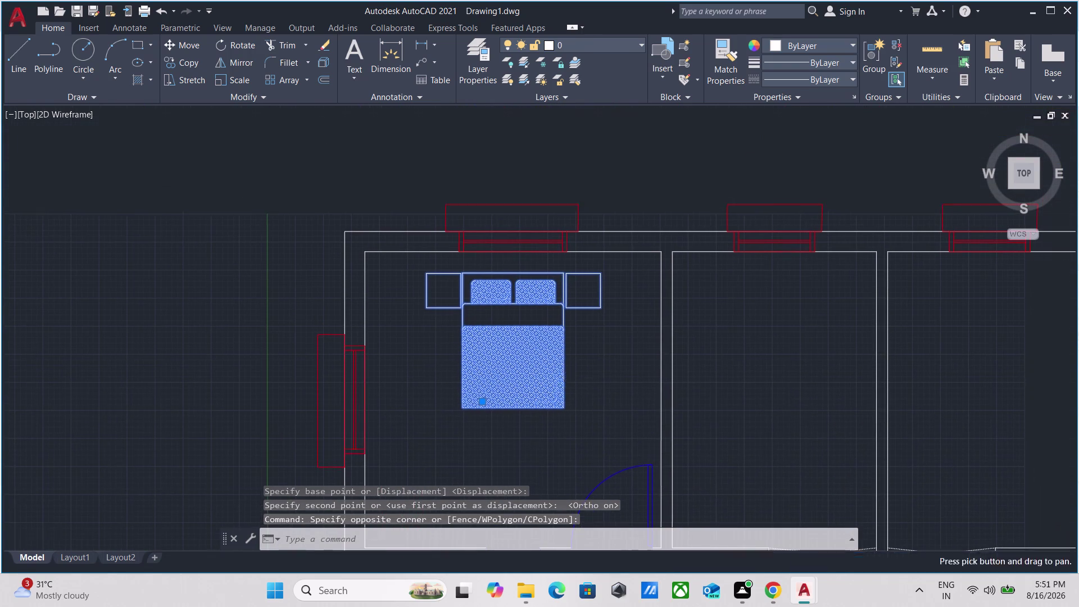
Copy the double bed set with pillows and side tables into the right-hand bedroom.
text(co)
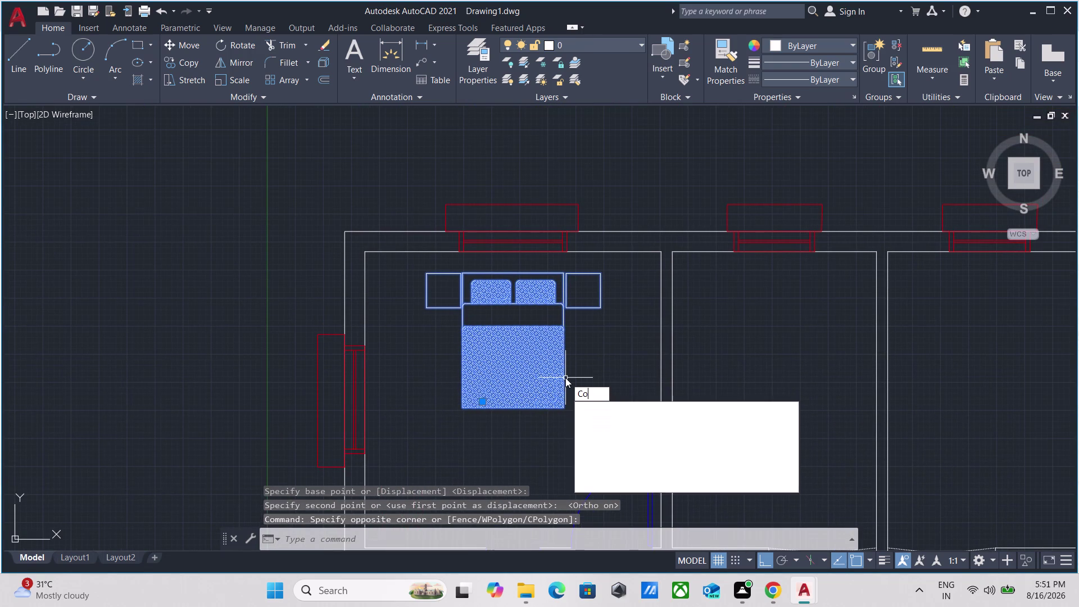
key(Return)
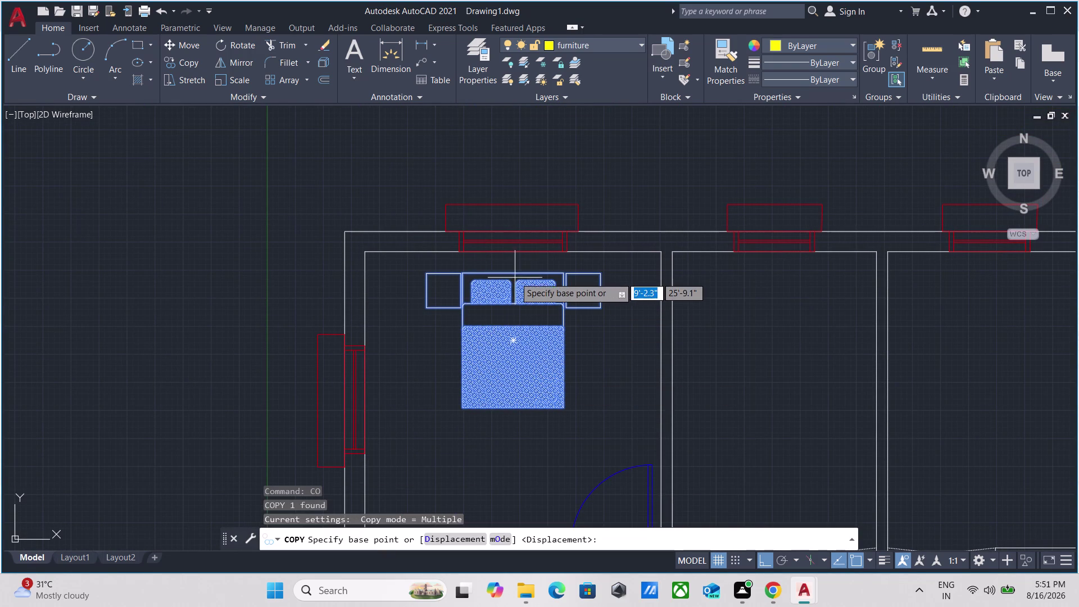
click(514, 275)
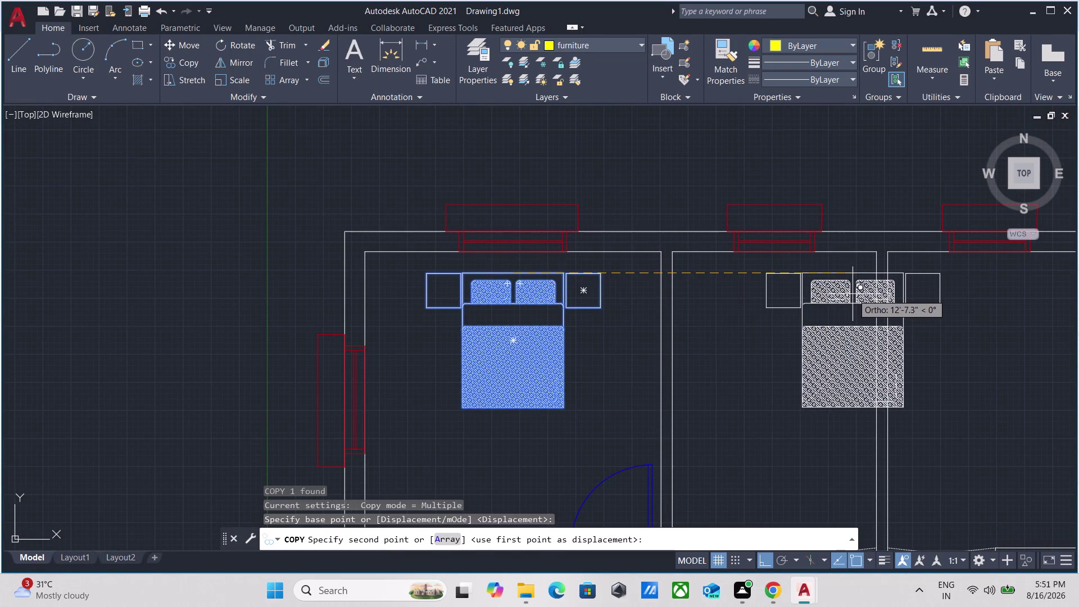
middle_drag(851, 294, 510, 317)
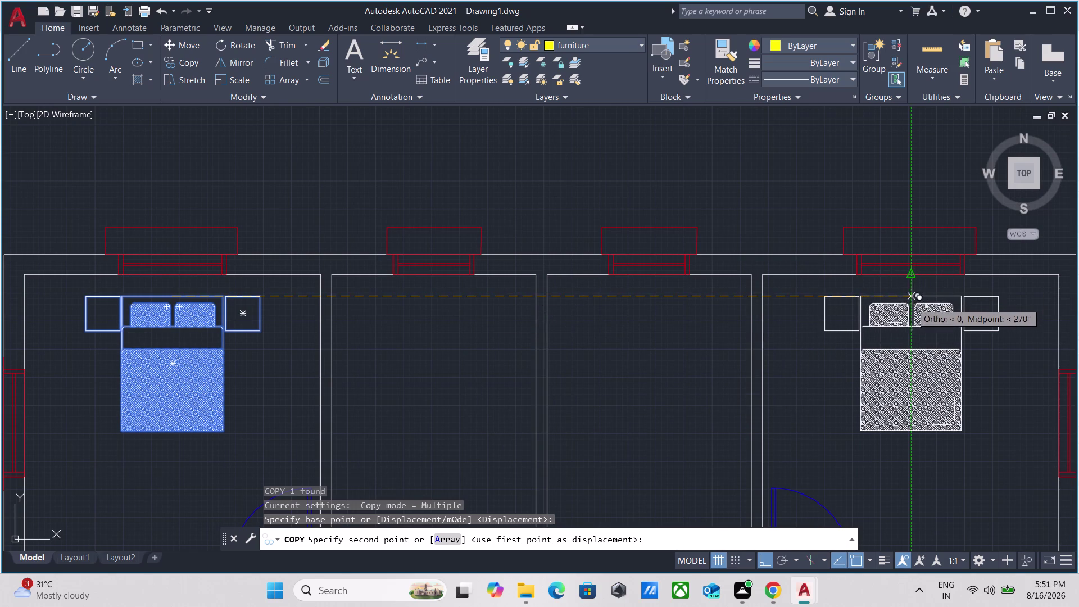
click(910, 298)
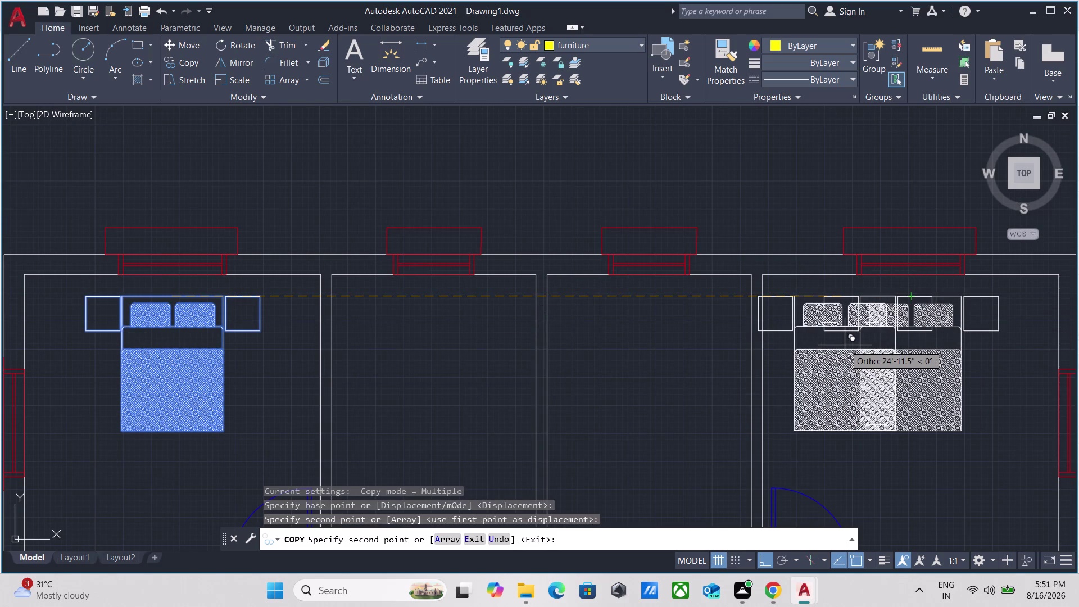
key(Escape)
scroll(down, 3)
middle_drag(433, 338, 474, 229)
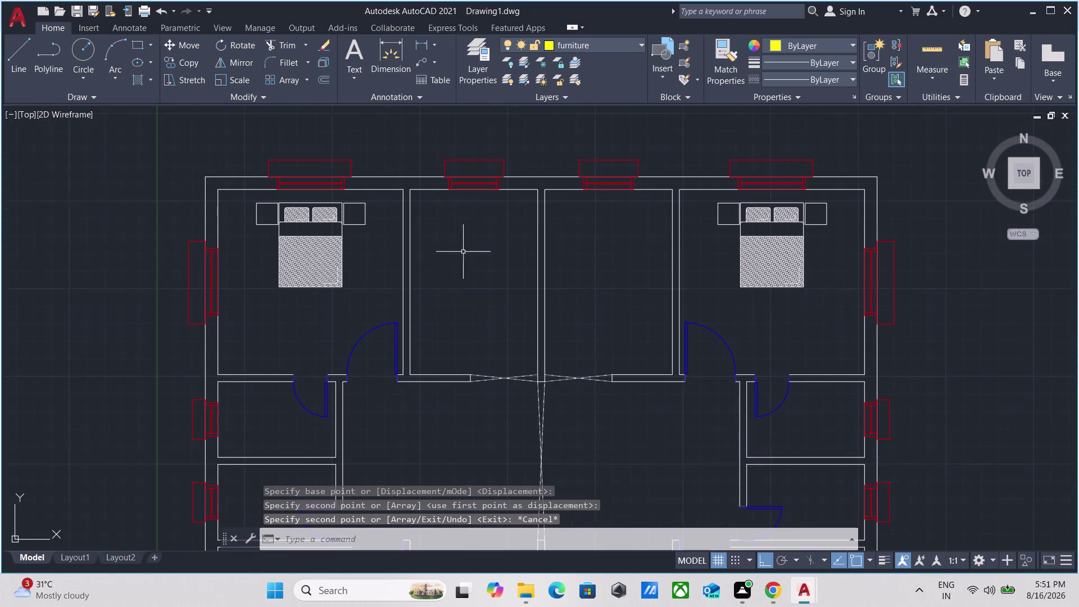
scroll(up, 3)
scroll(down, 3)
middle_drag(325, 303, 260, 324)
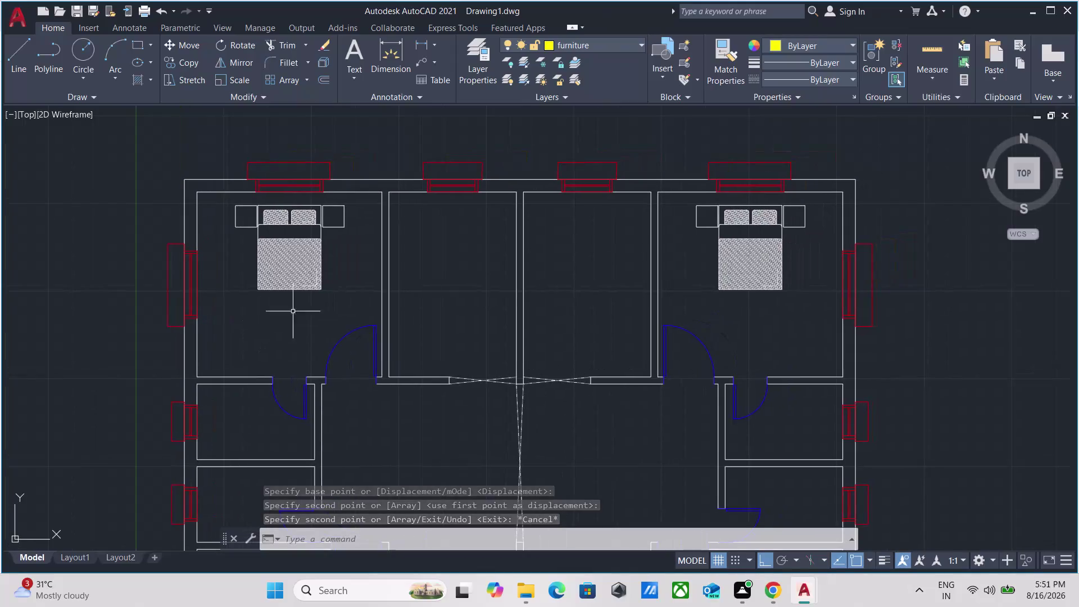
scroll(down, 3)
scroll(up, 3)
scroll(up, 3)
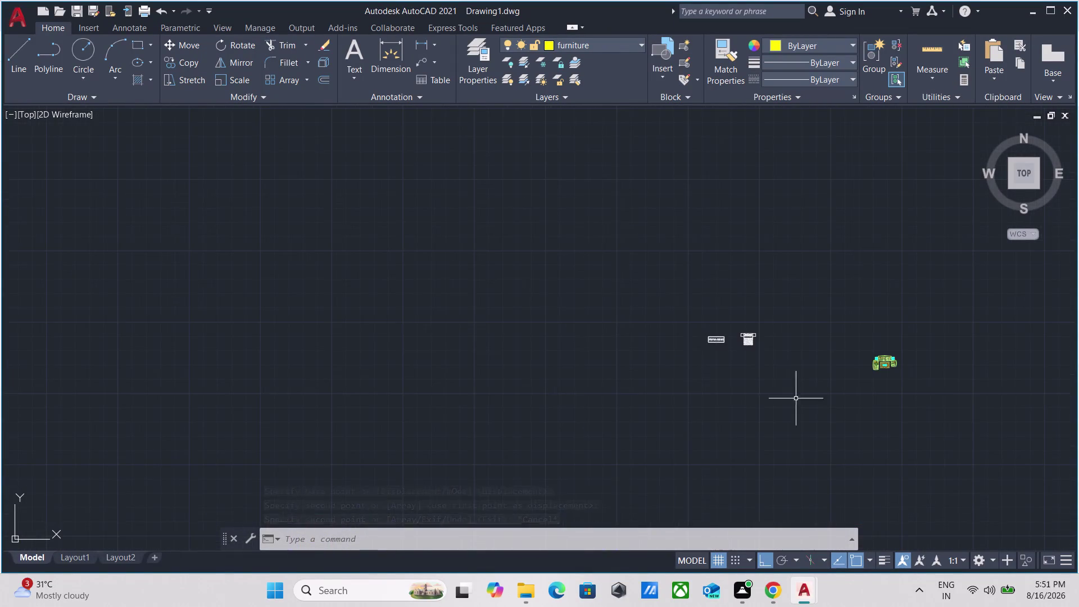
Select the zigzag wardrobe block and start copying it from a base point.
scroll(up, 3)
drag(886, 361, 873, 354)
click(754, 290)
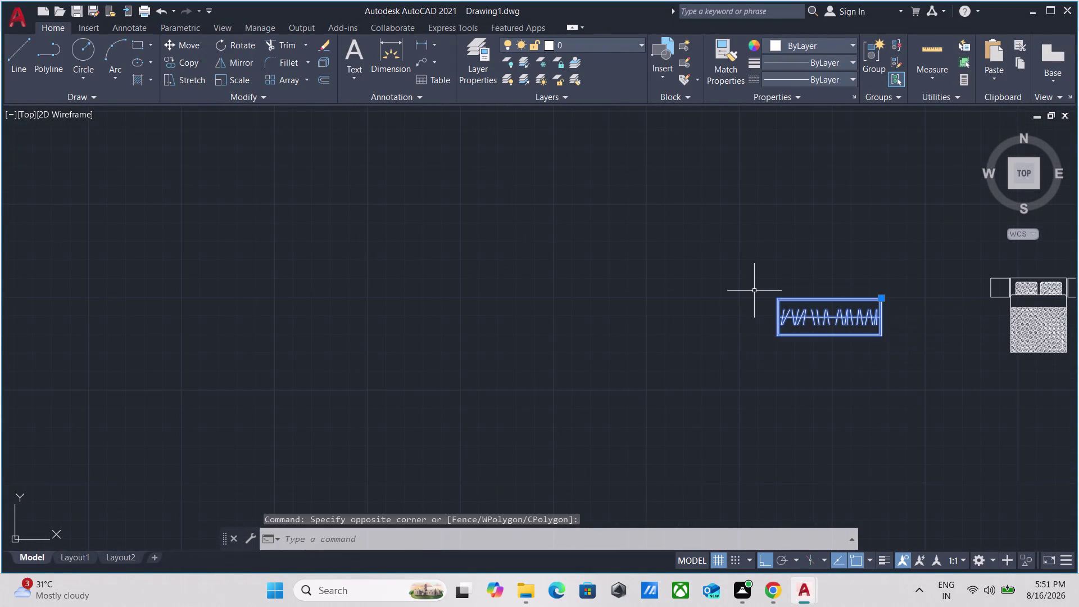
text(co)
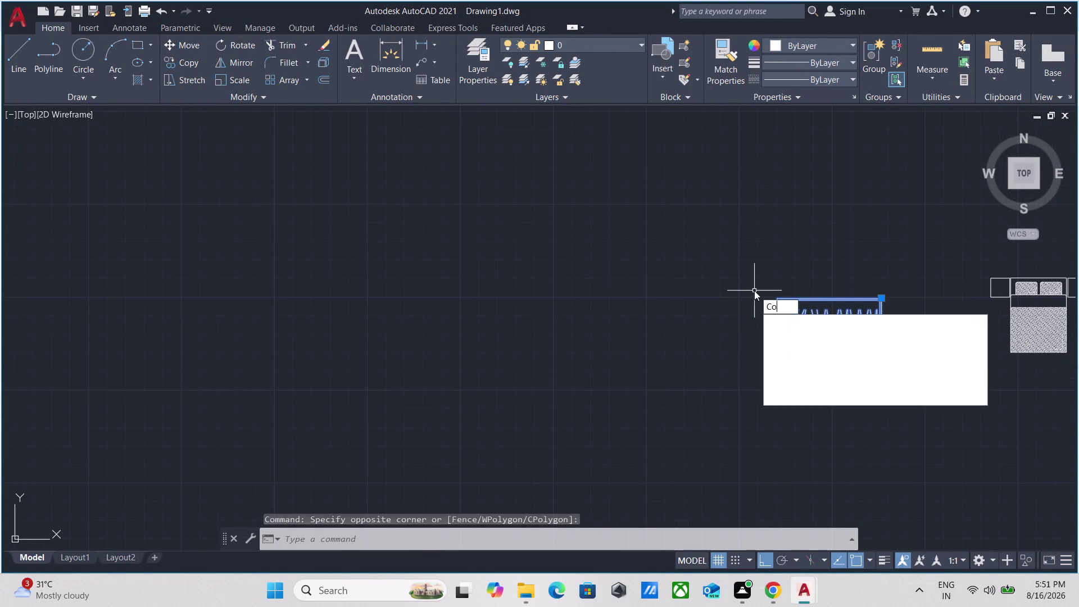
key(Return)
click(777, 333)
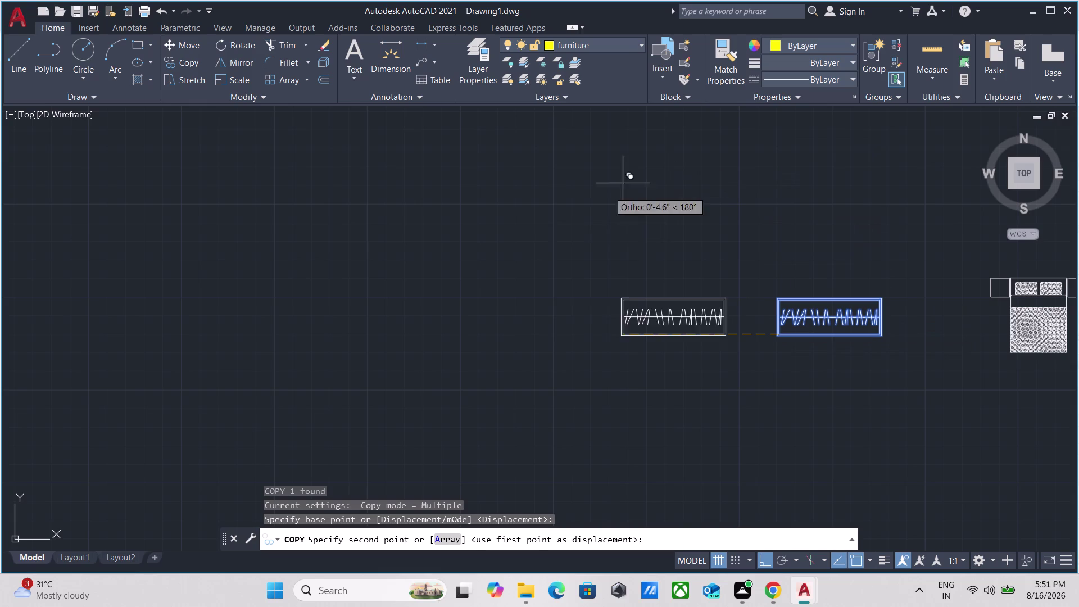
Turn Ortho off and pan along the floor plan walls toward the target room.
key(F8)
scroll(down, 3)
middle_drag(413, 228, 832, 267)
scroll(down, 3)
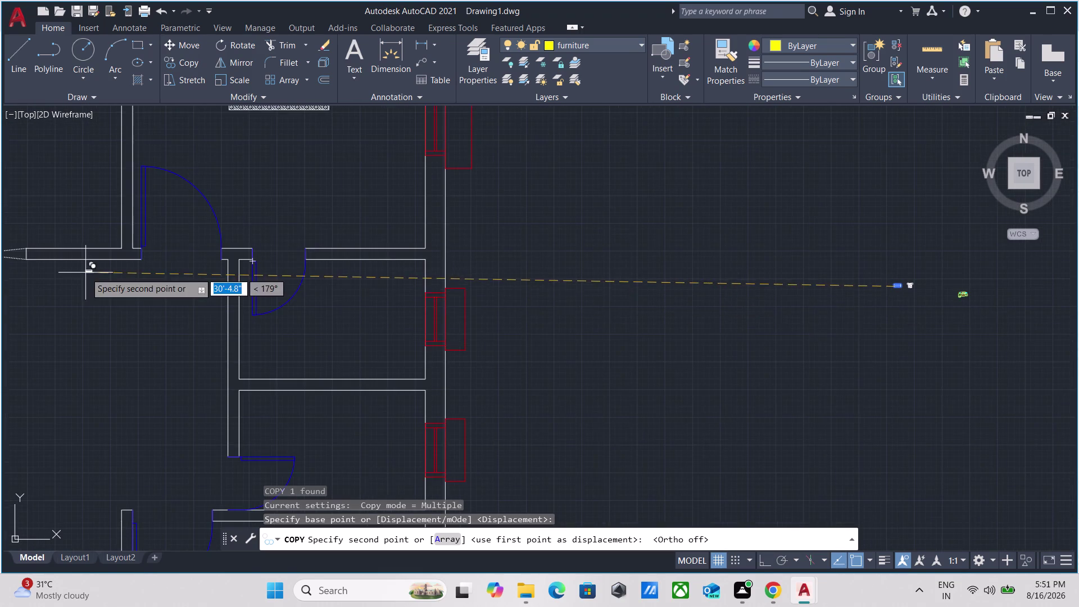
scroll(down, 3)
middle_drag(90, 316, 660, 307)
scroll(up, 3)
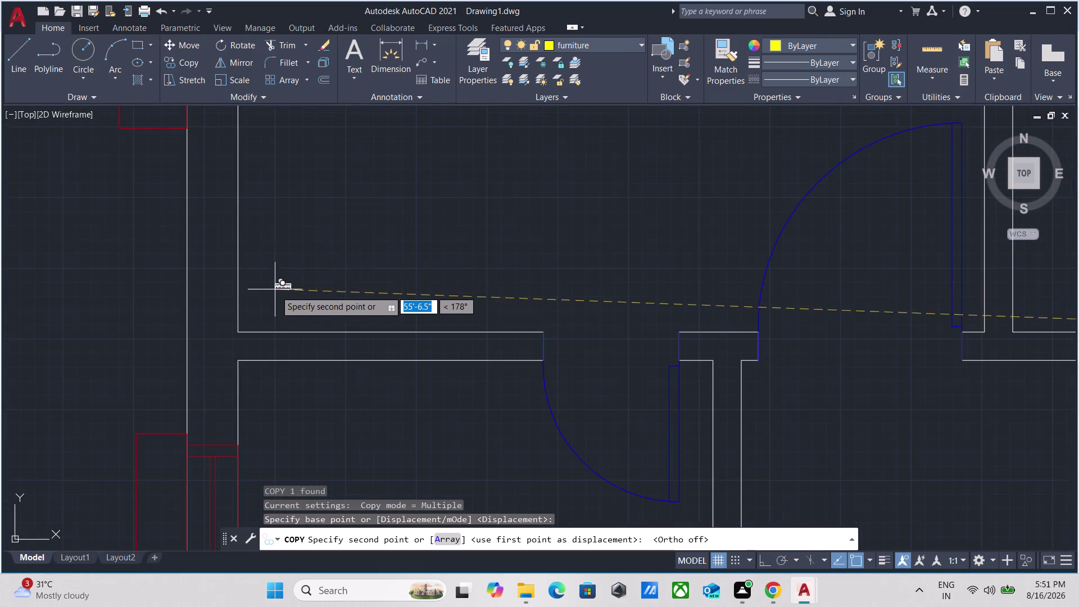
scroll(up, 3)
Place the wardrobe copy inside the room and end the Copy command.
click(191, 353)
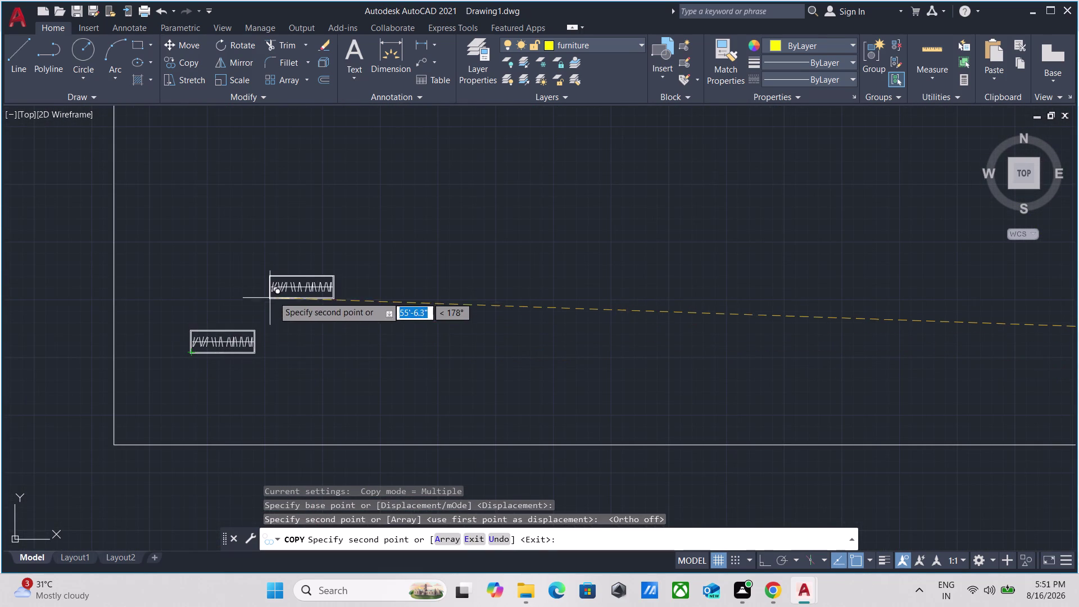
key(Escape)
scroll(up, 3)
Select the placed wardrobe copy and start SCALE from a base point on it.
drag(697, 424, 671, 375)
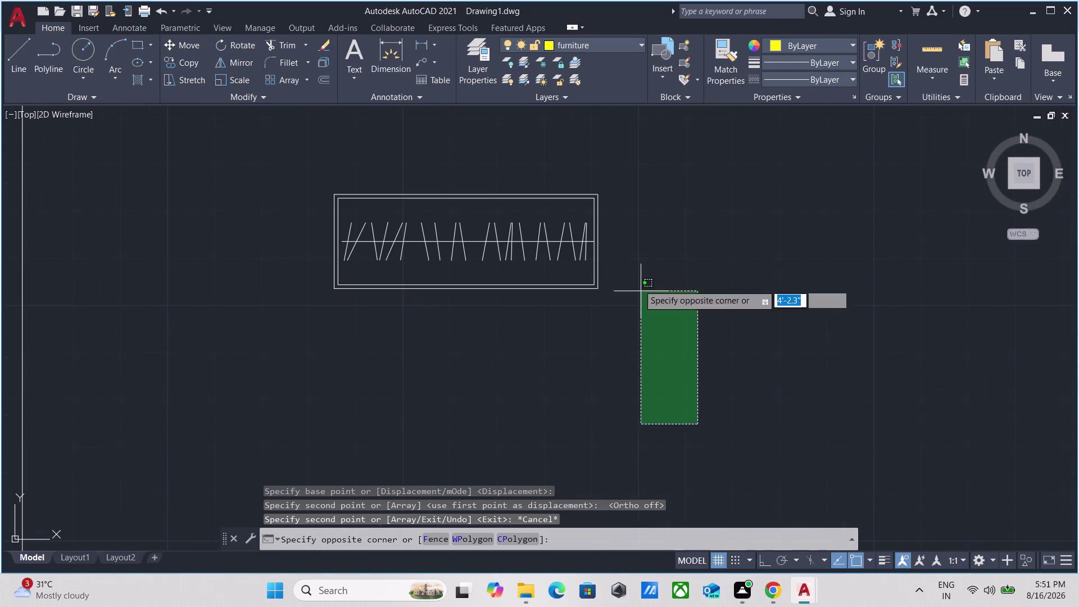
click(541, 190)
text(sc)
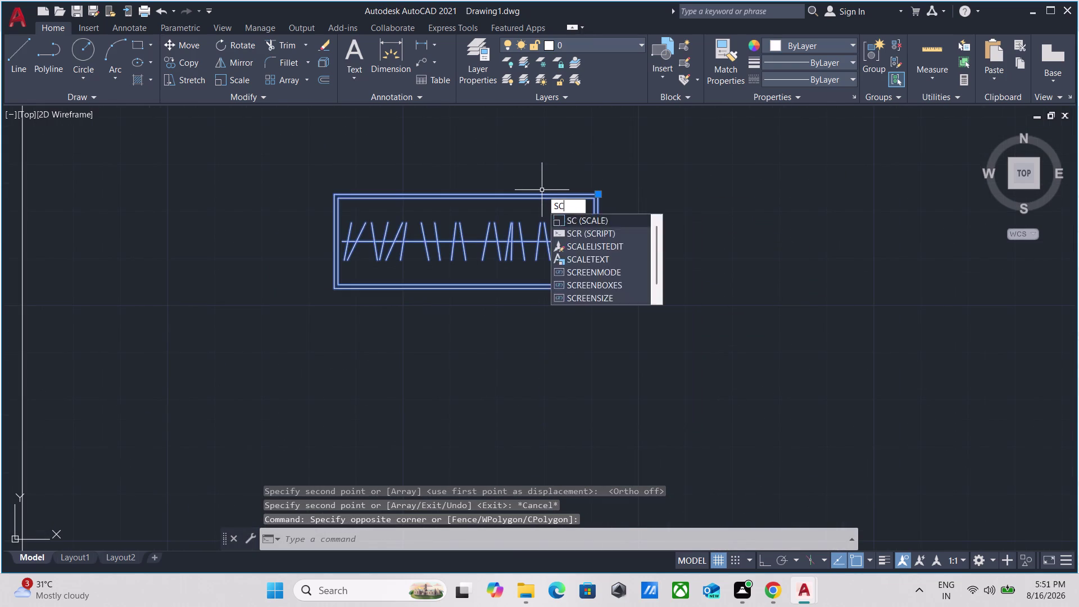
text(ale)
key(Return)
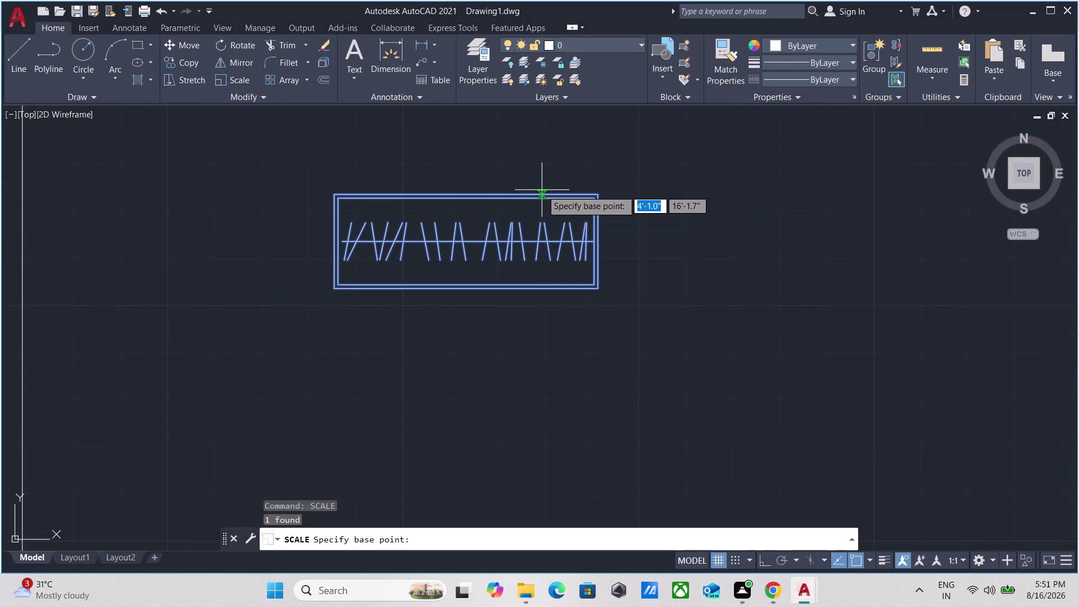
click(336, 287)
Turn Ortho on, choose Reference and pick both ends of the wardrobe's edge.
scroll(down, 3)
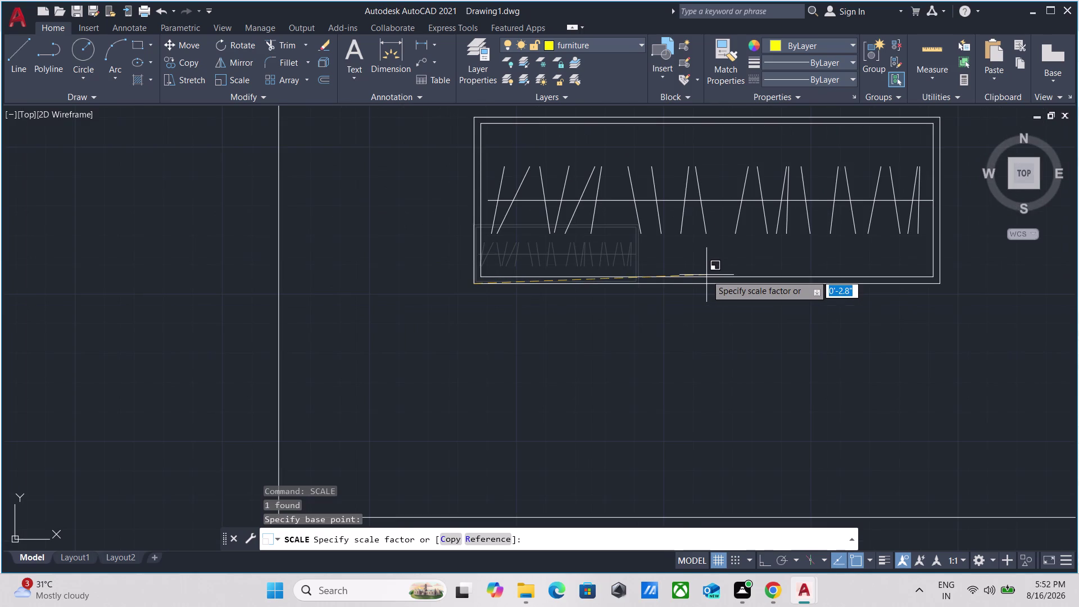
key(F8)
scroll(down, 3)
middle_drag(724, 271, 526, 267)
scroll(down, 3)
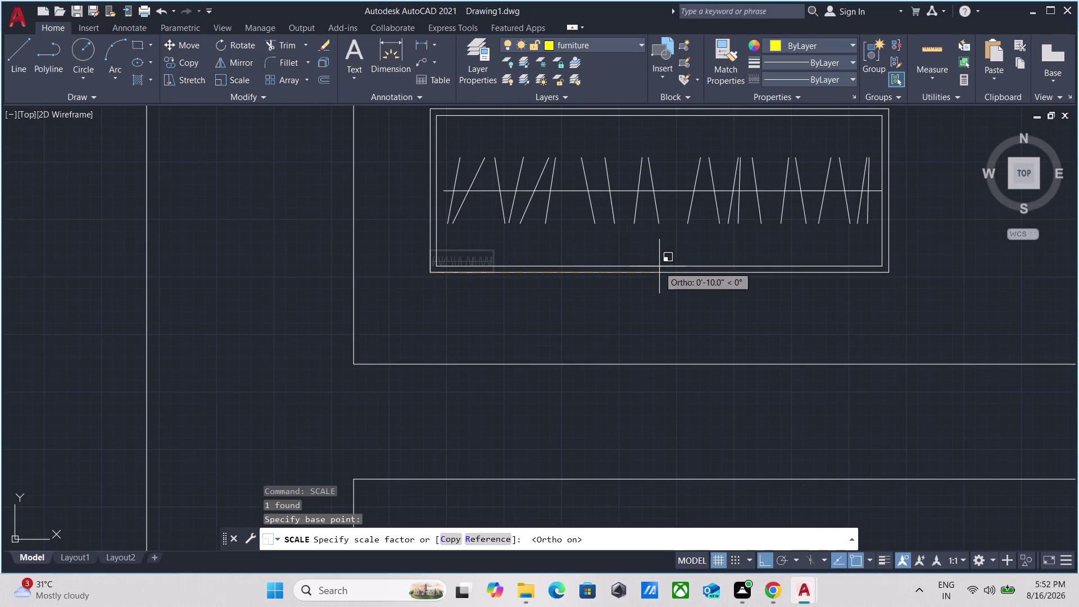
key(r)
key(Return)
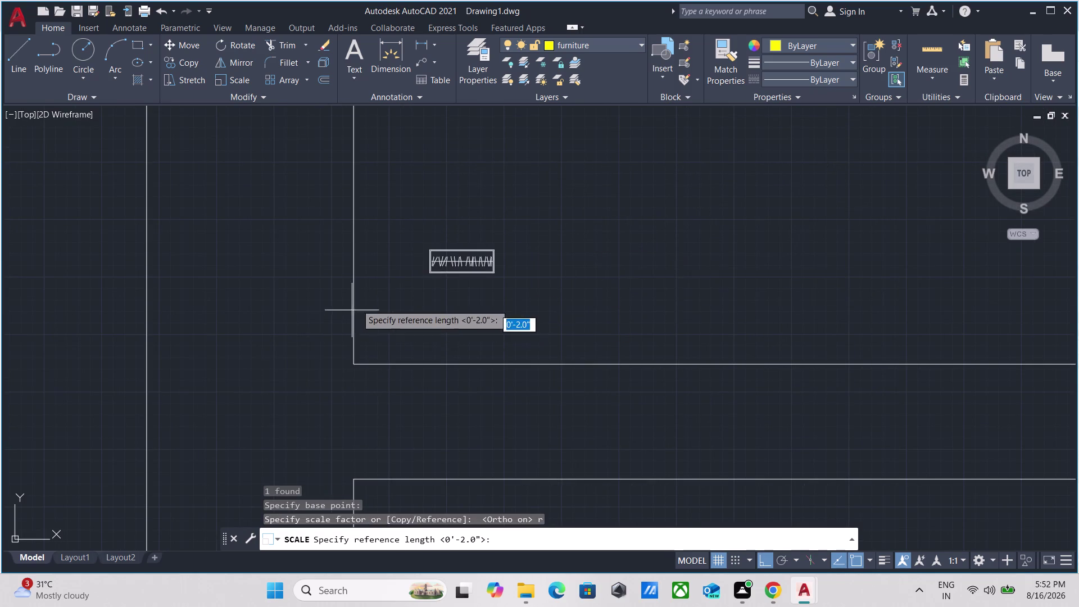
scroll(up, 3)
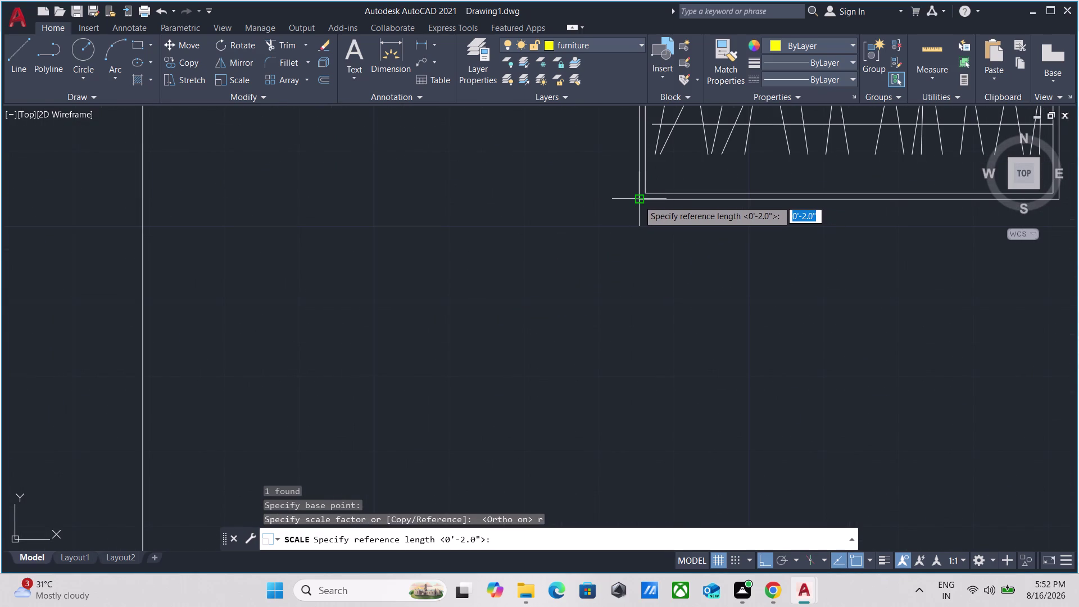
click(638, 200)
middle_drag(832, 228, 335, 314)
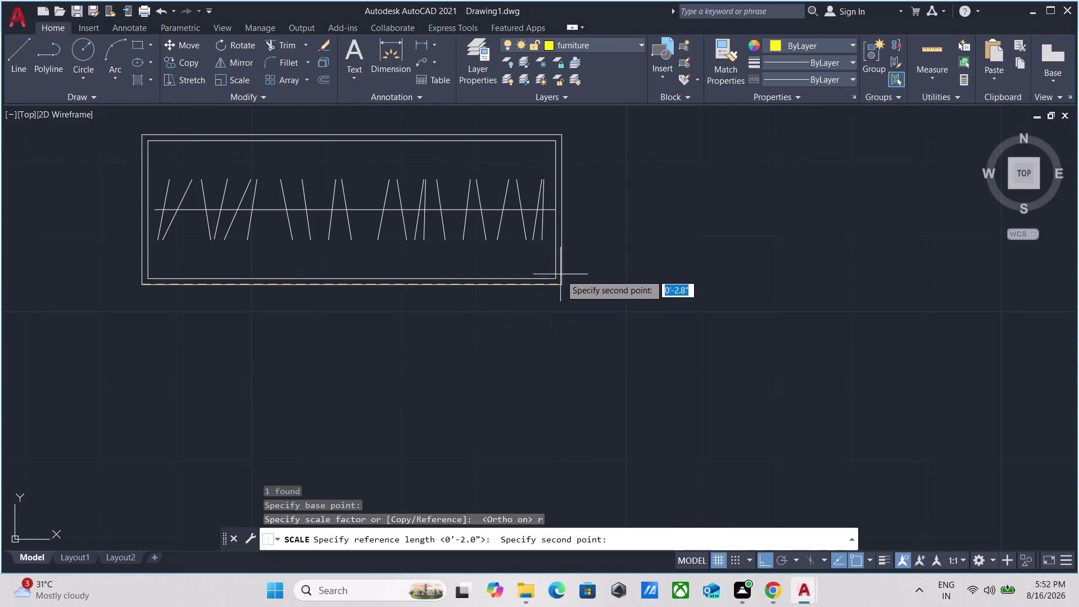
click(562, 284)
Enter 4' as the new length to rescale the wardrobe.
scroll(down, 3)
middle_drag(735, 279, 710, 279)
scroll(down, 3)
middle_drag(709, 279, 460, 274)
middle_drag(832, 309, 830, 309)
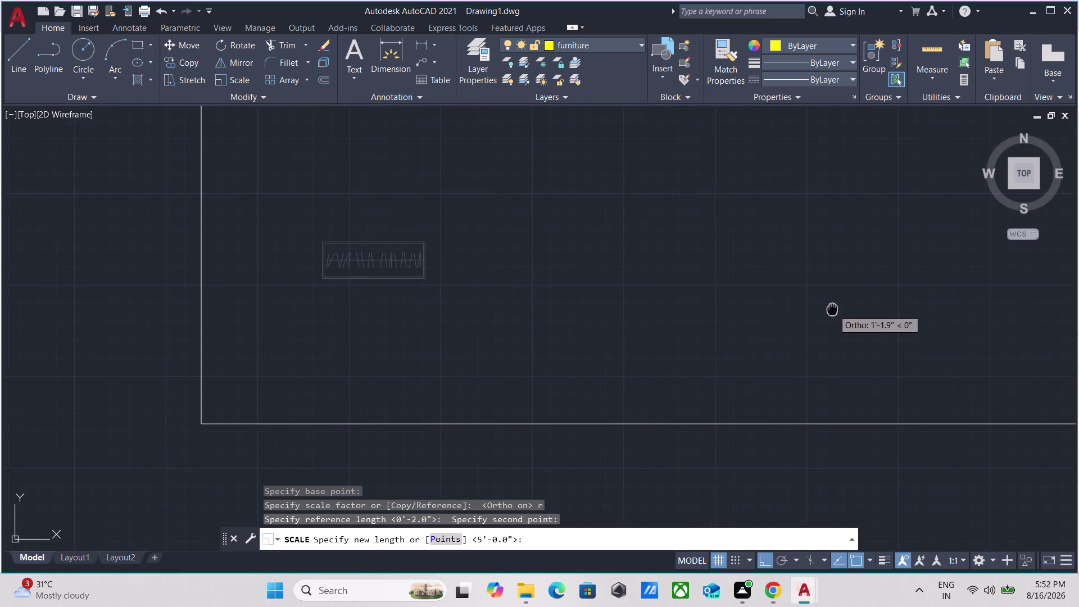
middle_drag(831, 309, 592, 340)
scroll(down, 3)
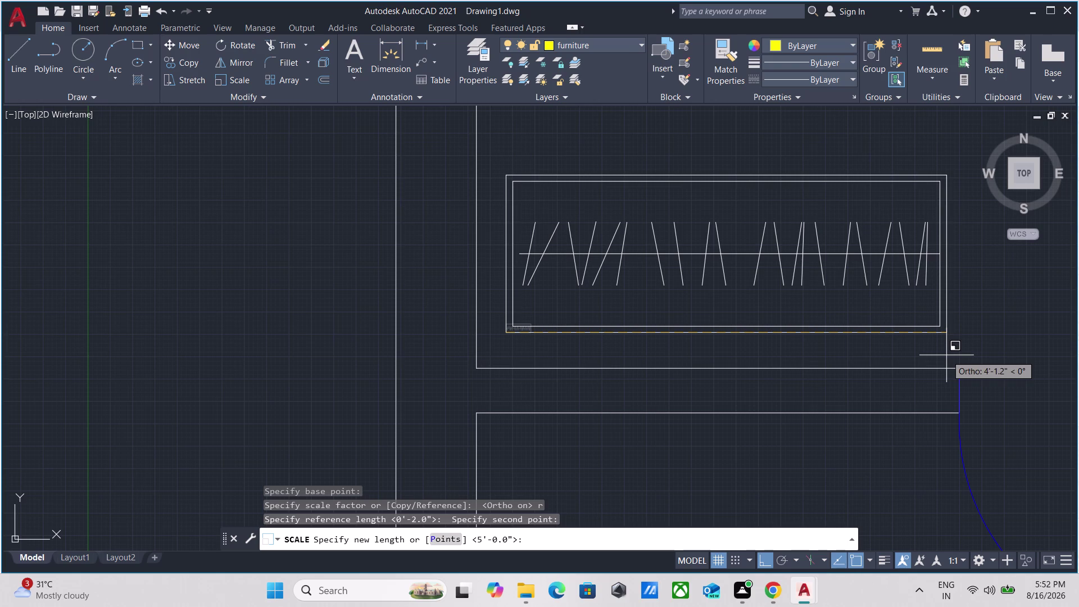
text(4')
key(Return)
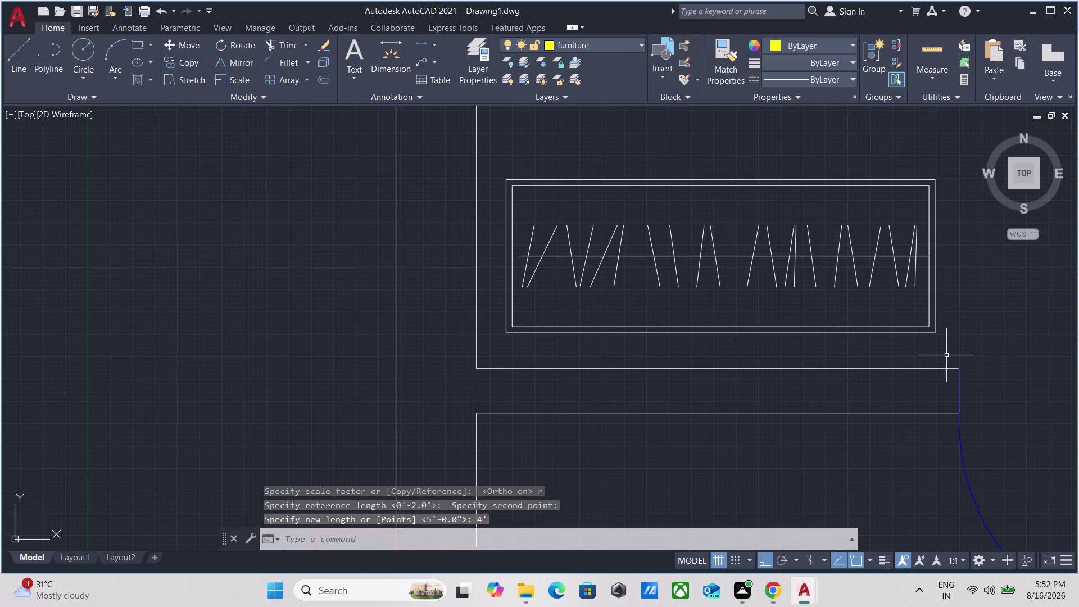
scroll(down, 3)
scroll(down, 3)
scroll(up, 3)
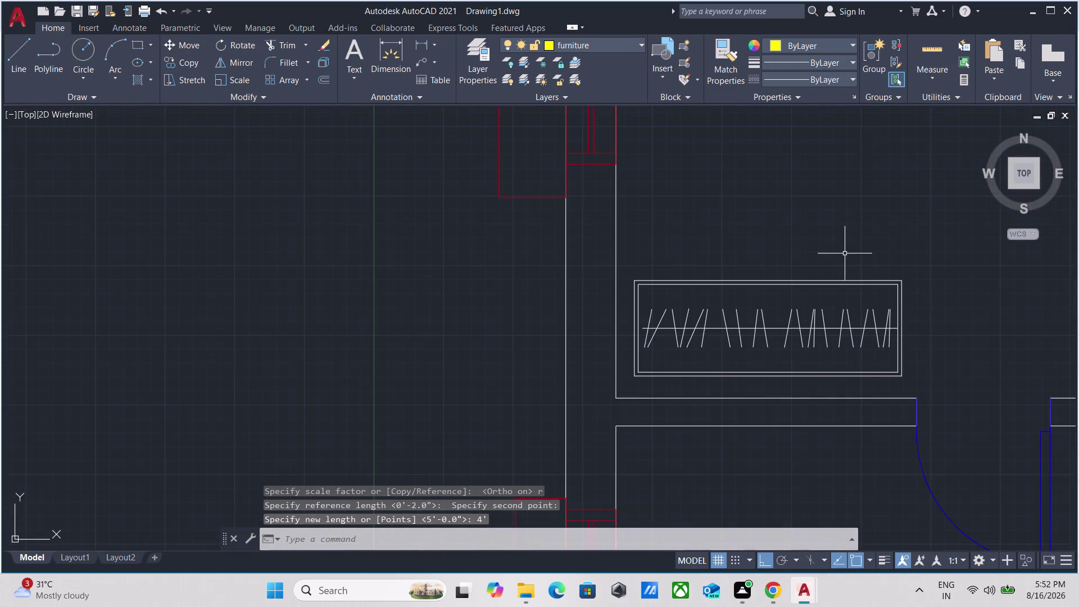
click(851, 238)
click(775, 297)
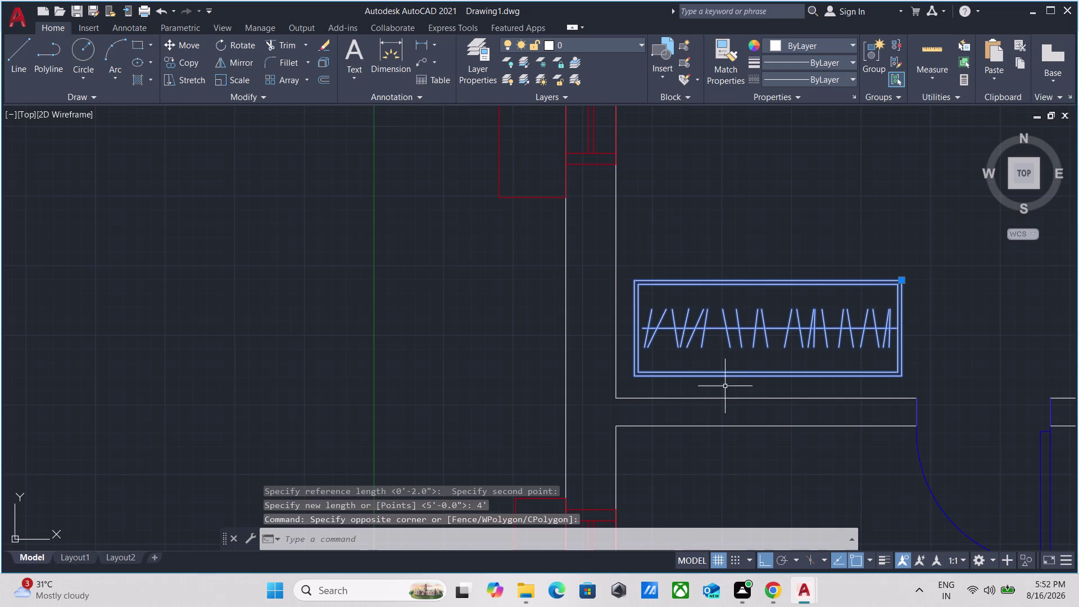
scroll(up, 3)
scroll(down, 3)
middle_drag(740, 370, 653, 383)
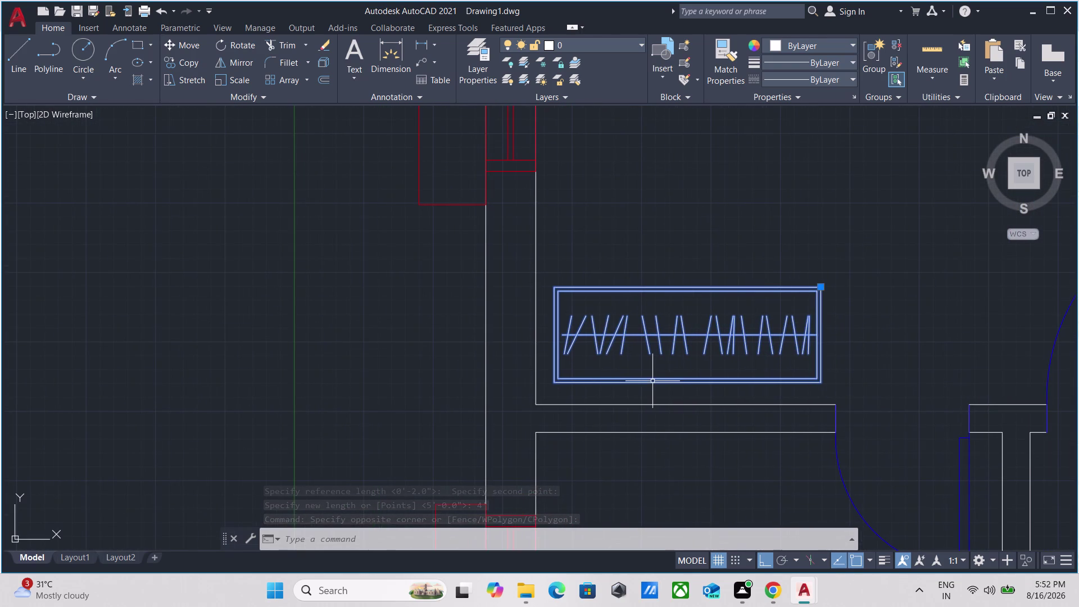
key(Escape)
drag(693, 256, 659, 288)
click(613, 332)
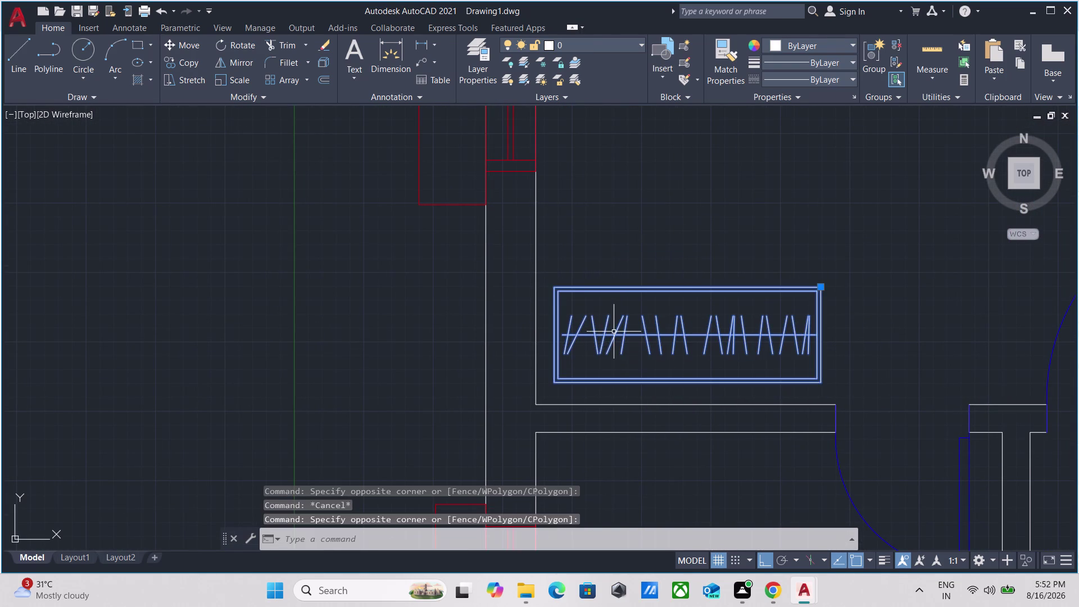
key(m)
key(Return)
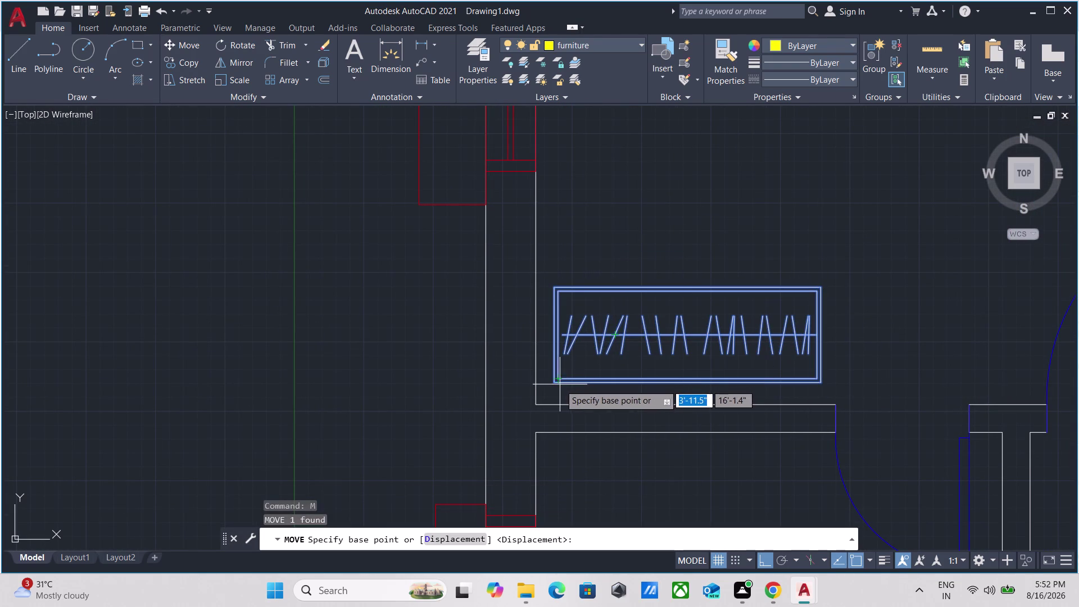
click(551, 385)
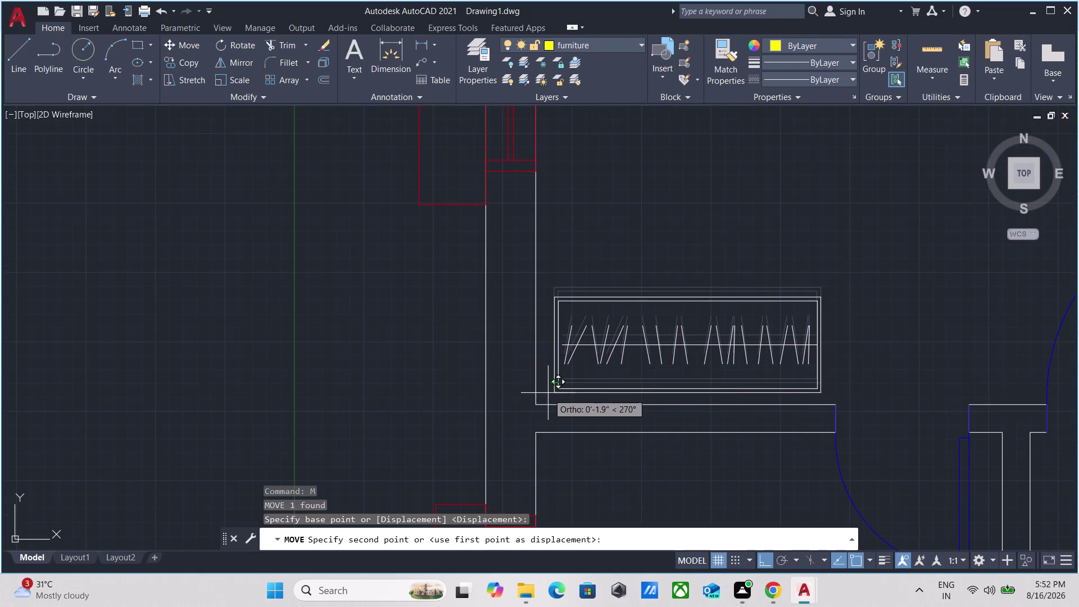
click(548, 393)
scroll(down, 3)
middle_drag(729, 239, 597, 267)
scroll(down, 3)
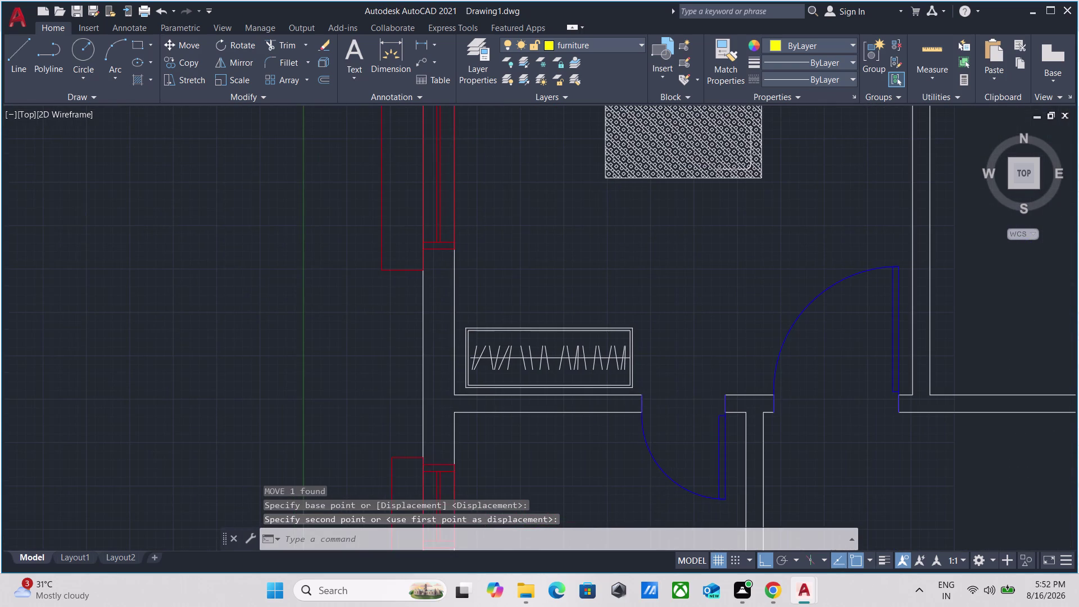
scroll(down, 3)
middle_drag(702, 248, 667, 271)
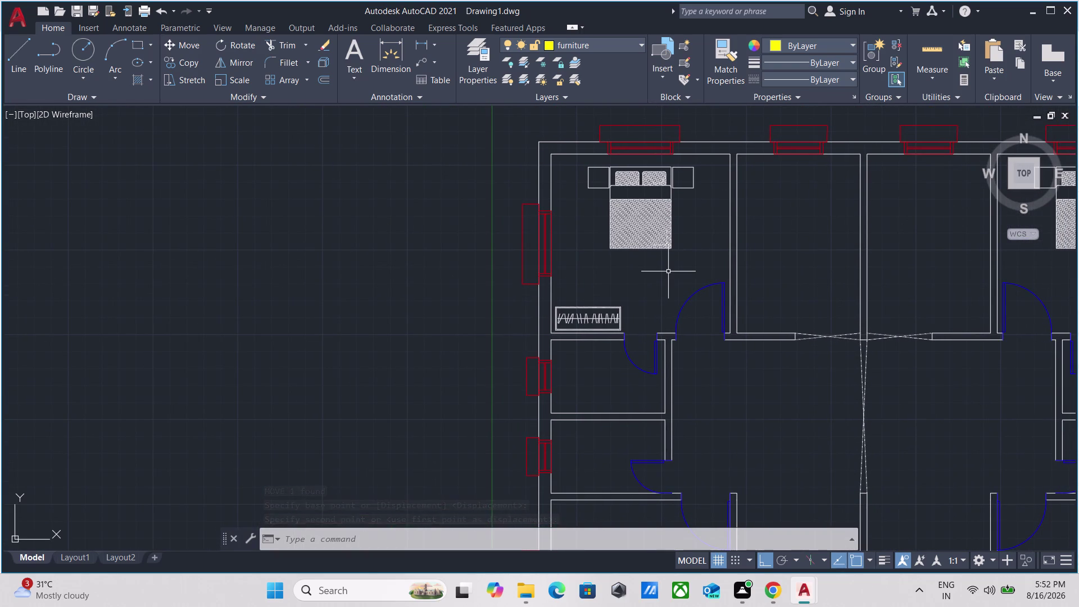
scroll(up, 3)
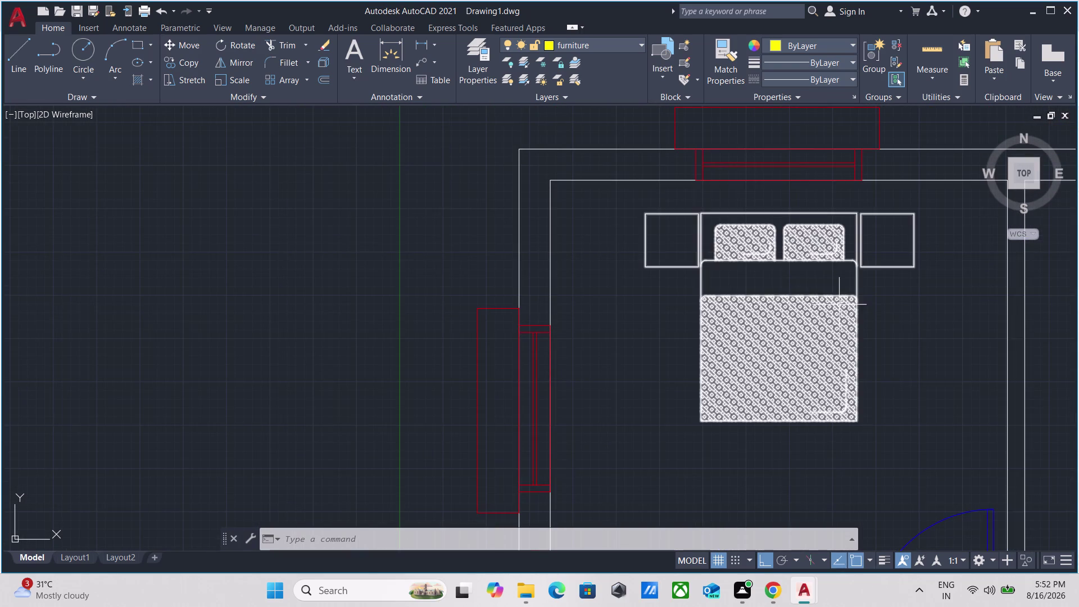
scroll(up, 3)
scroll(down, 3)
middle_drag(943, 323, 704, 293)
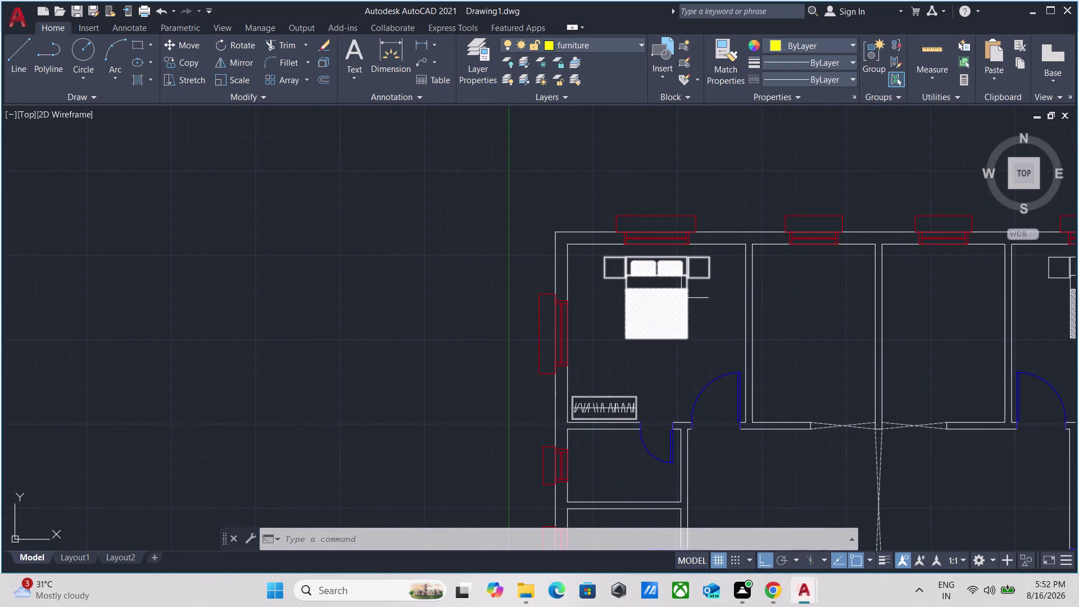
middle_drag(824, 296, 339, 267)
scroll(down, 3)
scroll(up, 3)
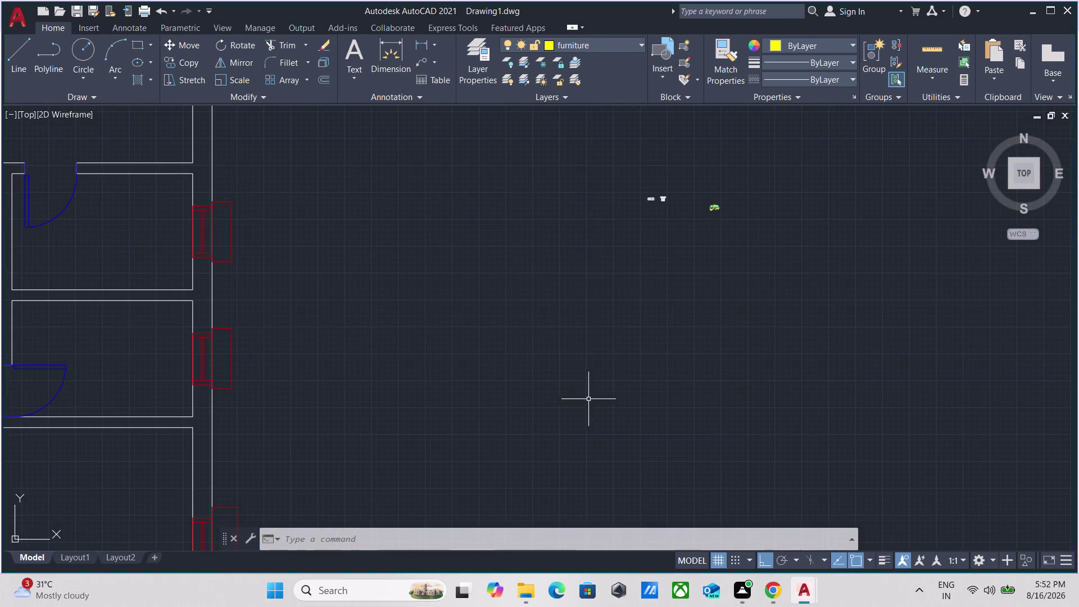
Rotate the sofa set a quarter turn about a point on the sofa's back.
scroll(up, 3)
scroll(up, 3)
scroll(down, 3)
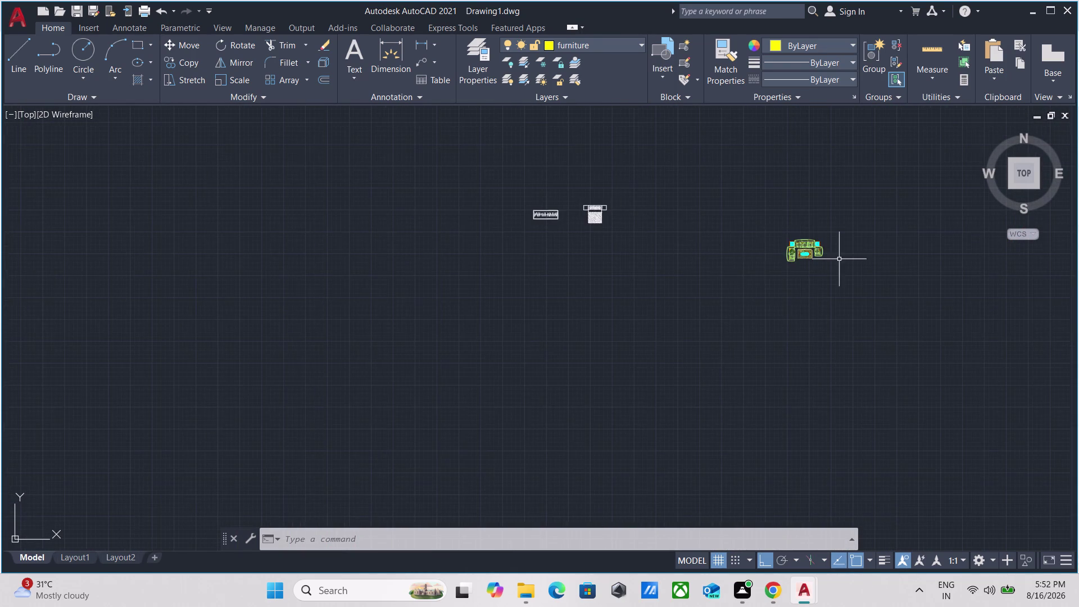
scroll(up, 3)
scroll(up, 3)
drag(815, 343, 786, 315)
click(530, 179)
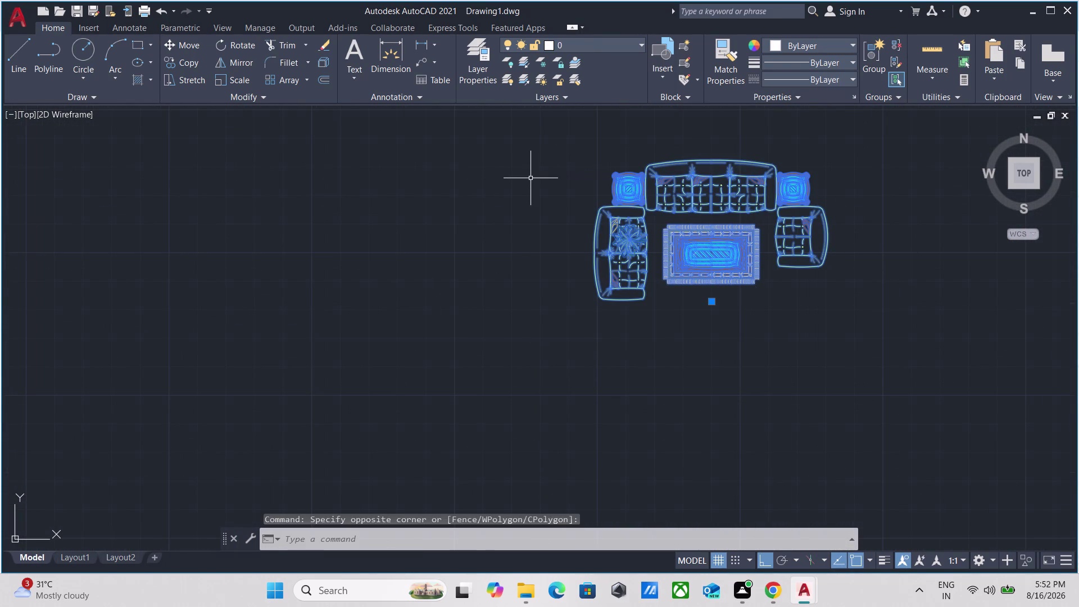
text(ro)
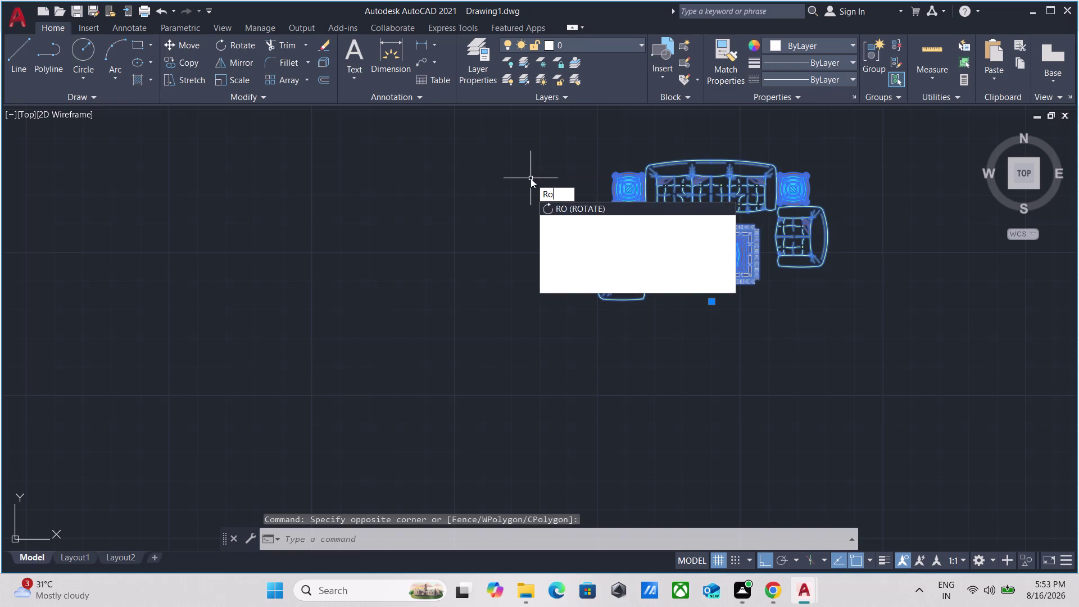
key(Return)
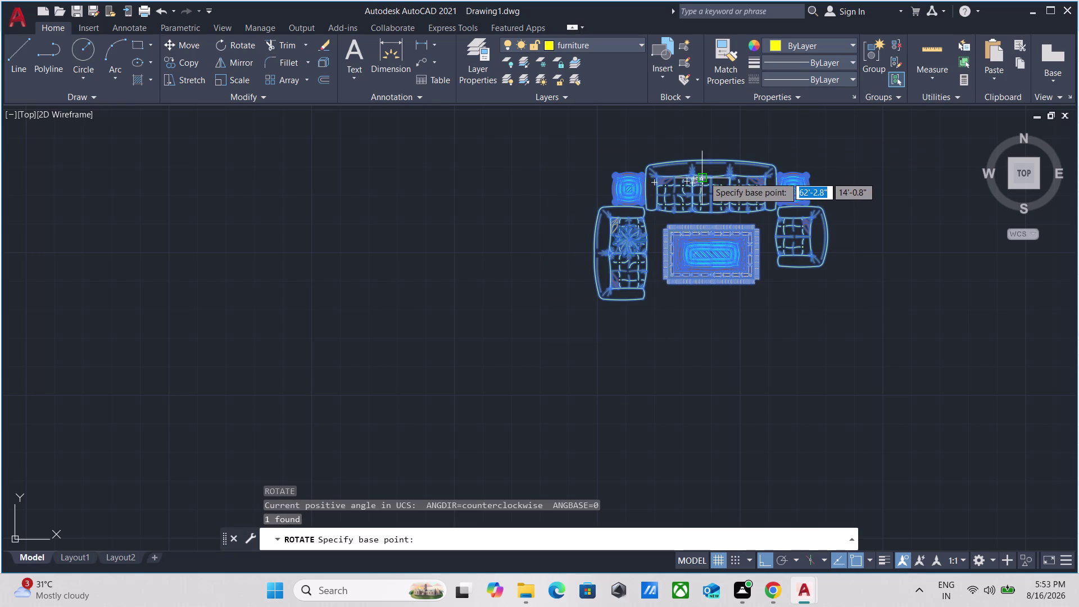
click(708, 158)
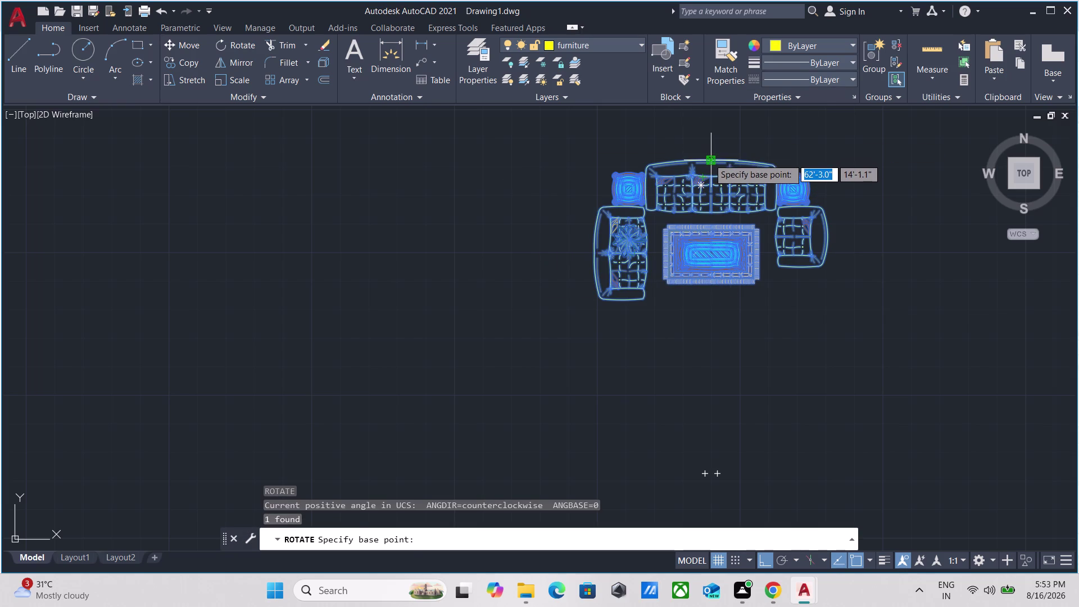
middle_drag(740, 292, 716, 455)
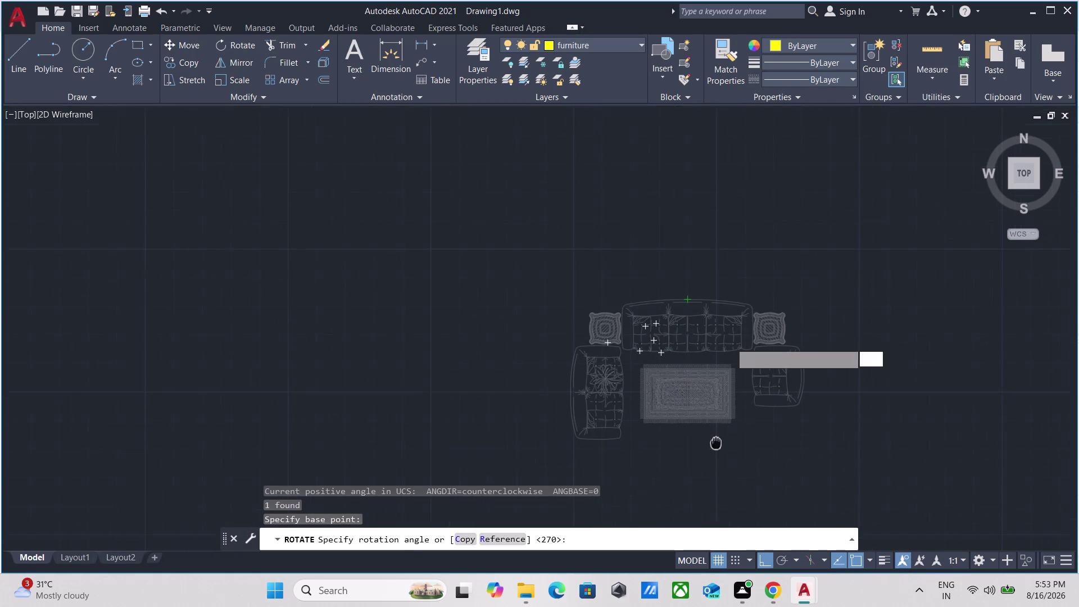
middle_drag(716, 455, 716, 473)
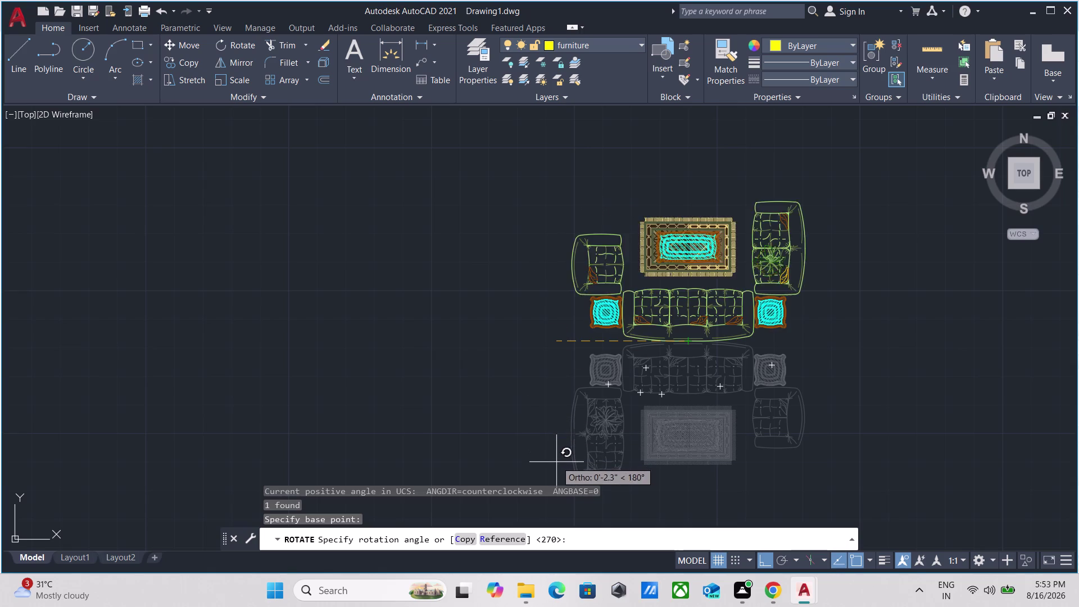
click(627, 190)
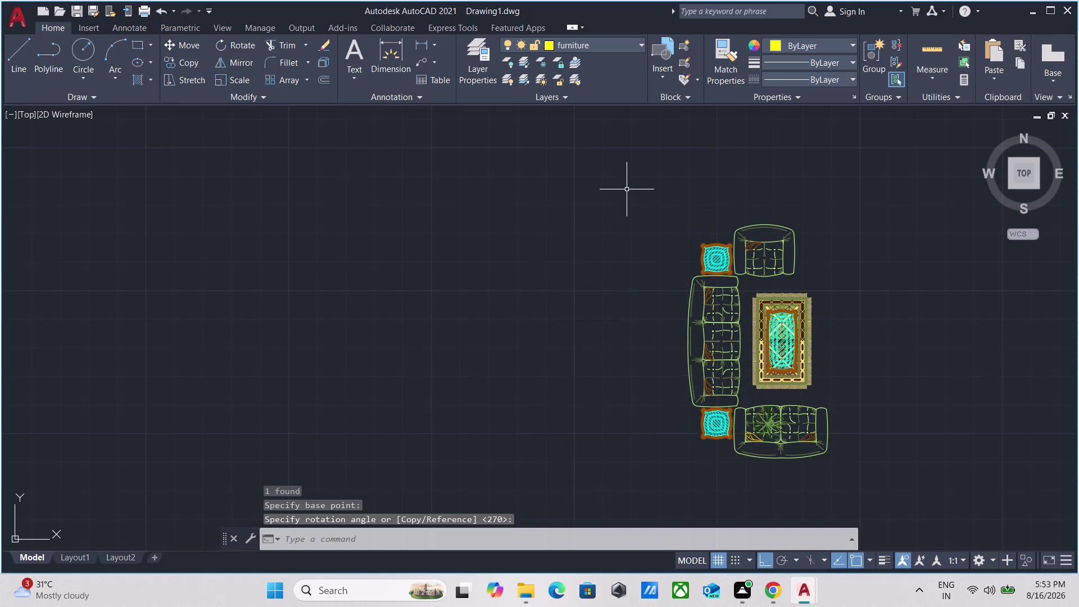
Reselect the rotated sofa set and start copying it with CO.
scroll(down, 3)
scroll(up, 3)
drag(759, 408, 751, 394)
click(582, 224)
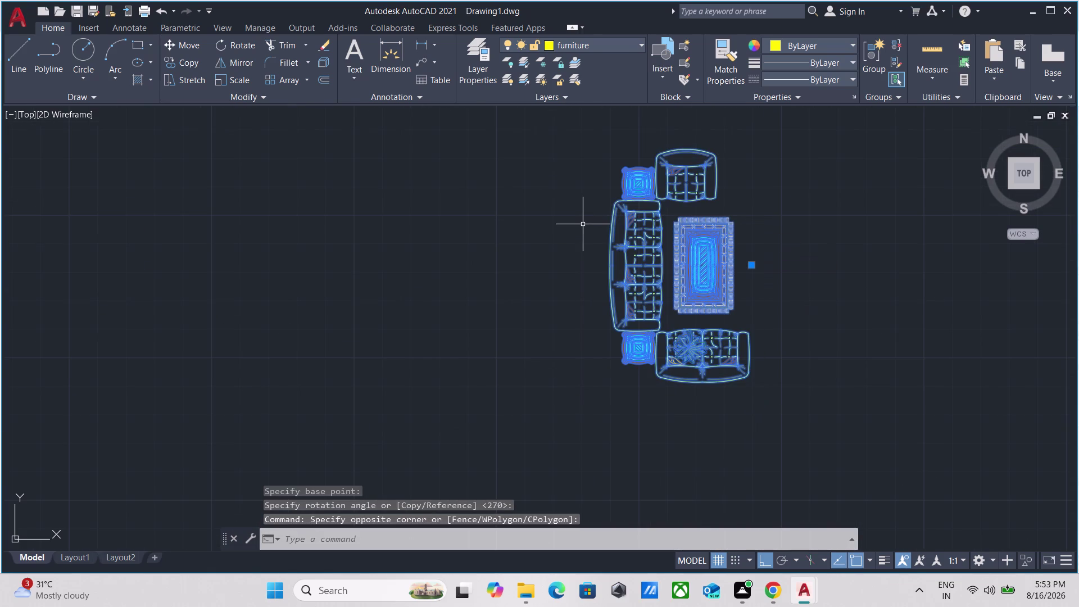
text(co)
key(Return)
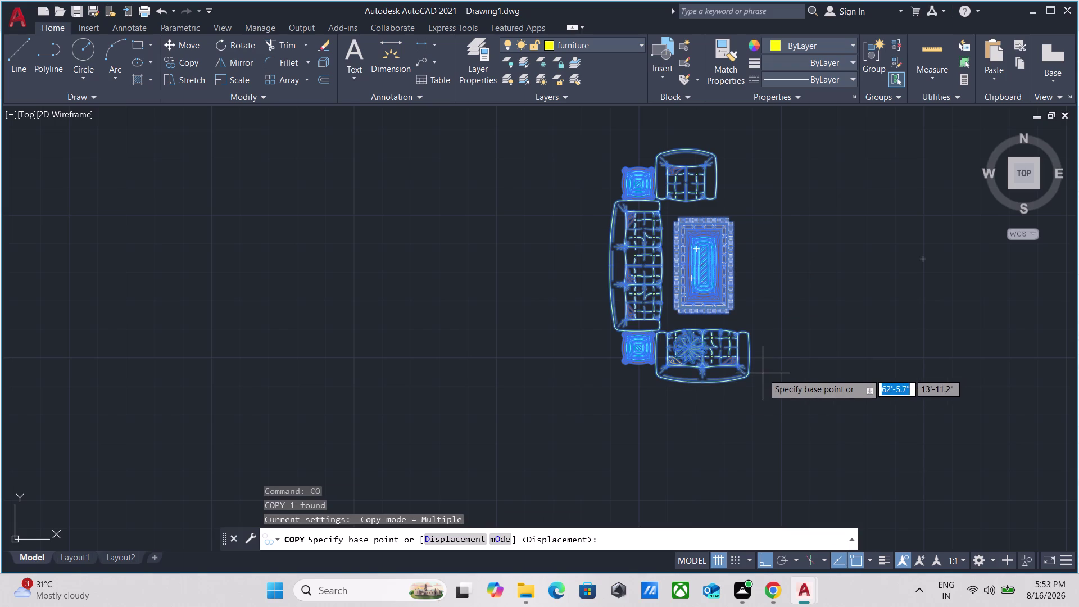
click(747, 368)
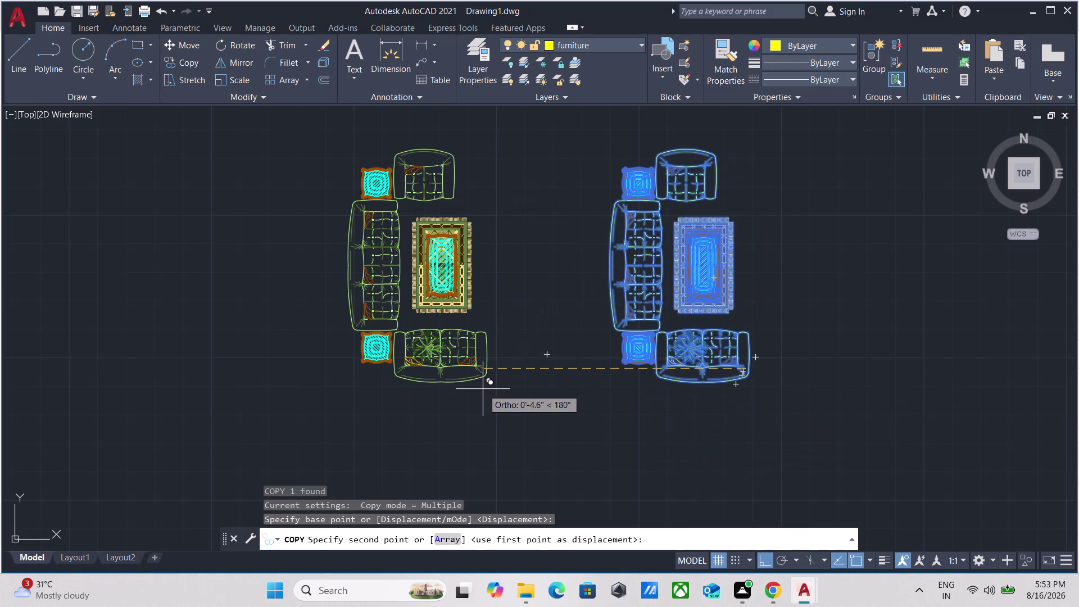
key(F8)
scroll(down, 3)
middle_drag(491, 373, 742, 334)
scroll(up, 3)
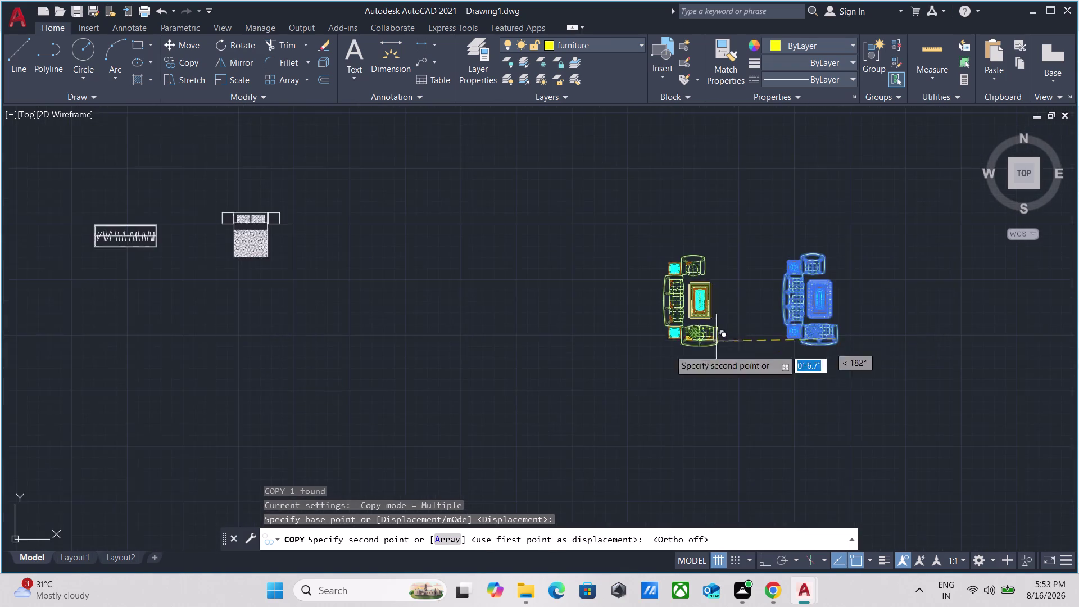
scroll(down, 3)
middle_drag(425, 365, 971, 291)
scroll(down, 3)
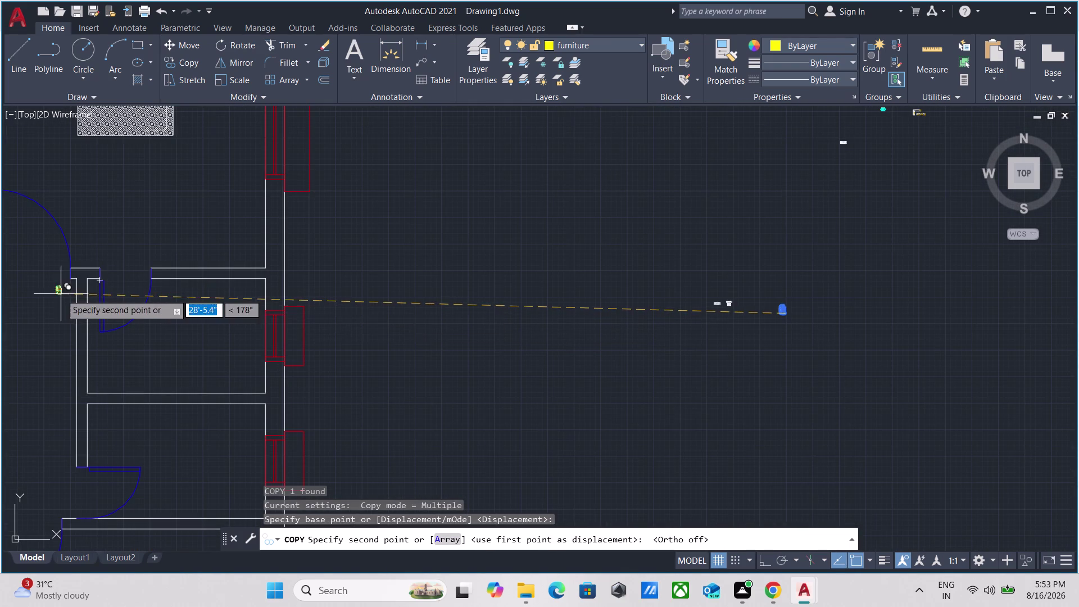
middle_drag(32, 320, 593, 253)
scroll(down, 3)
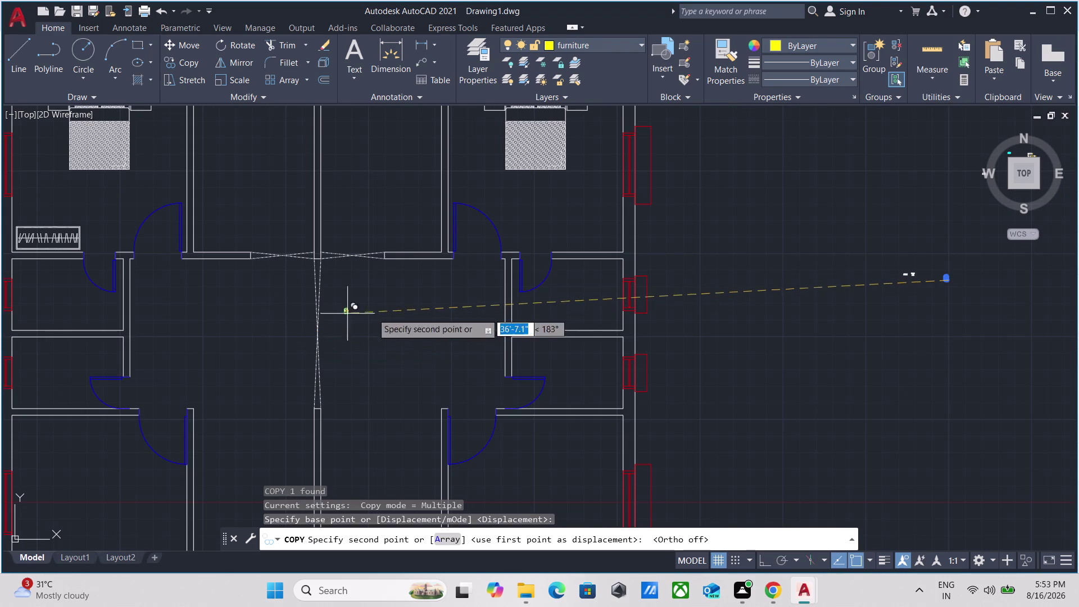
scroll(up, 3)
key(Escape)
scroll(up, 3)
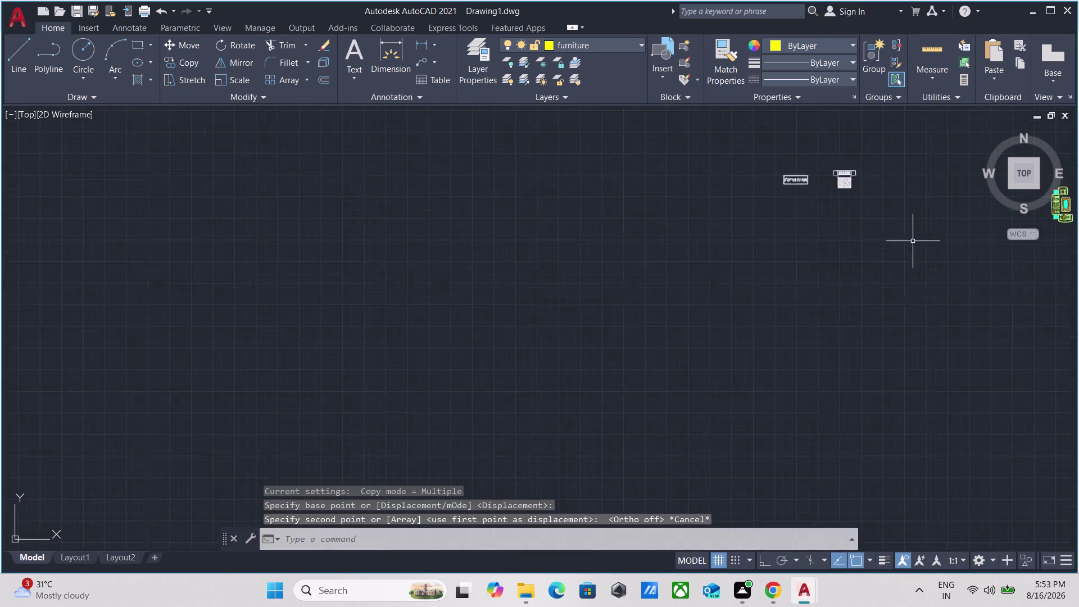
scroll(down, 3)
middle_drag(905, 218, 403, 527)
scroll(down, 3)
scroll(up, 3)
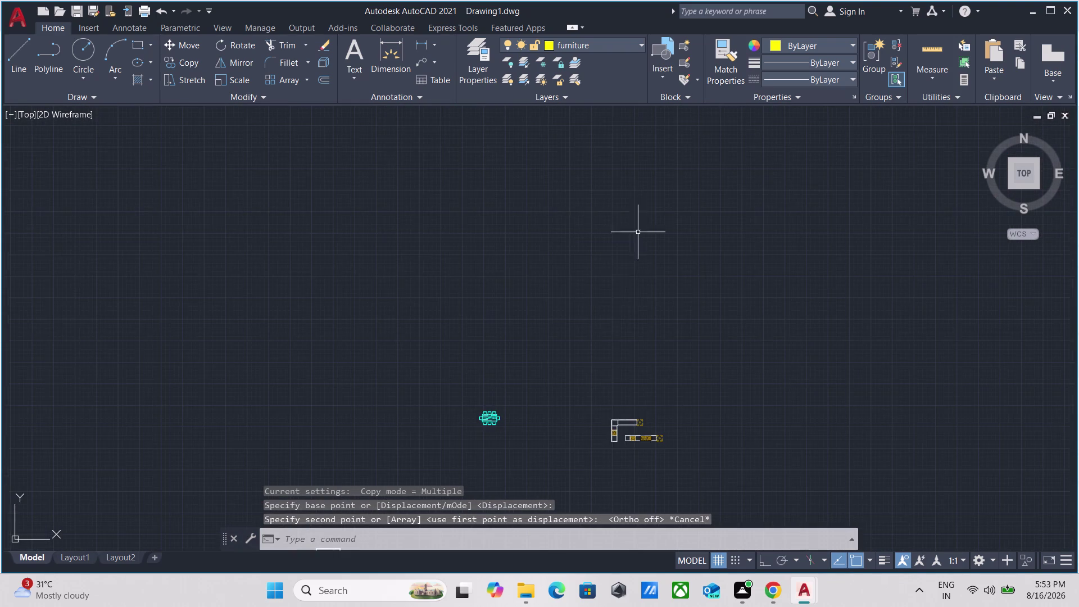
scroll(up, 3)
scroll(up, 3)
middle_drag(704, 437, 708, 234)
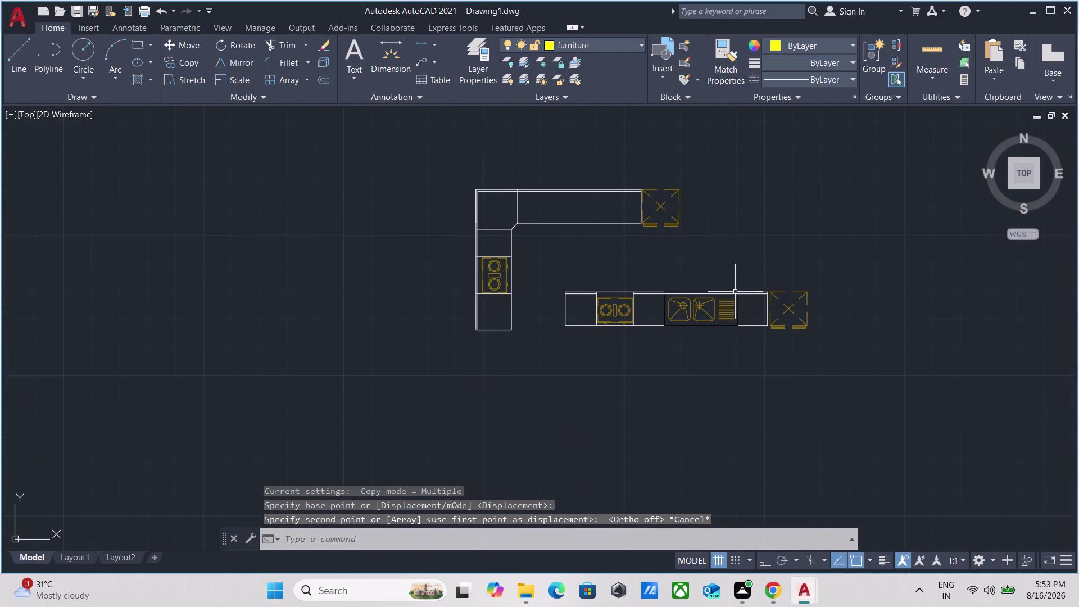
Select the straight kitchen counter pieces and group them together.
drag(929, 414, 916, 383)
click(529, 270)
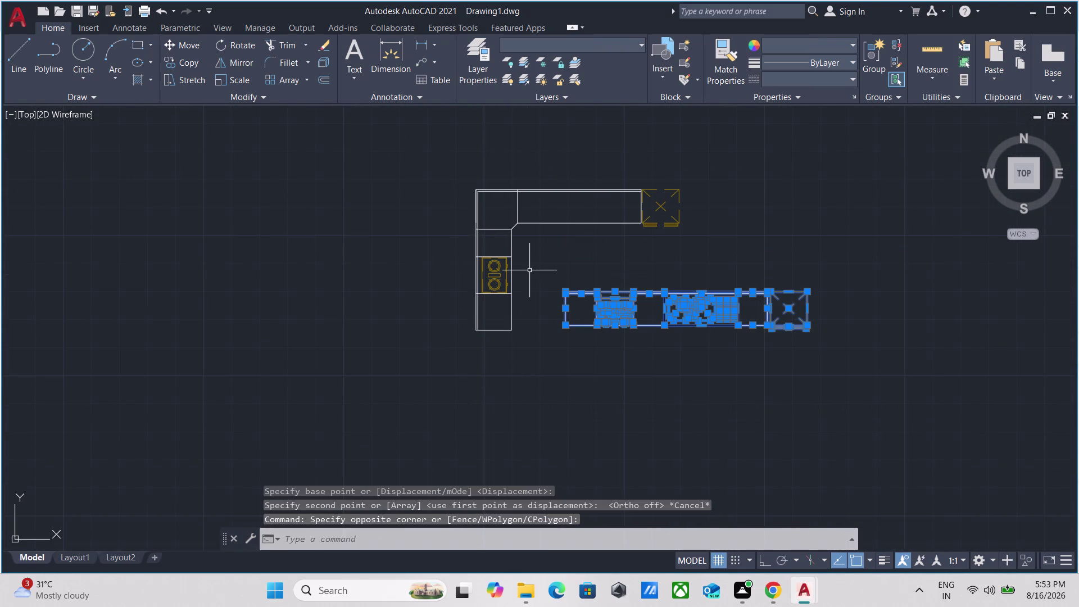
key(g)
key(Return)
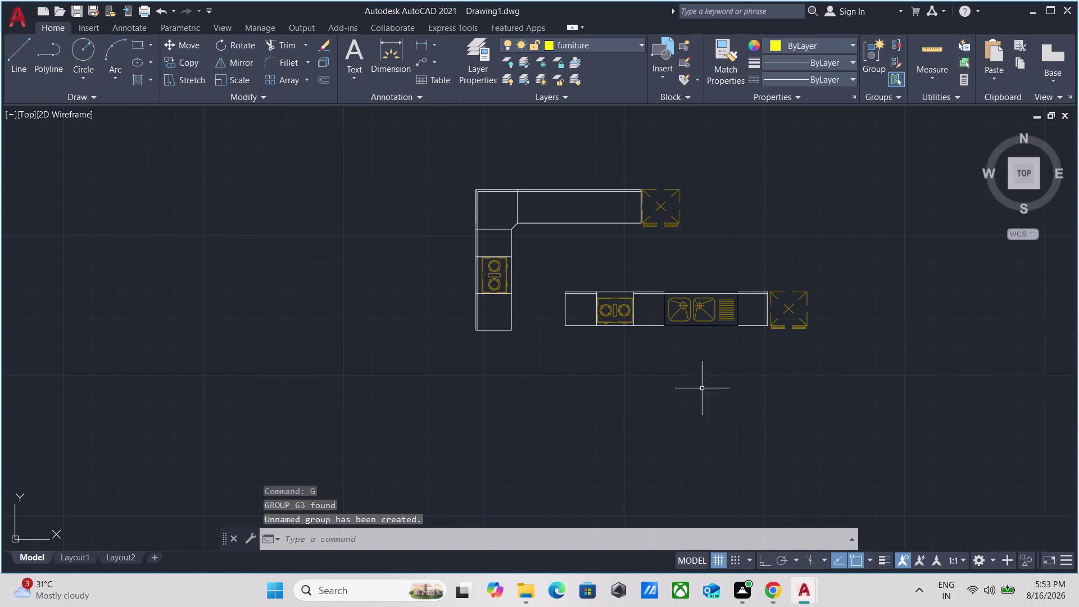
Start copying the grouped counter from its lower-left corner.
drag(770, 396, 751, 374)
click(676, 284)
text(c)
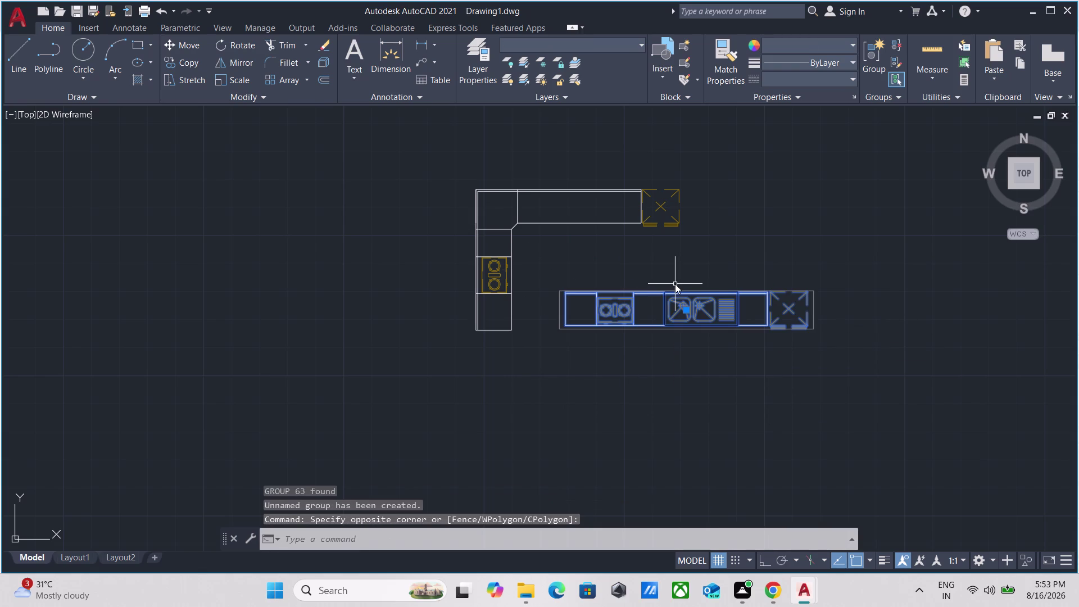
text(o)
key(Return)
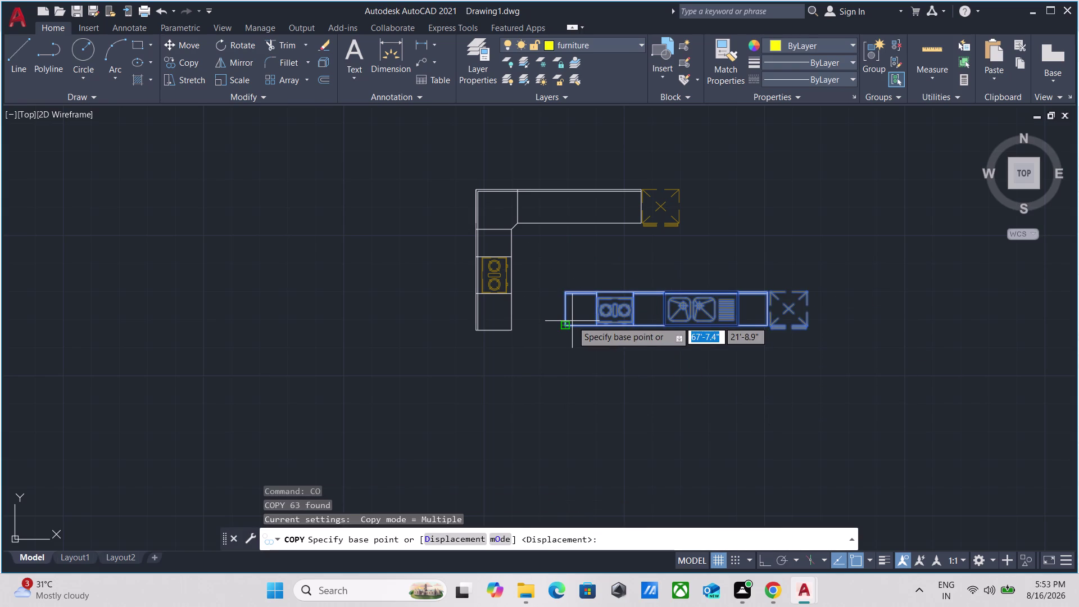
click(572, 321)
Place a copy of the kitchen counter inside the room.
scroll(down, 3)
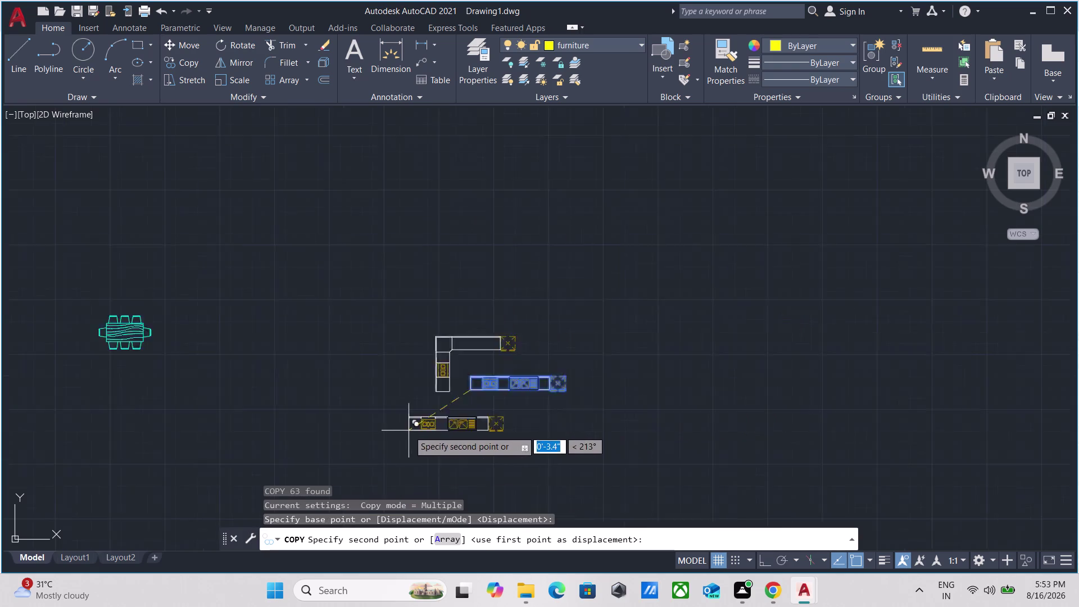
middle_drag(217, 373, 992, 170)
scroll(down, 3)
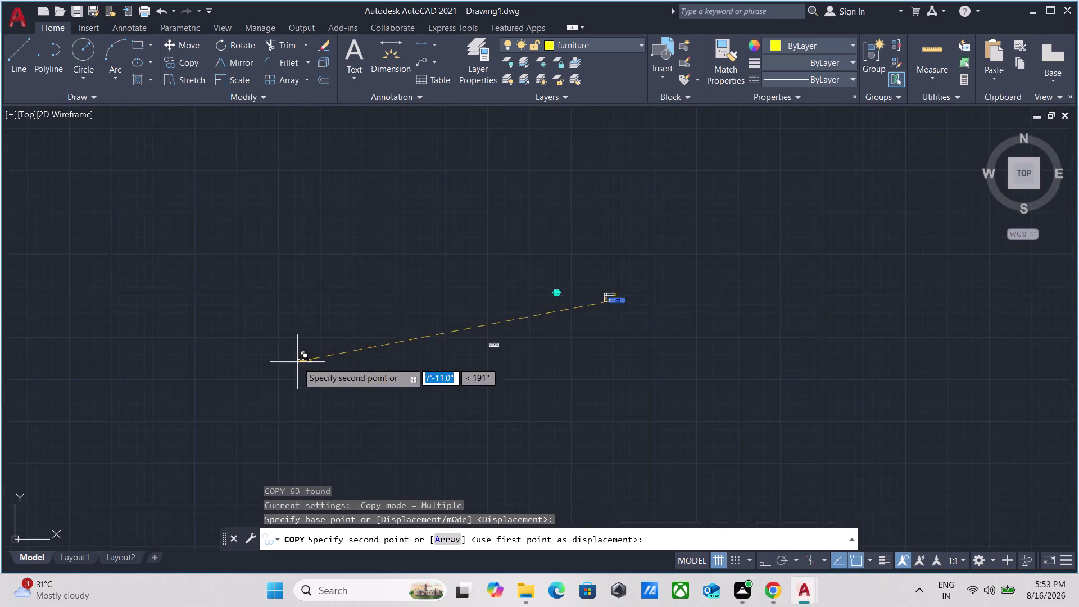
scroll(down, 3)
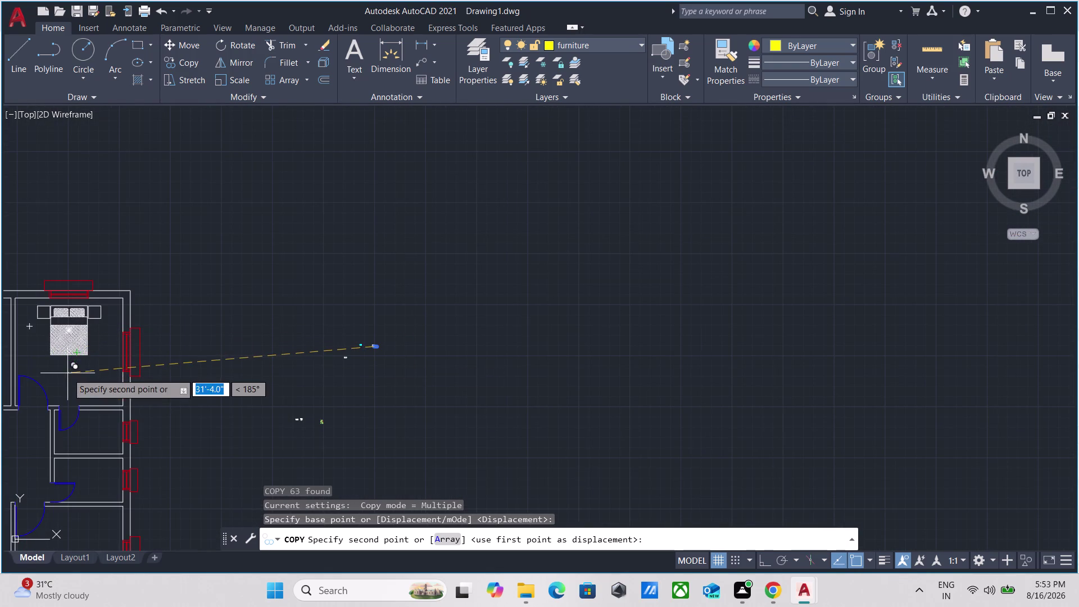
middle_drag(68, 374, 502, 408)
scroll(up, 3)
scroll(up, 3)
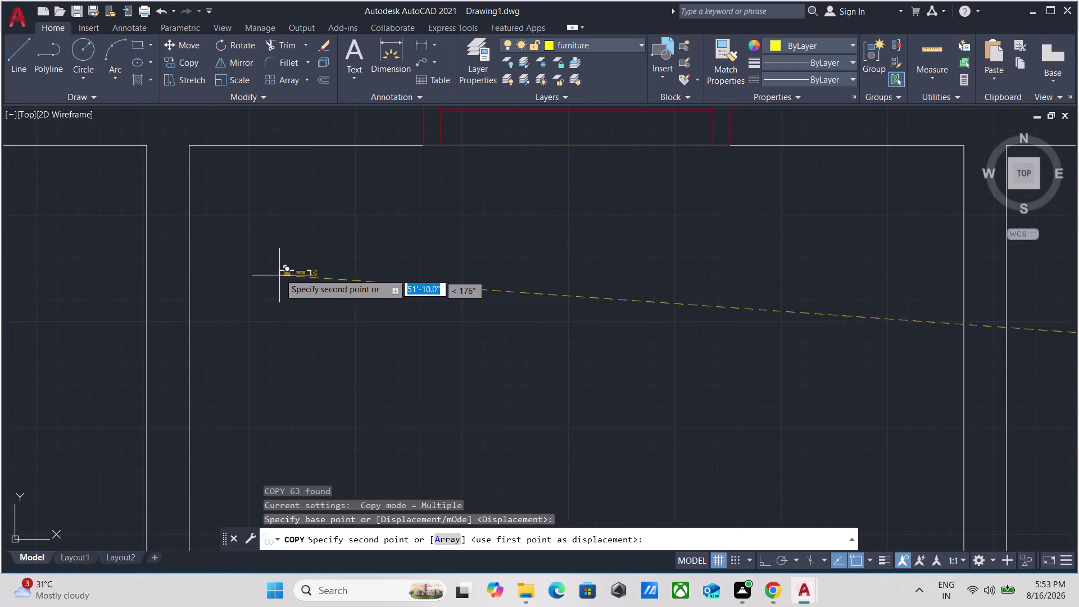
scroll(up, 3)
middle_drag(280, 267, 415, 418)
scroll(up, 3)
middle_drag(300, 199, 343, 387)
click(334, 372)
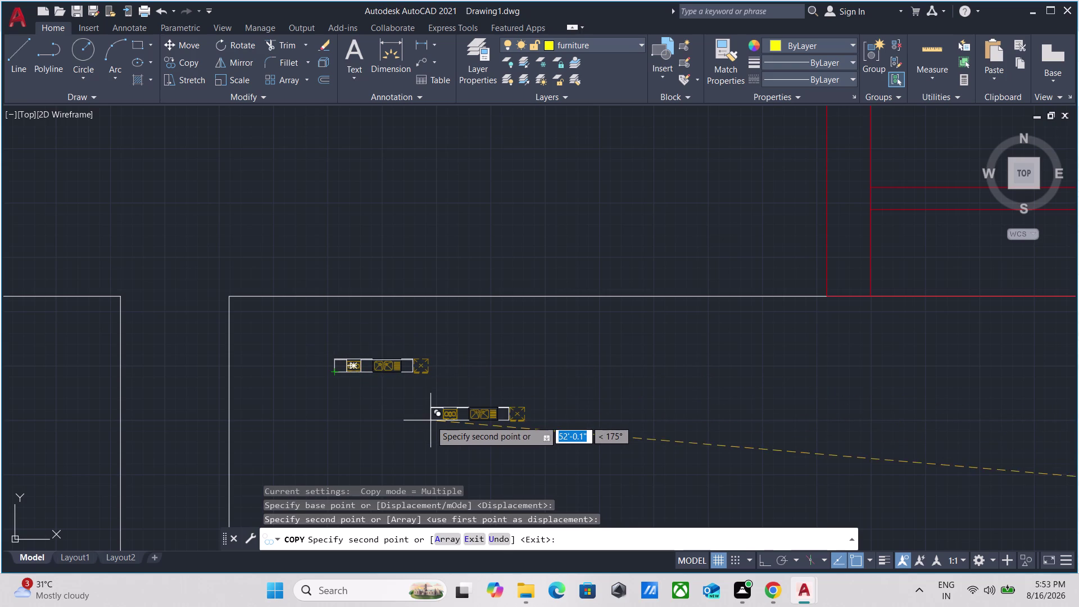
Cancel the unfinished copy and window-select the kitchen counter set.
key(Escape)
click(419, 397)
click(343, 345)
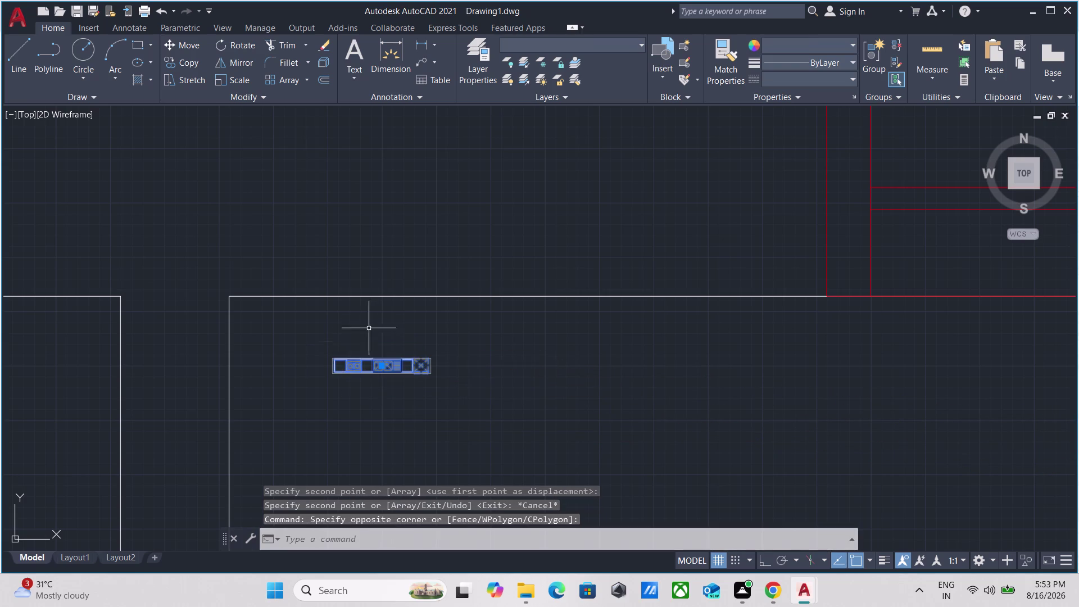
scroll(up, 3)
Run SCALE on the counter set with the base at its left corner.
text(s)
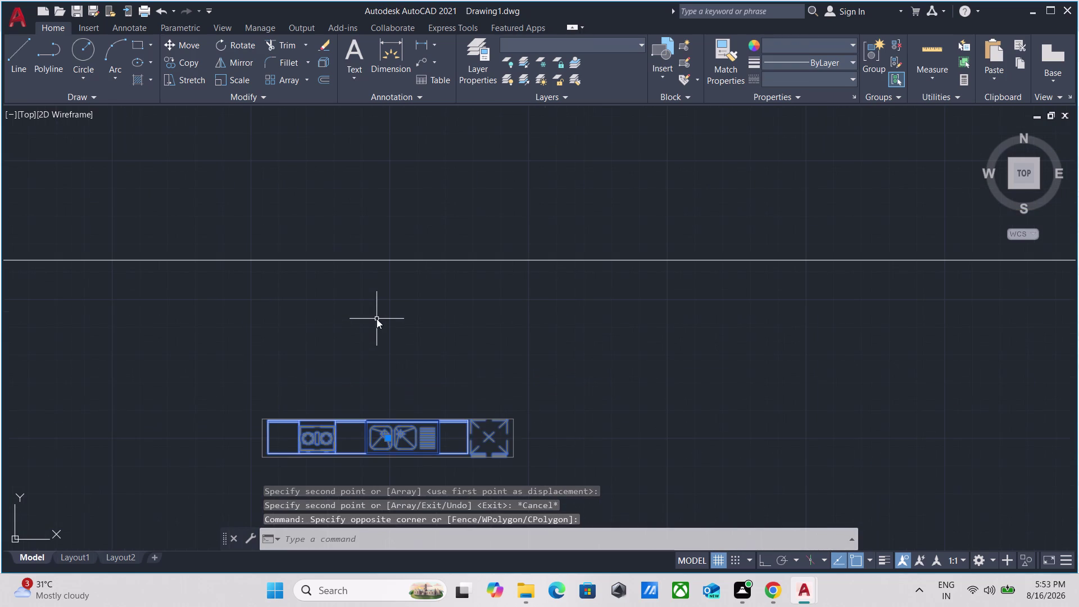
text(ca)
key(k)
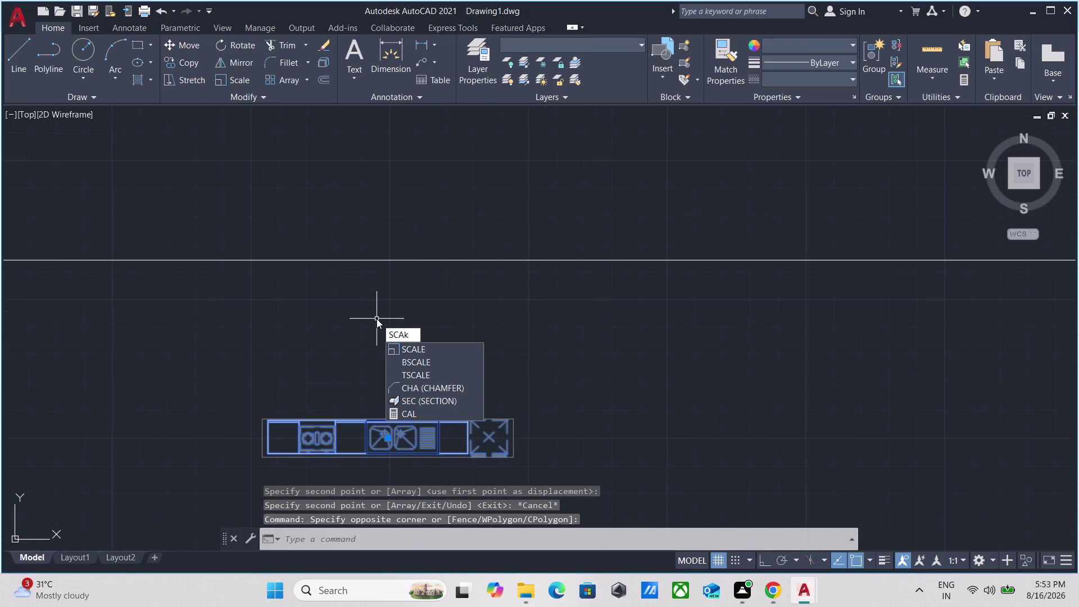
key(BackSpace)
key(l)
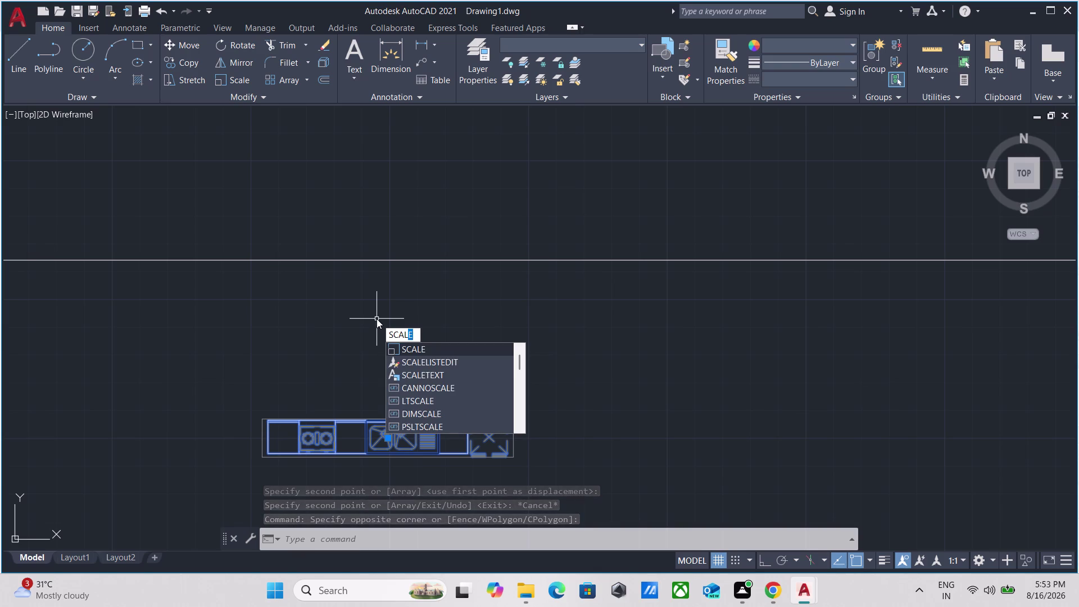
key(e)
key(Return)
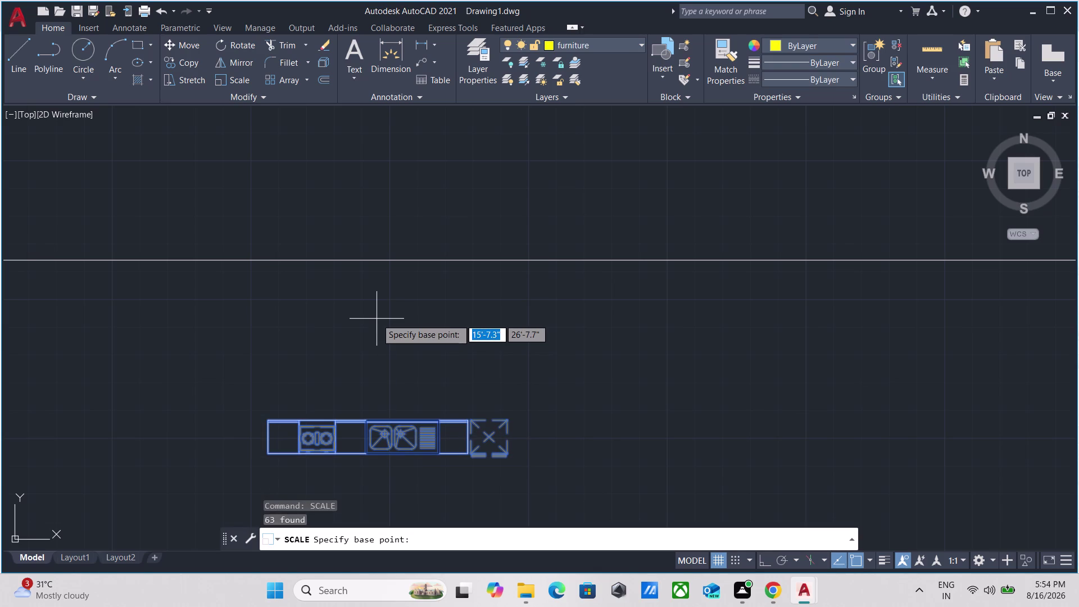
scroll(up, 3)
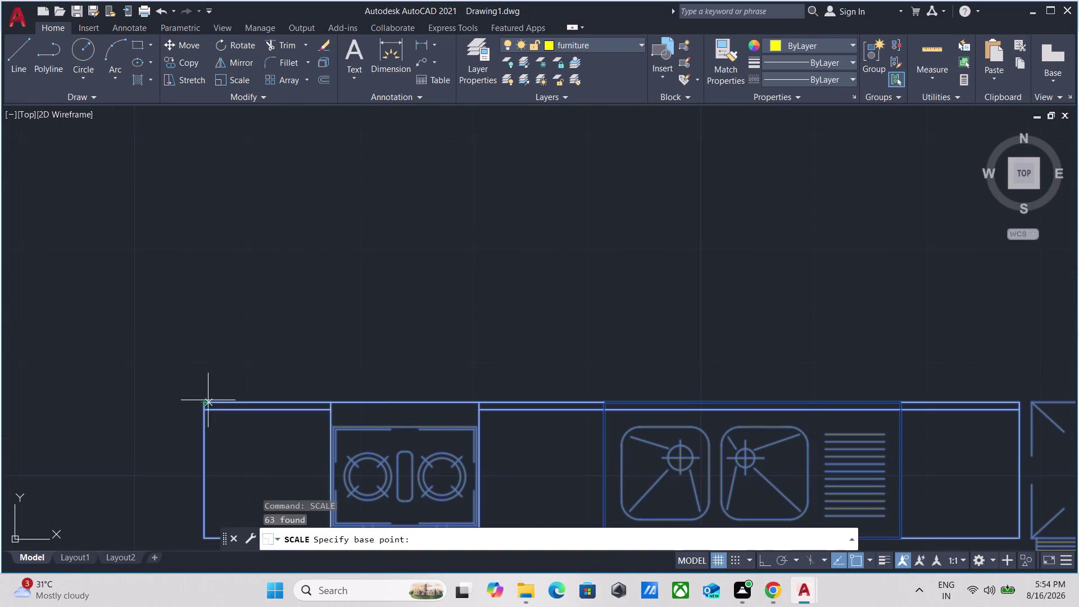
click(207, 400)
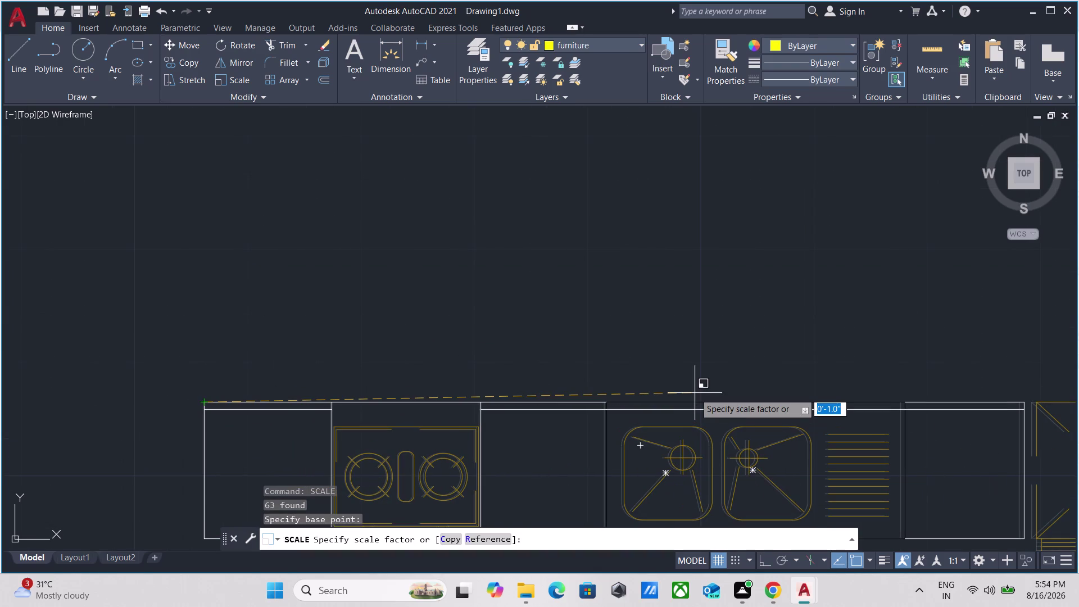
Turn Ortho on and choose Reference, picking the counter set's left and right ends.
key(F8)
scroll(down, 3)
middle_drag(731, 373, 573, 355)
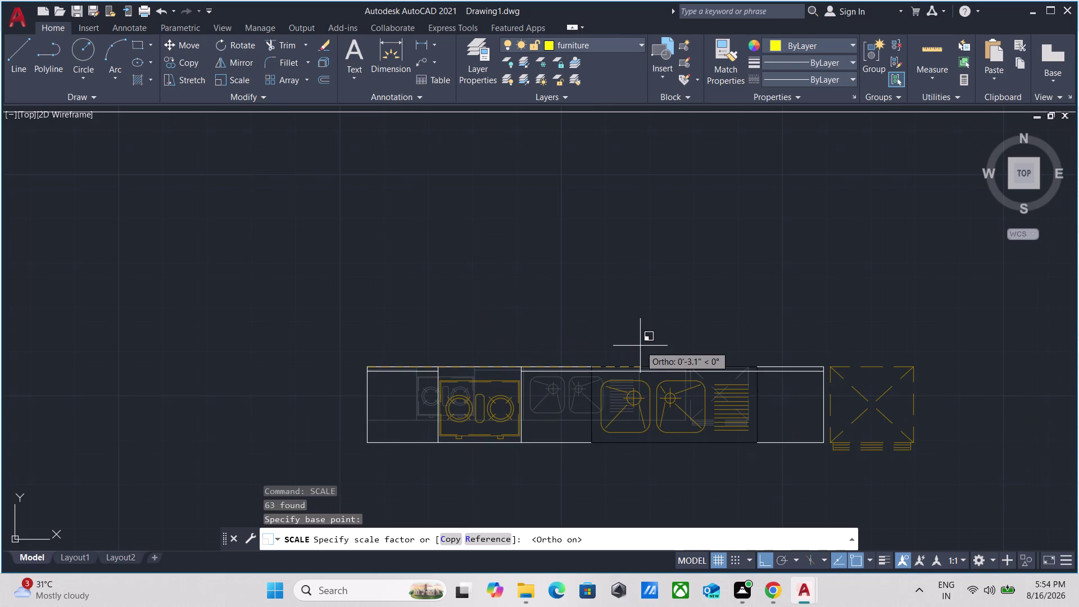
key(r)
key(Return)
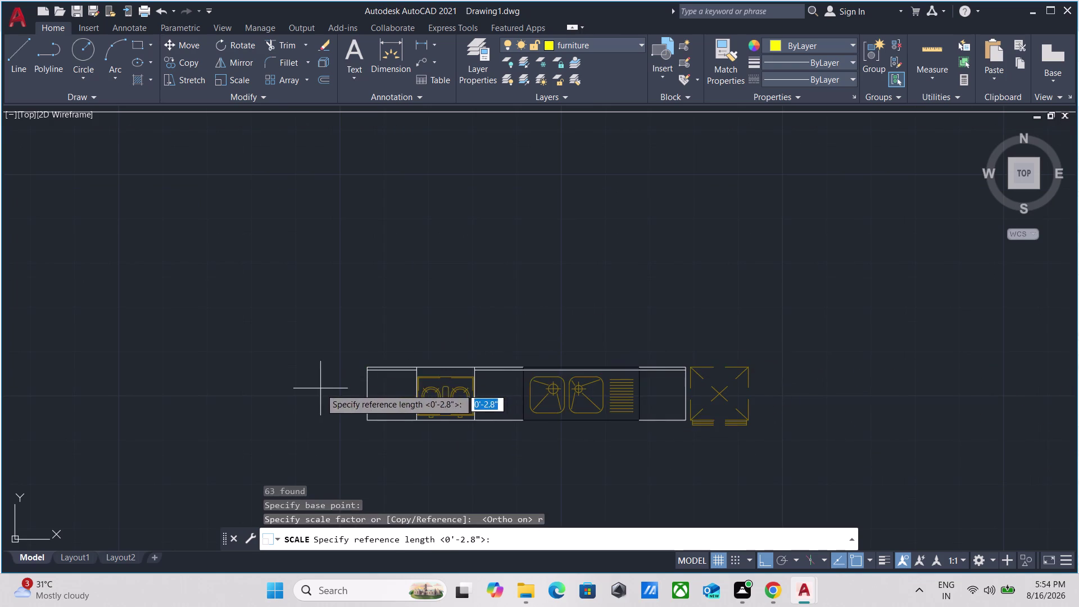
scroll(up, 3)
click(434, 332)
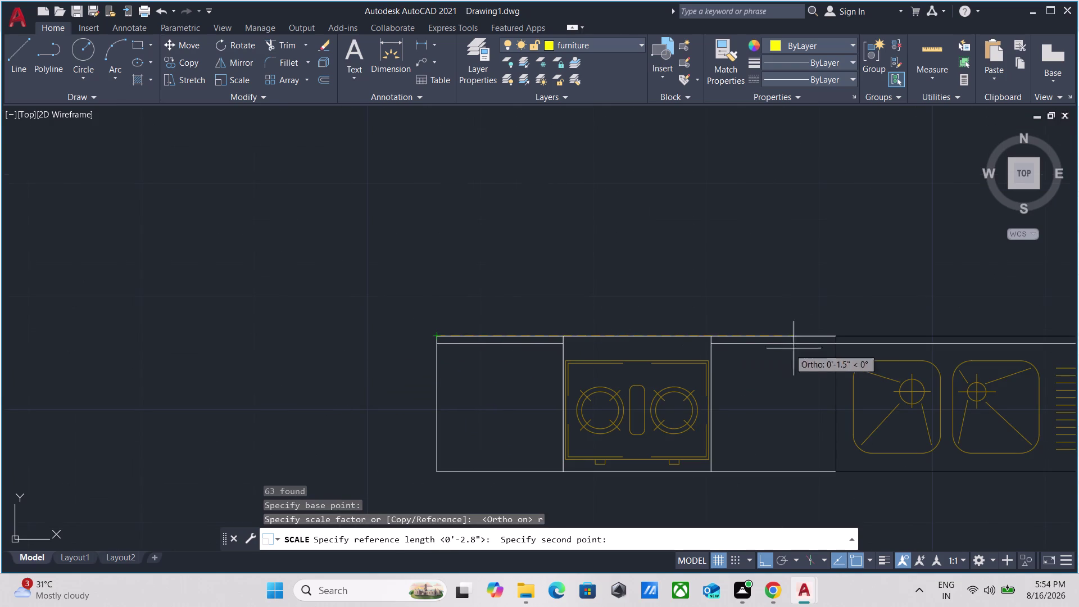
middle_drag(816, 339, 384, 312)
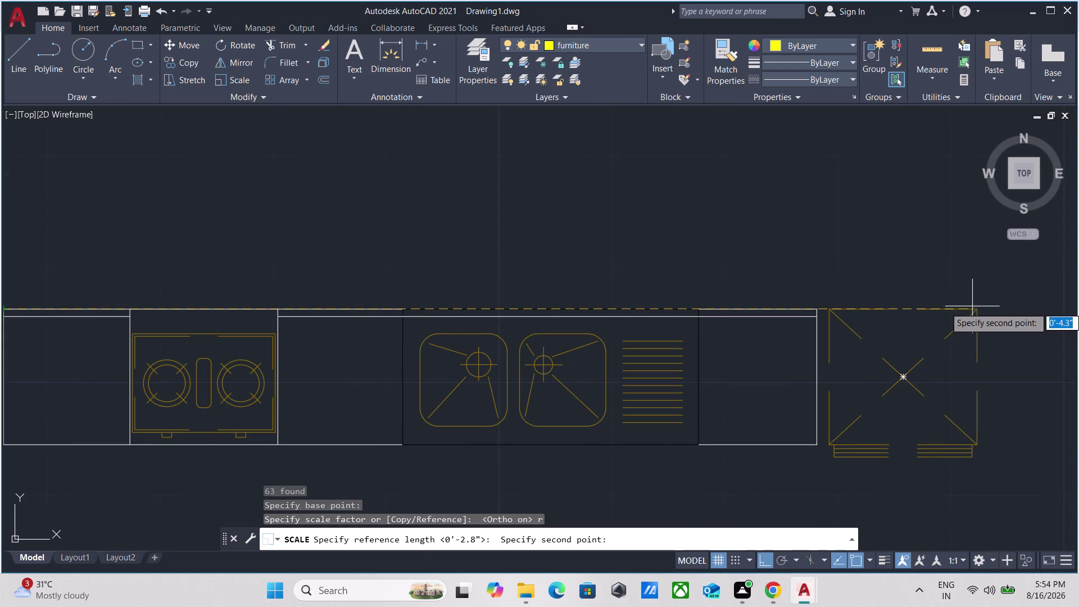
click(980, 310)
Set the new length by picking the kitchen's right wall.
scroll(down, 3)
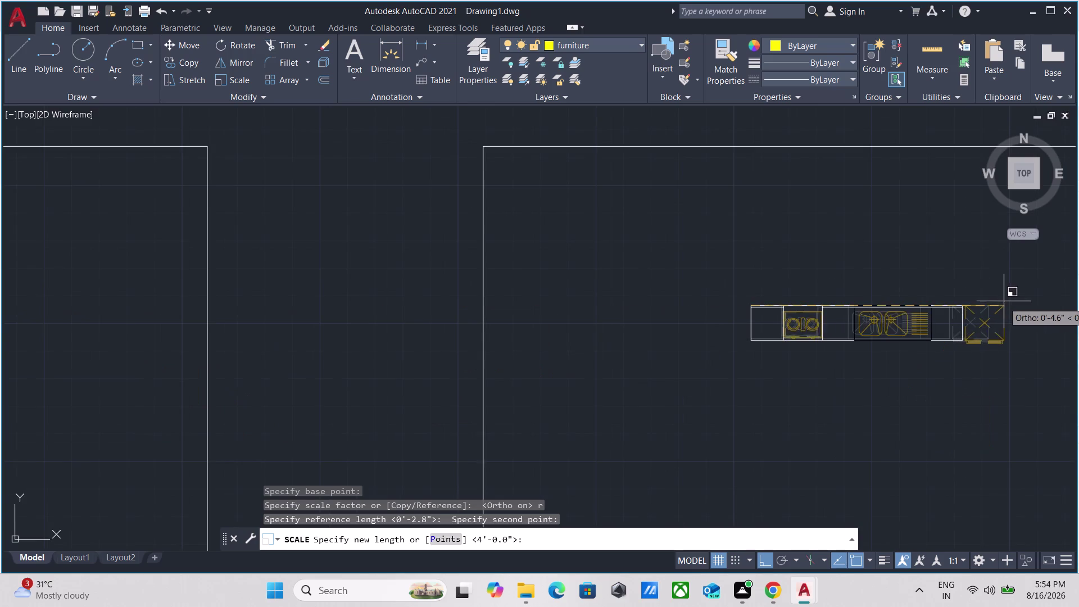
middle_drag(1004, 300, 601, 216)
scroll(down, 3)
middle_drag(758, 206, 565, 238)
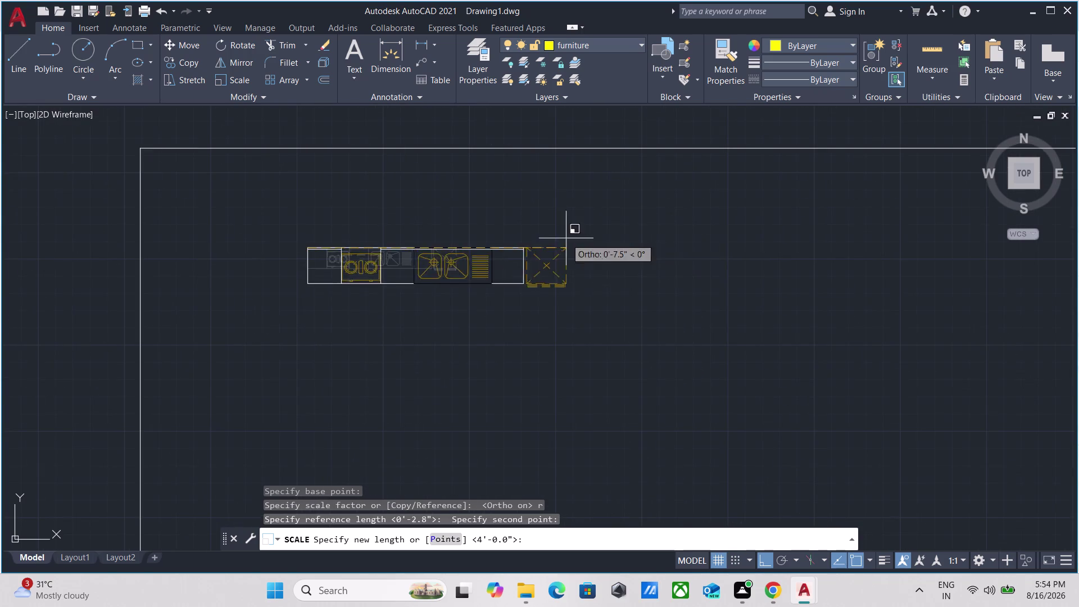
scroll(down, 3)
middle_drag(786, 246, 529, 250)
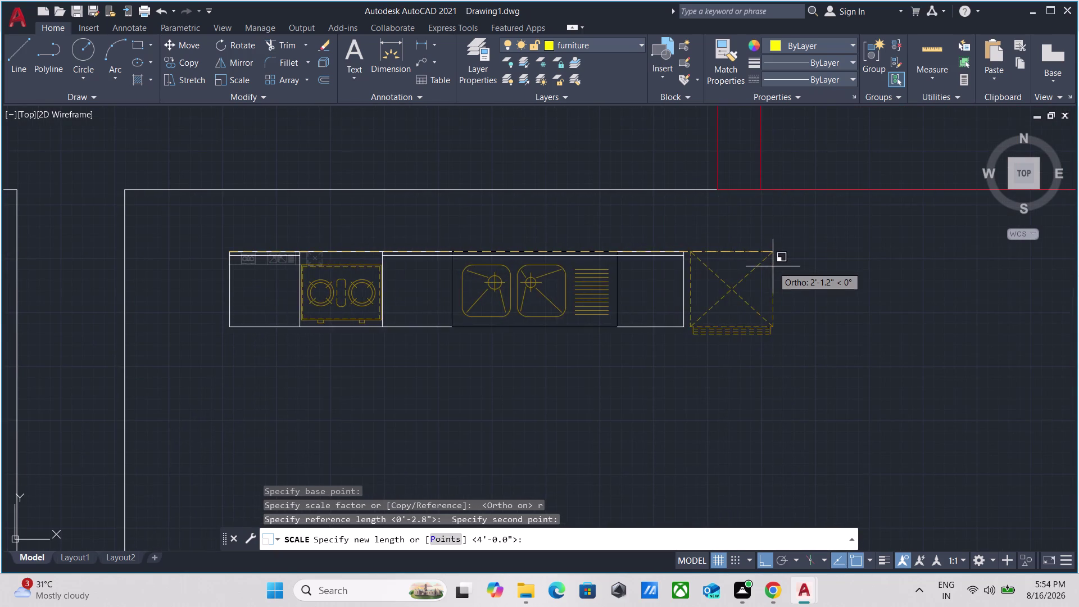
middle_drag(773, 266, 532, 267)
scroll(down, 3)
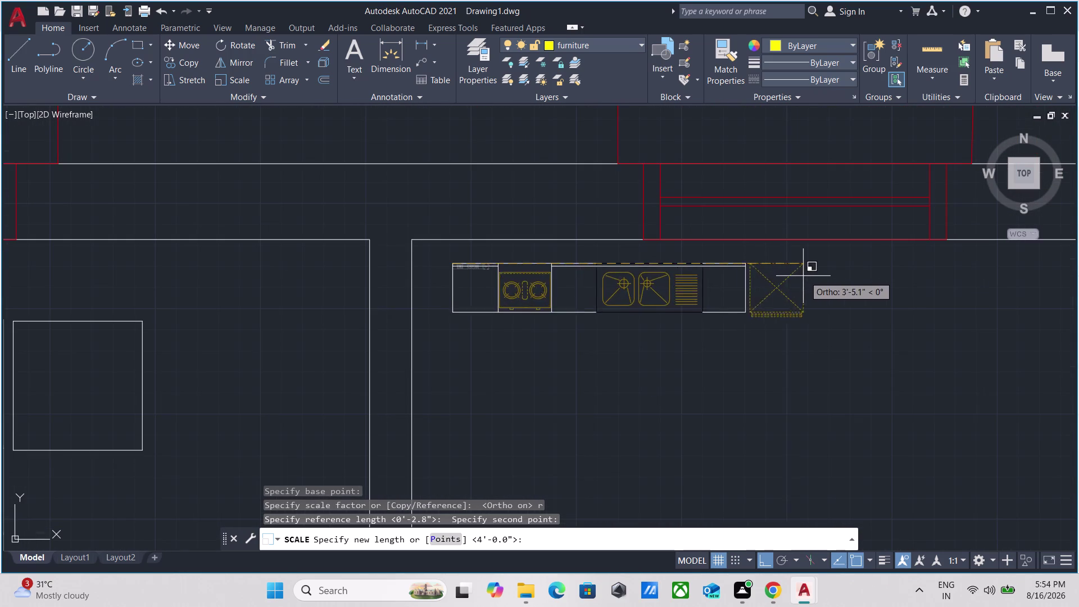
middle_drag(807, 277, 478, 276)
scroll(down, 3)
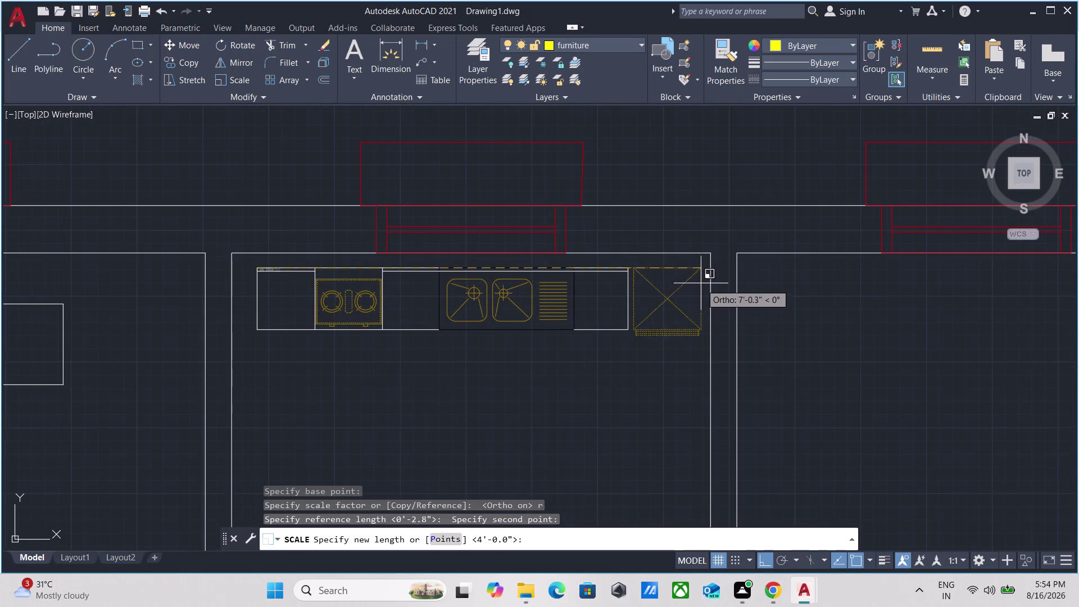
scroll(up, 3)
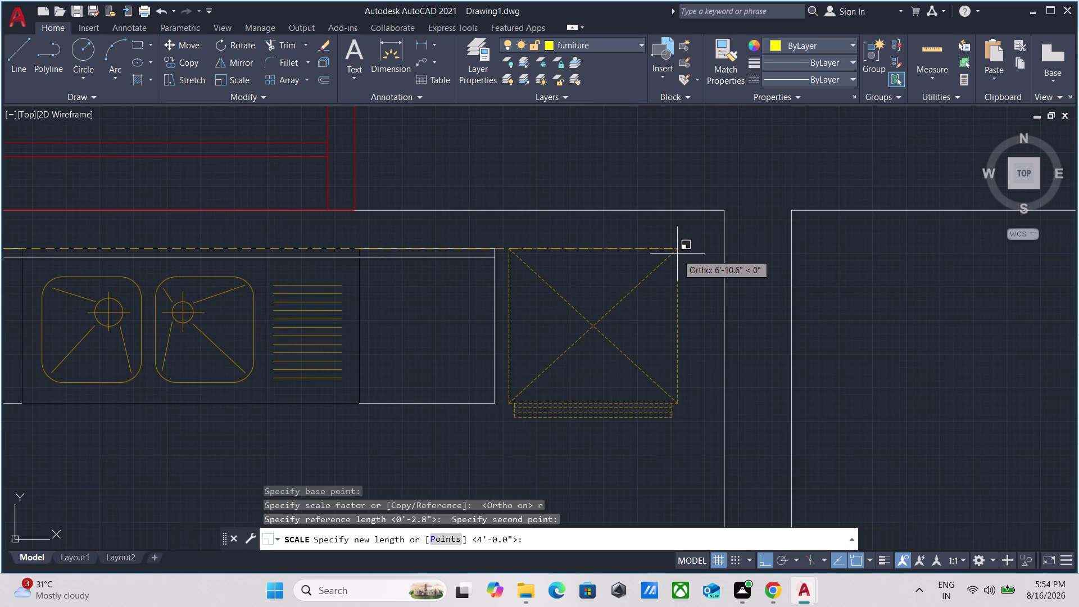
click(713, 248)
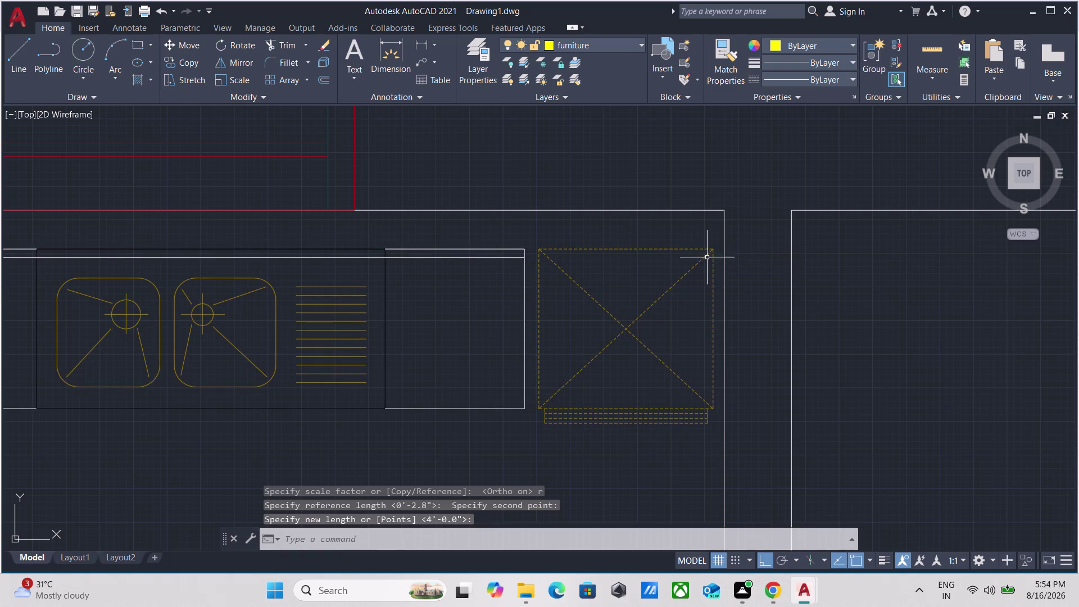
scroll(down, 3)
middle_drag(266, 363, 374, 355)
Window-select the resized counter set and move it up against the kitchen's top wall.
click(373, 354)
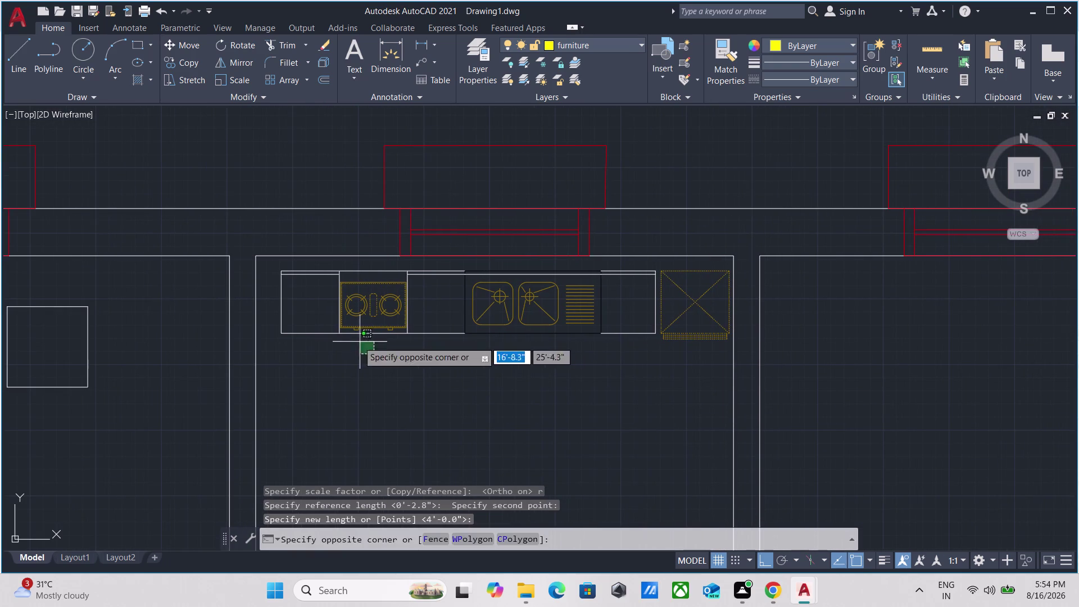
click(302, 297)
scroll(up, 3)
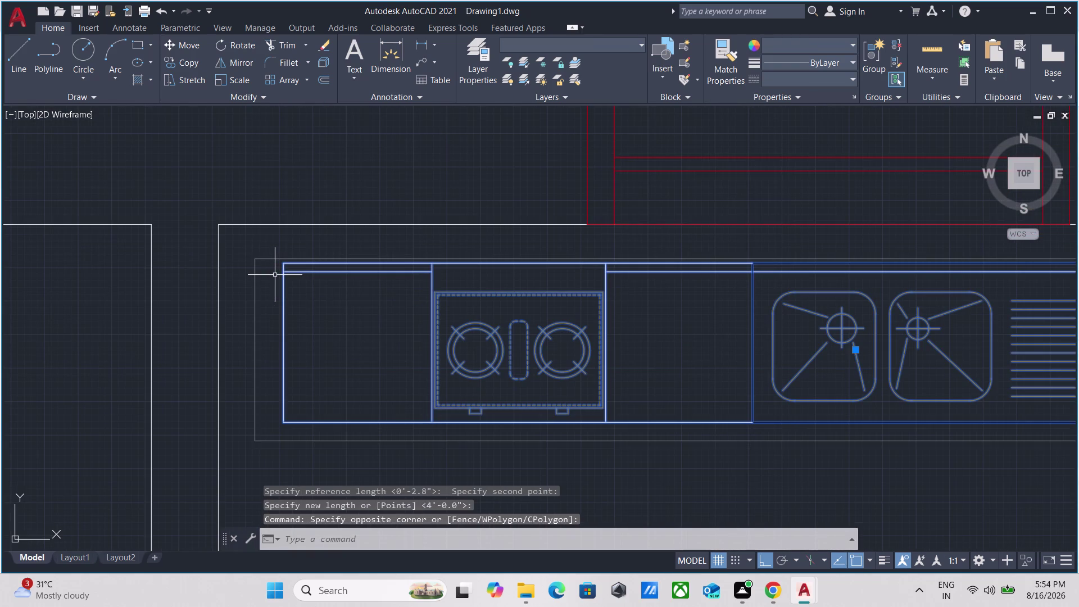
key(m)
key(Return)
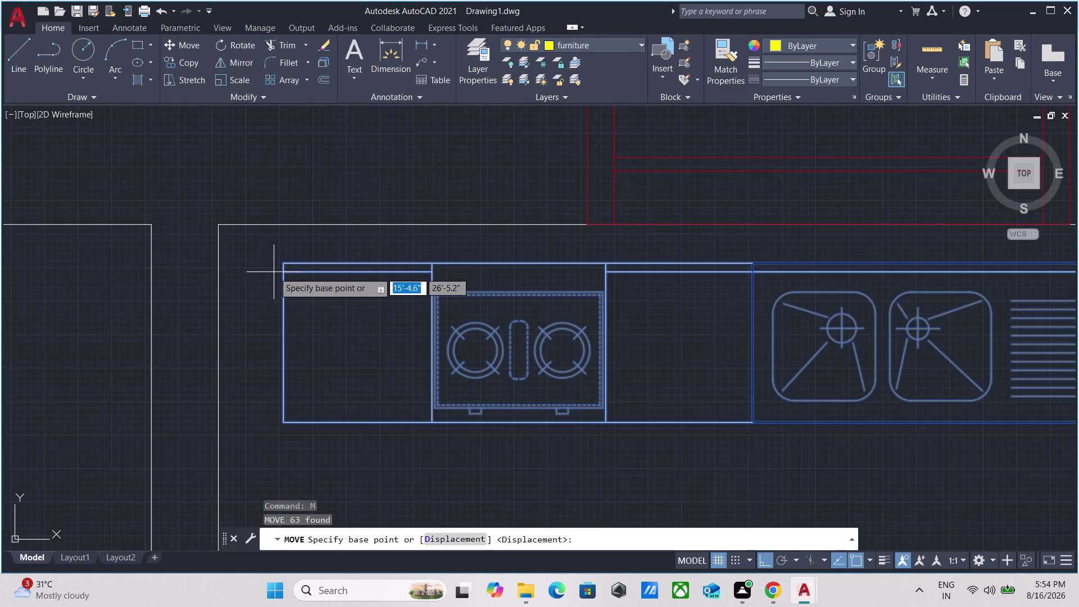
click(283, 263)
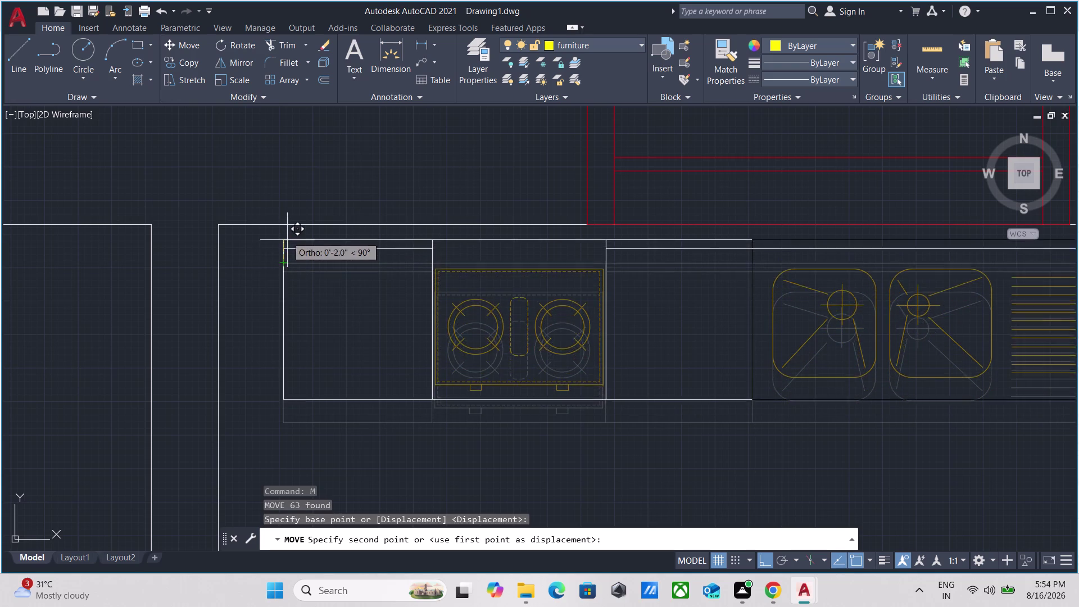
click(285, 226)
scroll(down, 3)
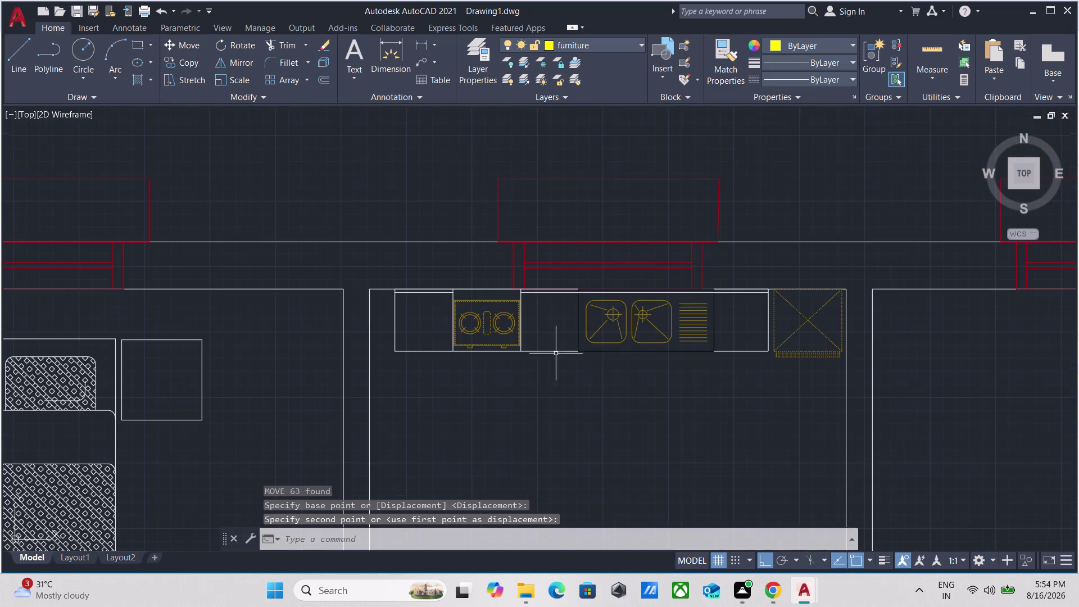
scroll(up, 3)
scroll(up, 3)
scroll(down, 3)
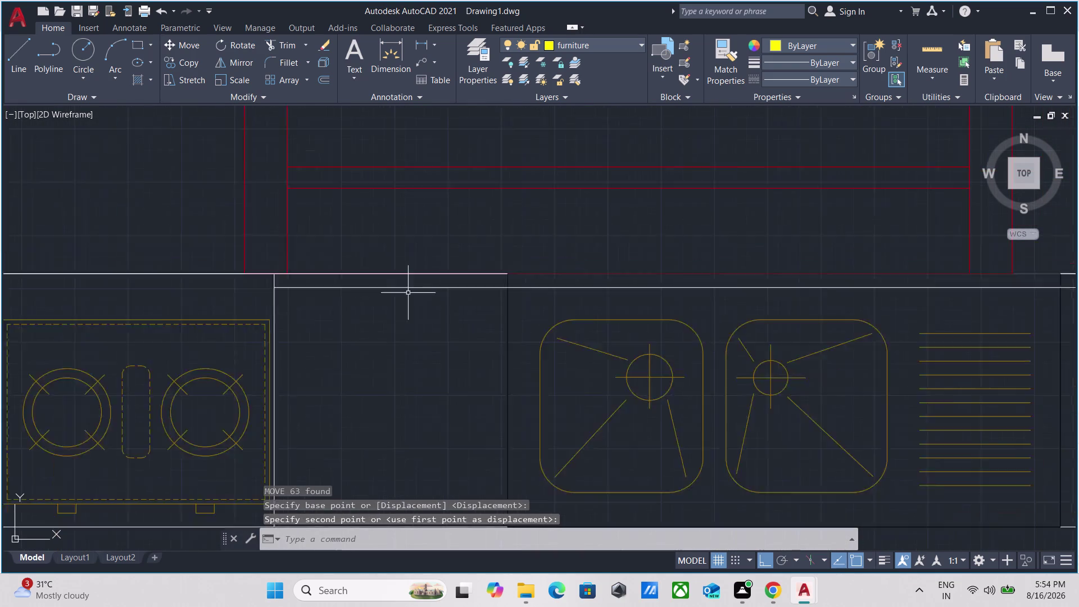
scroll(down, 3)
Reselect the counter set and start a second Move, then cancel it.
click(392, 450)
click(305, 364)
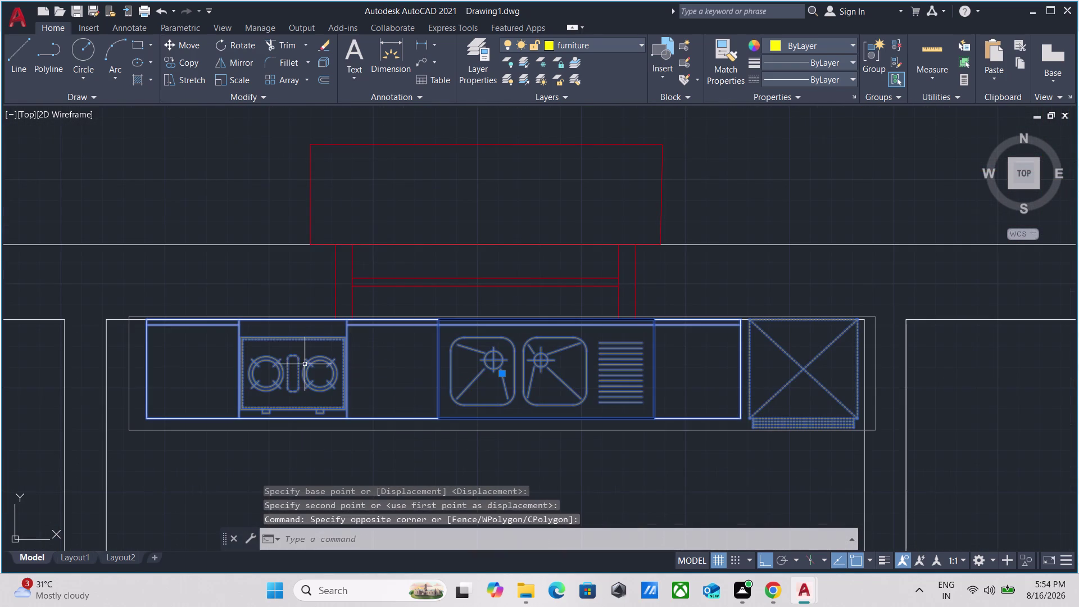
key(m)
key(Return)
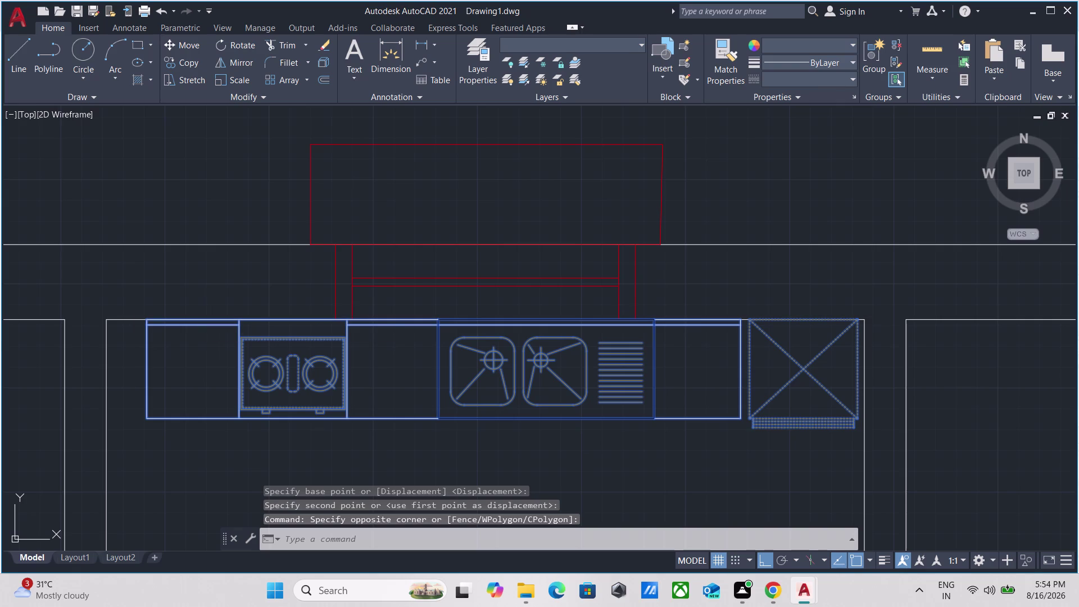
scroll(up, 3)
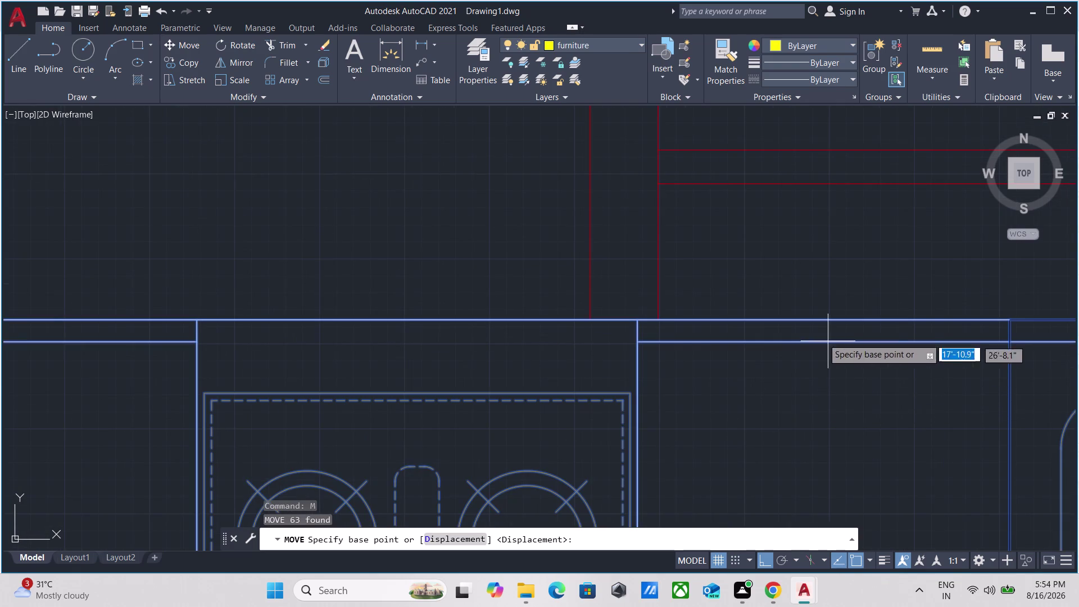
scroll(down, 3)
key(Escape)
Pan across the floor plan toward the spare furniture blocks.
scroll(down, 3)
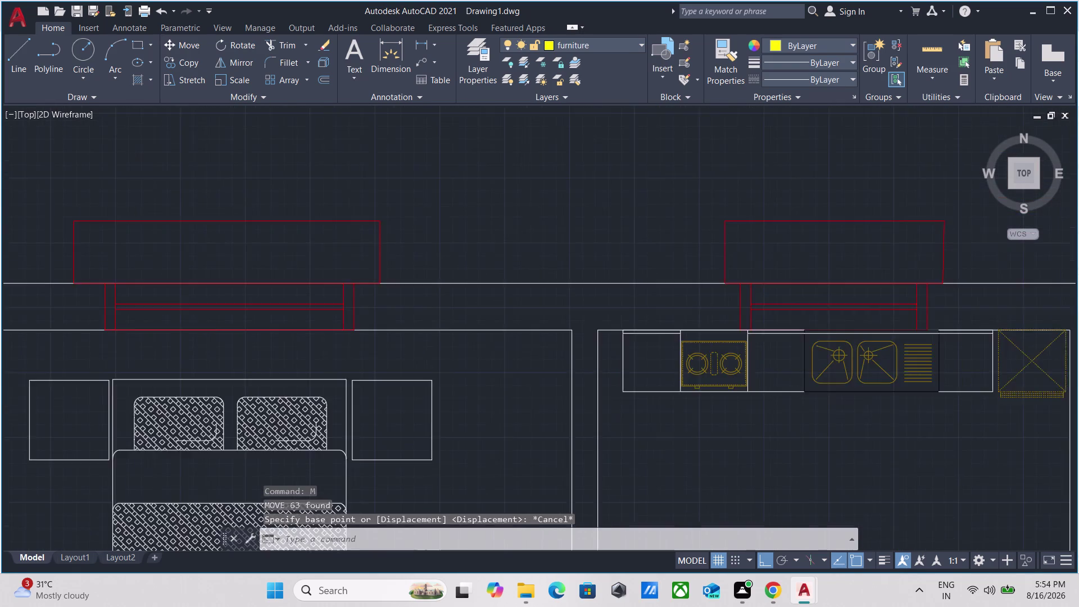
middle_drag(782, 409, 501, 293)
scroll(down, 3)
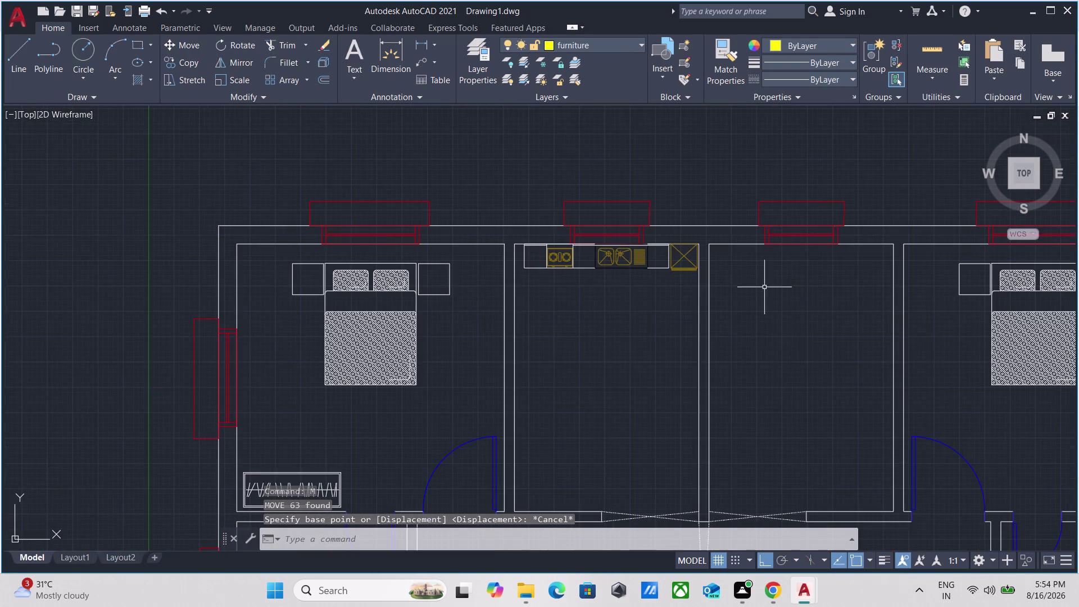
middle_drag(764, 287, 399, 209)
scroll(down, 3)
middle_drag(465, 253, 298, 243)
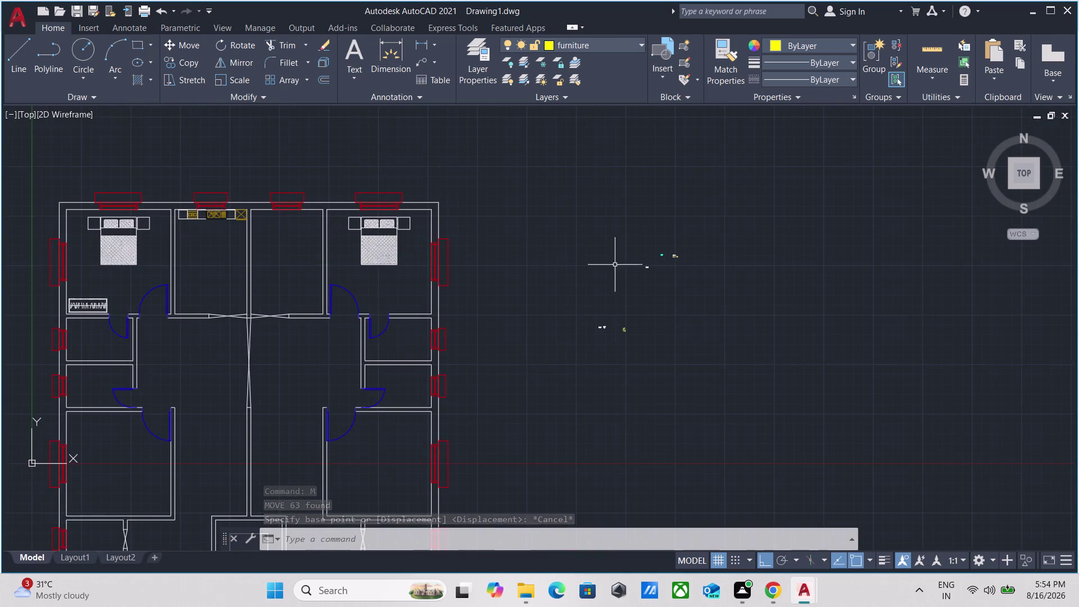
scroll(up, 3)
scroll(up, 3)
scroll(up, 3)
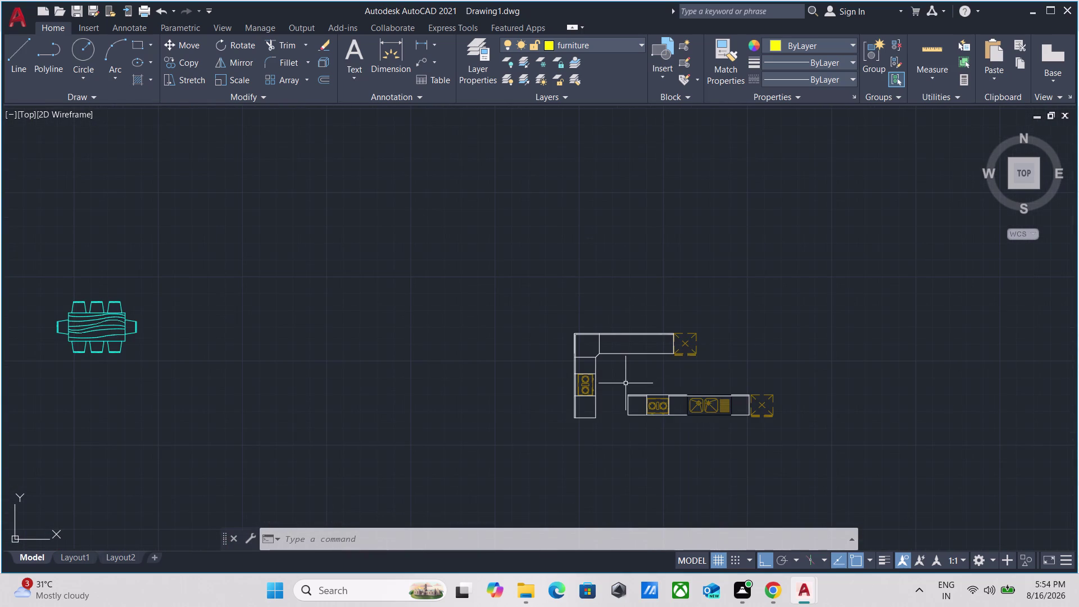
Window-select the loose L-shaped counter pieces along with the sink and stove.
drag(625, 383, 611, 371)
click(538, 312)
drag(748, 381, 736, 373)
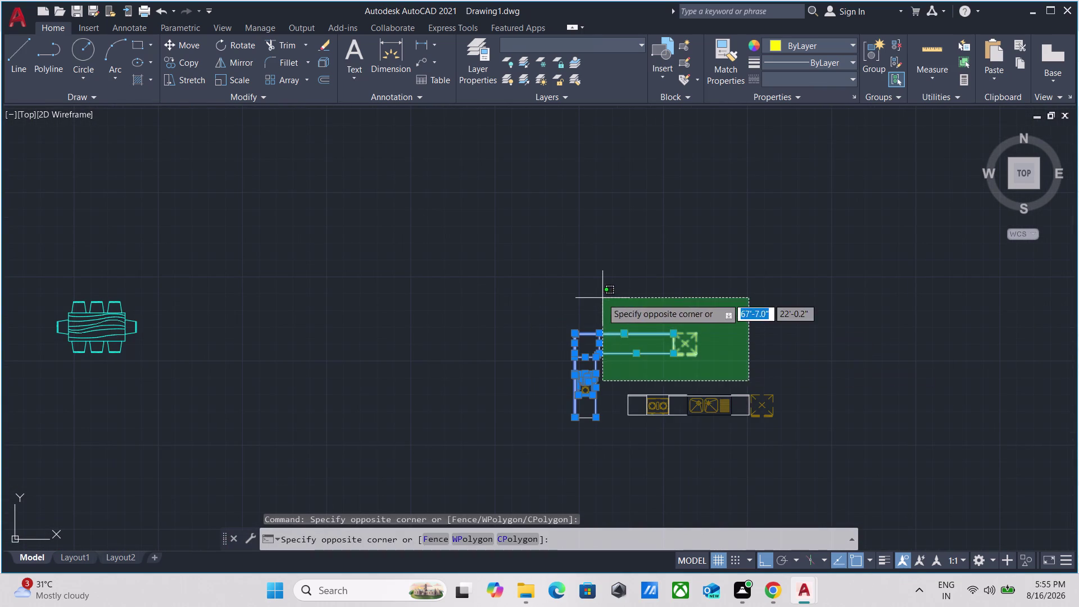
click(601, 298)
click(624, 434)
click(558, 409)
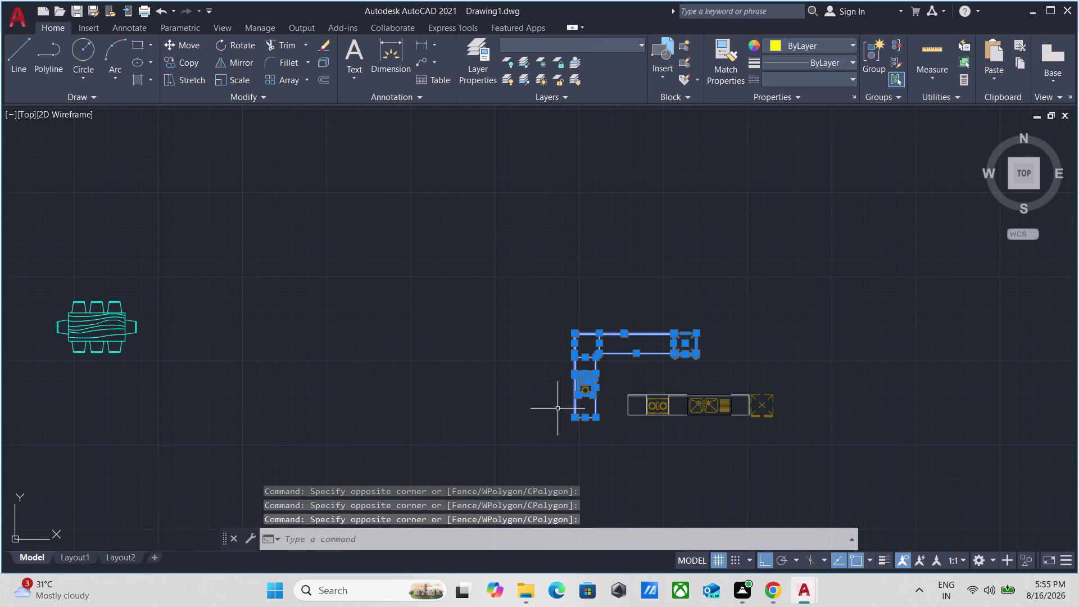
scroll(down, 3)
scroll(down, 3)
Pan over the upper rooms and back to the counter pieces.
middle_drag(566, 432, 640, 315)
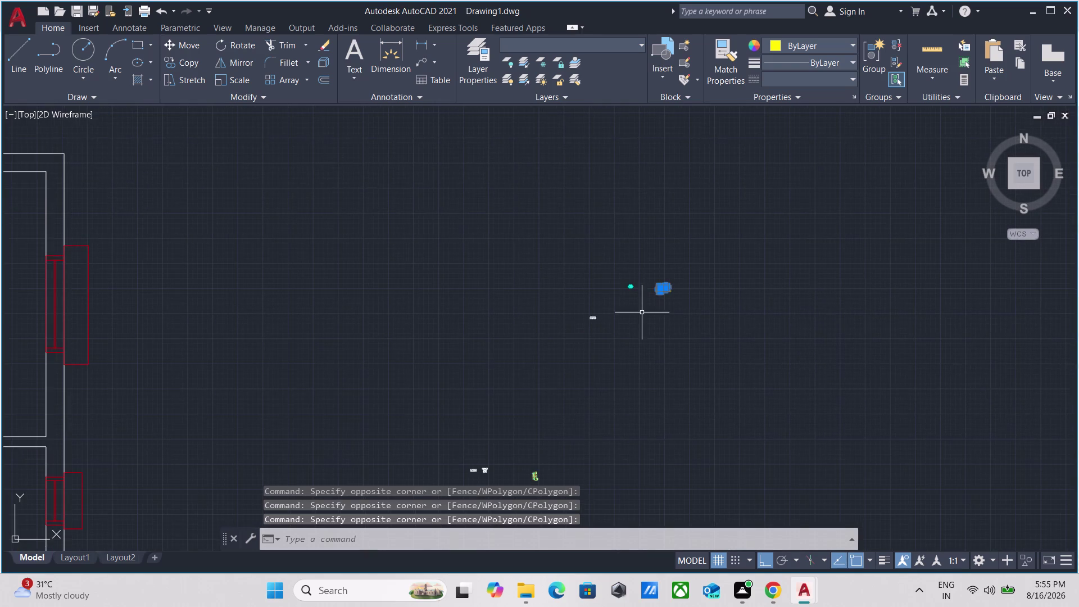
scroll(up, 3)
scroll(down, 3)
scroll(down, 3)
middle_drag(174, 336, 513, 281)
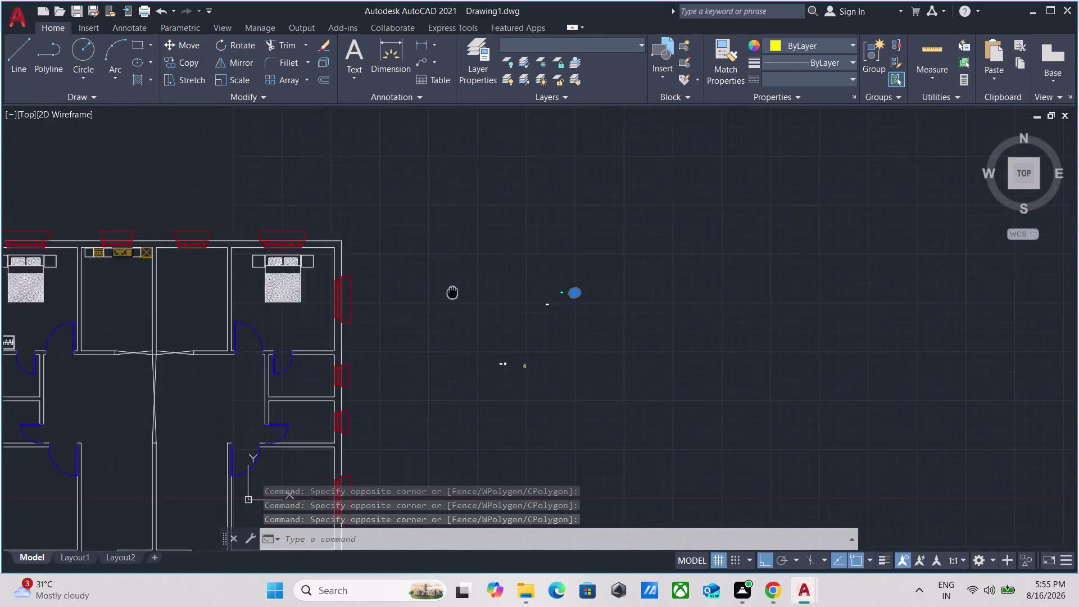
middle_drag(512, 282, 578, 270)
scroll(up, 3)
scroll(down, 3)
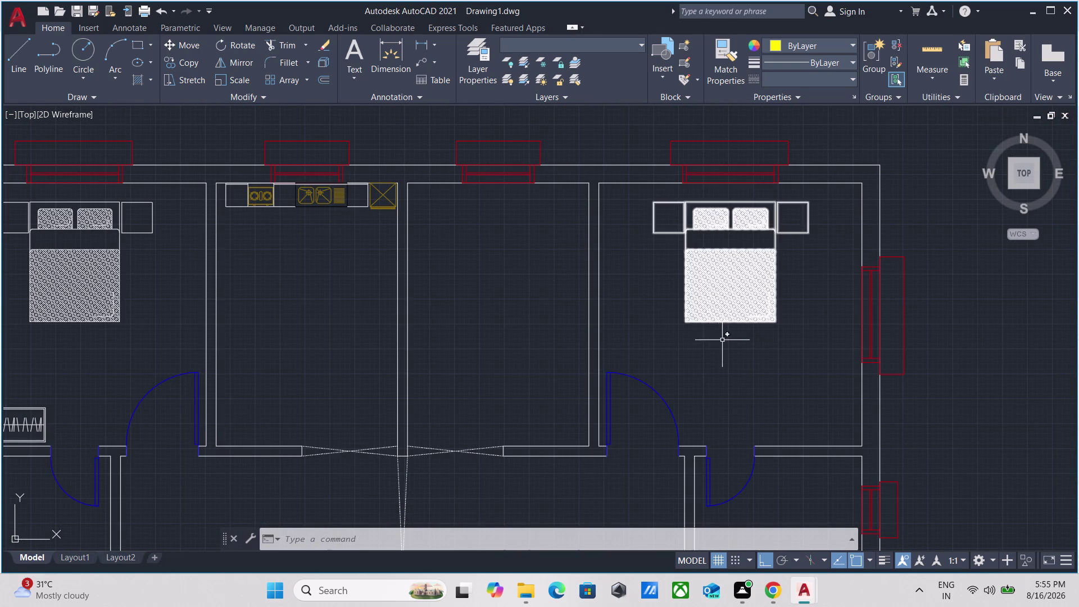
middle_drag(960, 325, 959, 325)
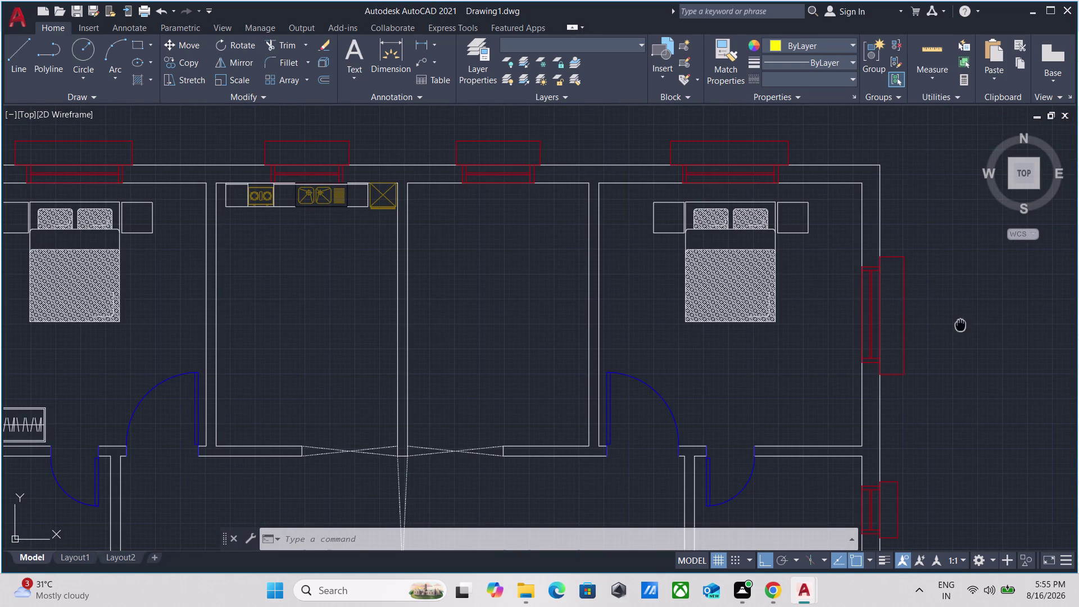
middle_drag(960, 325, 530, 321)
scroll(up, 3)
middle_drag(855, 286, 165, 176)
scroll(up, 3)
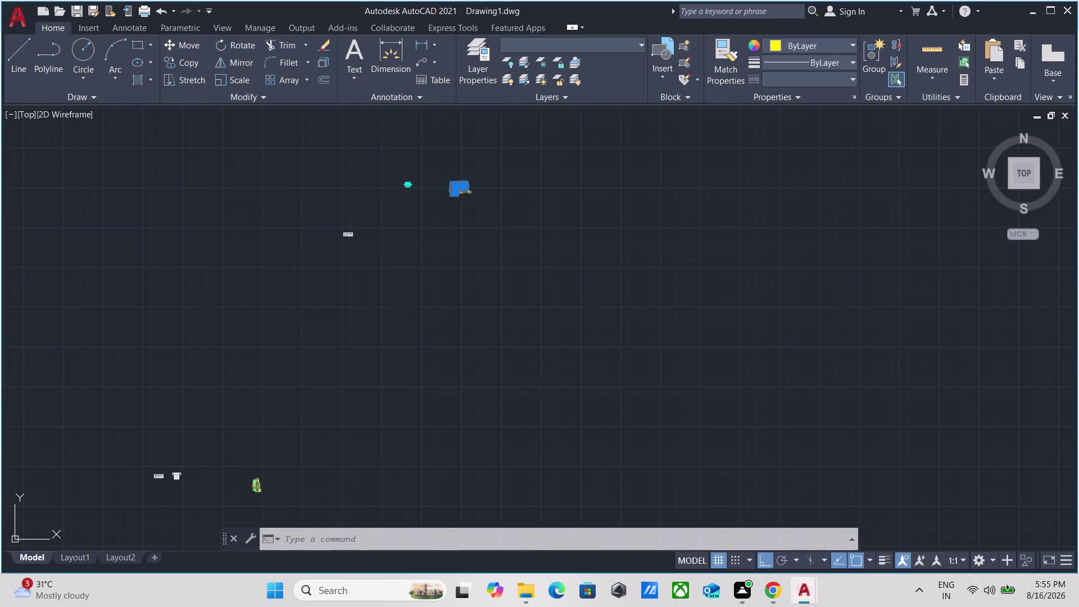
scroll(up, 3)
scroll(up, 3)
Combine the selected pieces into one unnamed group with G, then select the group.
key(g)
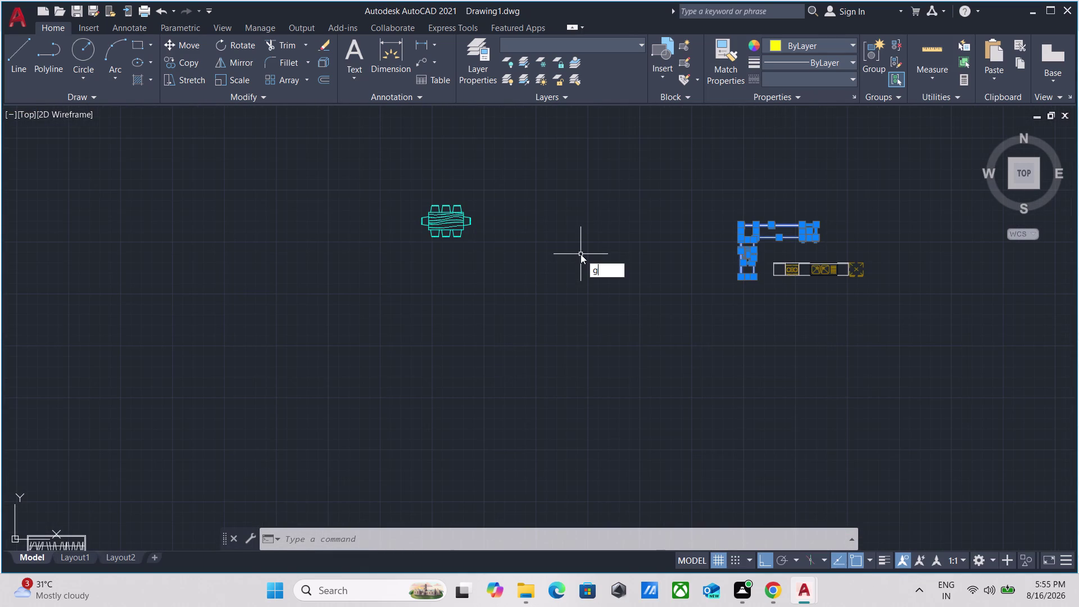
key(Return)
scroll(up, 3)
drag(729, 282, 728, 282)
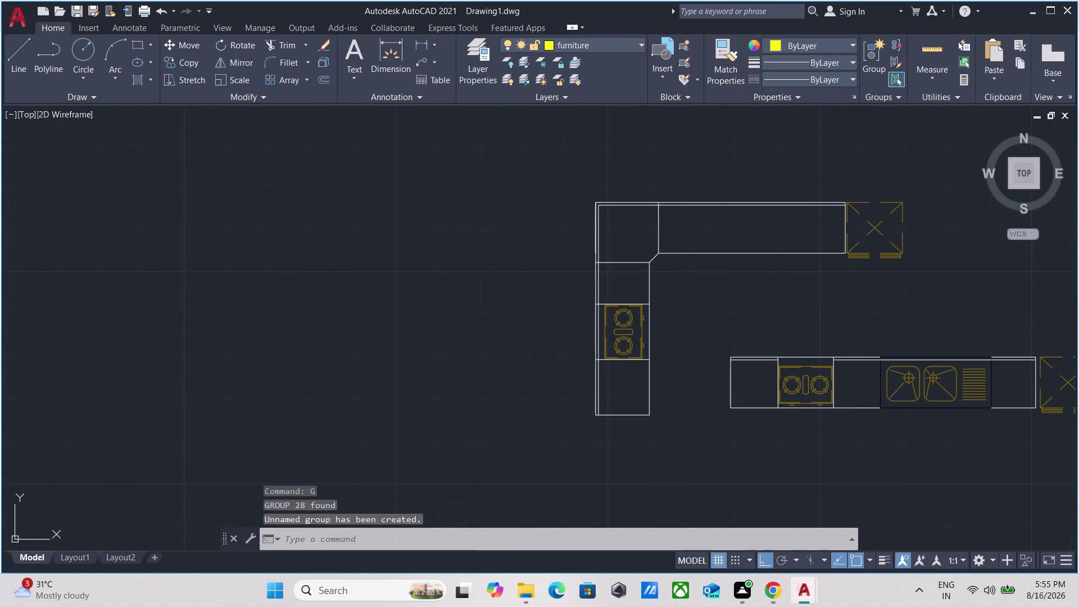
drag(728, 282, 709, 271)
click(655, 218)
Copy the grouped counter from its corner base point, with Ortho turned off.
text(co)
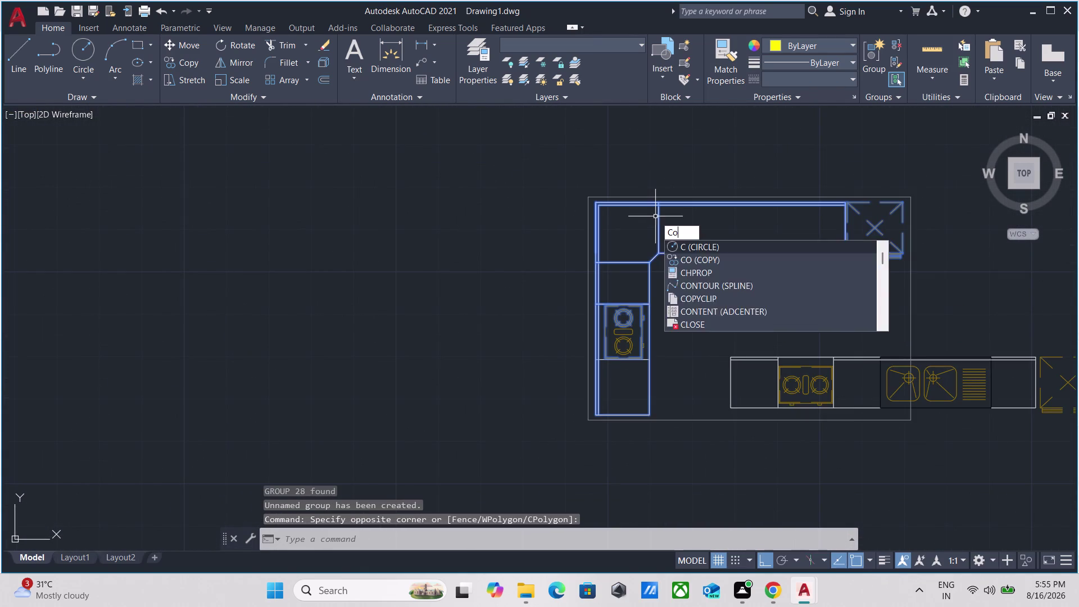
key(Return)
click(648, 412)
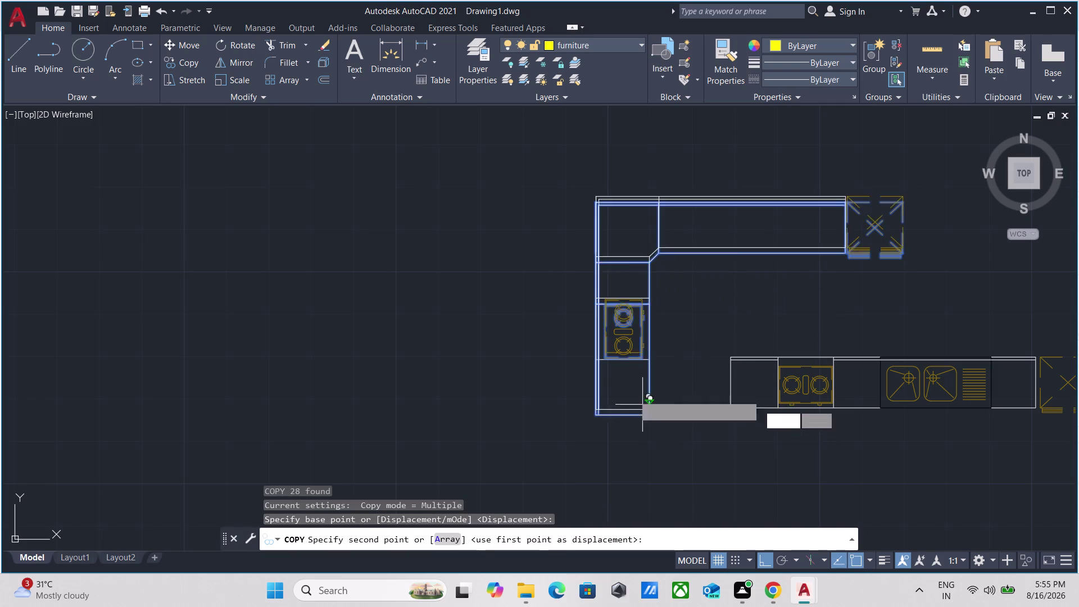
key(F8)
Place the counter copy in empty space beside the plan and select it.
scroll(down, 3)
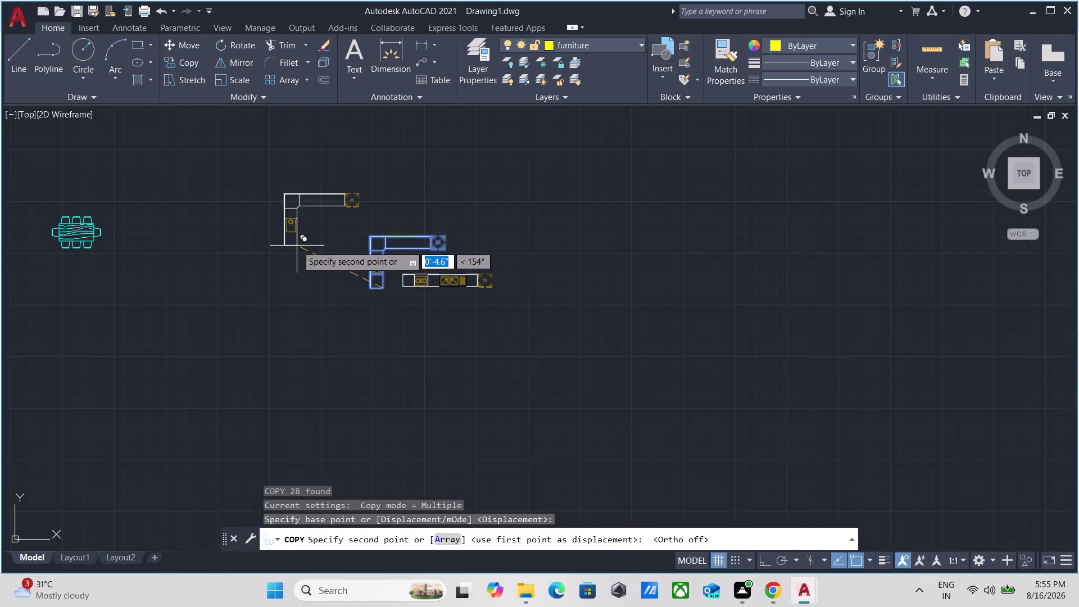
middle_drag(297, 245, 548, 240)
scroll(up, 3)
scroll(down, 3)
scroll(down, 3)
middle_drag(119, 179, 687, 211)
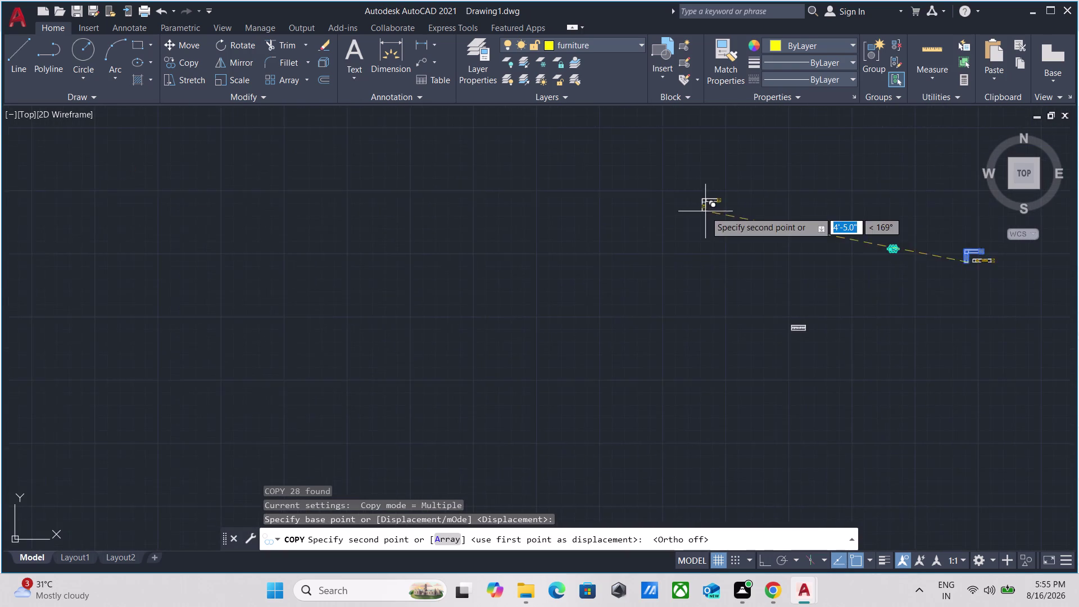
scroll(down, 3)
middle_drag(28, 265, 493, 277)
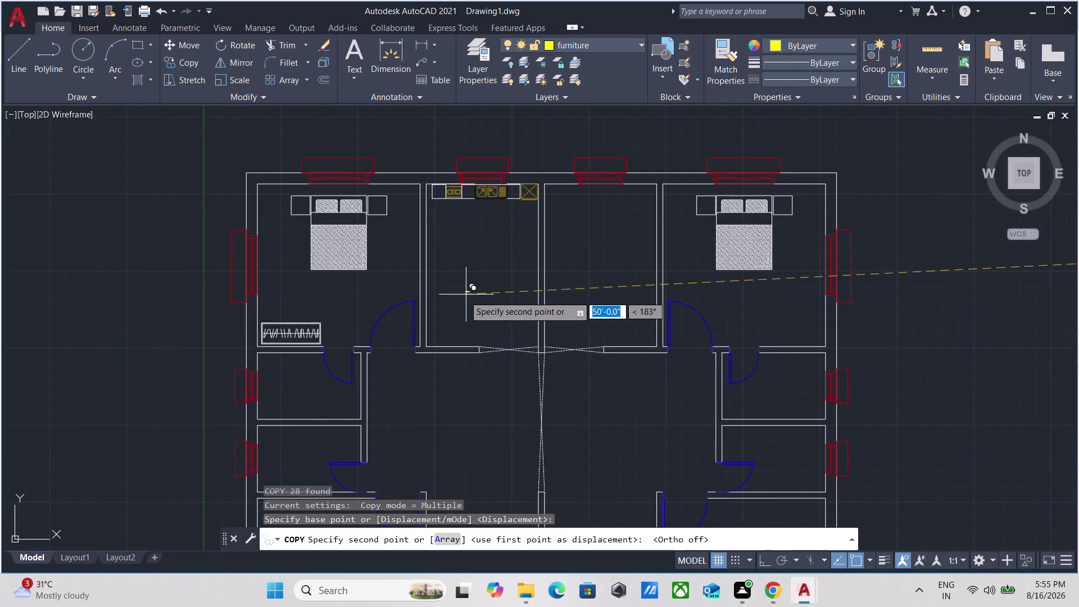
scroll(up, 3)
scroll(up, 3)
click(381, 328)
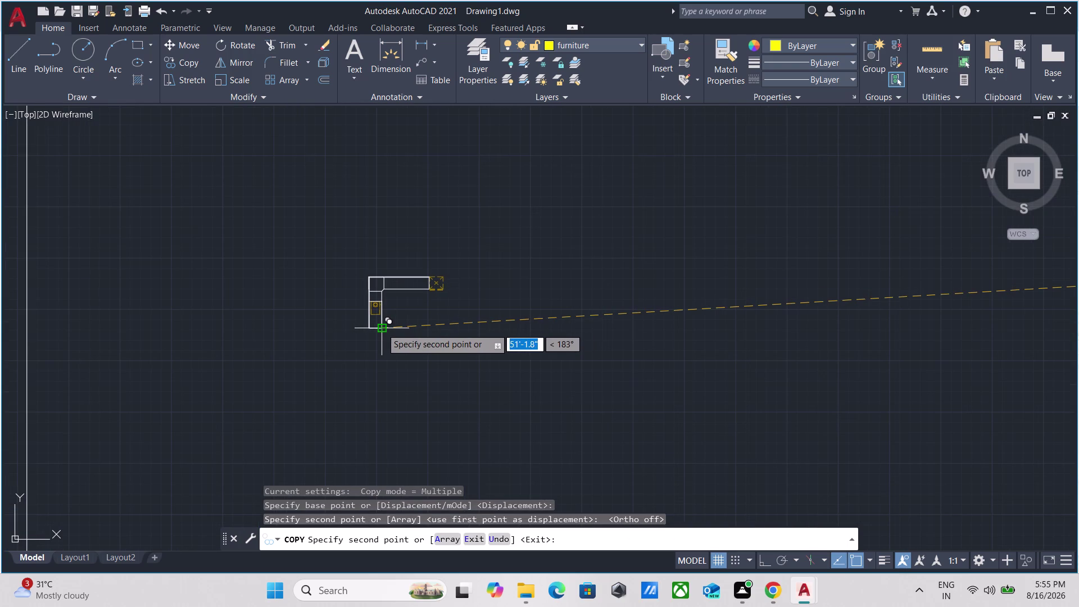
key(Escape)
drag(414, 329, 404, 327)
click(315, 249)
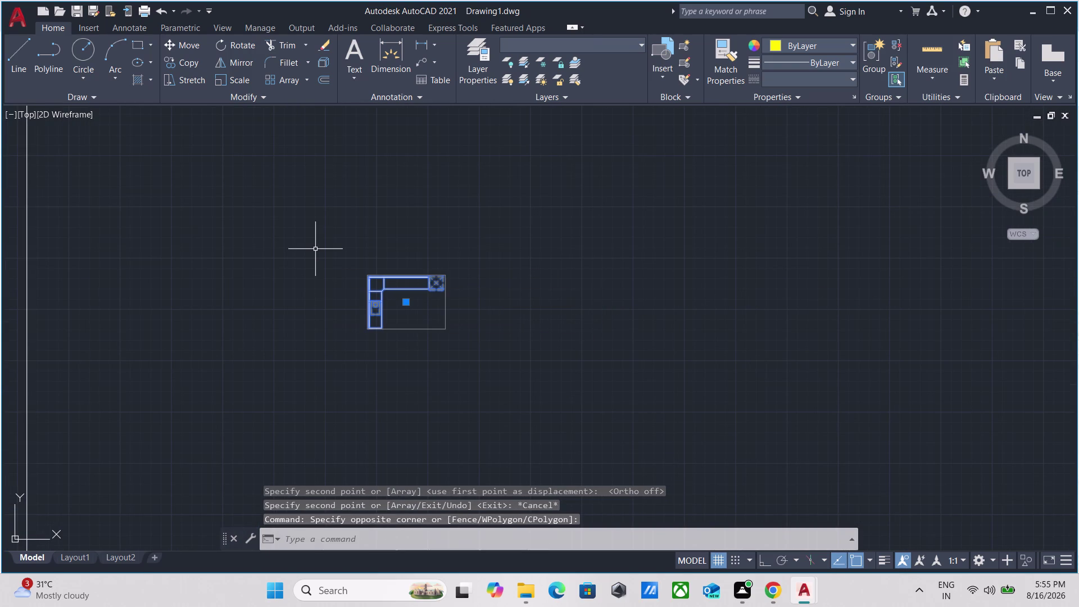
Rotate the copied counter 90° about its corner.
text(ro)
key(Return)
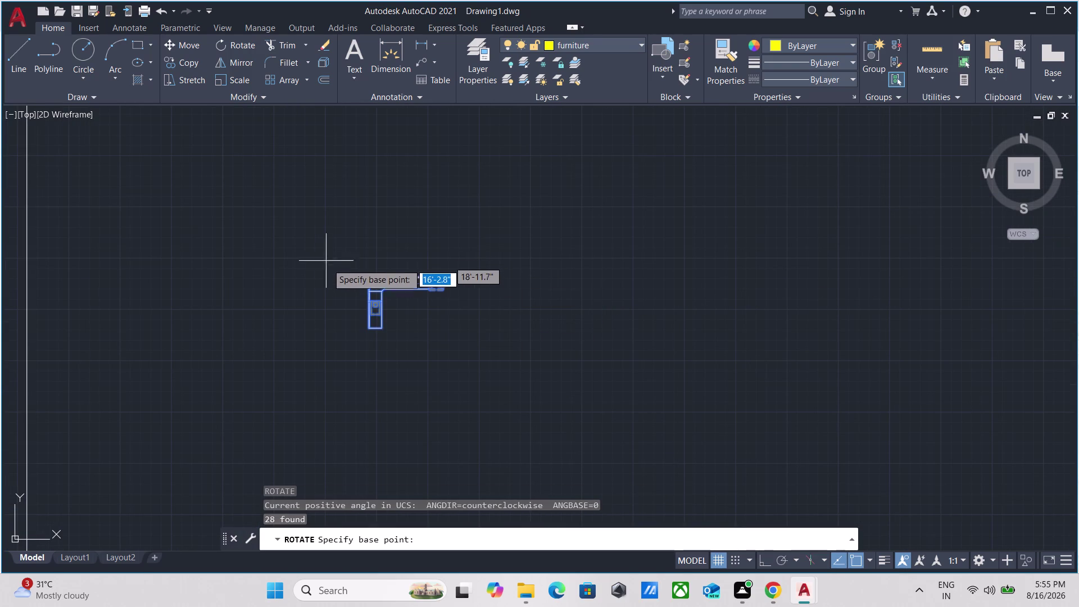
click(366, 278)
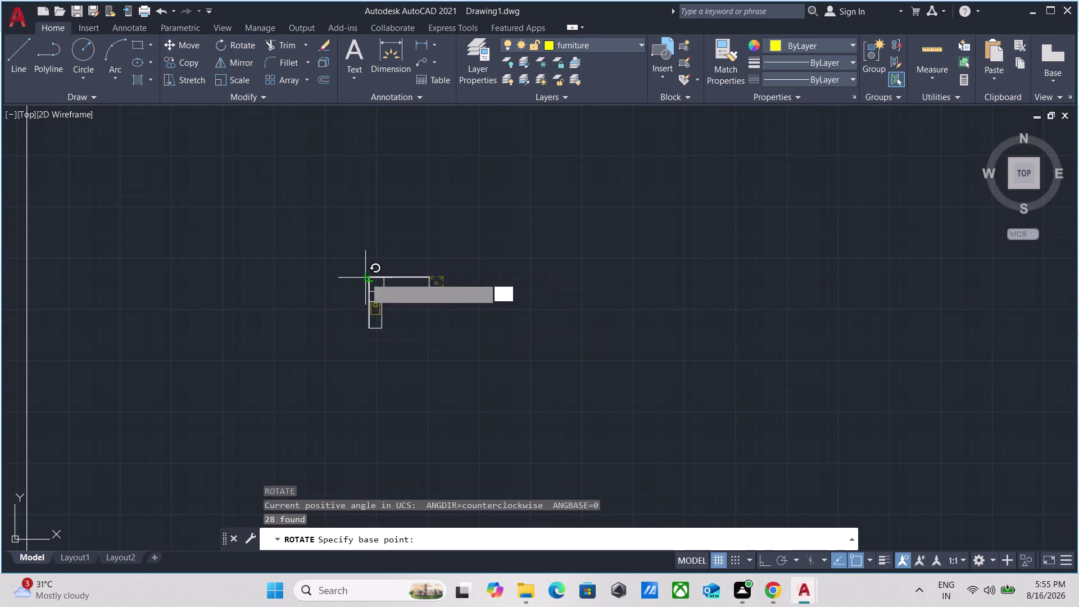
click(372, 199)
scroll(up, 3)
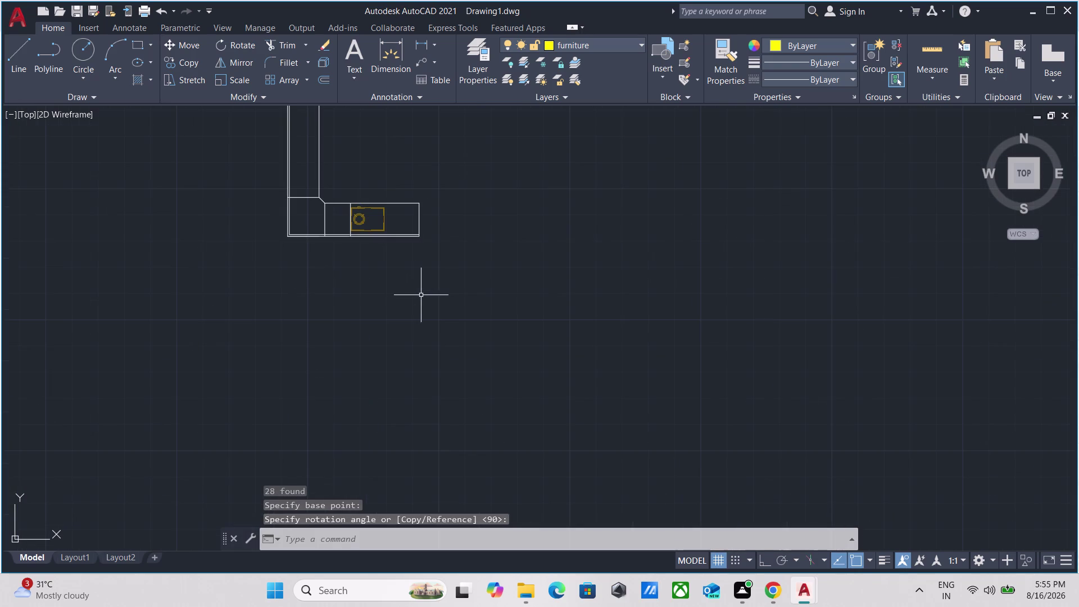
Move the rotated counter from its outer corner to near the room wall.
drag(424, 294, 419, 276)
click(380, 183)
key(m)
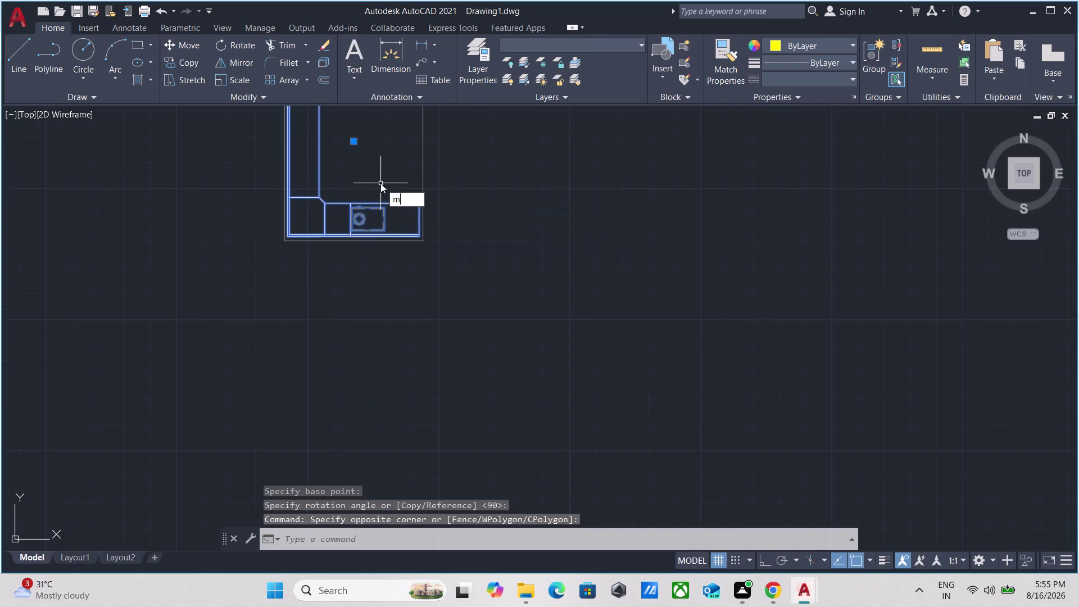
key(Return)
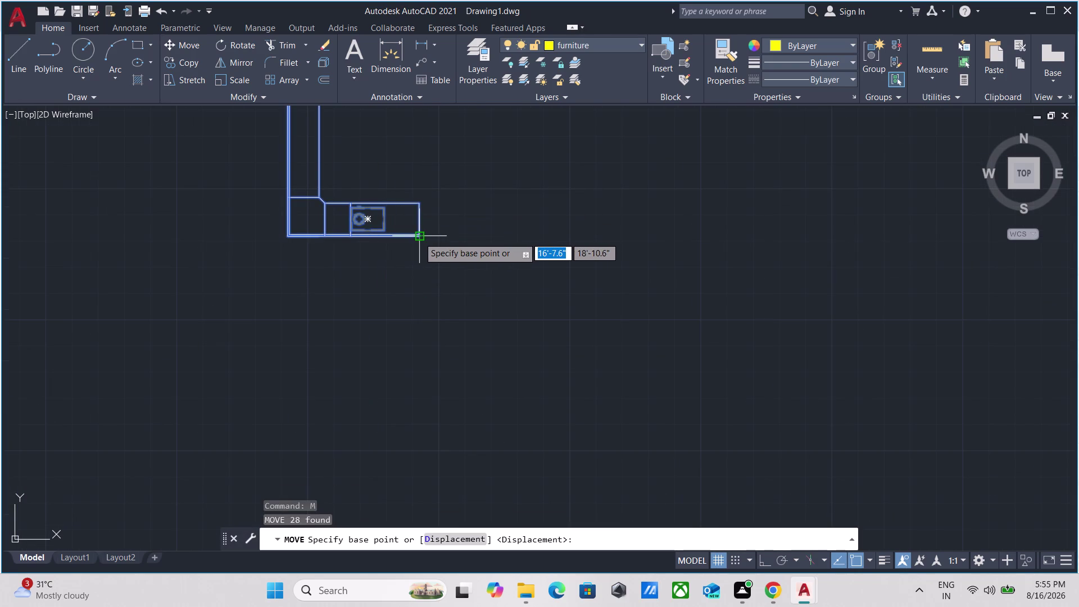
click(419, 237)
scroll(down, 3)
middle_drag(443, 376, 412, 162)
scroll(down, 3)
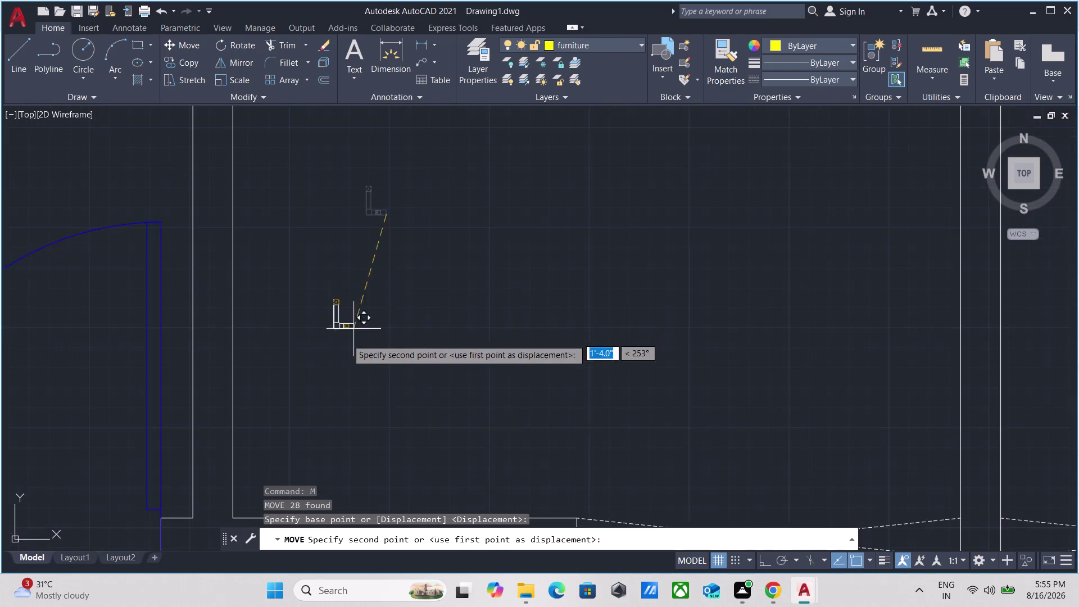
middle_drag(346, 340, 405, 159)
scroll(up, 3)
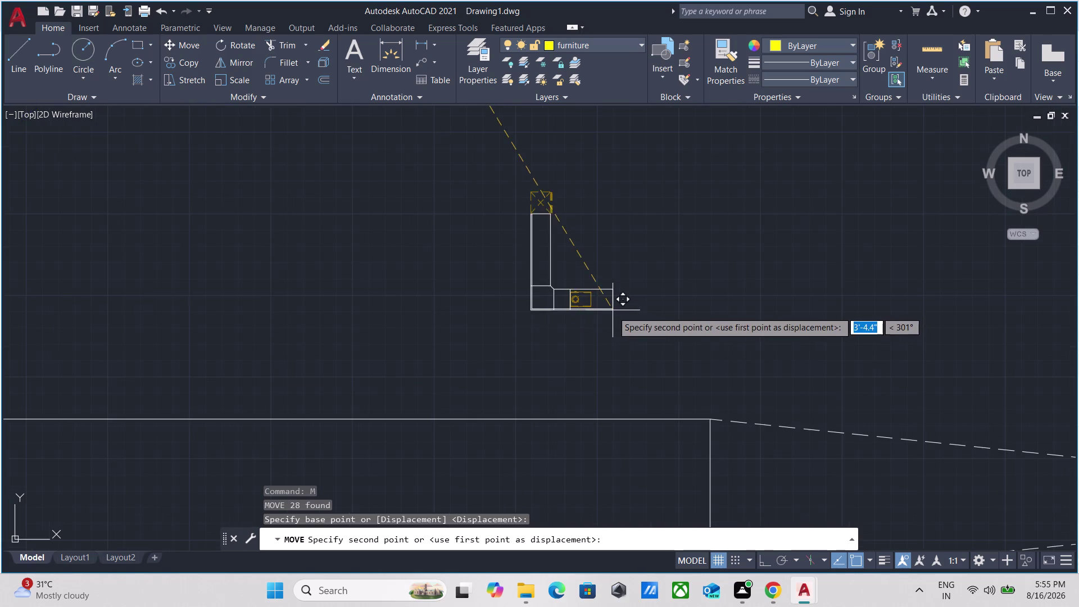
click(638, 370)
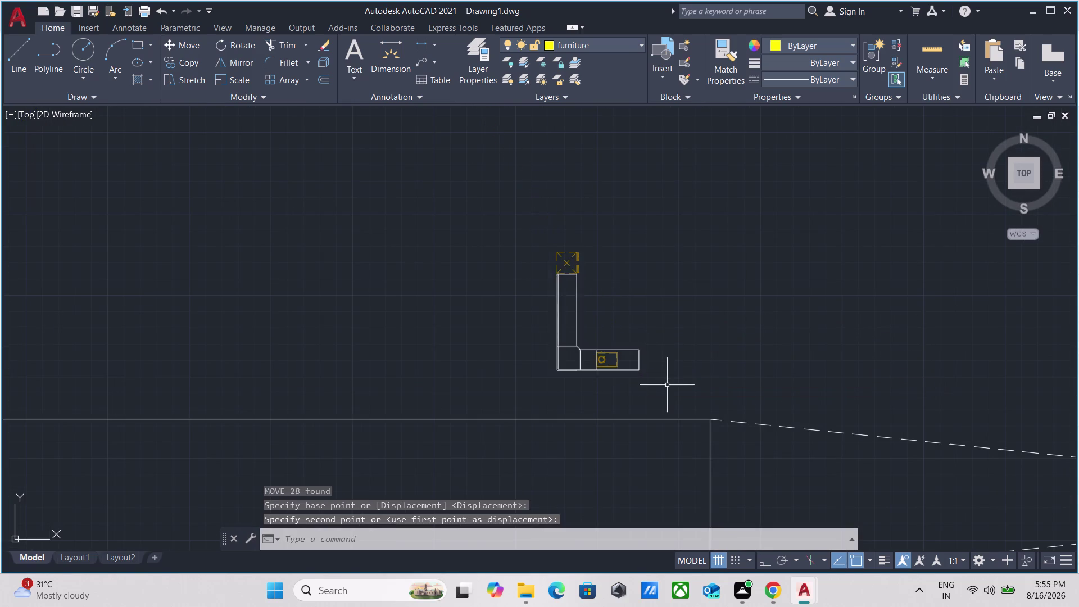
Move the counter again by its corner to sit inside the room, then select it.
drag(667, 385, 657, 380)
click(572, 313)
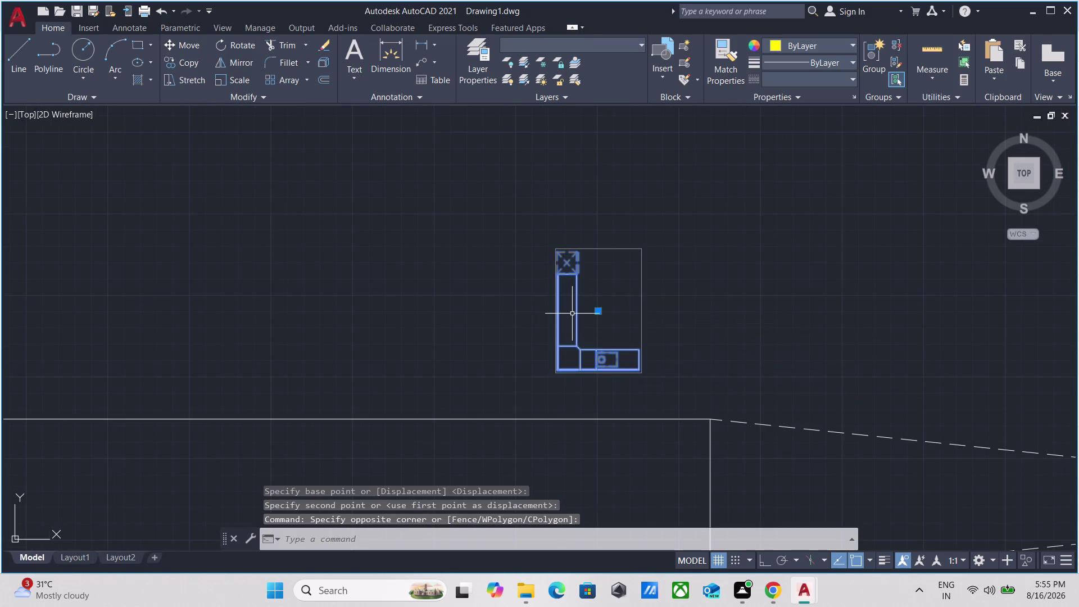
key(m)
key(Return)
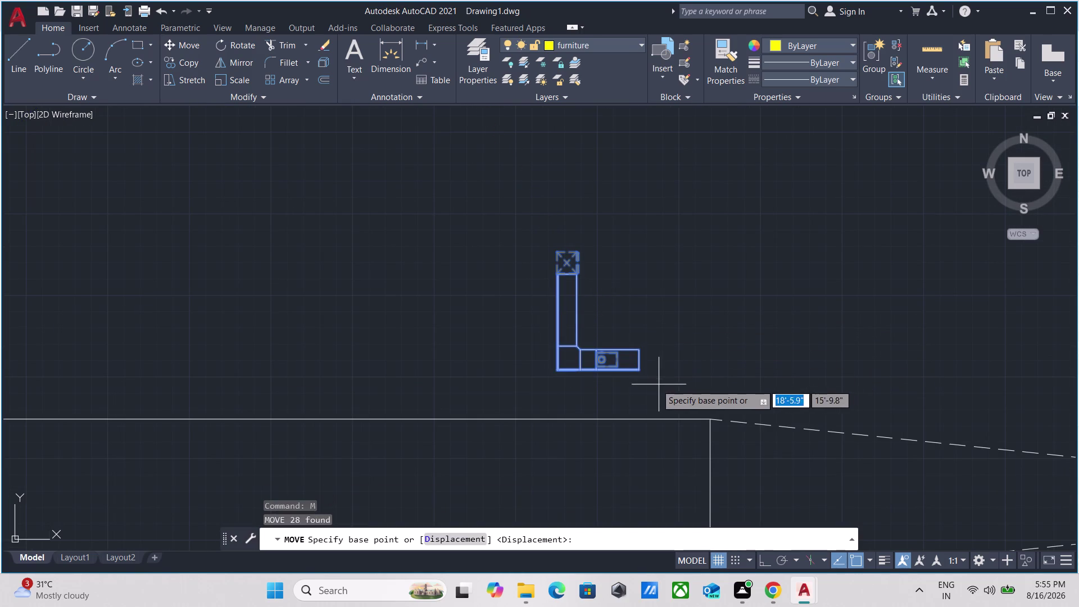
scroll(up, 3)
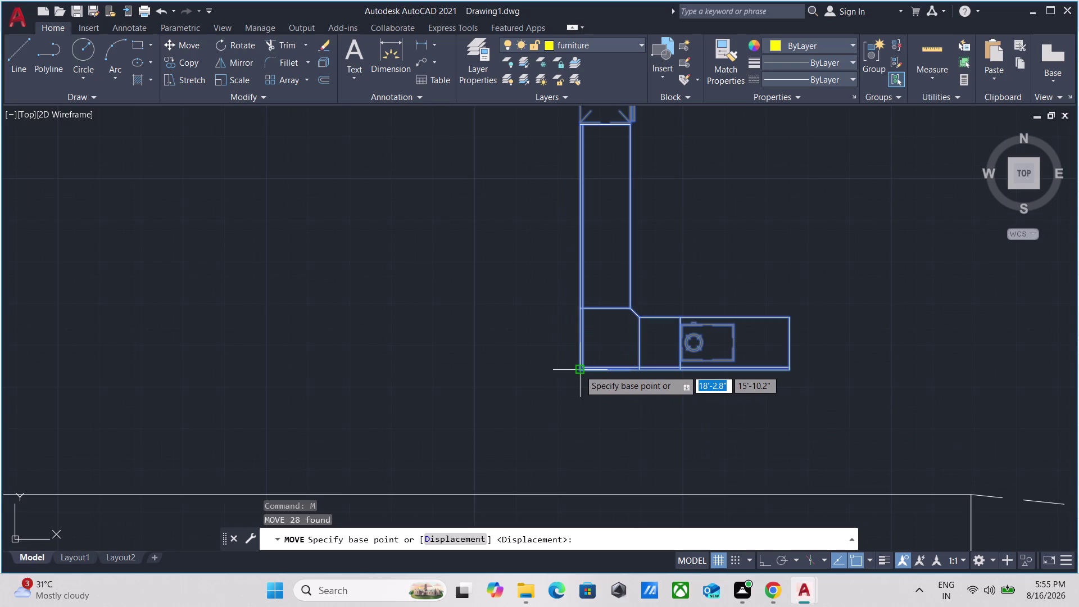
scroll(up, 3)
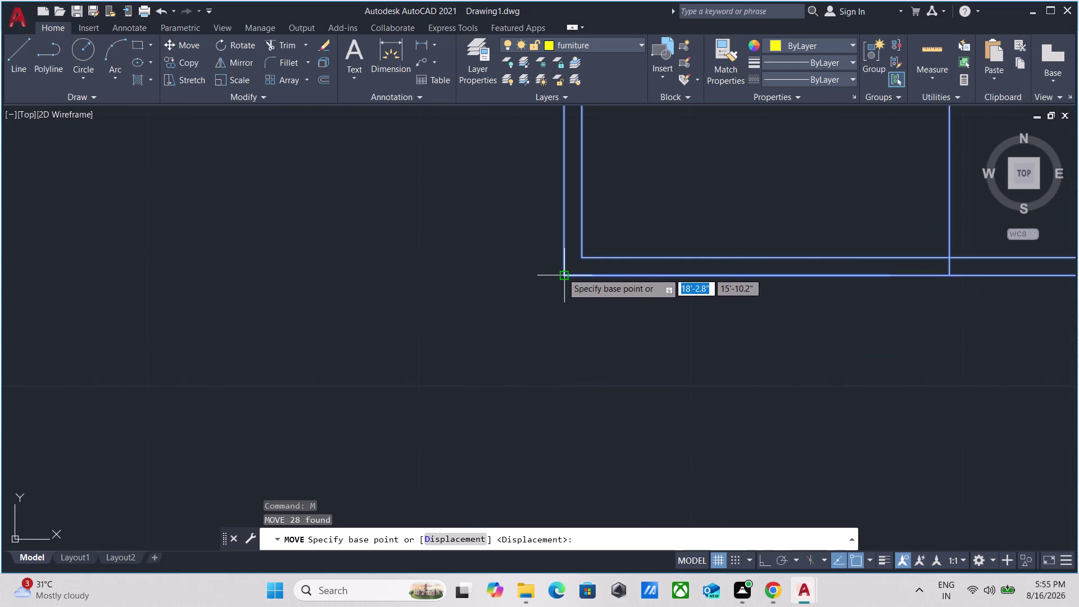
click(563, 271)
scroll(down, 3)
middle_drag(81, 277, 591, 273)
scroll(down, 3)
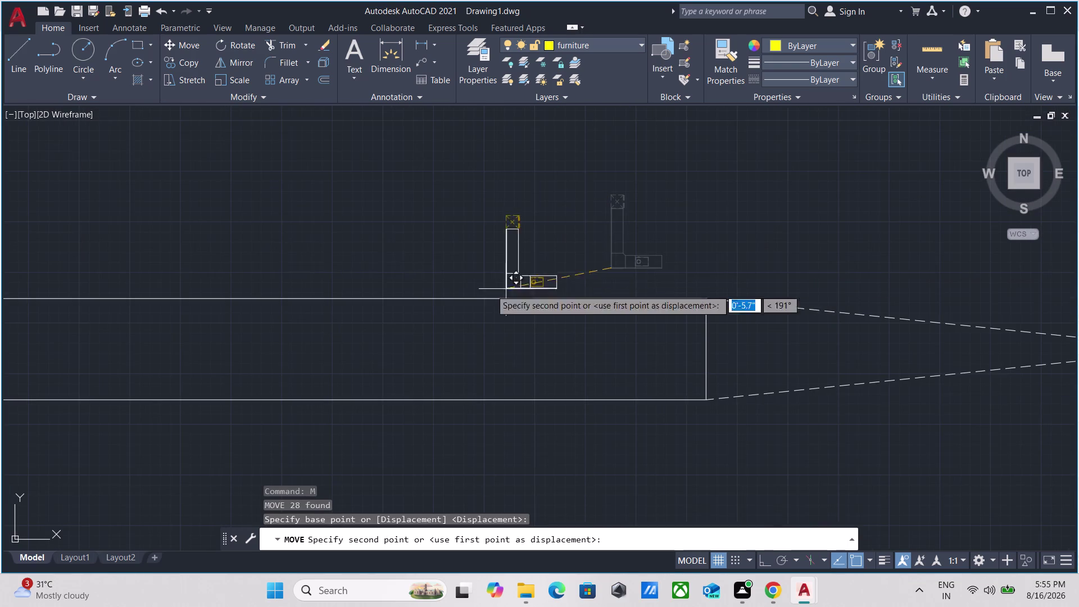
middle_drag(273, 256, 783, 280)
scroll(down, 3)
scroll(up, 3)
click(506, 294)
drag(641, 304, 640, 305)
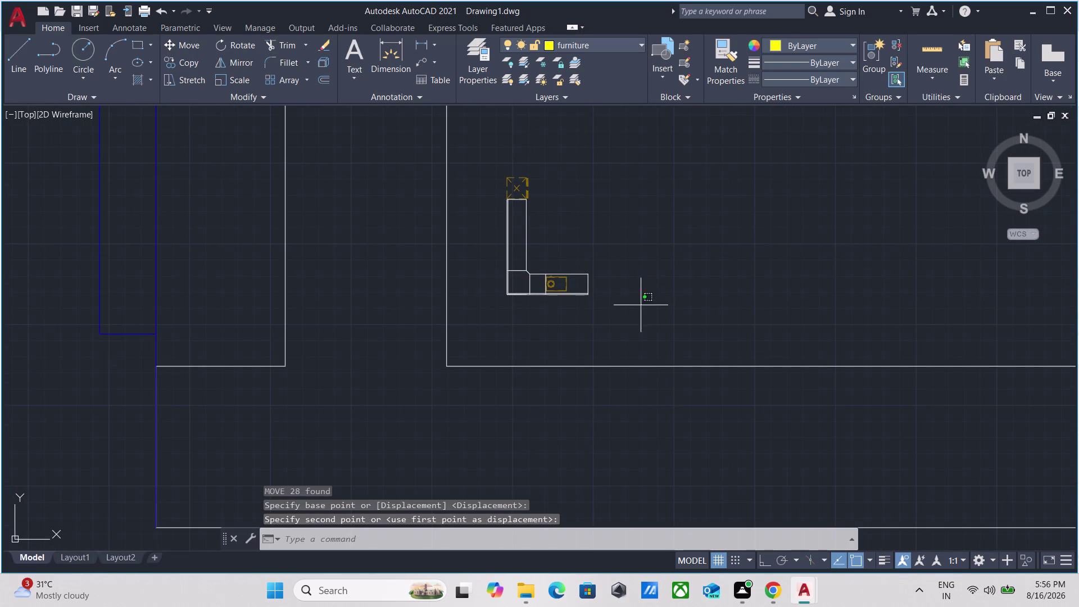
drag(640, 305, 618, 302)
click(520, 268)
Start SCALE on the counter with its base point at the counter corner and Ortho on.
text(sca)
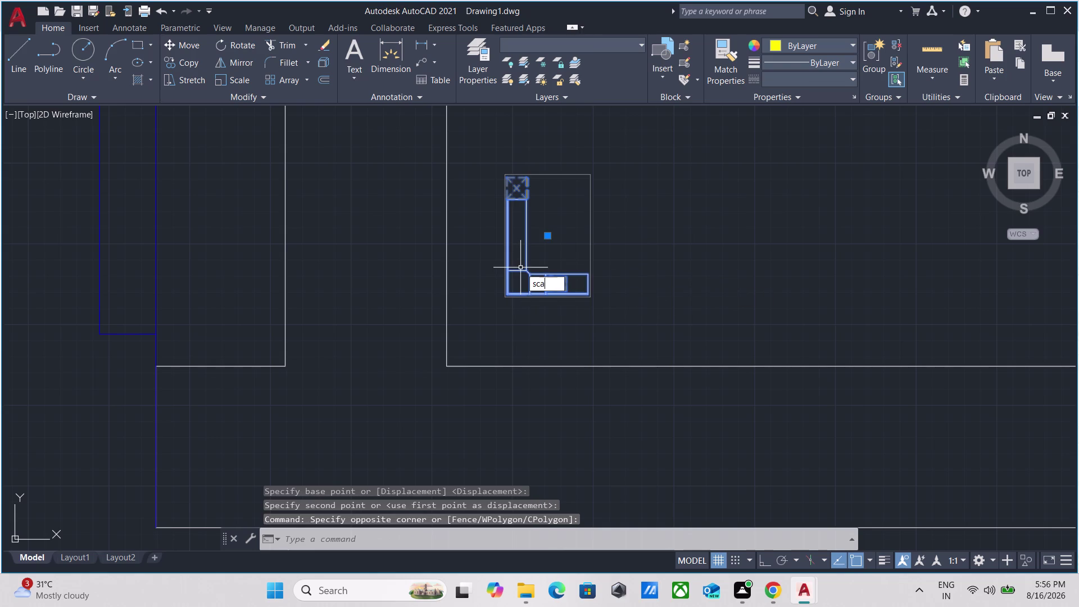
text(l)
key(e)
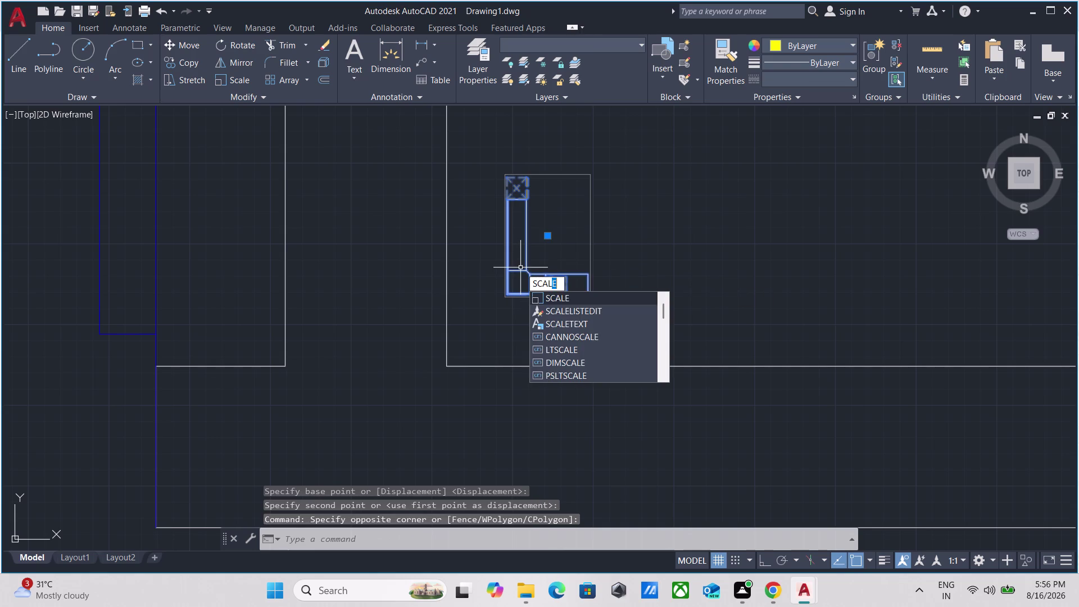
key(Return)
scroll(up, 3)
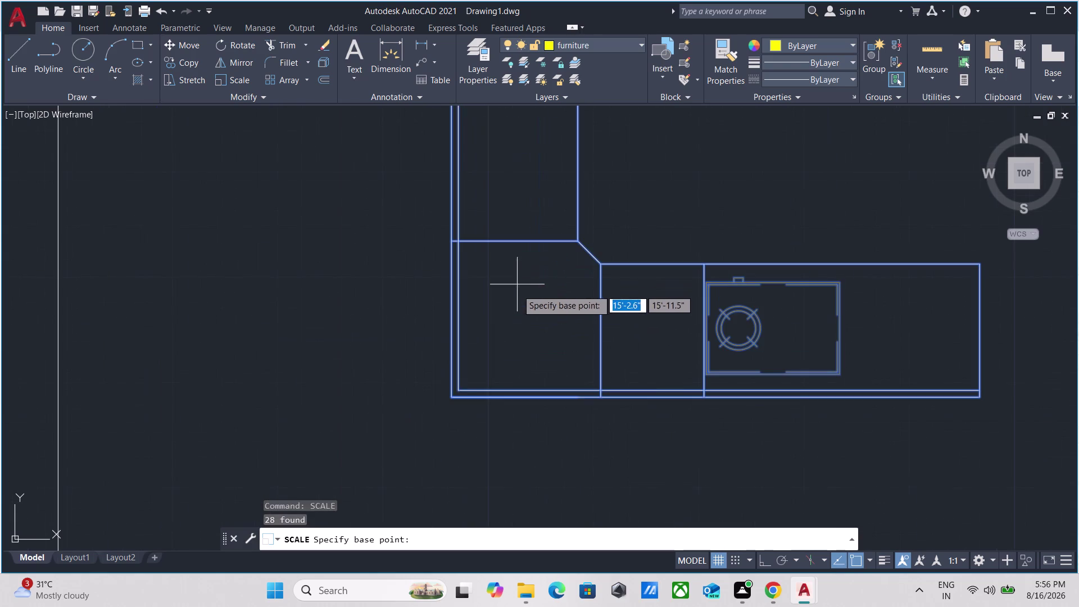
click(450, 400)
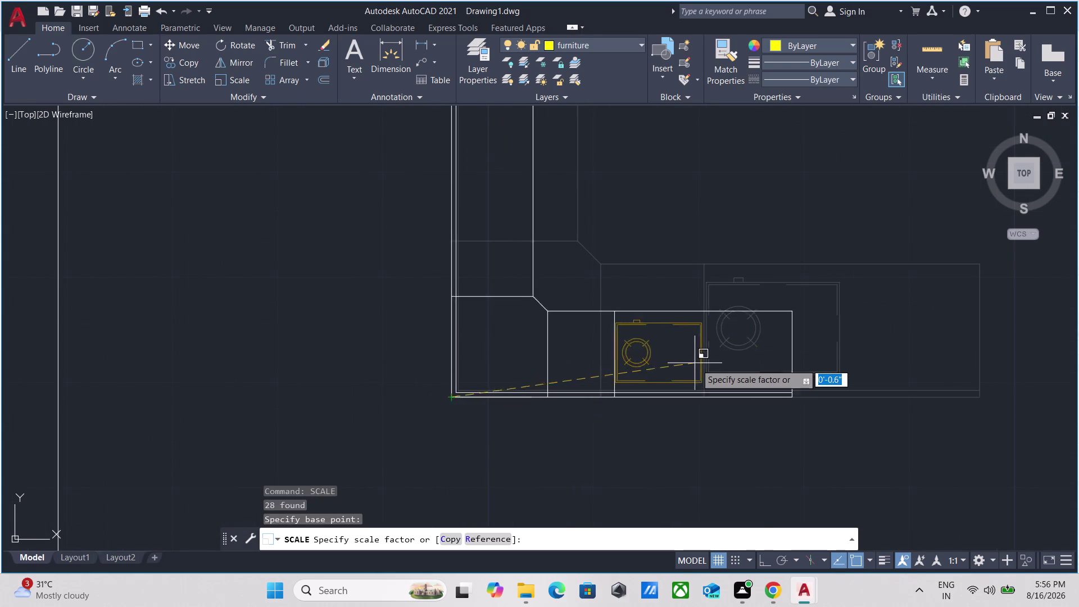
scroll(down, 3)
key(F8)
middle_drag(782, 395, 760, 396)
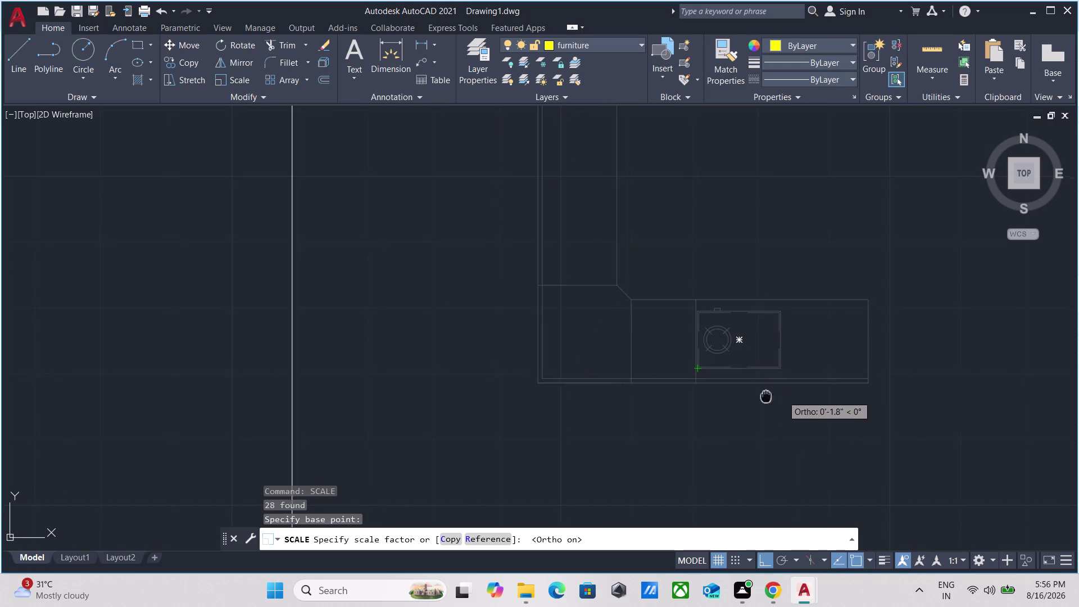
middle_drag(759, 396, 622, 405)
Choose Reference and pick the counter's two ends as the reference length.
key(r)
key(Return)
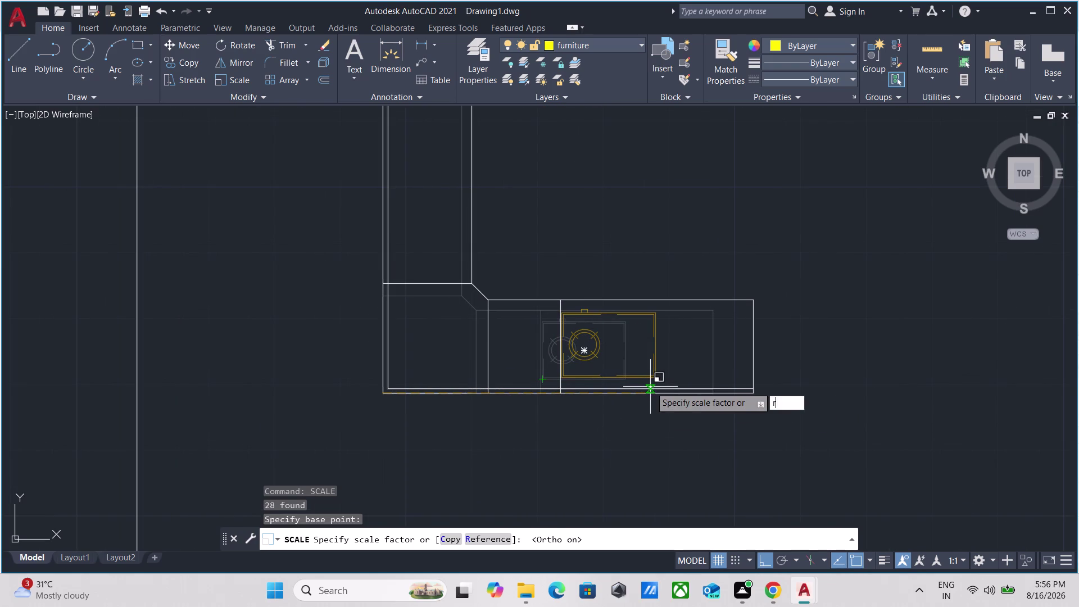
scroll(up, 3)
click(428, 367)
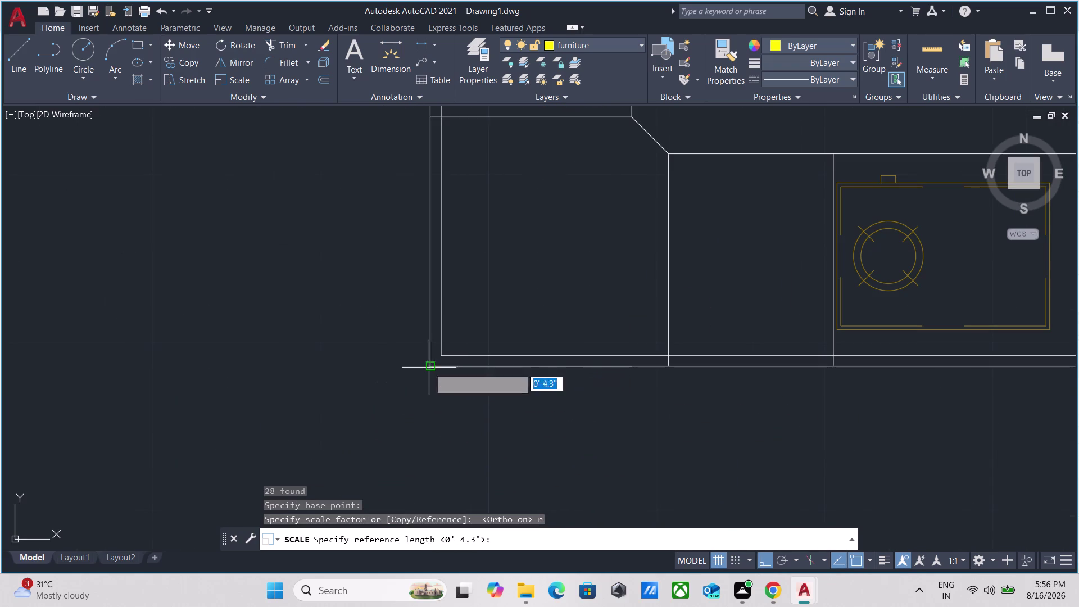
middle_drag(670, 371, 280, 359)
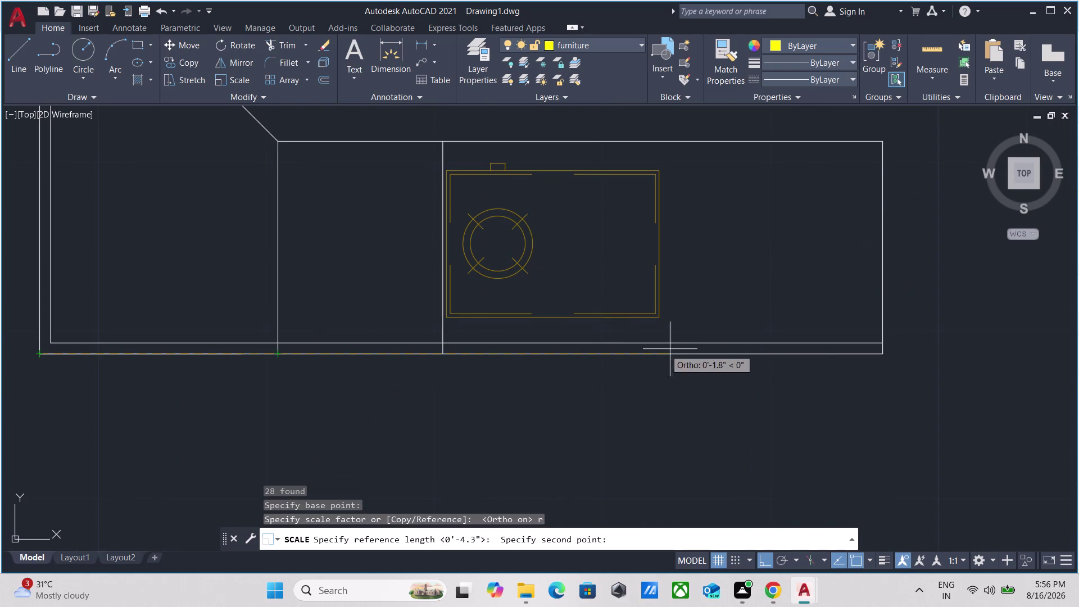
middle_drag(696, 347, 372, 354)
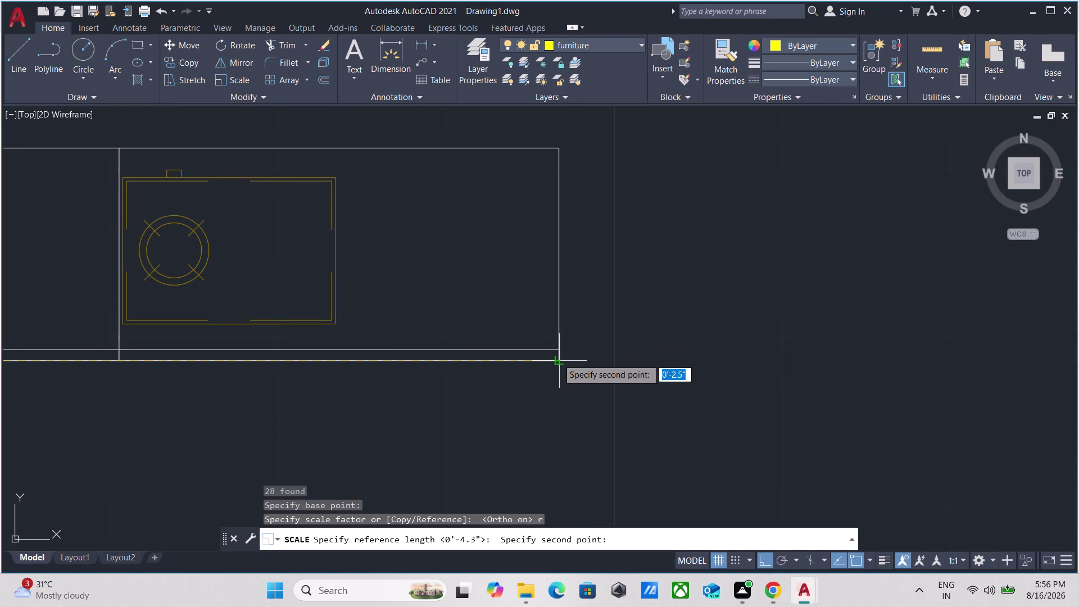
click(558, 359)
Set the new length by picking the point where the kitchen wall ends.
scroll(down, 3)
middle_drag(709, 376, 553, 339)
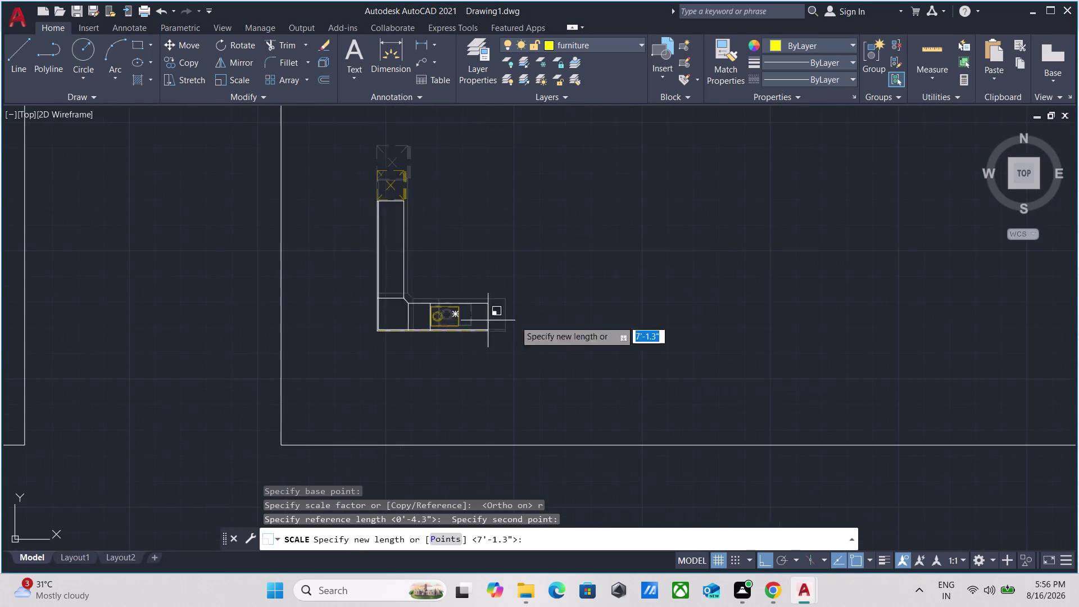
scroll(down, 3)
middle_drag(618, 320, 362, 273)
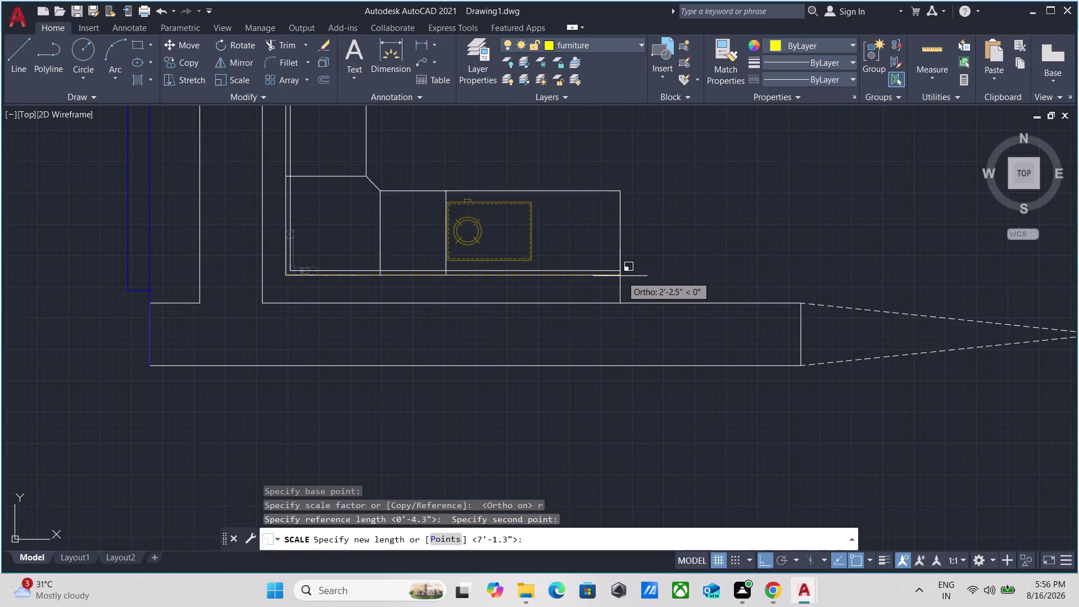
middle_drag(625, 276, 546, 318)
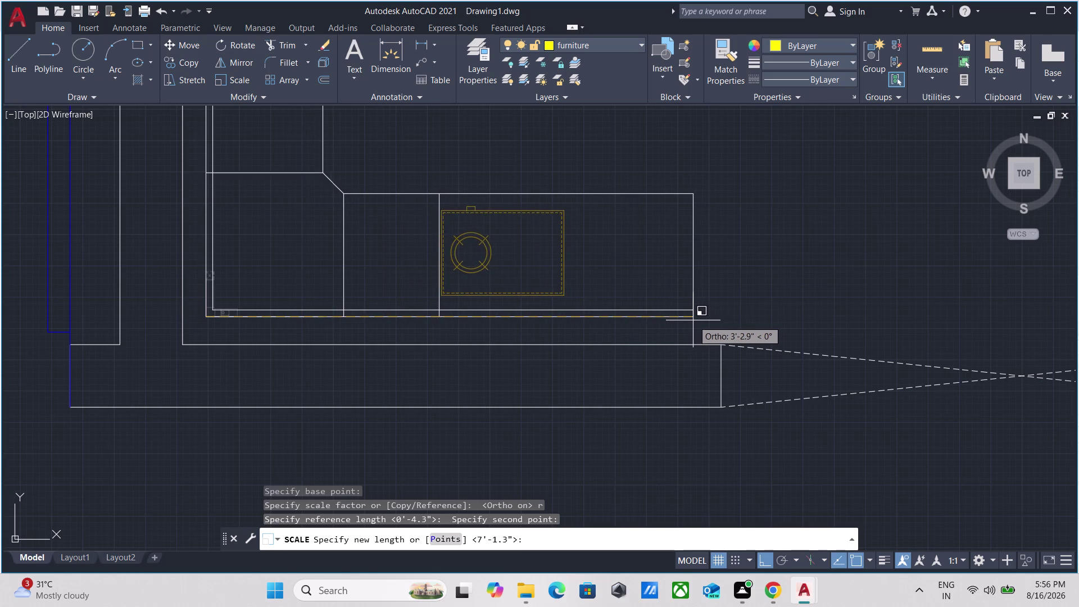
scroll(down, 3)
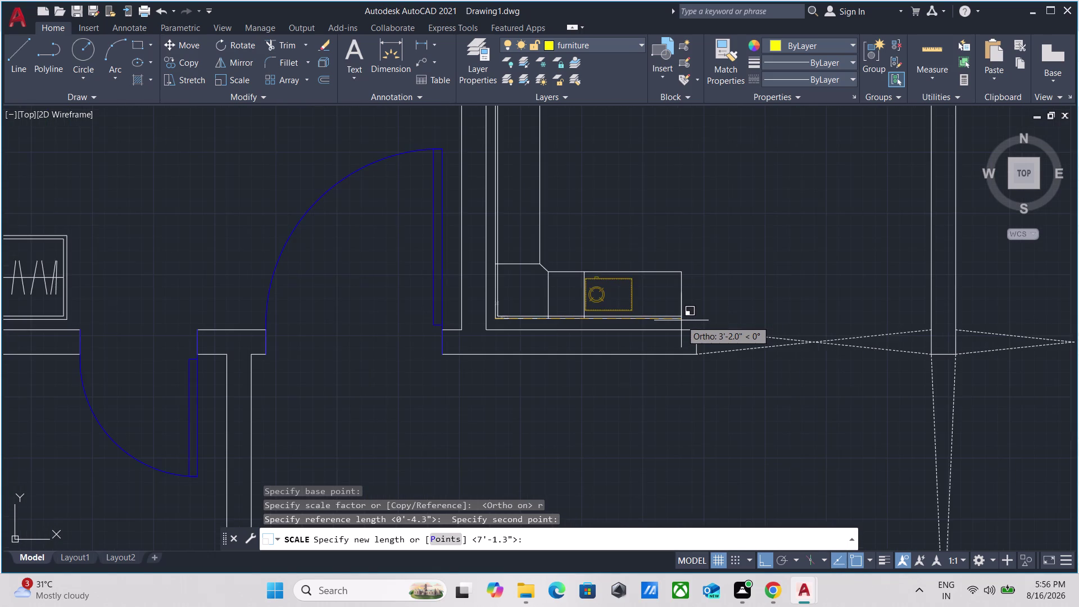
scroll(down, 3)
scroll(up, 3)
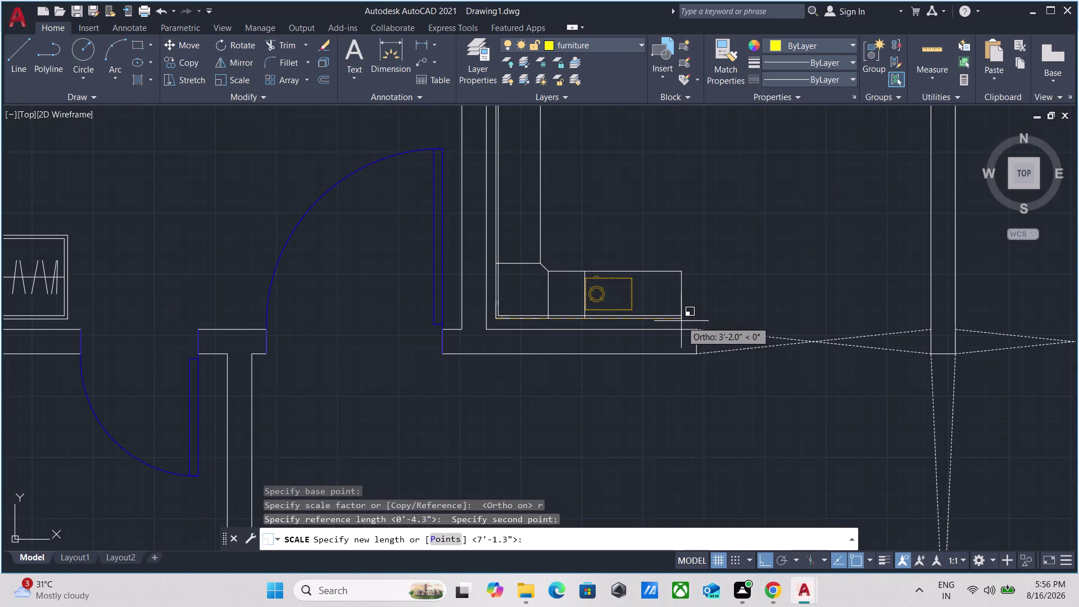
scroll(up, 3)
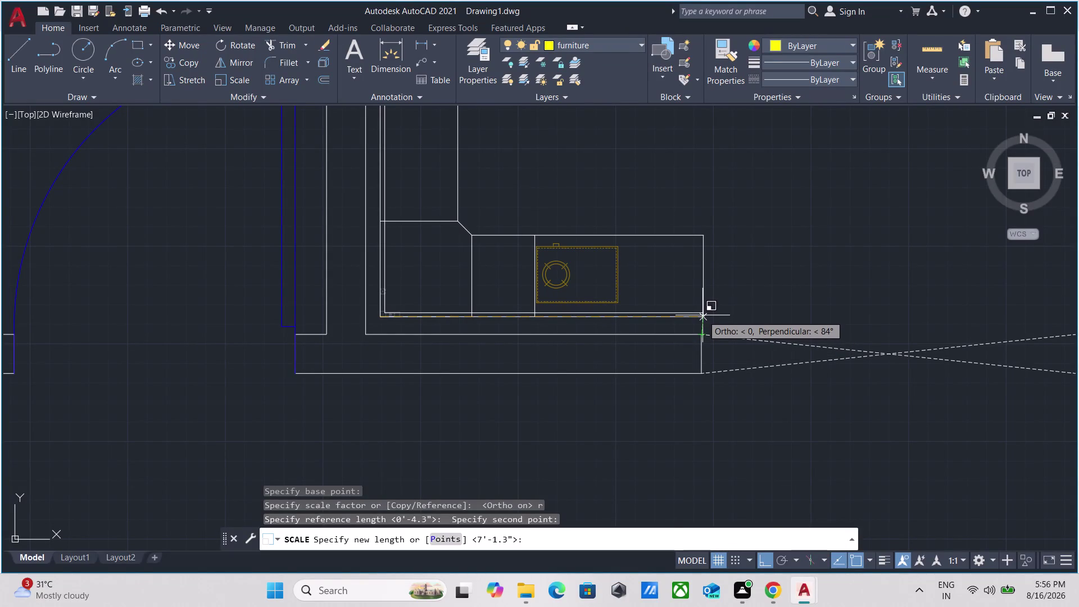
click(702, 315)
scroll(down, 3)
middle_drag(615, 166, 584, 273)
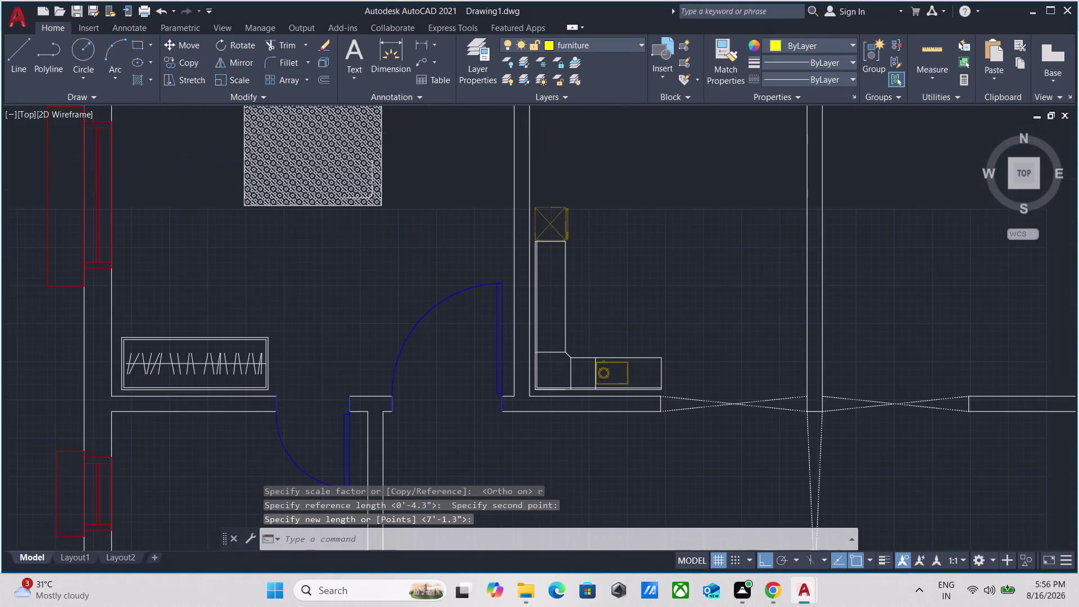
Select the L-shaped counter, then pan to the top kitchen counter and clear the selection.
scroll(down, 3)
scroll(down, 3)
scroll(up, 3)
click(576, 307)
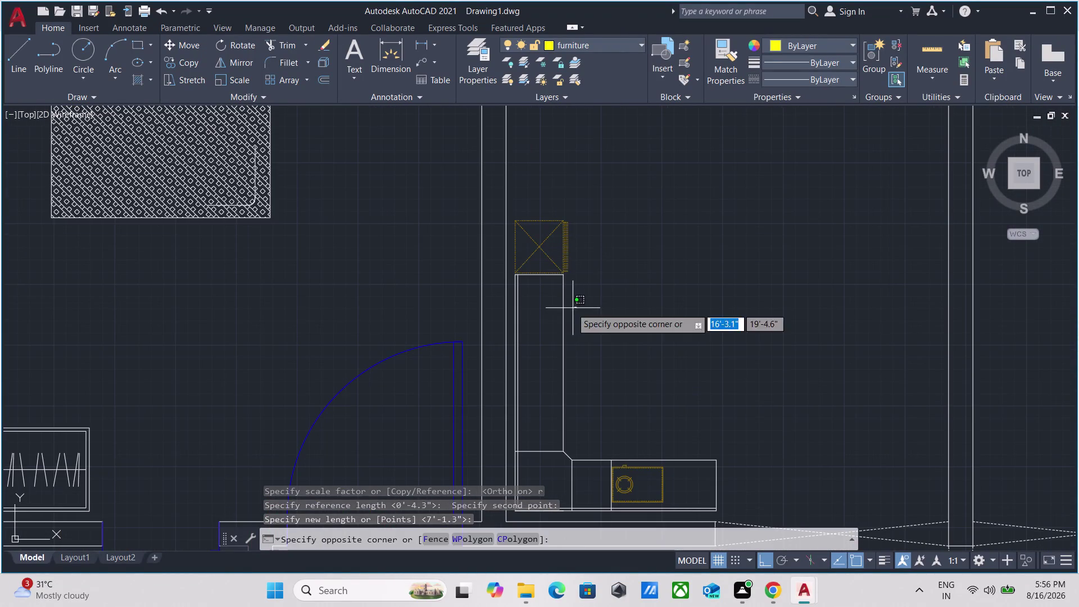
click(554, 300)
scroll(down, 3)
middle_drag(605, 268, 594, 289)
scroll(down, 3)
middle_drag(593, 278, 594, 279)
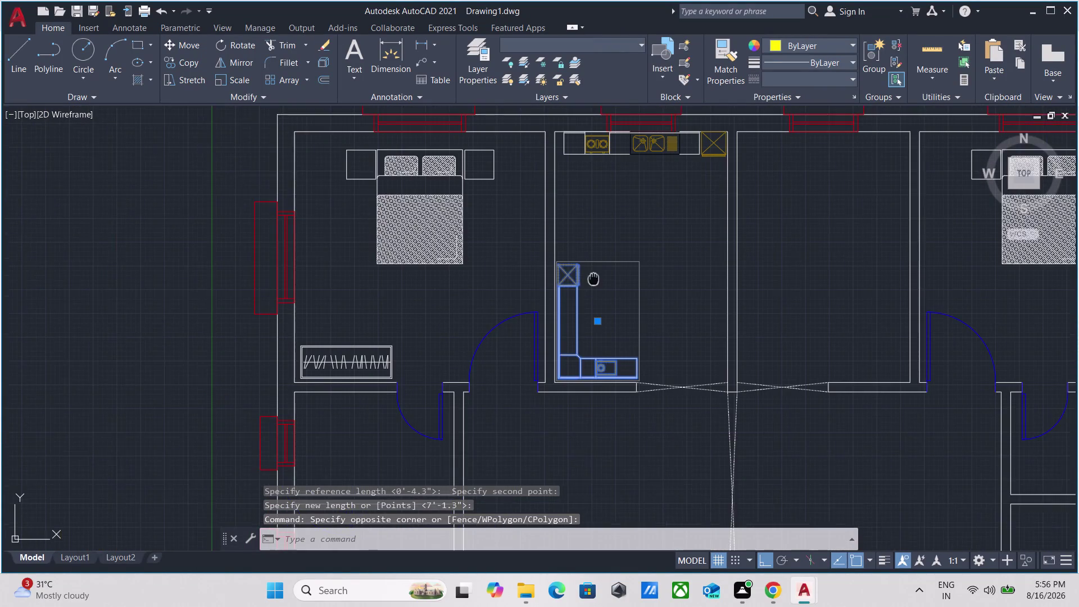
middle_drag(593, 279, 558, 296)
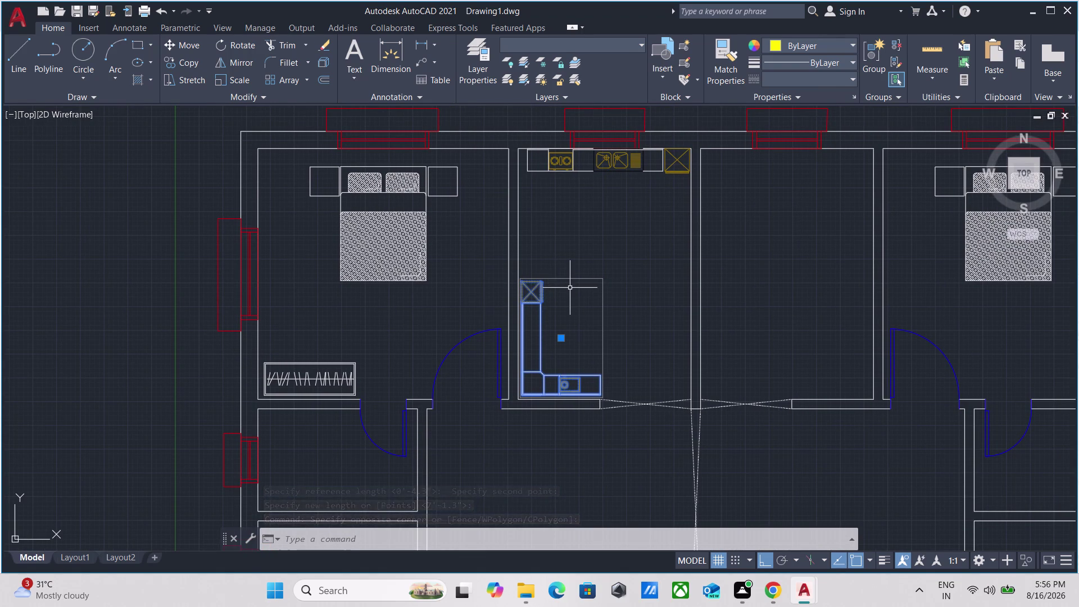
key(Escape)
click(600, 306)
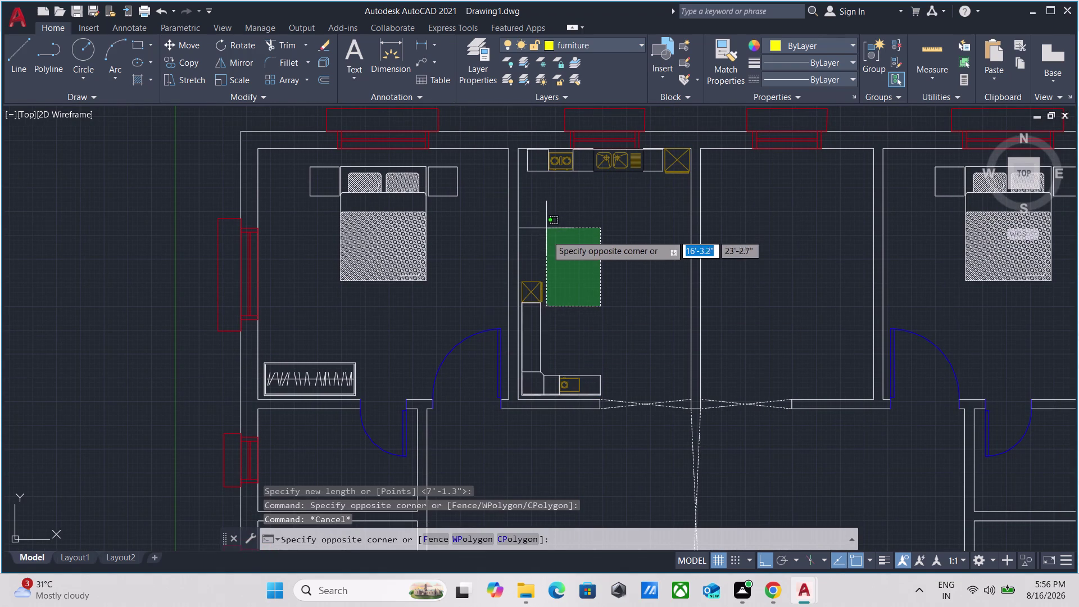
key(Escape)
middle_drag(560, 205, 527, 290)
scroll(up, 3)
Copy the top counter row with stove and sink into the neighbouring unit's counter.
click(549, 256)
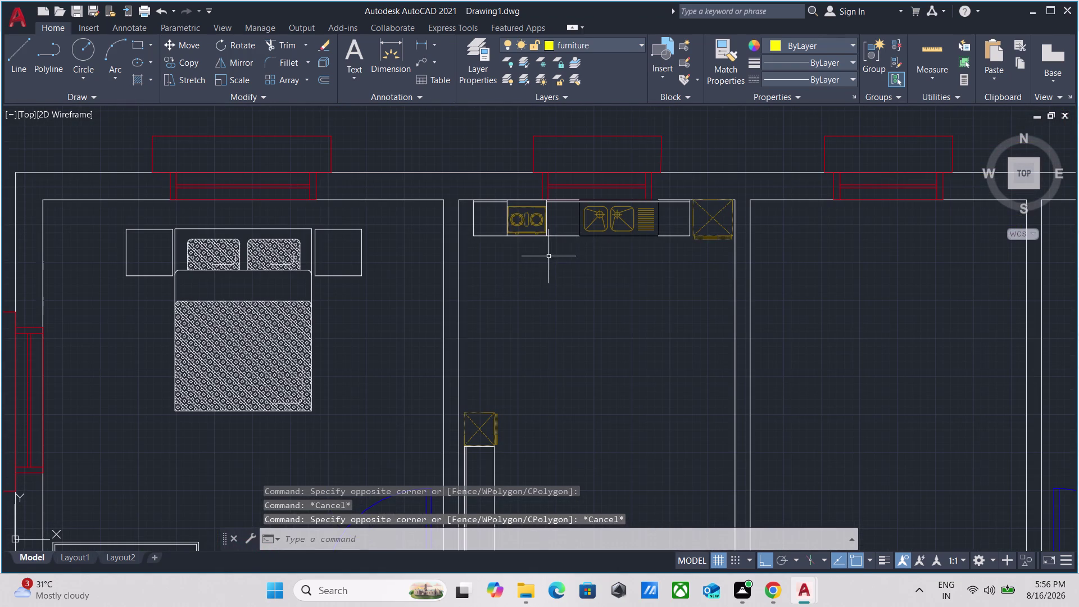
click(528, 230)
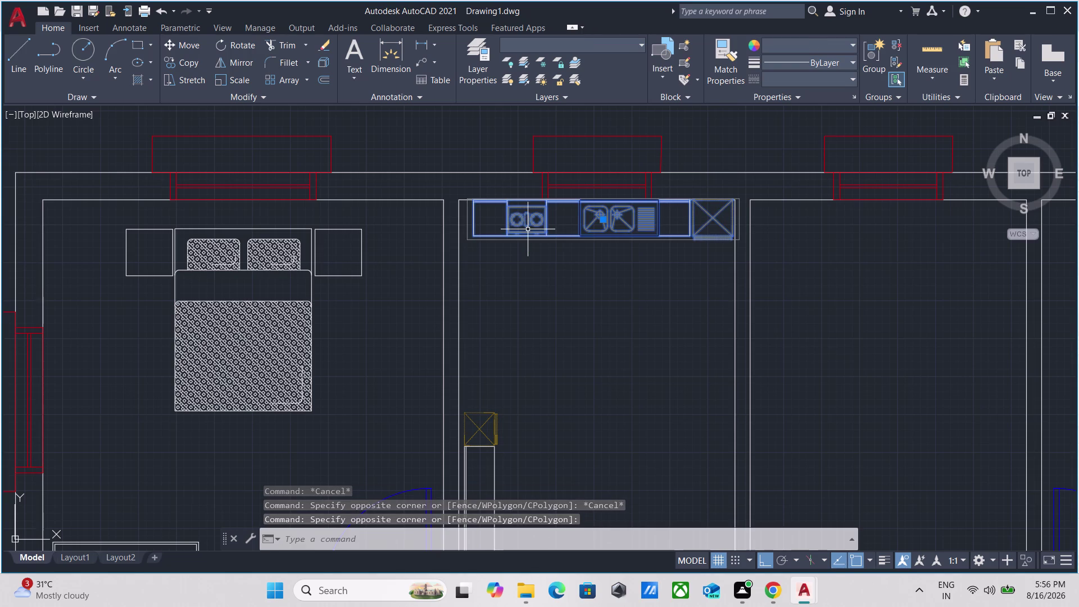
text(co)
key(Return)
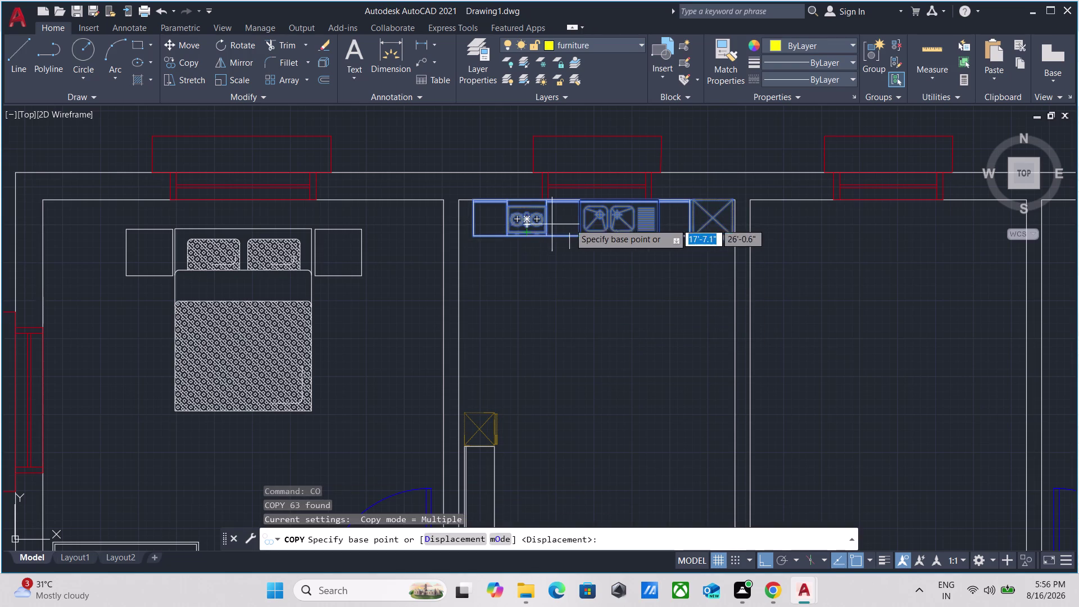
scroll(up, 3)
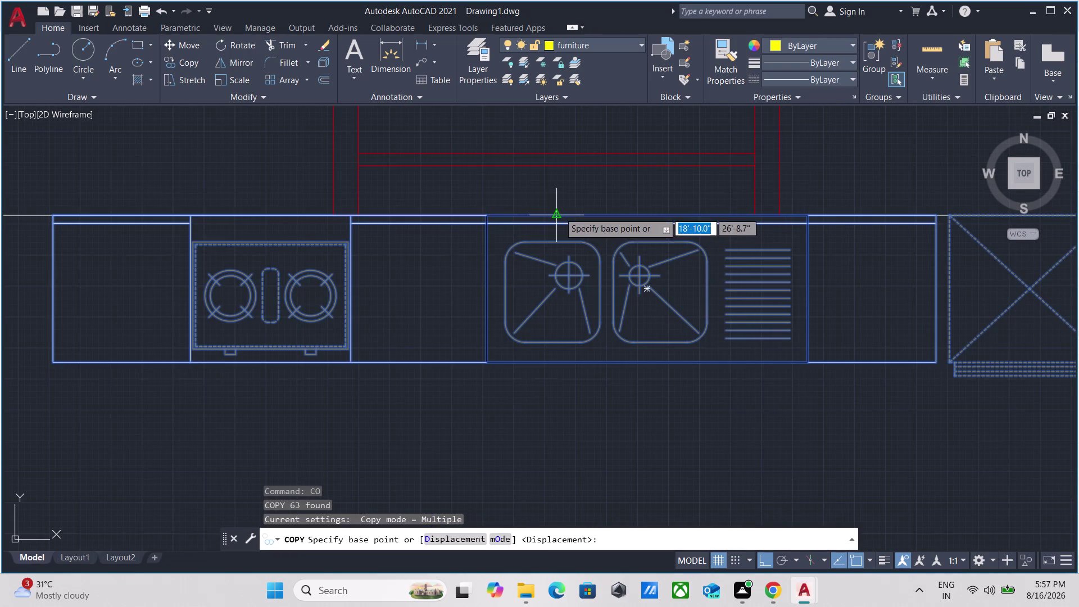
click(559, 212)
scroll(down, 3)
middle_drag(668, 207, 0, 187)
scroll(down, 3)
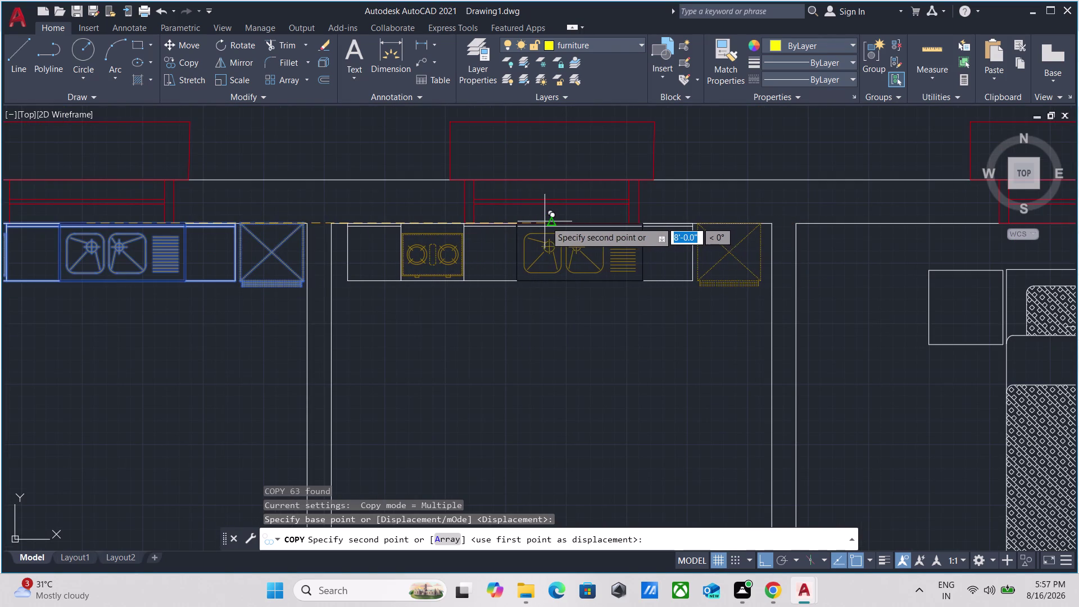
click(551, 221)
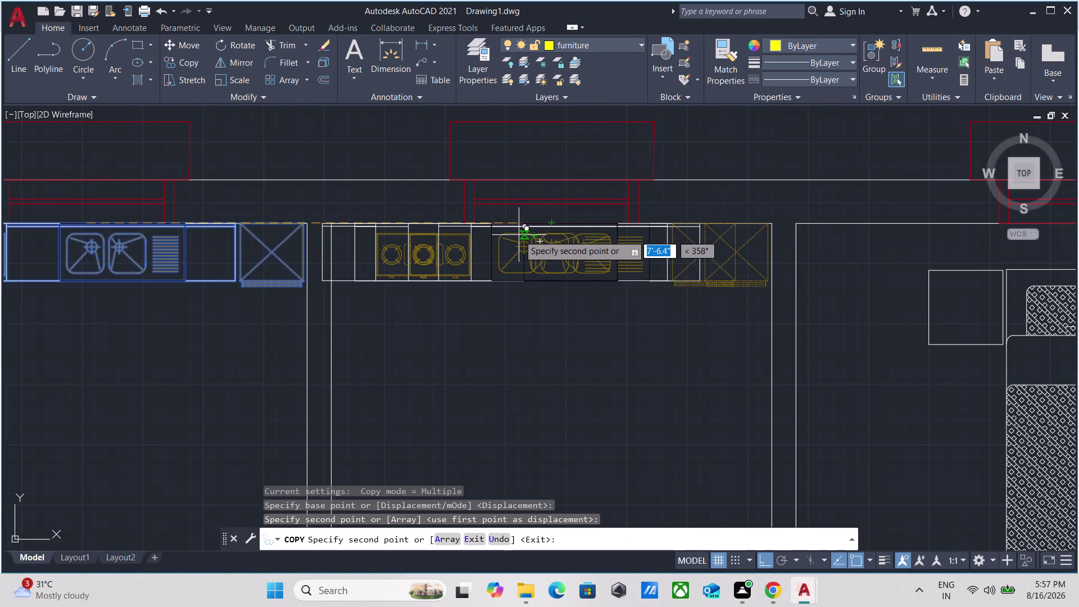
key(Escape)
Pan back to the L-shaped counter and try a selection window around it.
scroll(down, 3)
middle_drag(481, 357, 567, 217)
scroll(up, 3)
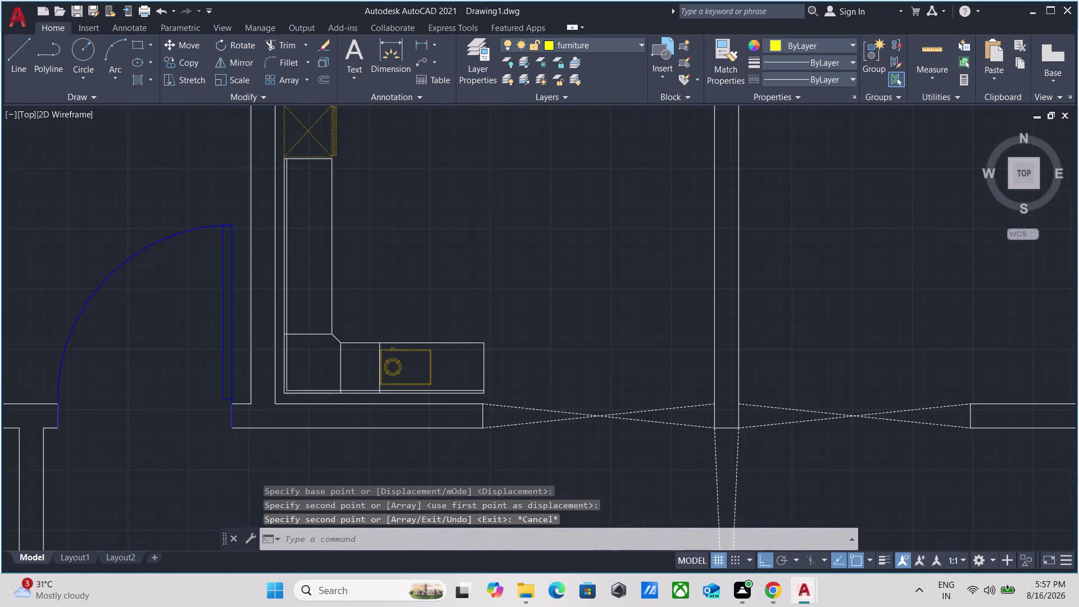
scroll(up, 3)
scroll(down, 3)
middle_drag(392, 287, 398, 367)
scroll(up, 3)
click(398, 336)
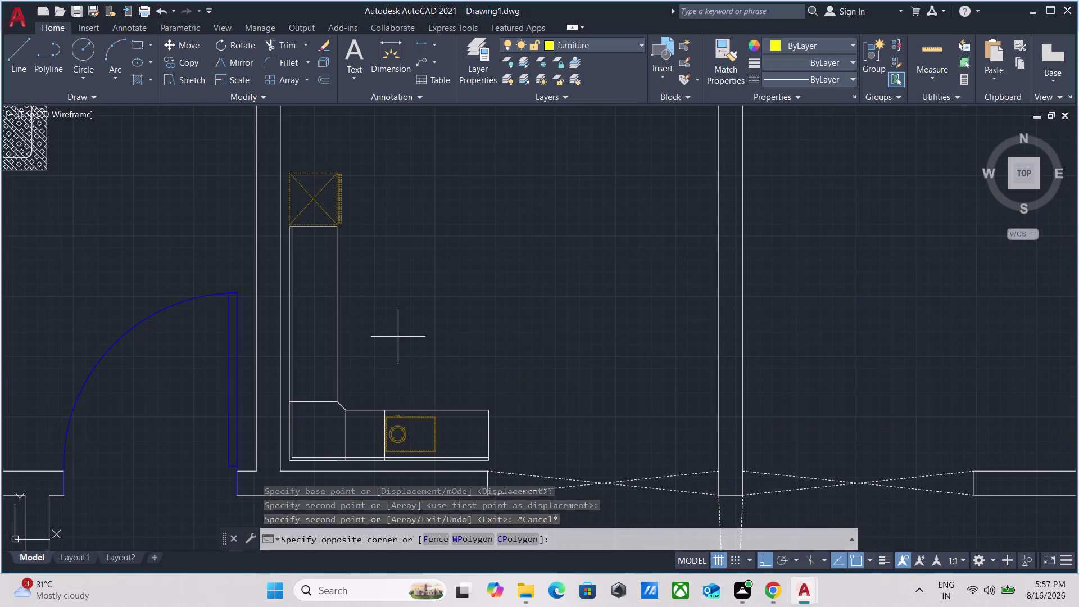
click(339, 403)
scroll(down, 3)
Mirror the L-shaped counter about the shared wall's centreline, answering No to erasing the source.
drag(389, 331, 381, 337)
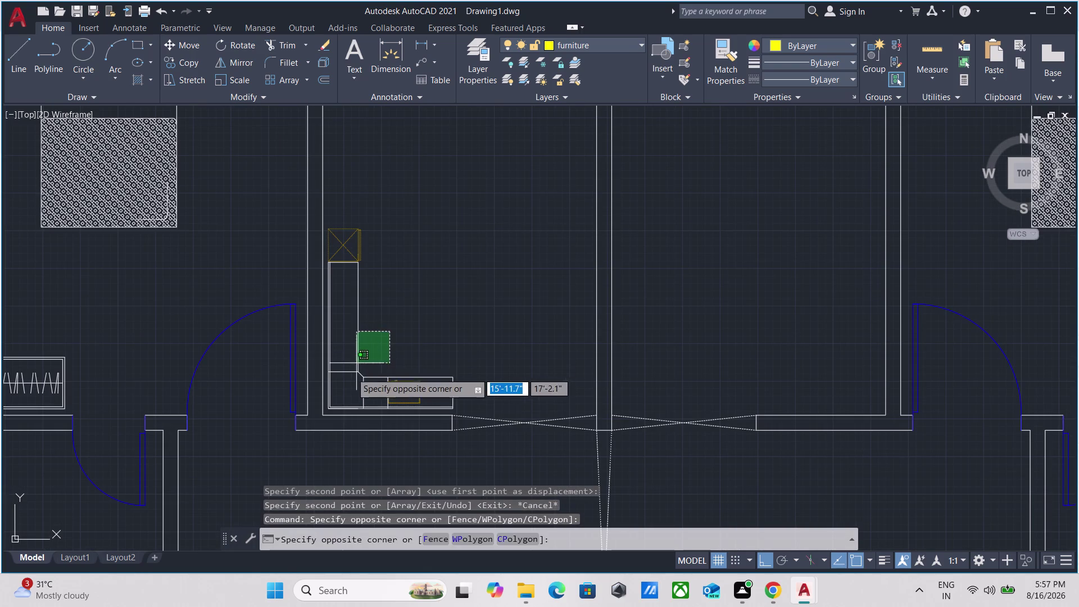
click(346, 380)
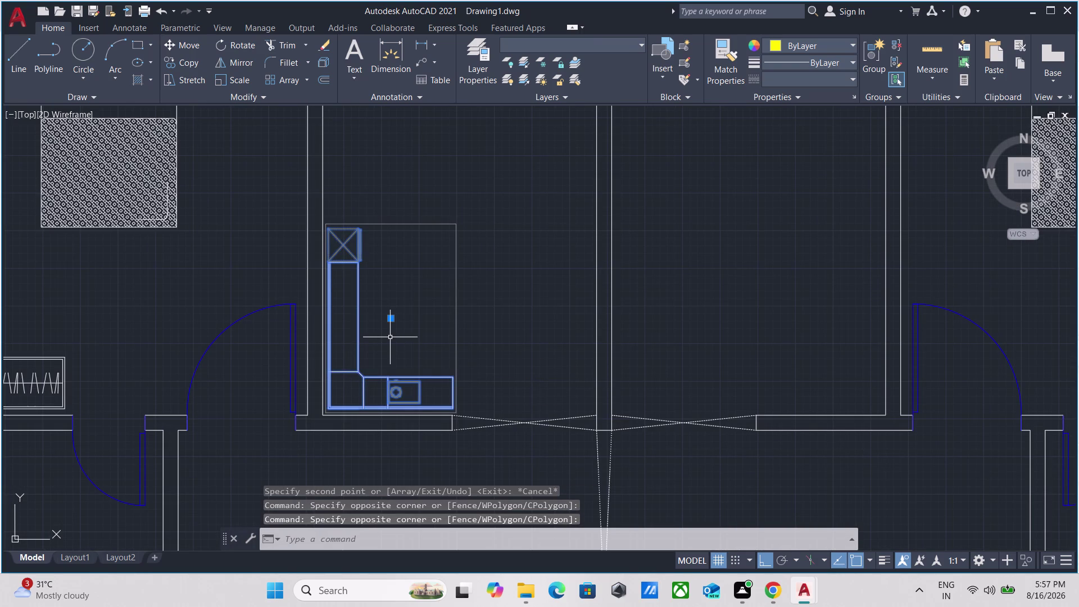
text(mi)
key(Return)
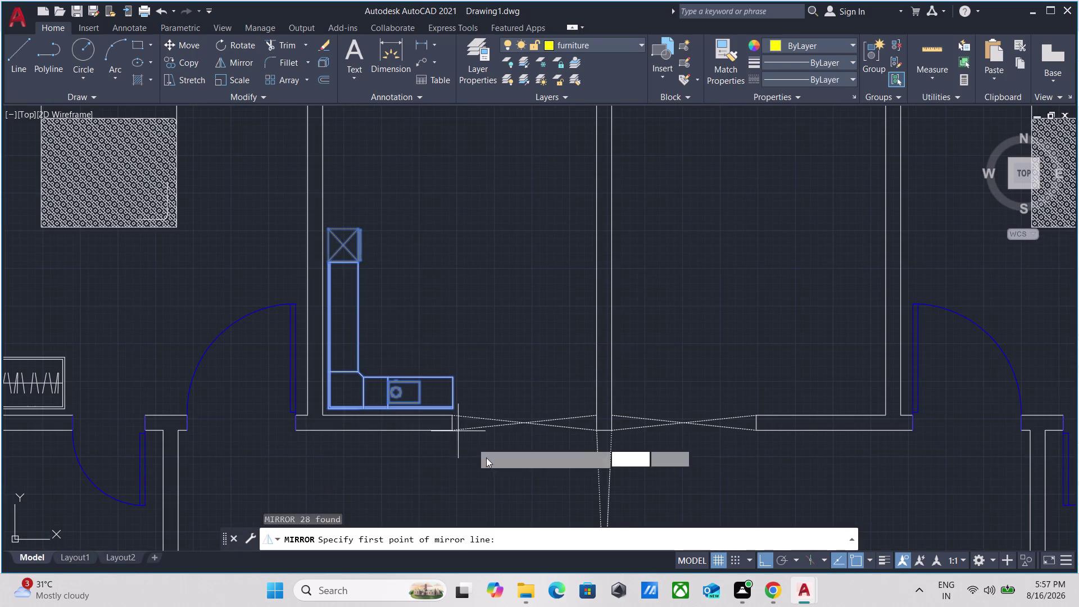
scroll(up, 3)
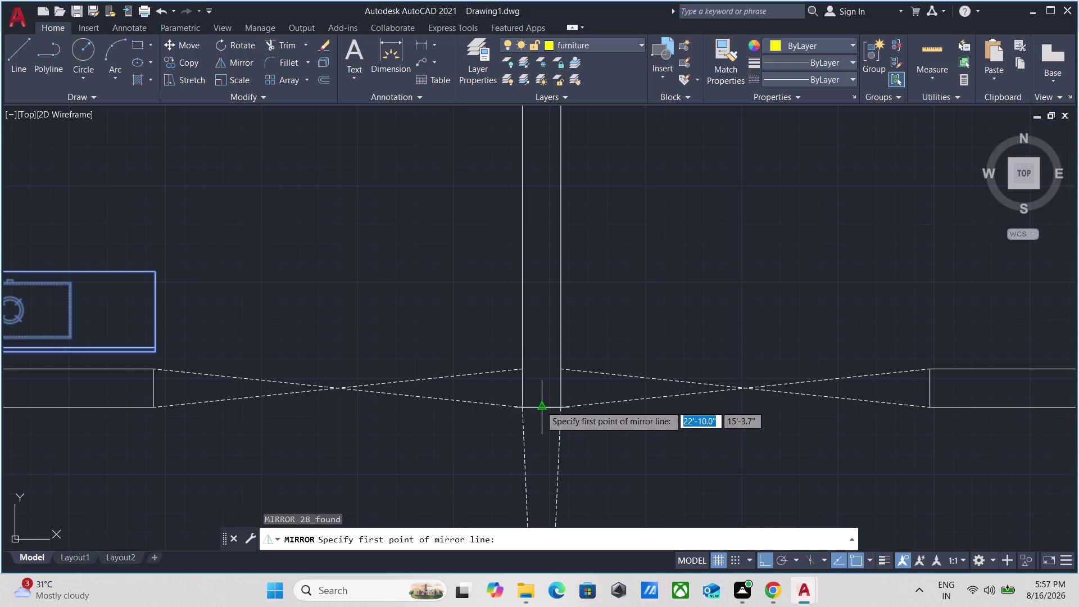
click(541, 405)
middle_drag(542, 477, 546, 414)
scroll(down, 3)
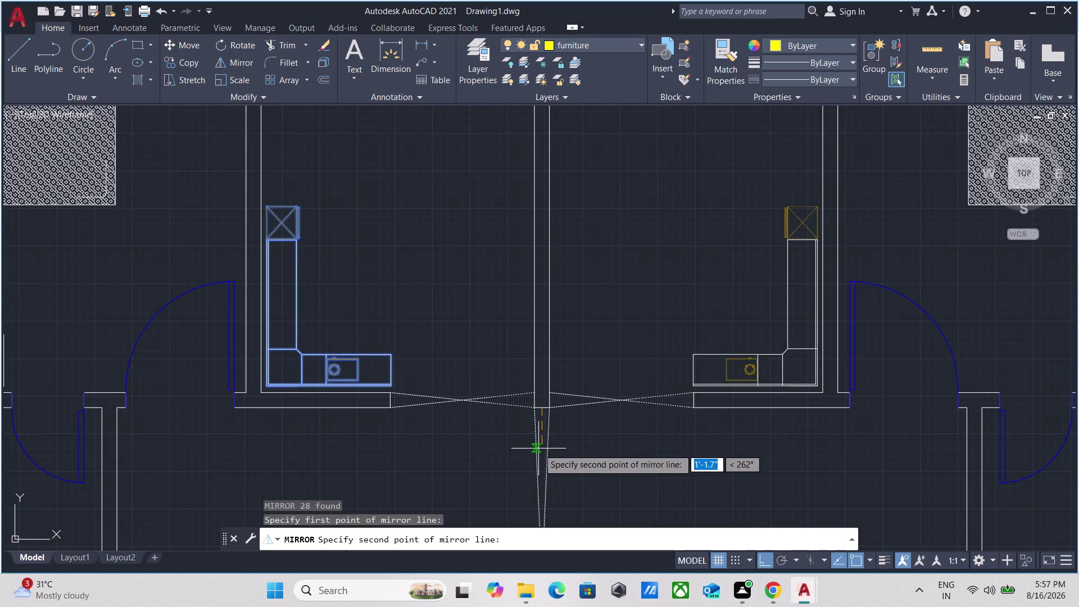
click(556, 472)
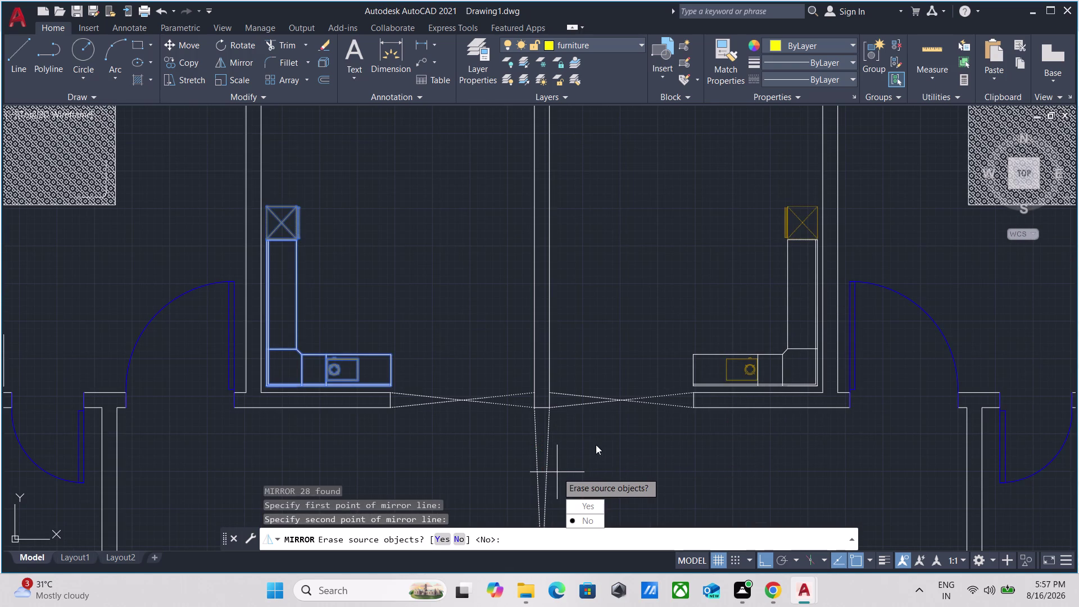
drag(591, 522, 557, 472)
scroll(down, 3)
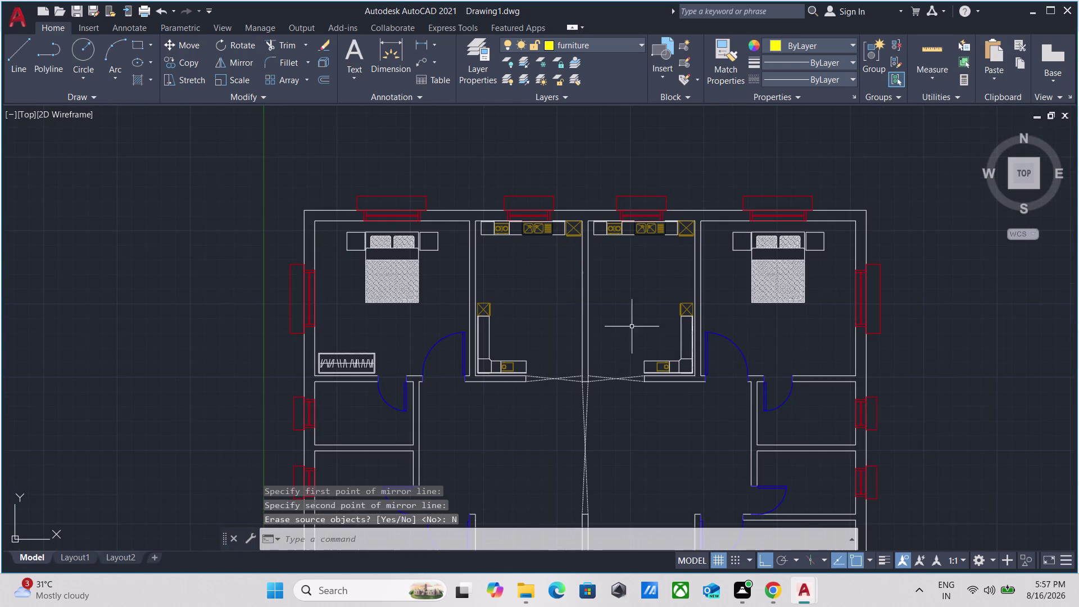
scroll(up, 3)
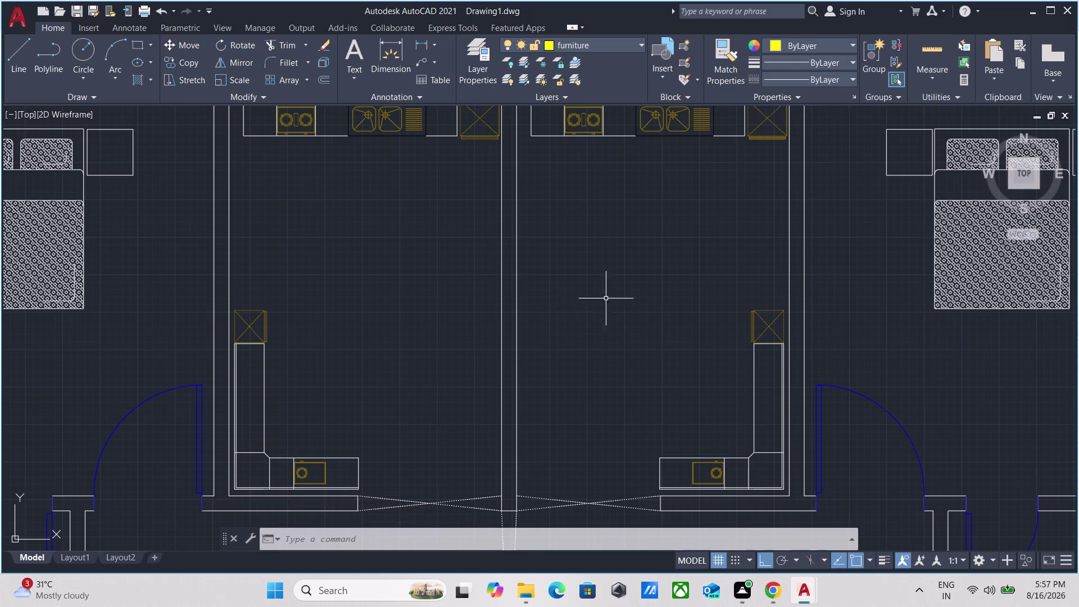
Copy the left bedroom's wardrobe from its lower-right corner into the right unit's bedroom.
scroll(down, 3)
scroll(up, 3)
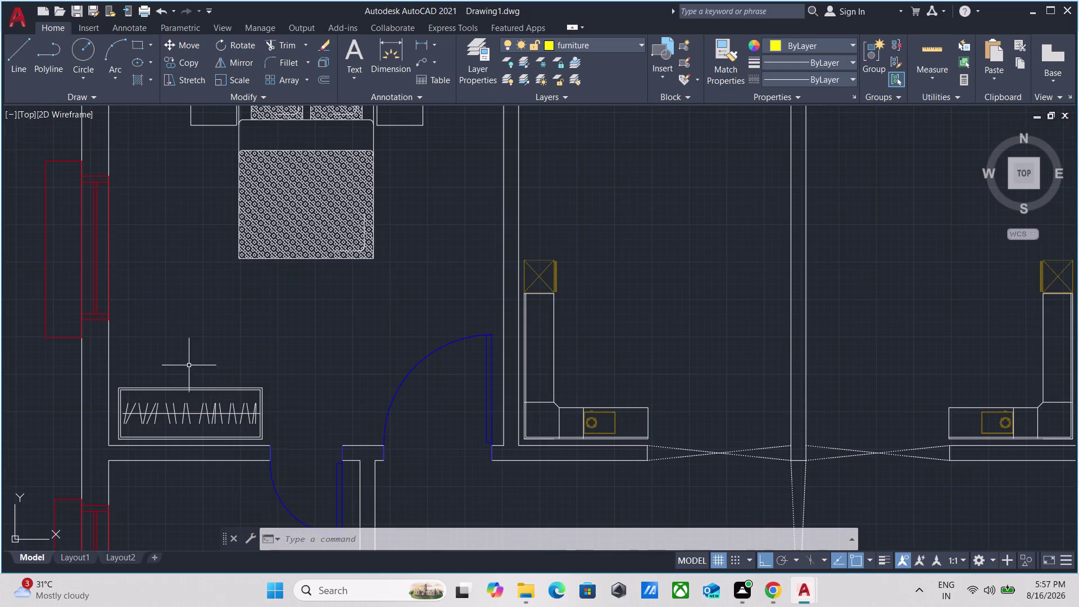
drag(197, 359, 192, 365)
click(157, 432)
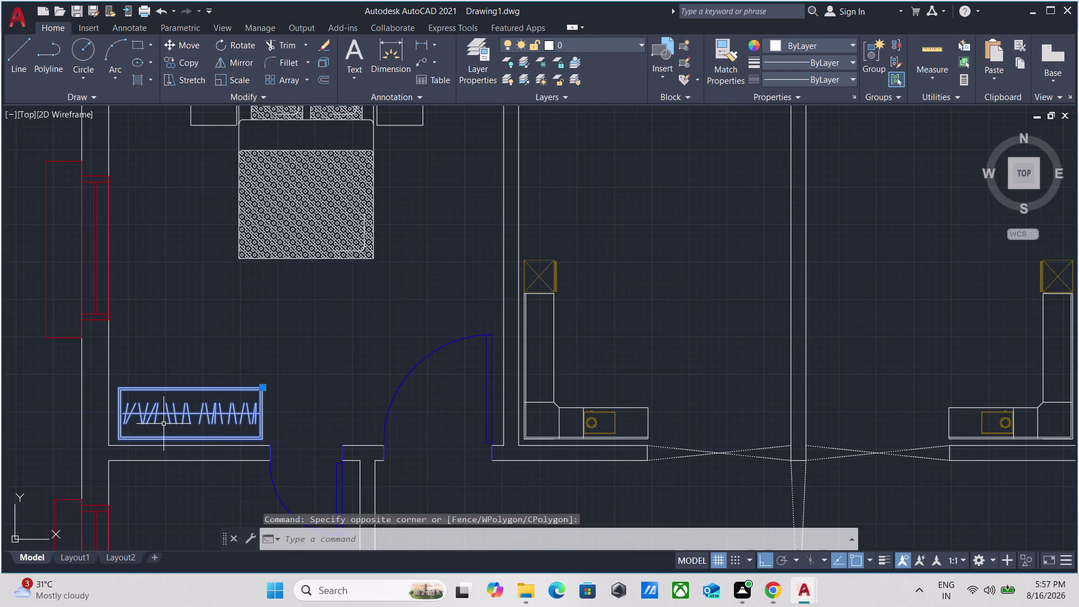
text(co)
key(Return)
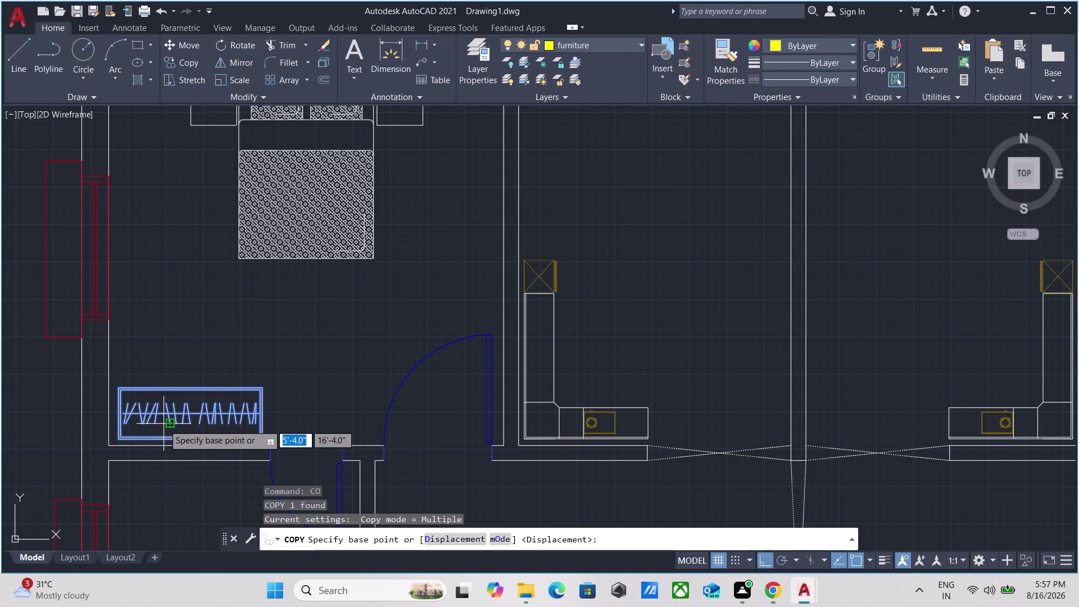
click(261, 440)
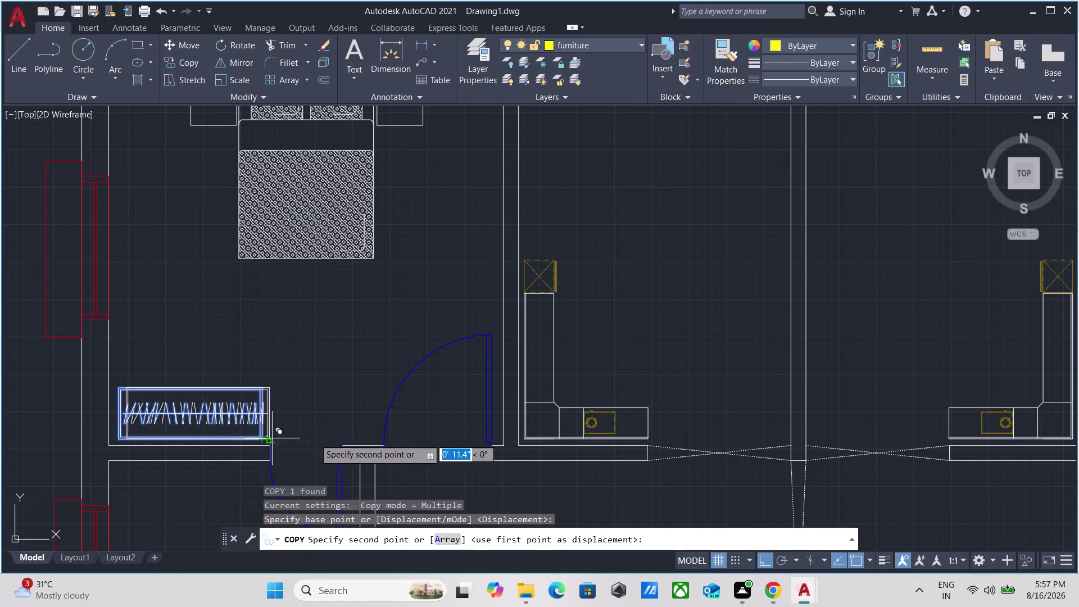
scroll(down, 3)
middle_drag(525, 436, 103, 360)
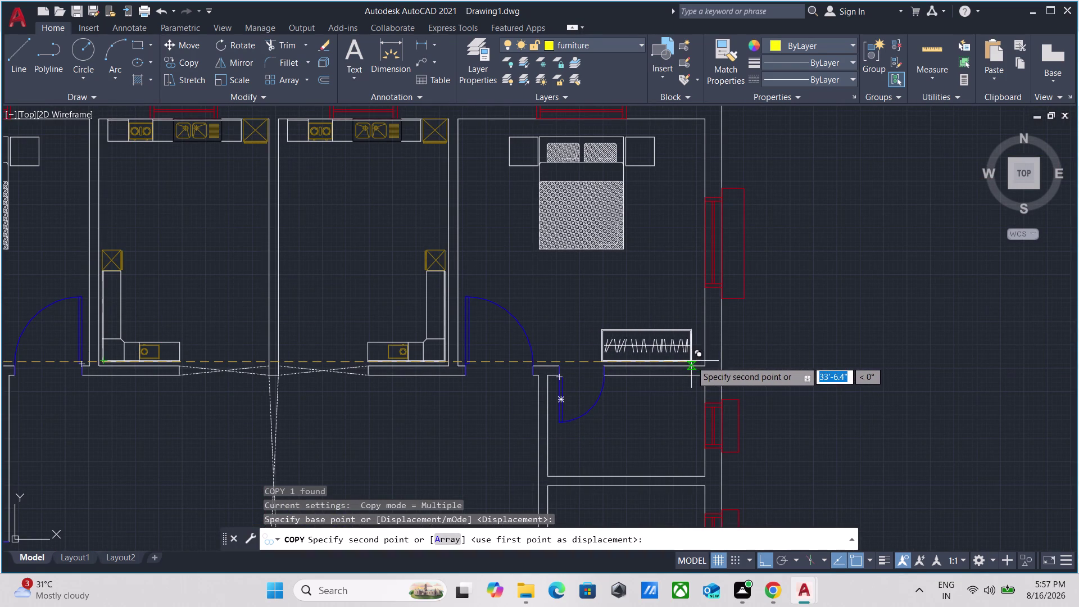
scroll(up, 3)
click(738, 371)
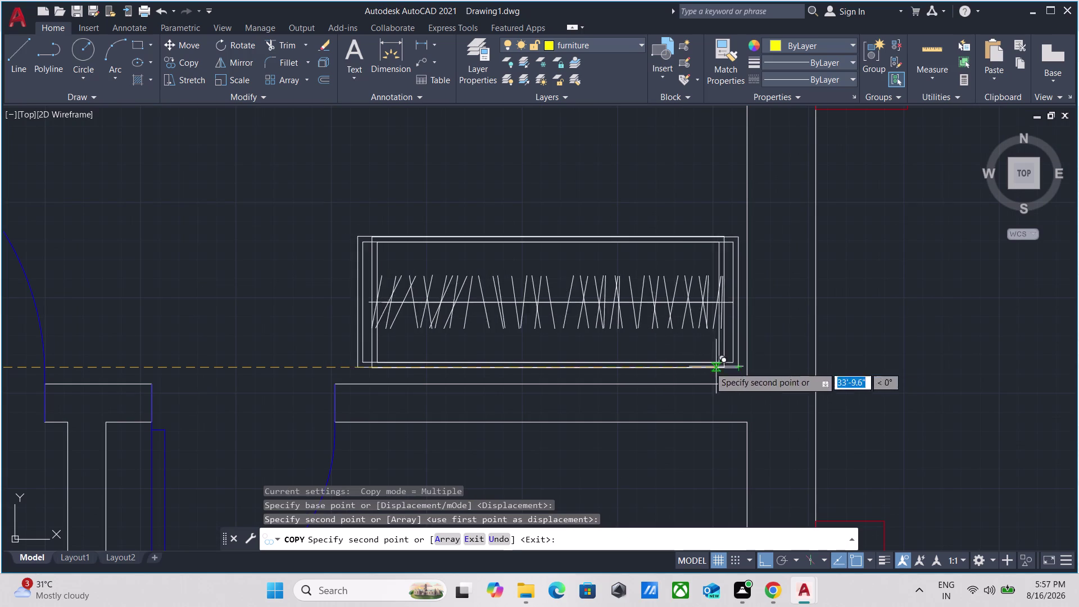
key(Escape)
Pan and zoom to bring the loose furniture blocks into view.
scroll(down, 3)
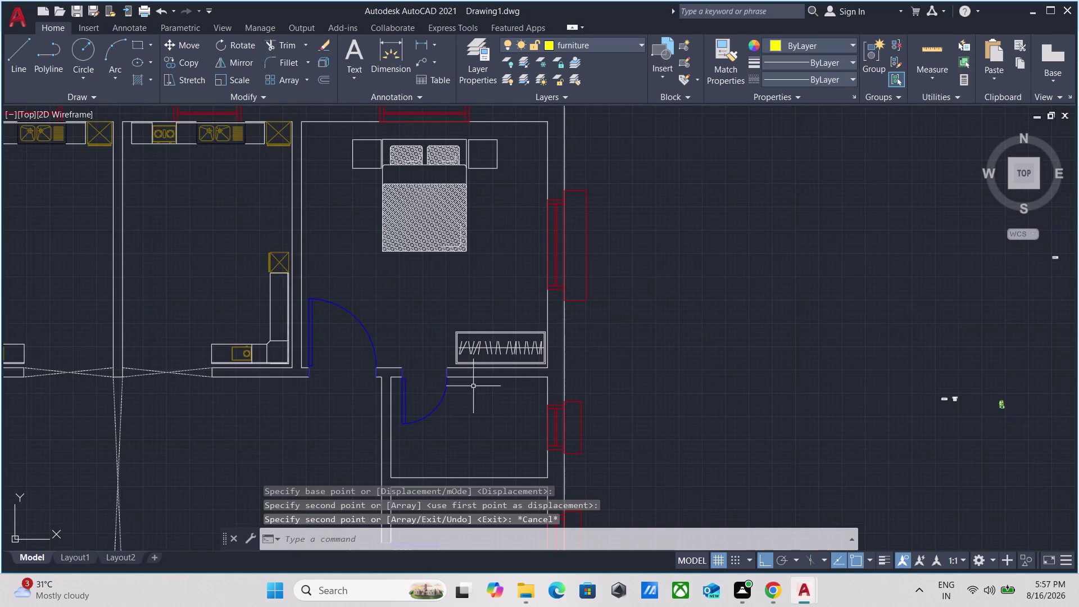
scroll(down, 3)
middle_drag(432, 331, 462, 348)
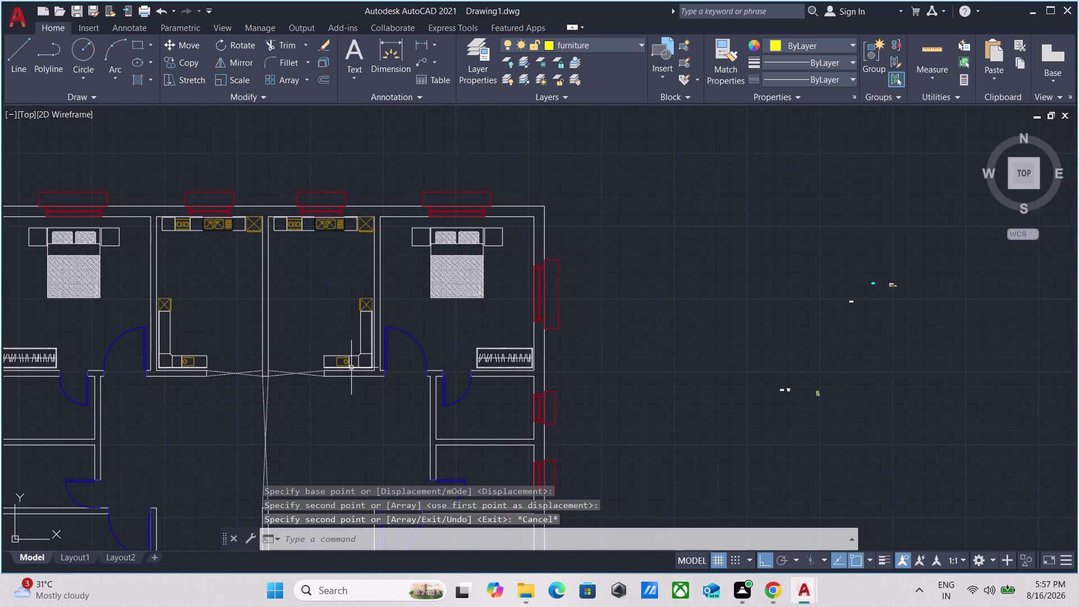
scroll(up, 3)
scroll(down, 3)
scroll(up, 3)
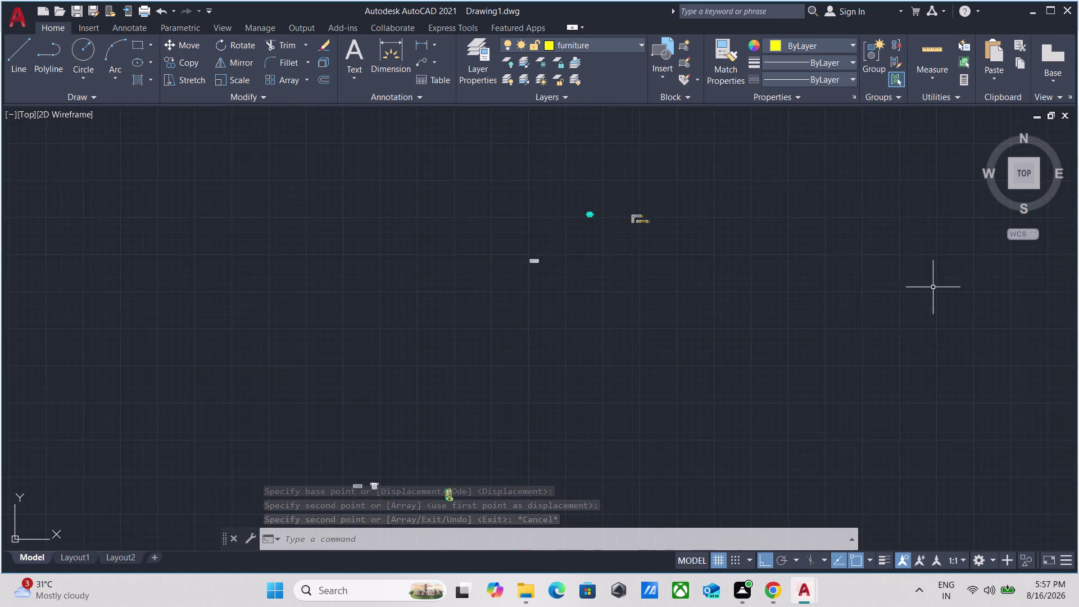
scroll(up, 3)
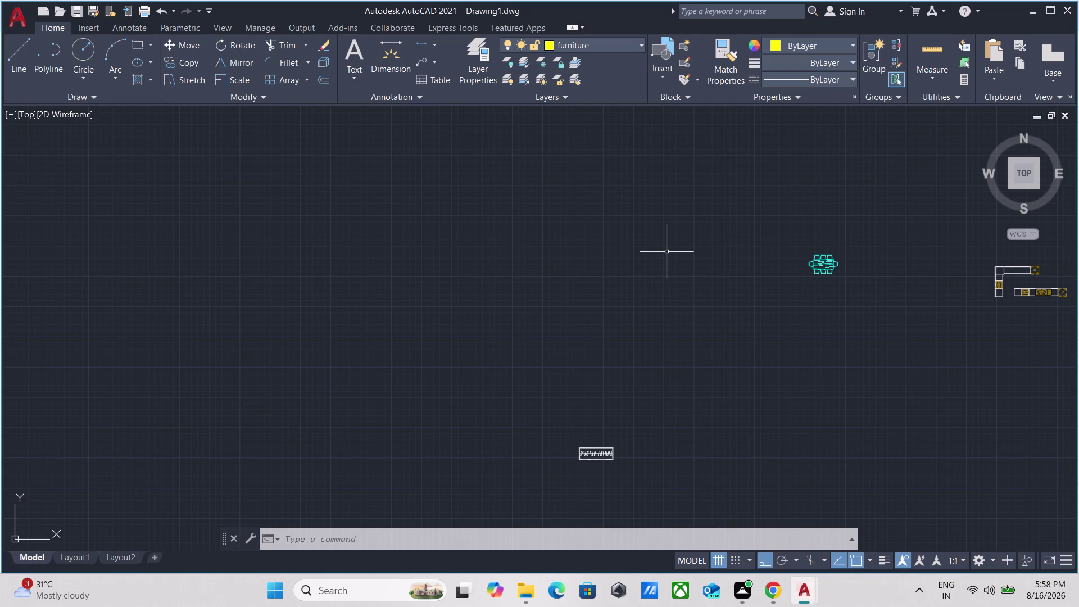
Select the dining table block and start copying it from a base point below, with Ortho off.
right_drag(660, 254, 614, 278)
click(432, 151)
scroll(down, 3)
click(418, 164)
click(635, 248)
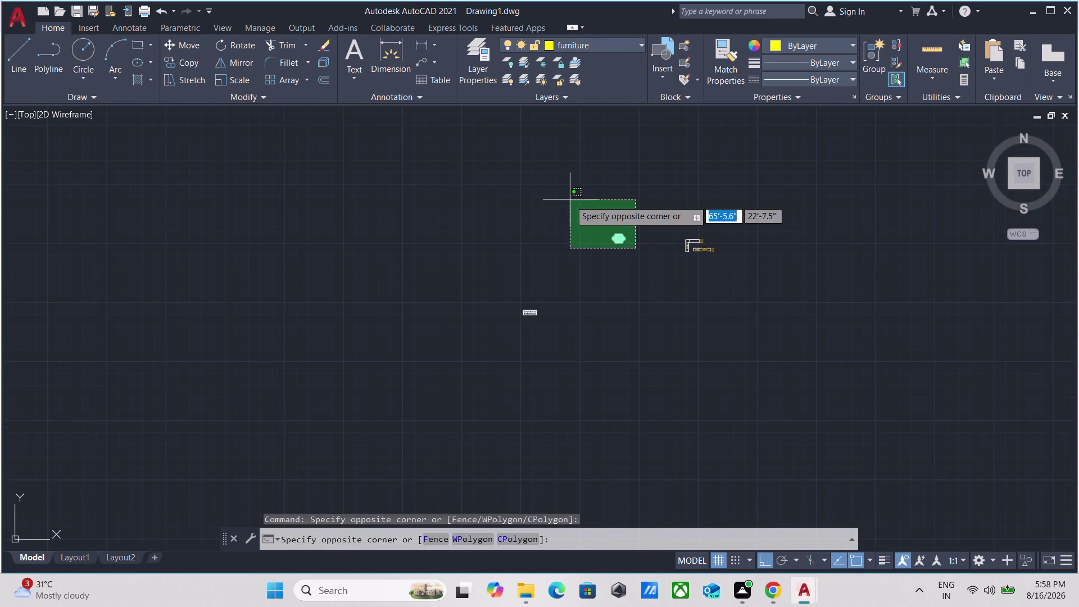
click(570, 200)
text(co)
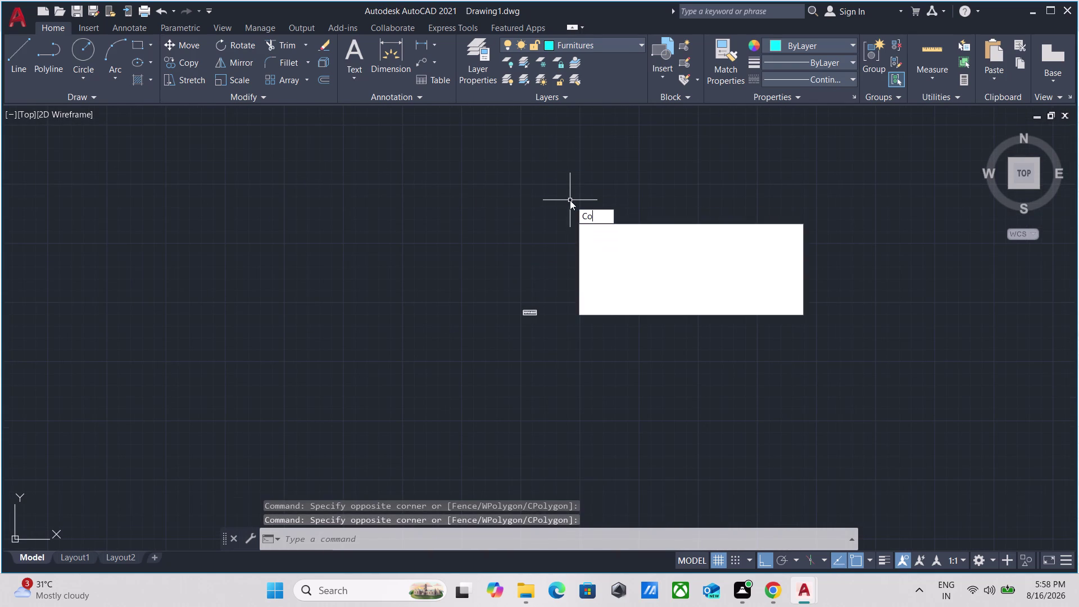
key(Return)
scroll(up, 3)
scroll(up, 3)
middle_drag(619, 179, 581, 349)
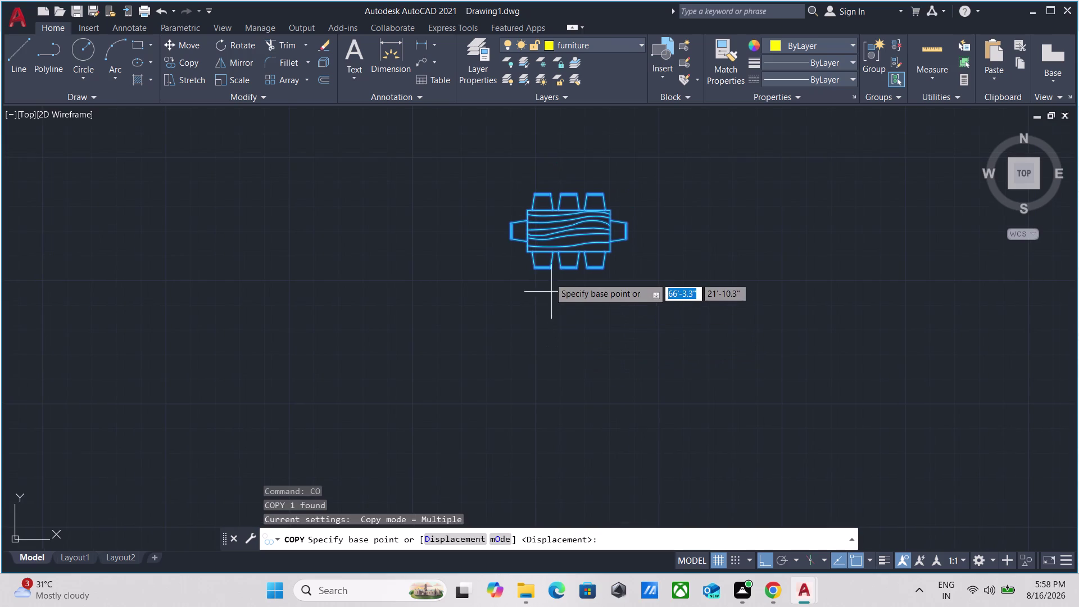
click(537, 267)
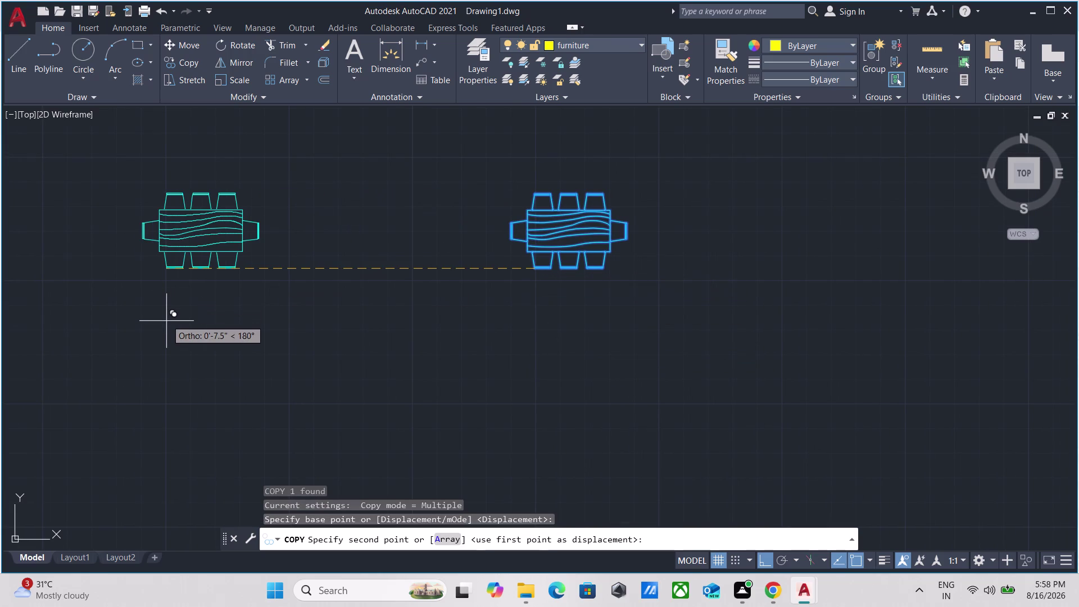
key(F8)
Place dining table copies below the kitchens in the left and right units.
scroll(down, 3)
middle_drag(173, 290, 475, 246)
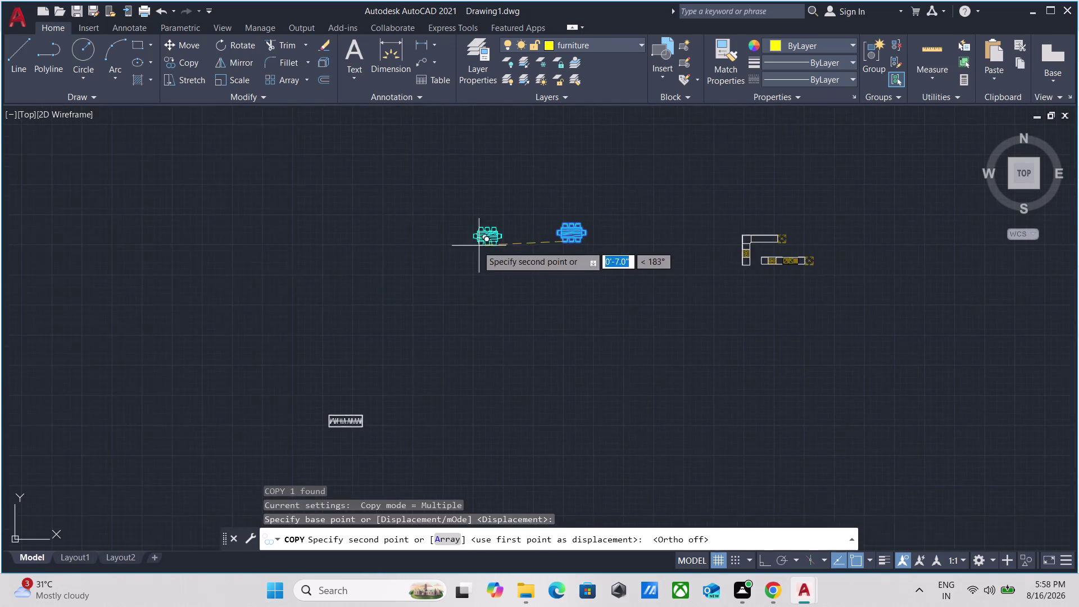
scroll(down, 3)
middle_drag(309, 270, 577, 240)
scroll(down, 3)
scroll(up, 3)
middle_drag(178, 334, 483, 282)
scroll(up, 3)
middle_drag(391, 209, 406, 350)
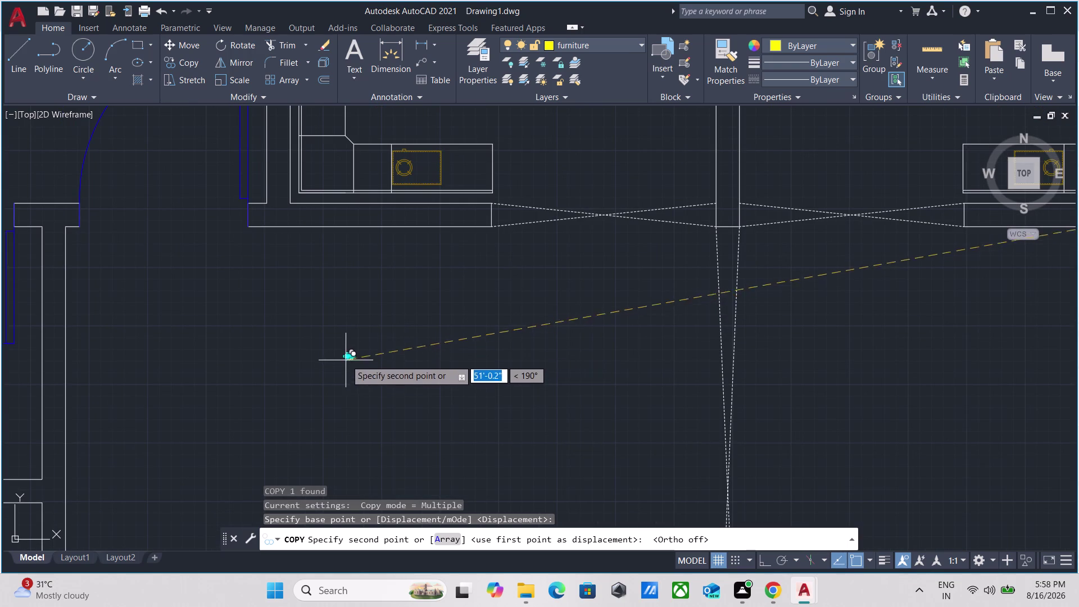
scroll(up, 3)
scroll(down, 3)
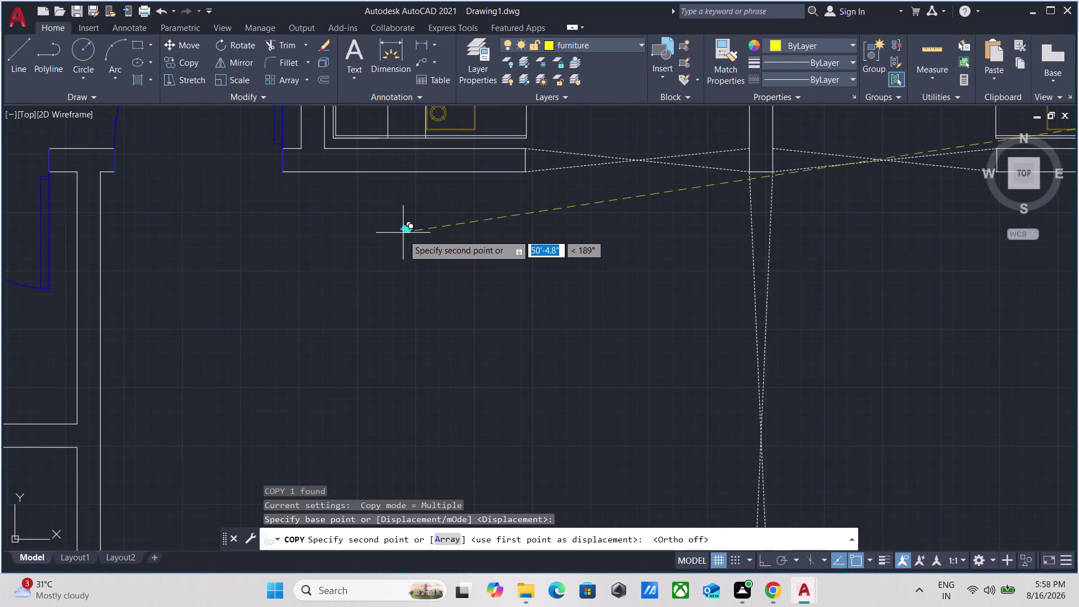
click(393, 240)
middle_drag(469, 241, 180, 236)
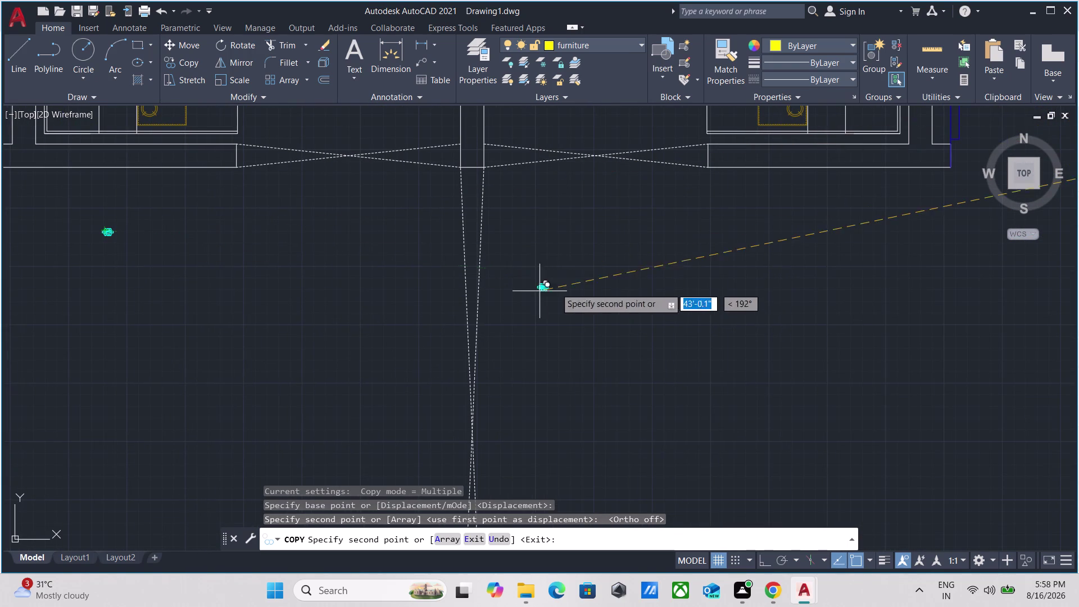
click(805, 245)
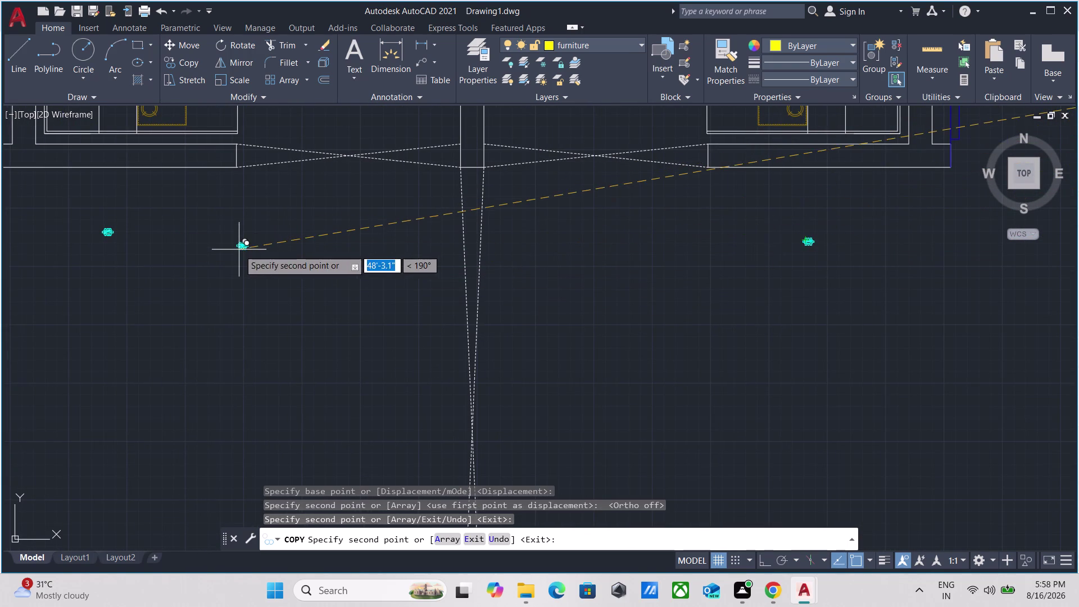
key(Escape)
Zoom in on a copied dining table and select it.
scroll(up, 3)
scroll(up, 3)
middle_drag(61, 246, 217, 336)
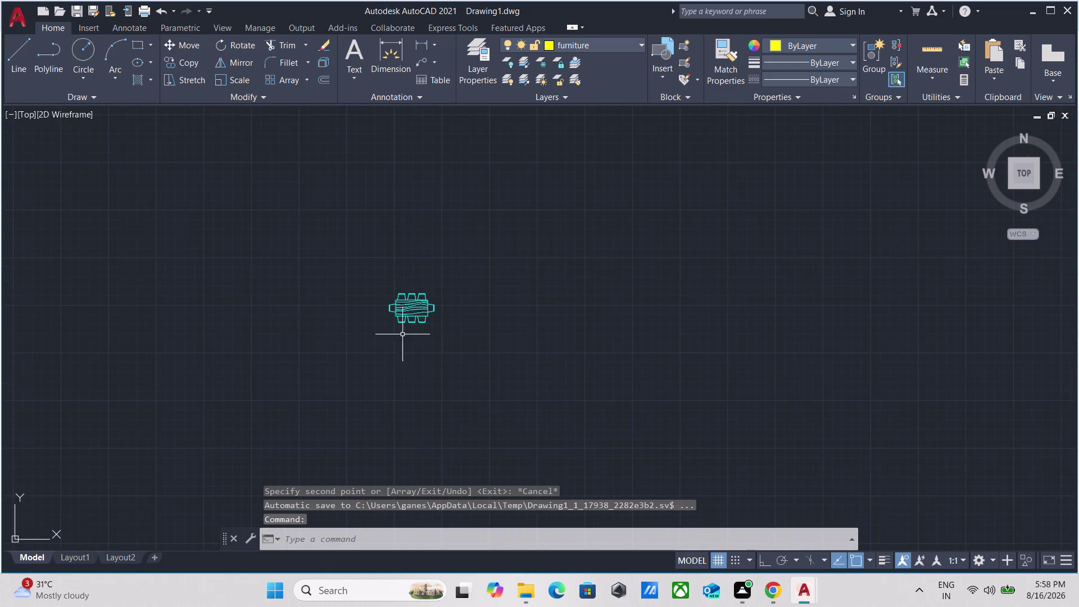
click(449, 351)
click(402, 290)
Rotate the dining table 90° about its lower-left corner.
text(r)
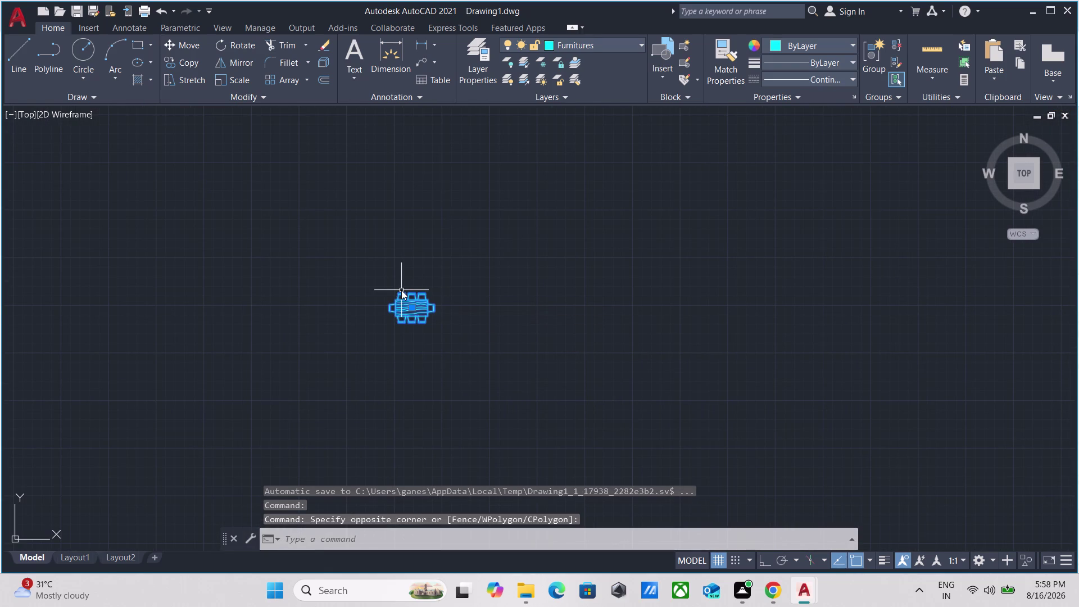
text(o)
key(Return)
scroll(up, 3)
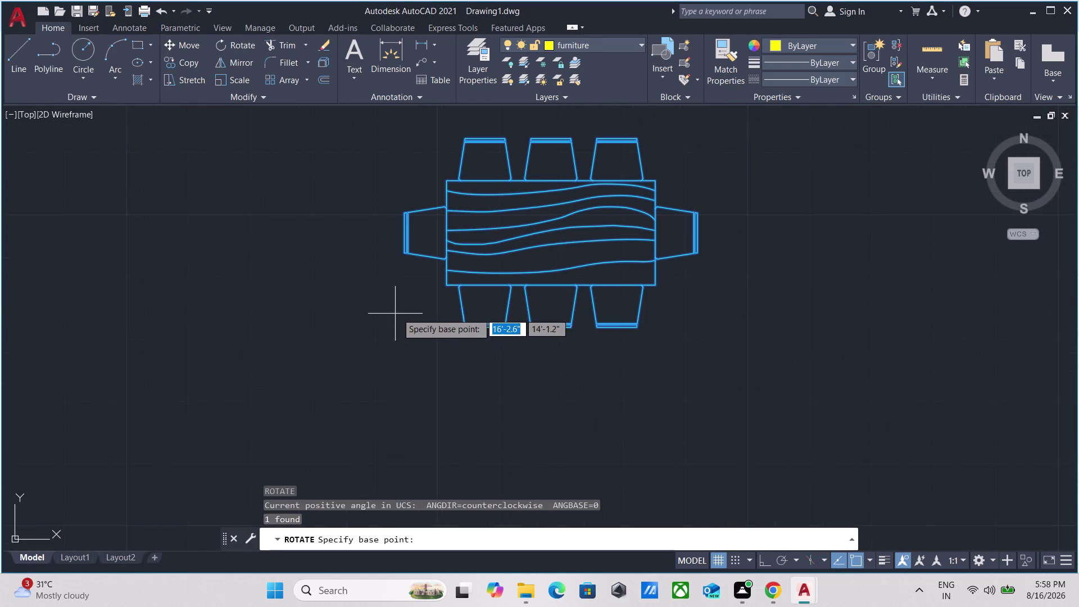
click(449, 285)
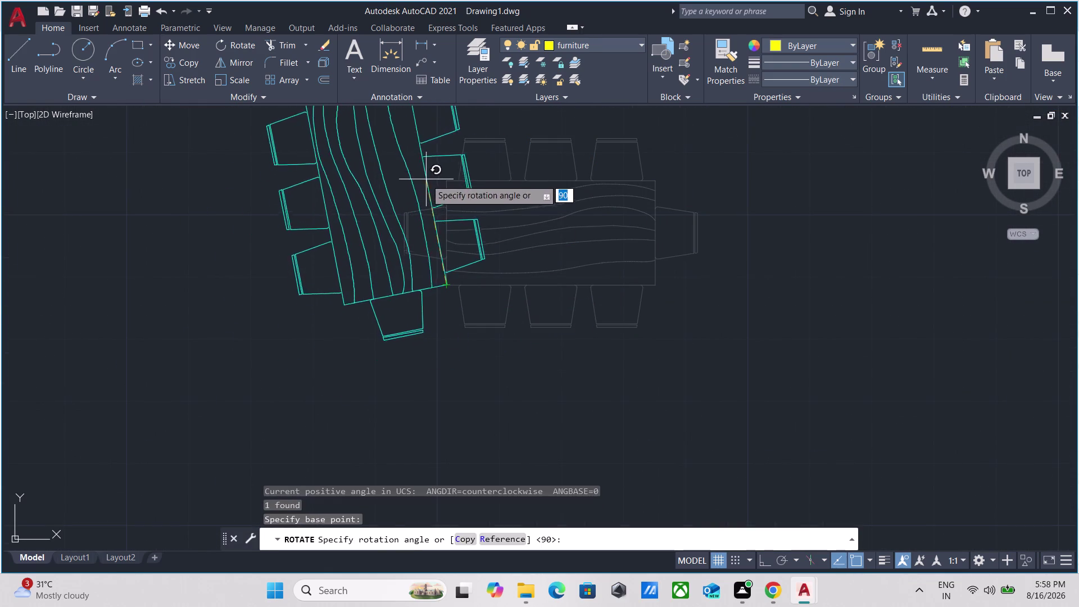
middle_drag(441, 167, 429, 302)
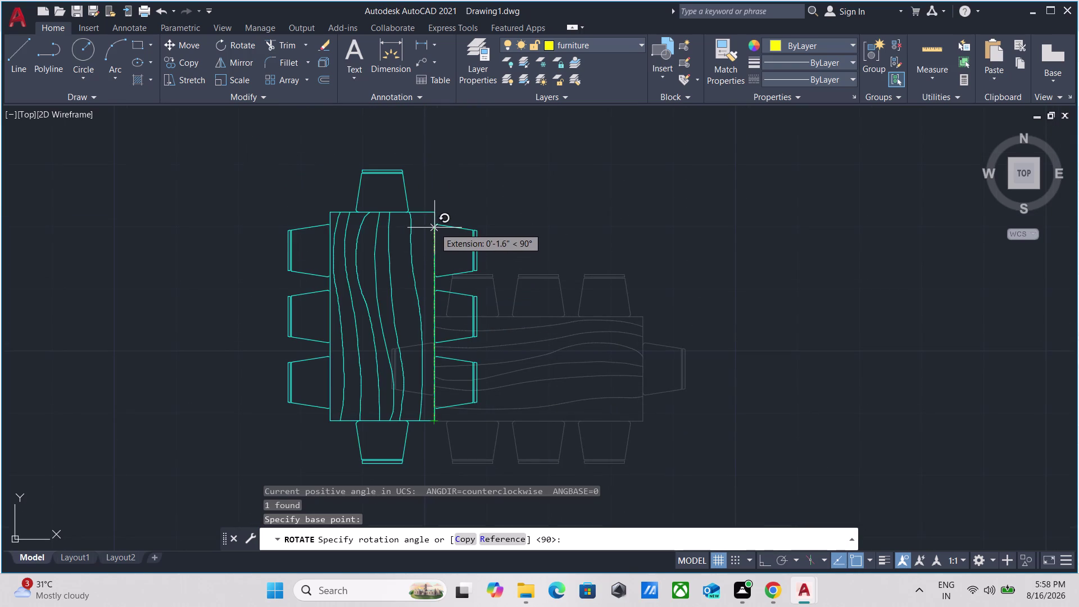
click(434, 227)
Box-select the rotated dining table.
scroll(down, 3)
scroll(up, 3)
drag(449, 359, 443, 354)
click(375, 300)
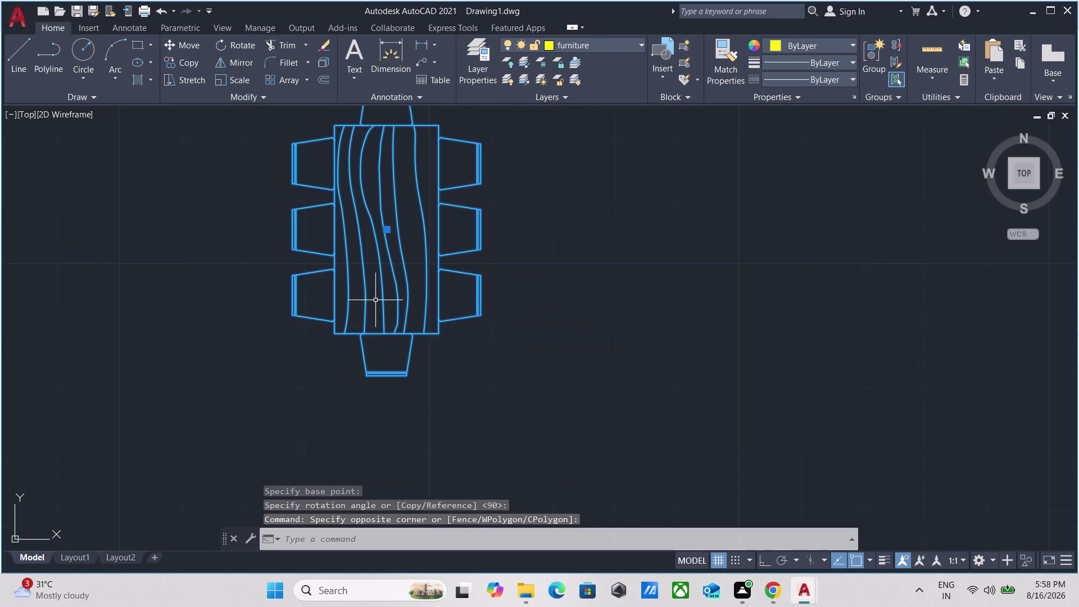
Start scaling the dining table from a base point, with Ortho turned on.
text(sca)
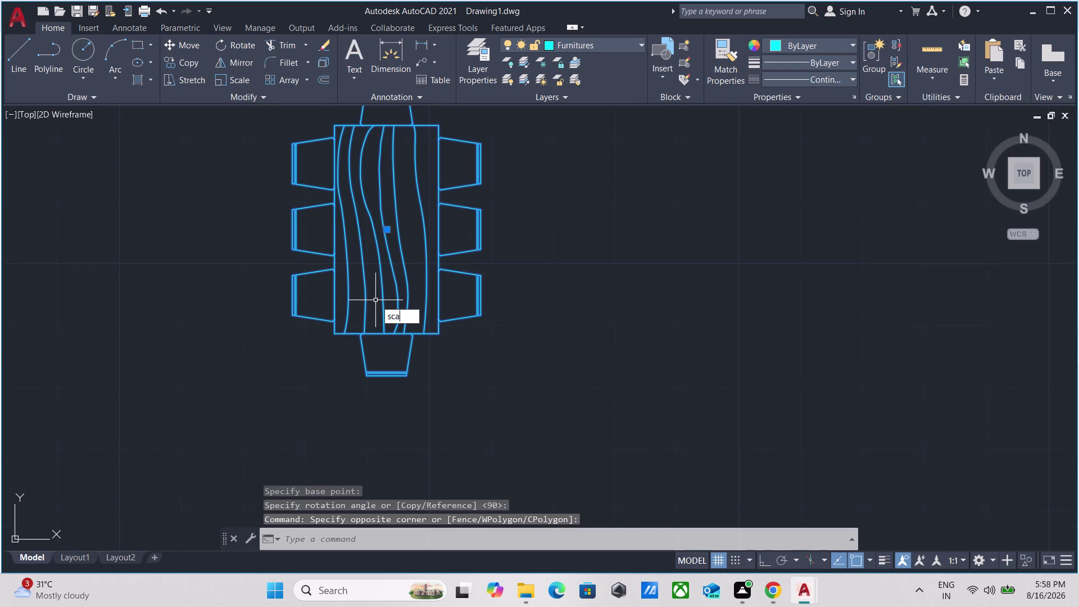
text(le)
key(Return)
scroll(up, 3)
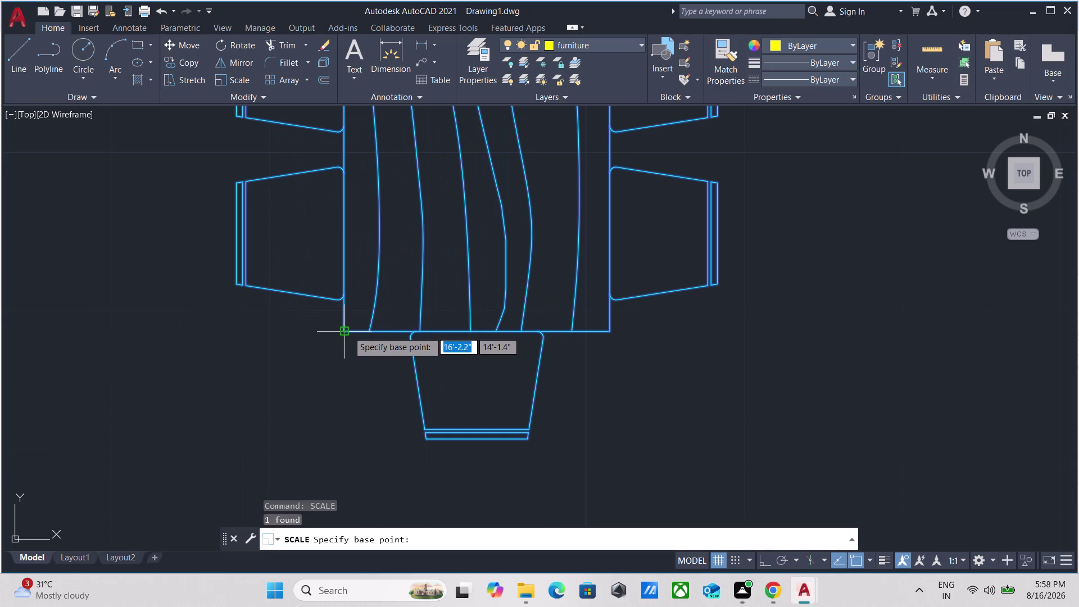
click(347, 331)
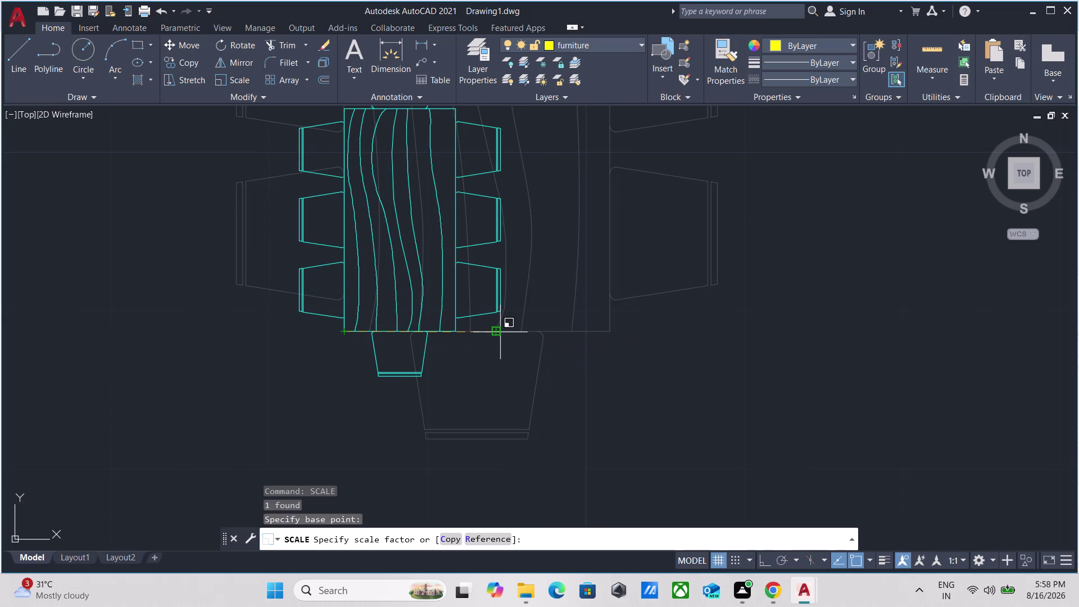
key(F8)
scroll(down, 3)
middle_drag(542, 329, 272, 292)
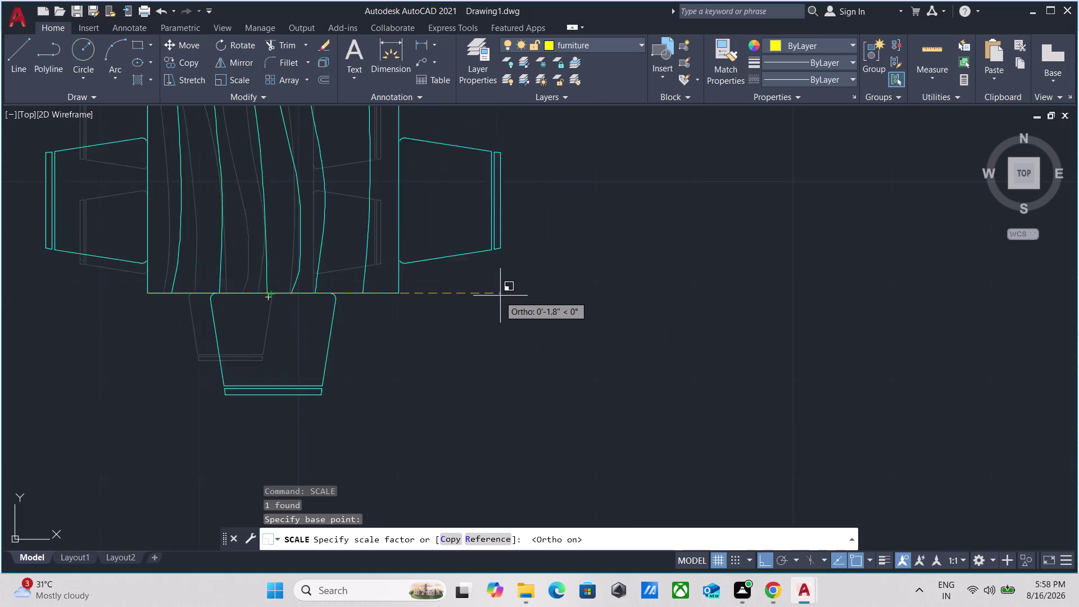
scroll(down, 3)
middle_drag(500, 296, 392, 330)
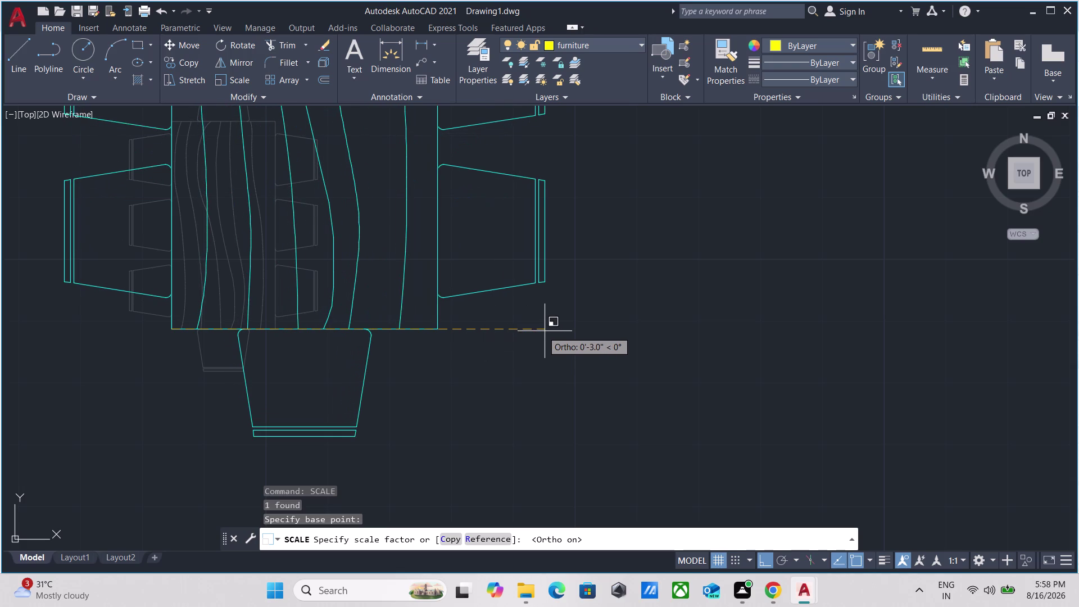
Scale by Reference, picking the table edge's two ends, then clicking the new length.
key(r)
key(Return)
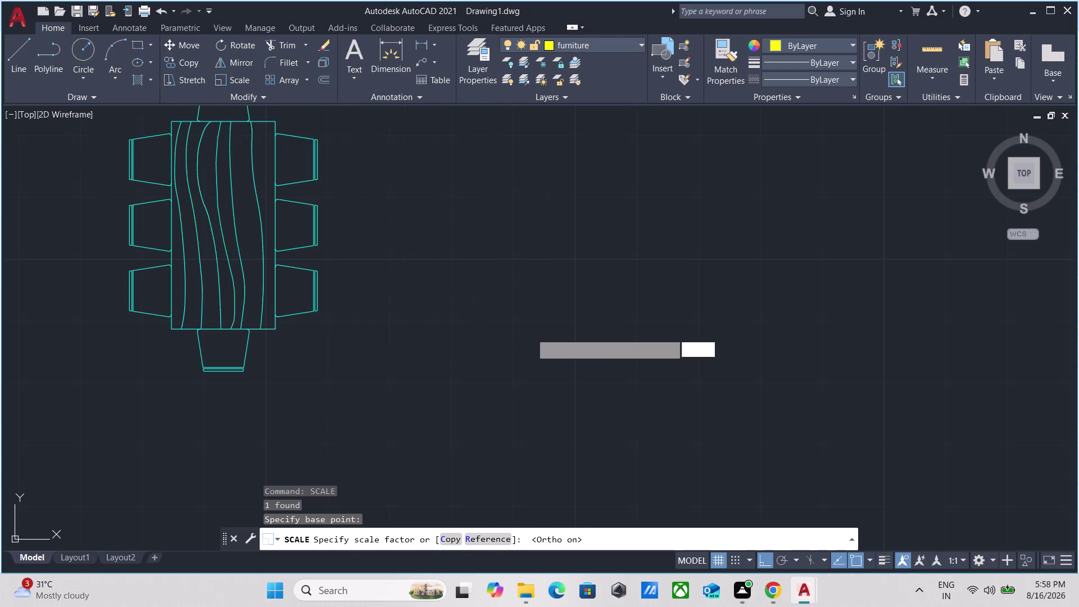
scroll(up, 3)
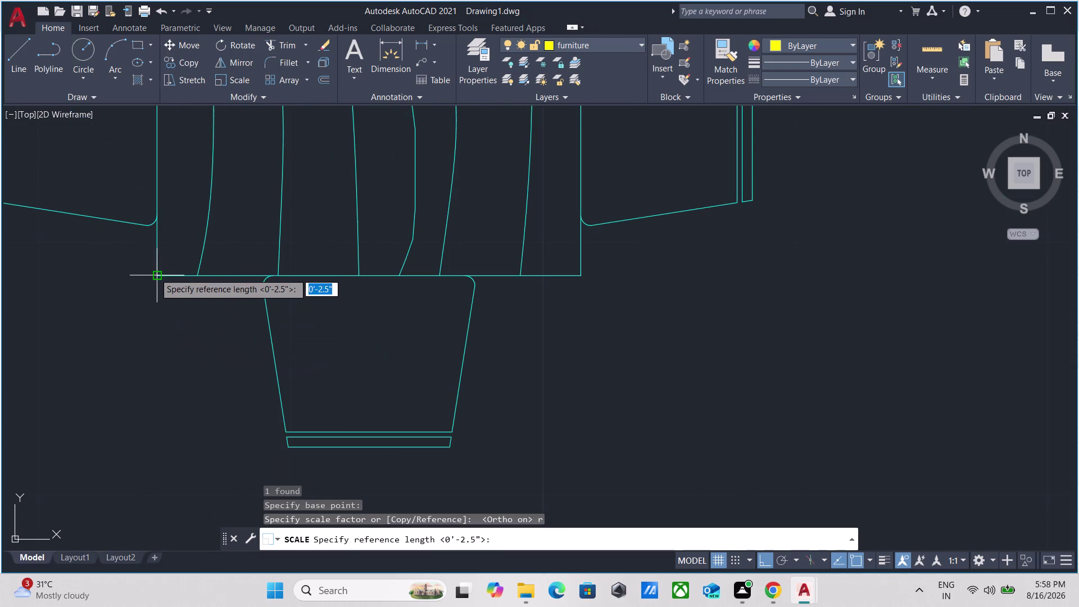
click(155, 273)
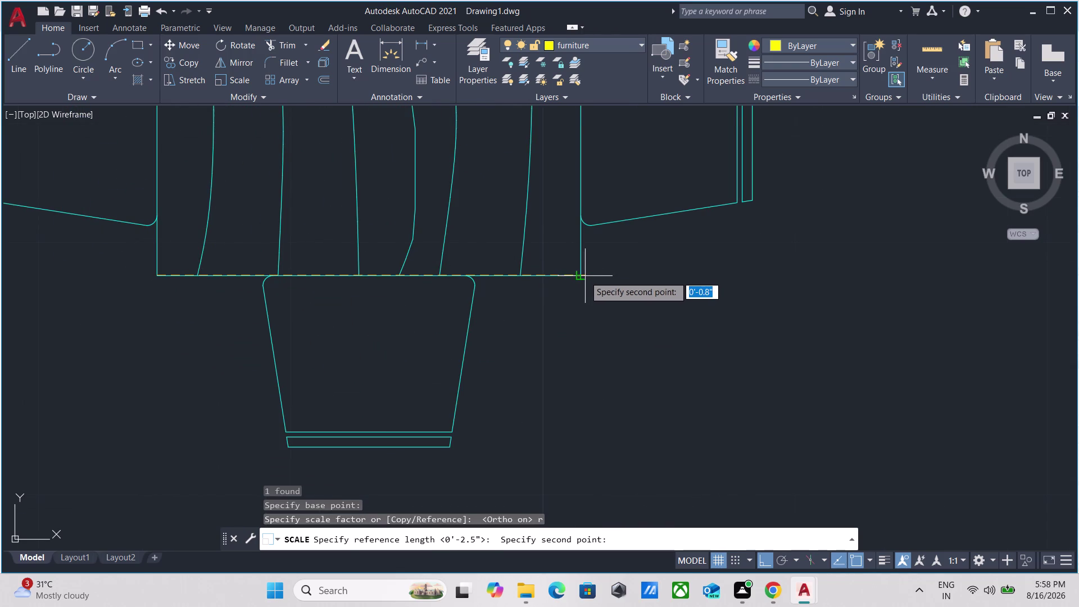
click(581, 274)
scroll(down, 3)
middle_drag(744, 309, 504, 321)
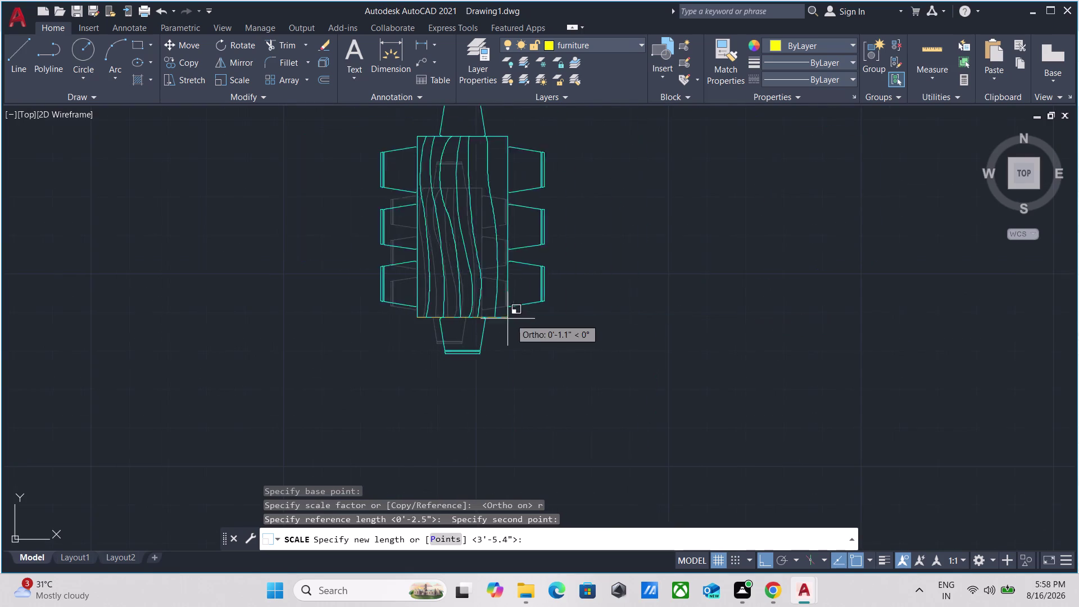
scroll(down, 3)
middle_drag(482, 334, 373, 331)
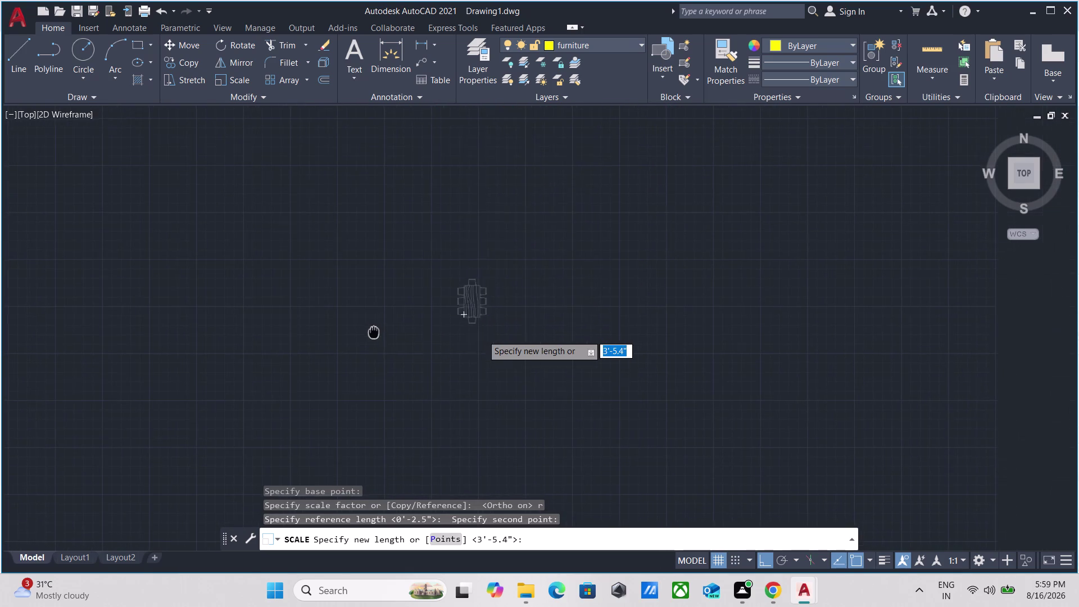
middle_drag(711, 358, 419, 352)
scroll(down, 3)
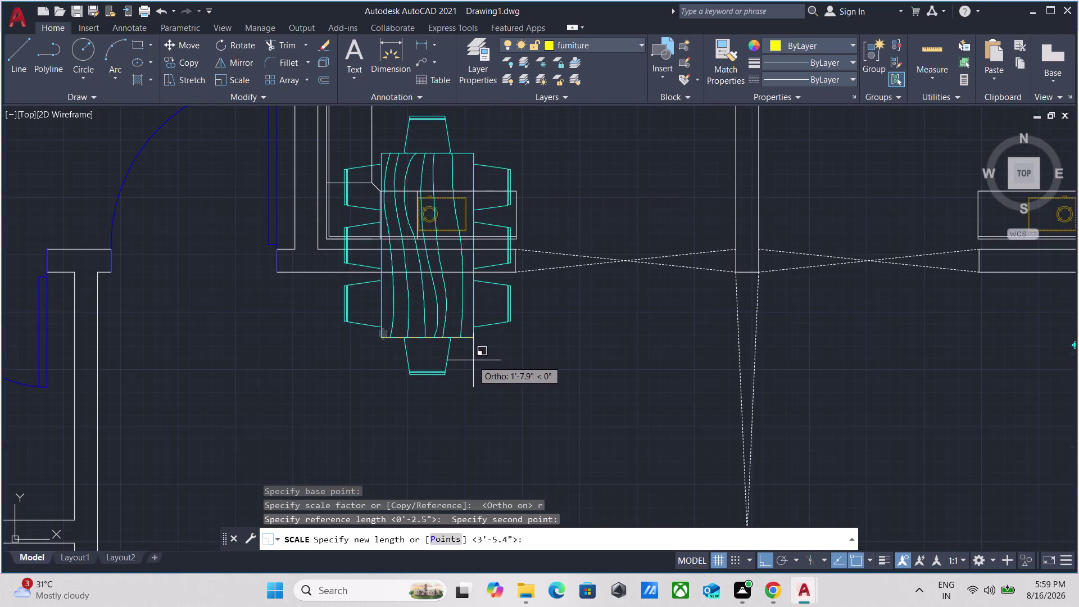
click(480, 362)
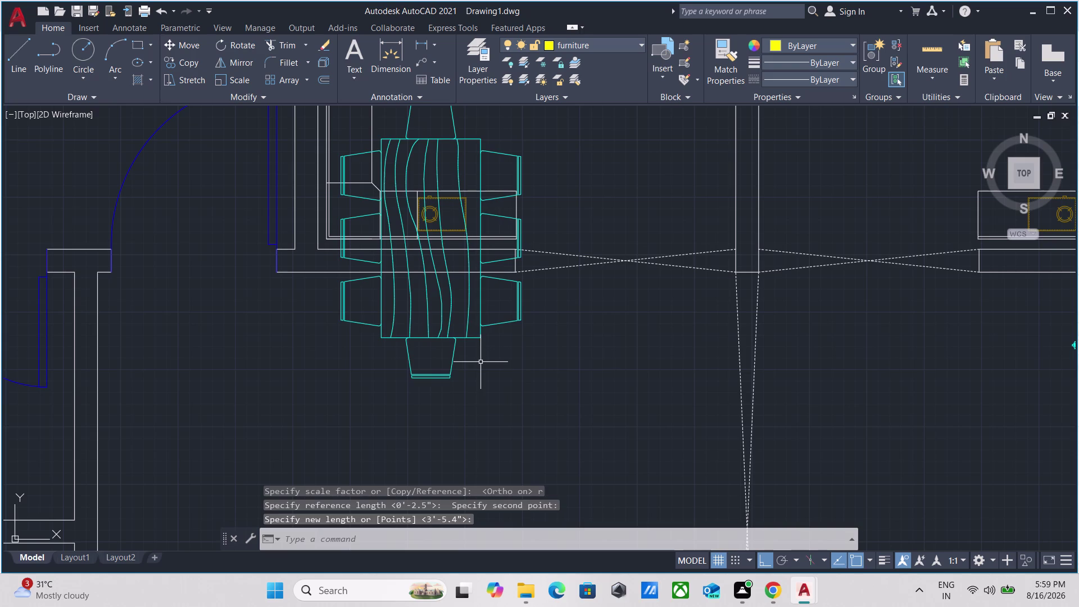
Select the whole dining set and start moving it.
drag(483, 376, 442, 356)
click(415, 336)
key(m)
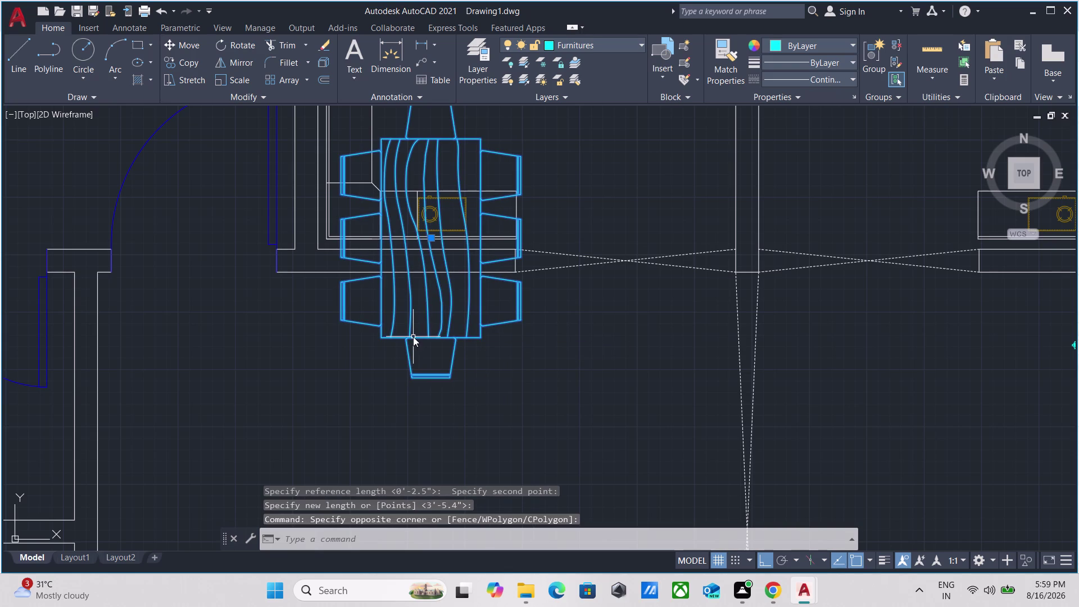
key(Return)
Move the dining set to sit below the left unit's kitchen counter.
middle_drag(420, 131, 408, 155)
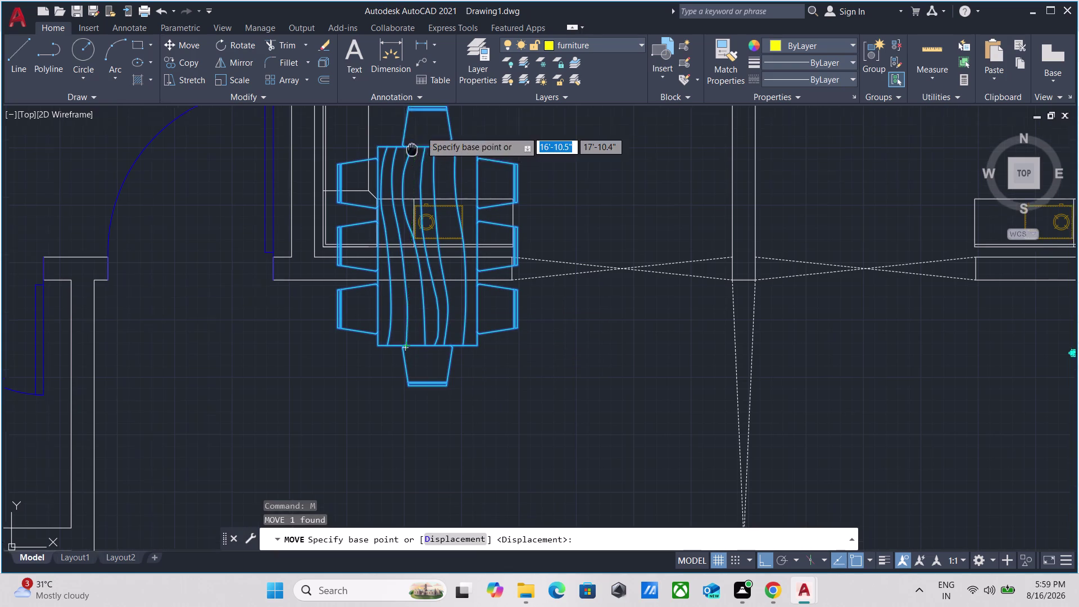
middle_drag(408, 154, 369, 230)
click(380, 195)
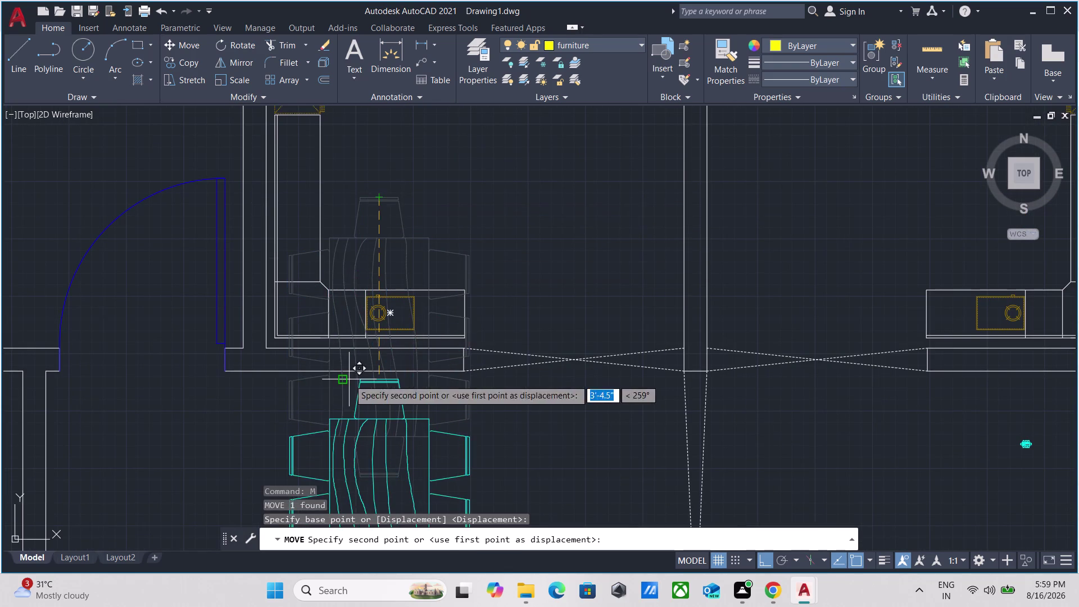
middle_drag(349, 379, 360, 332)
click(365, 337)
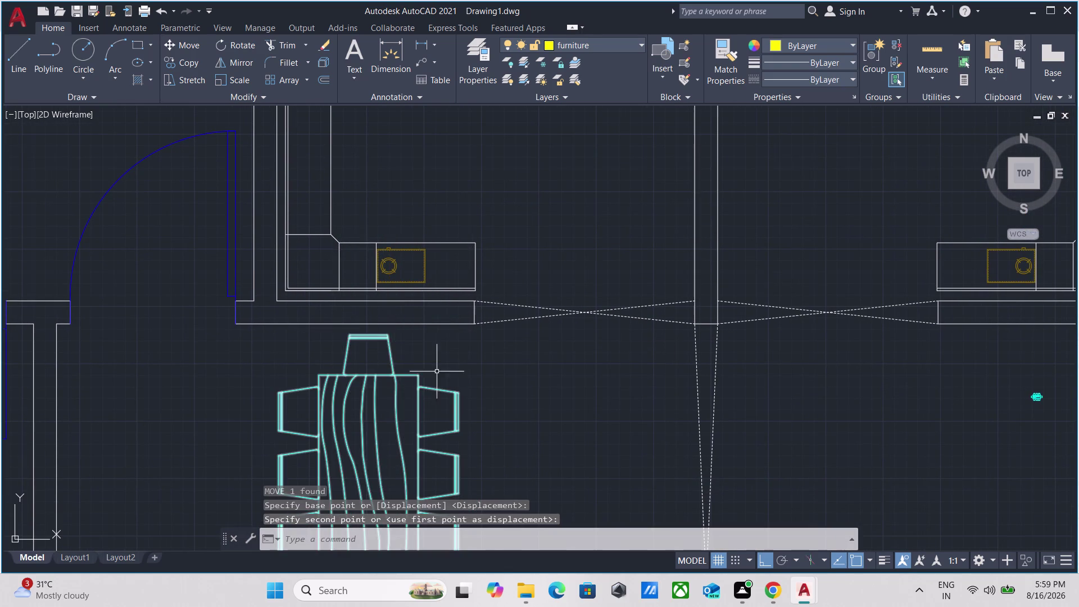
scroll(down, 3)
middle_drag(464, 337, 493, 255)
scroll(down, 3)
scroll(up, 3)
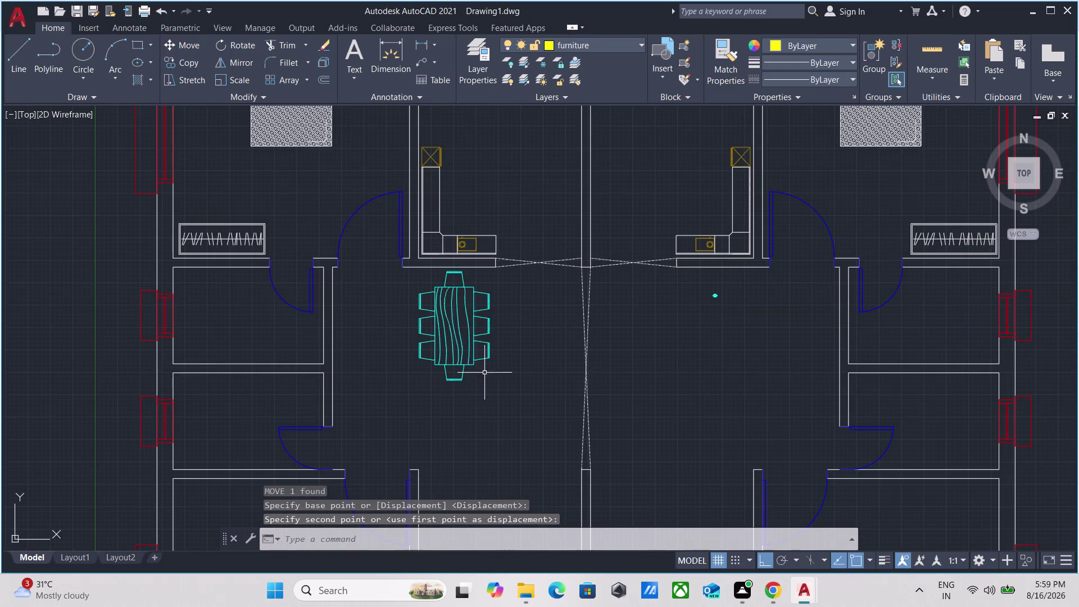
Copy the dining set into the right unit's dining area with CO.
drag(484, 372, 478, 372)
click(452, 359)
text(c)
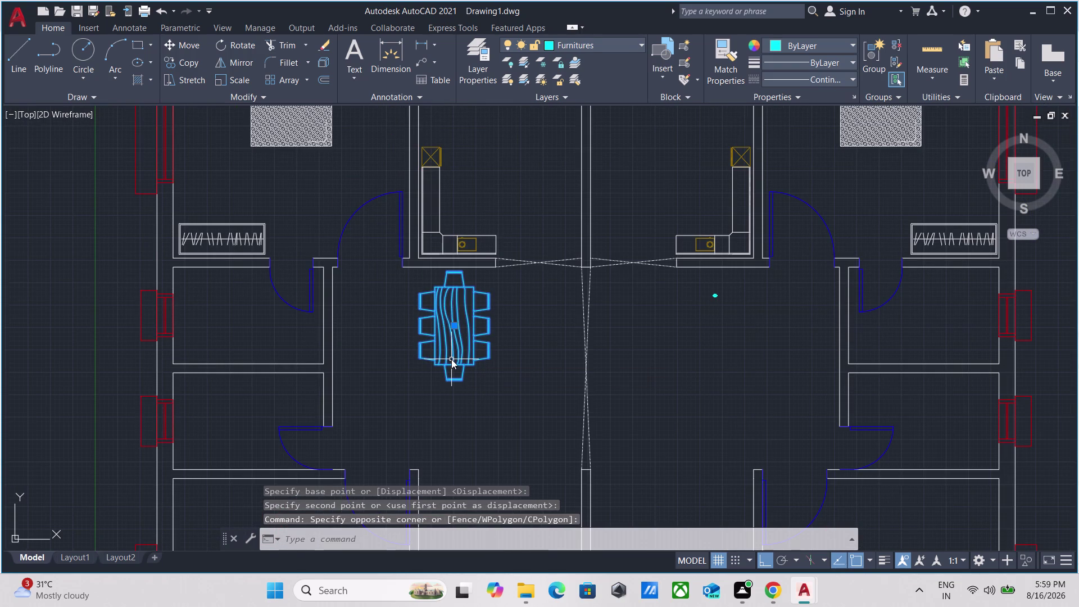
text(o)
key(Return)
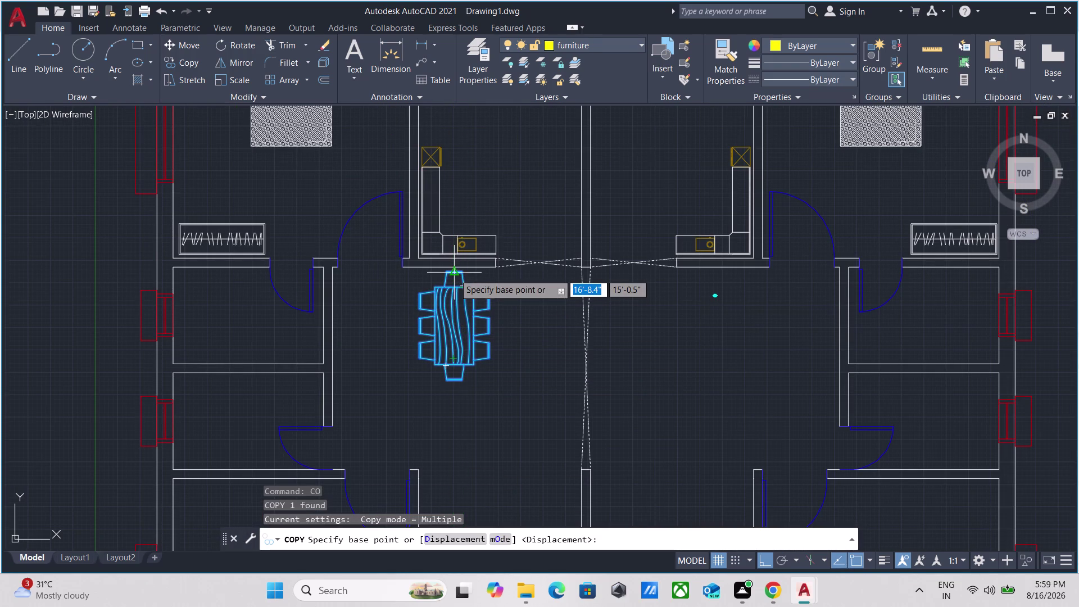
scroll(up, 3)
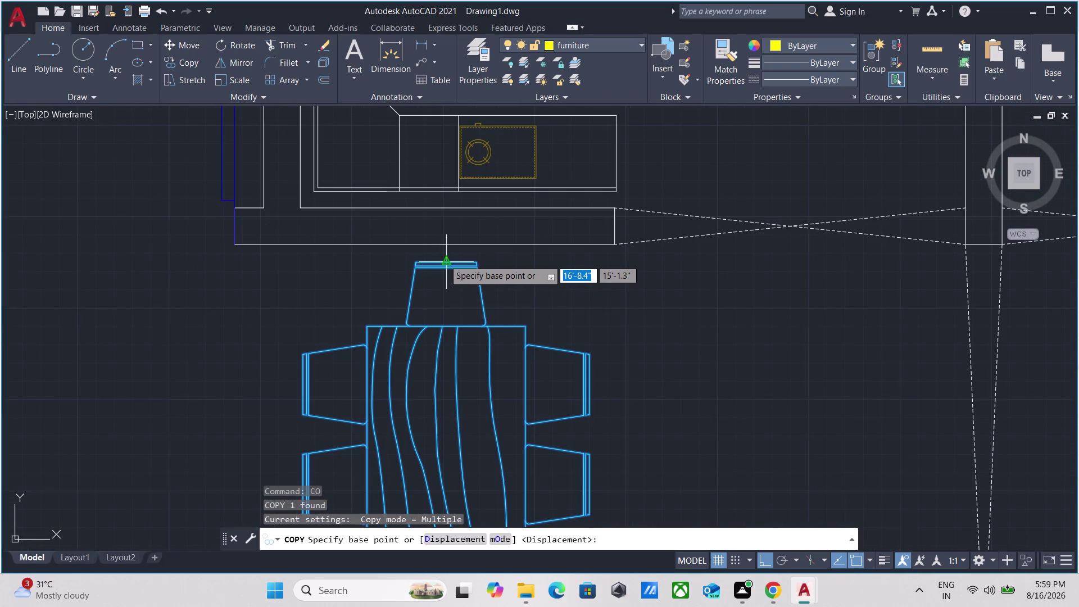
click(444, 259)
middle_drag(718, 278, 162, 252)
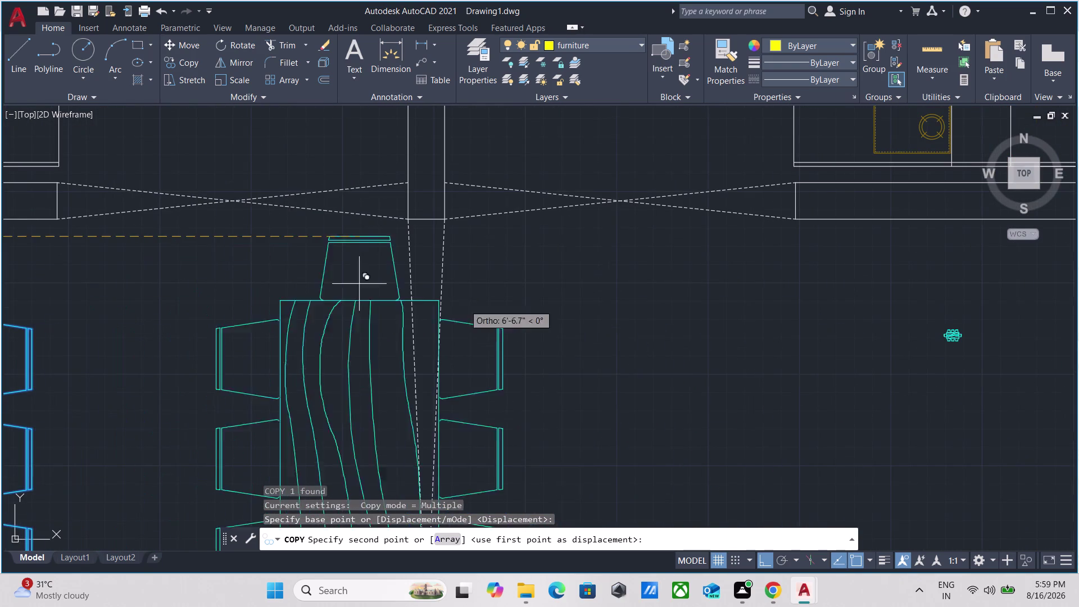
scroll(down, 3)
middle_drag(707, 337, 535, 339)
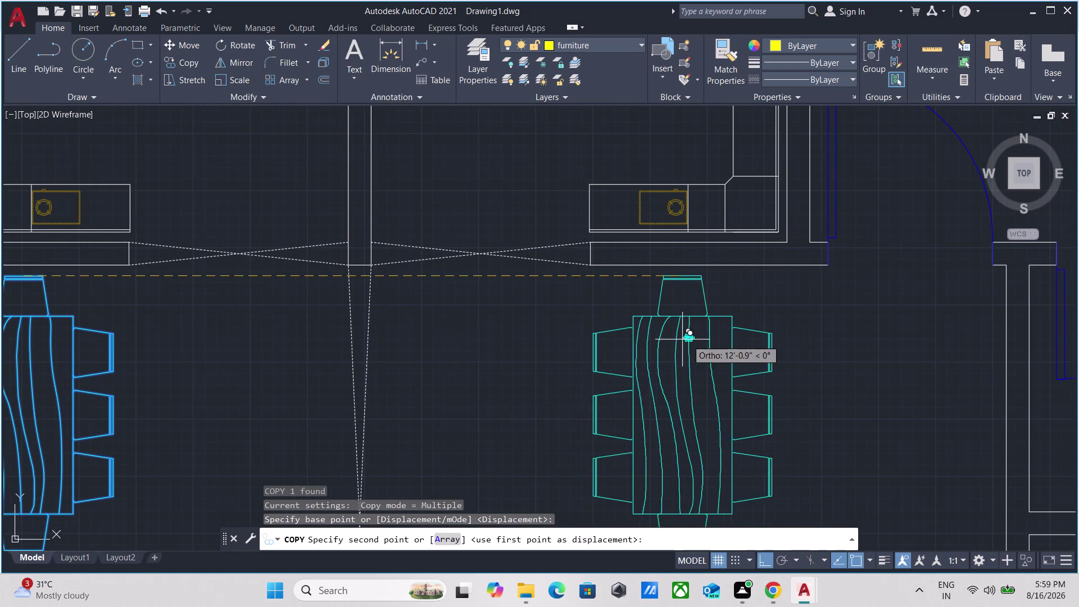
click(473, 338)
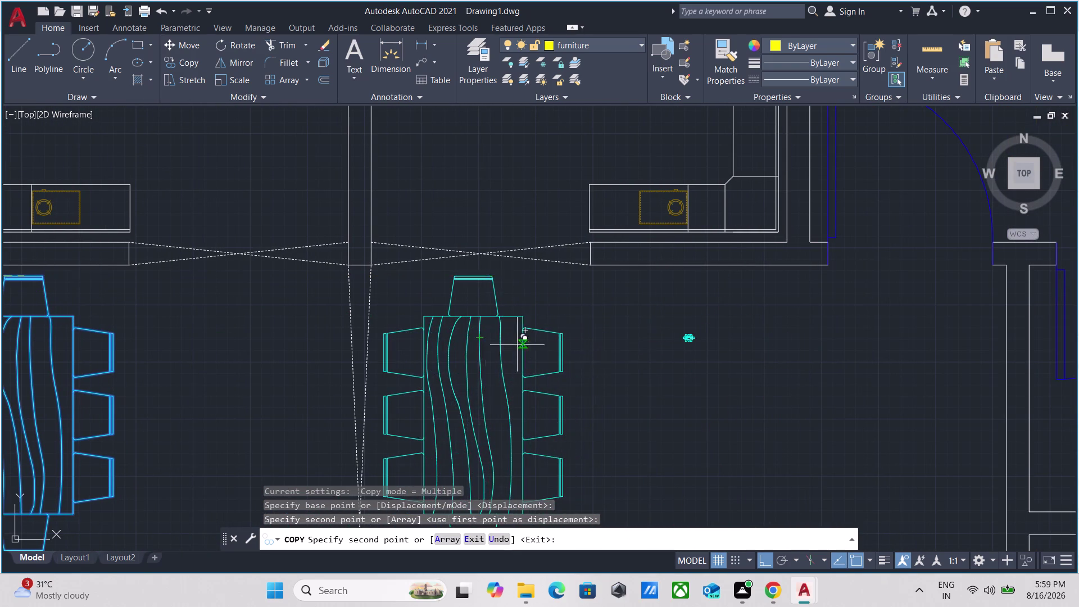
key(Escape)
Erase the stray cyan mark beside the copy, then select the copied dining set.
drag(760, 364, 742, 357)
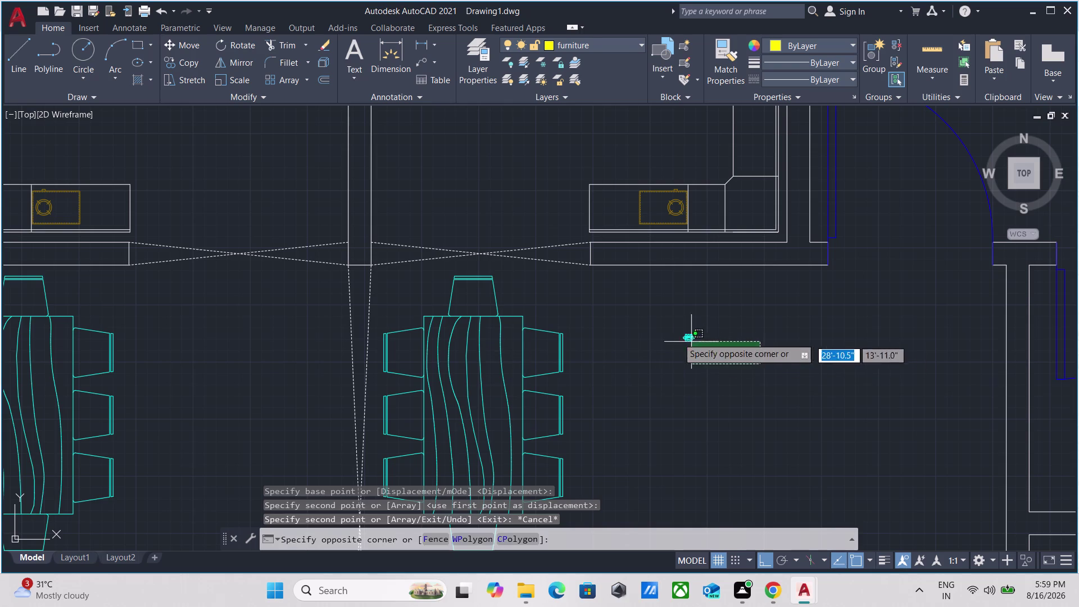
click(661, 328)
right_drag(661, 328, 670, 328)
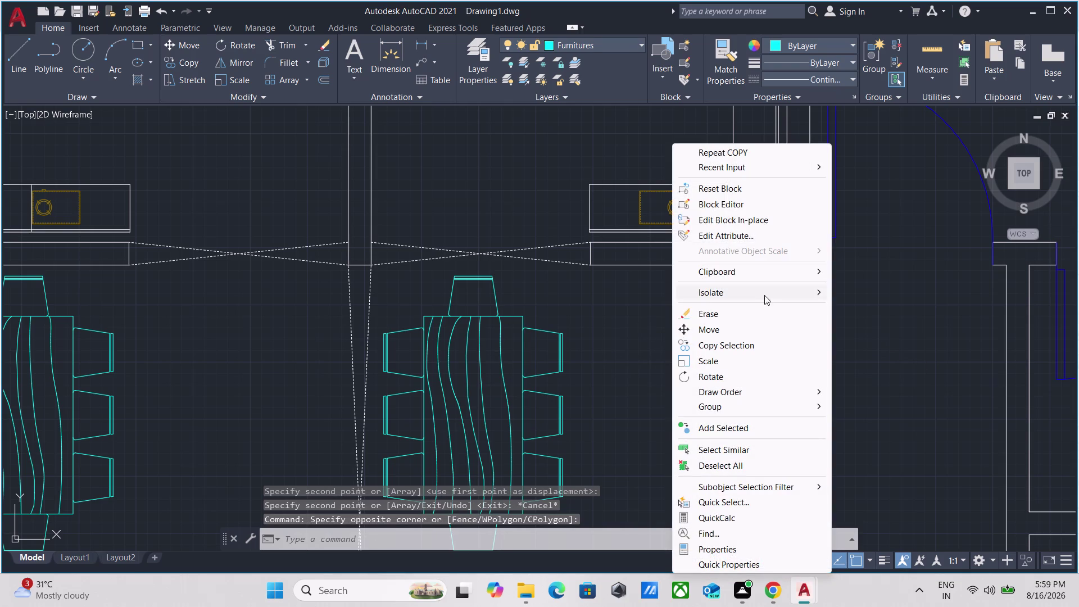
click(732, 310)
drag(512, 292, 494, 303)
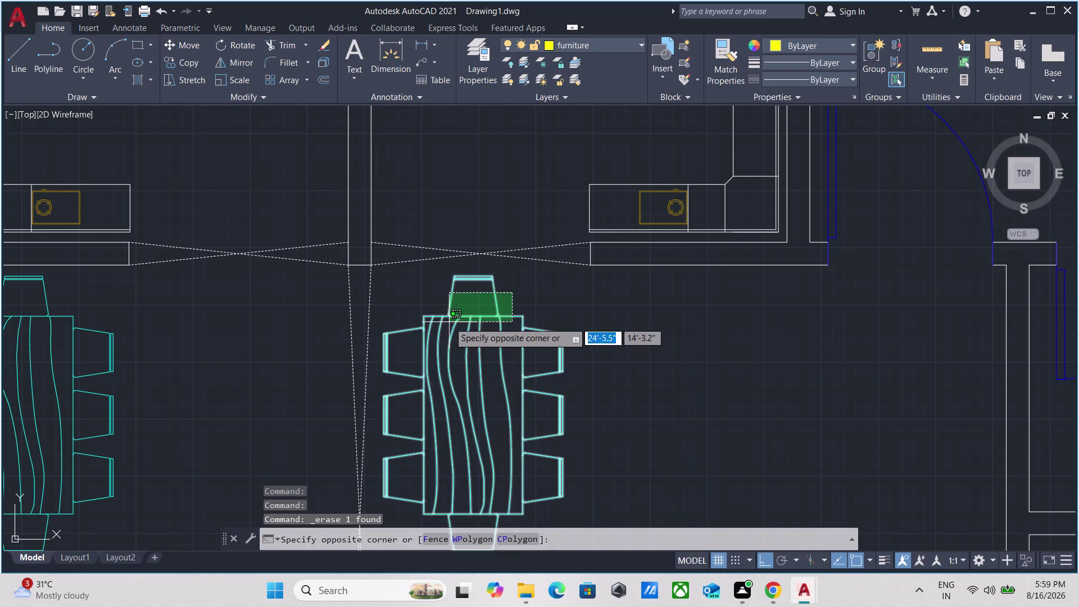
click(449, 322)
Move the copied dining set from its top edge to just under the right kitchen counter.
key(m)
key(Return)
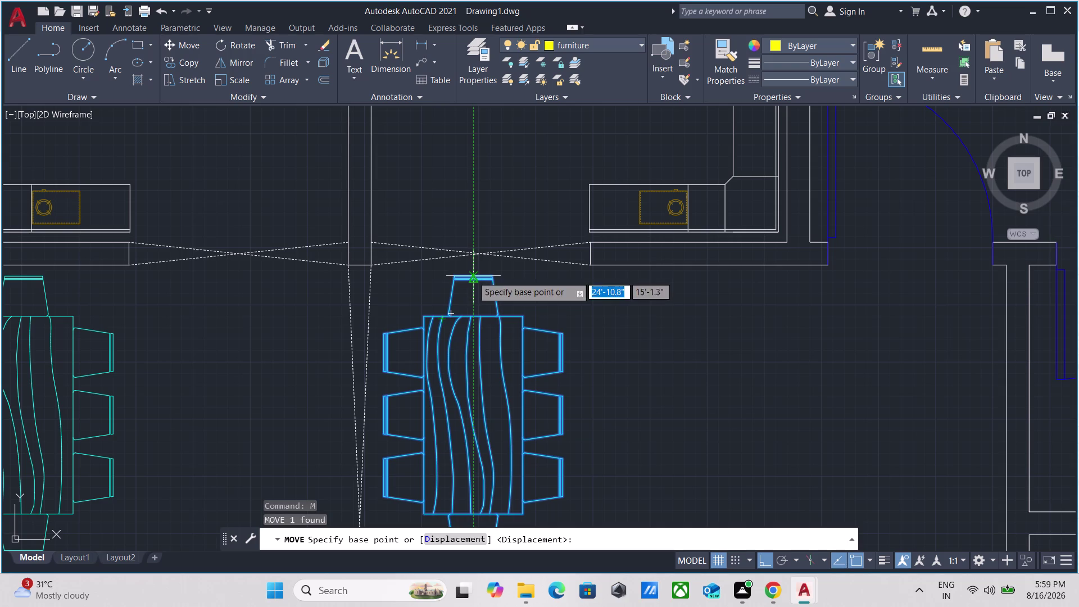
scroll(up, 3)
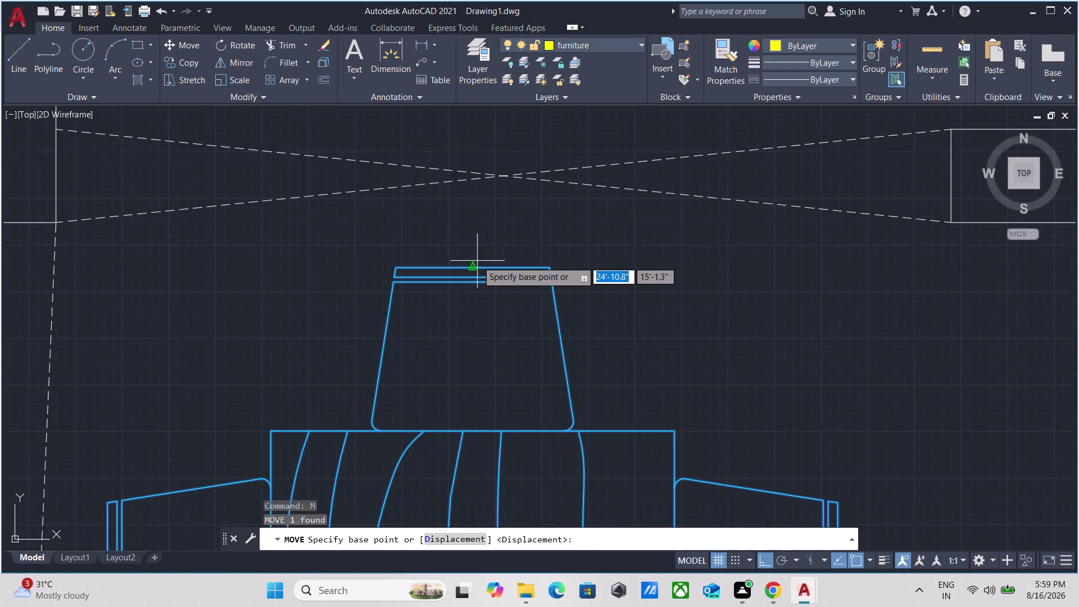
click(472, 267)
scroll(down, 3)
middle_drag(699, 293, 553, 292)
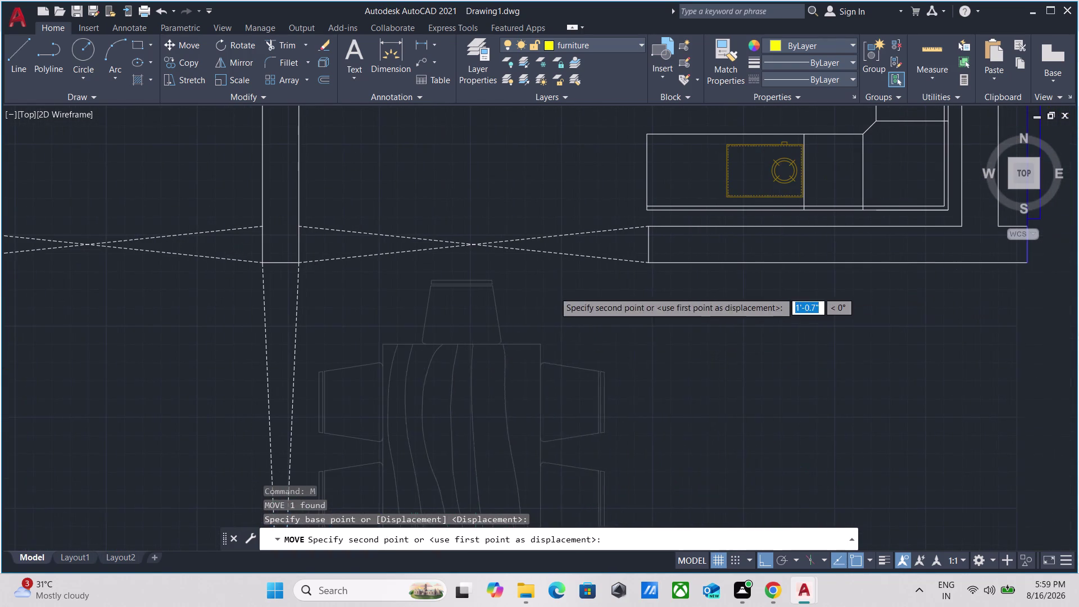
click(800, 279)
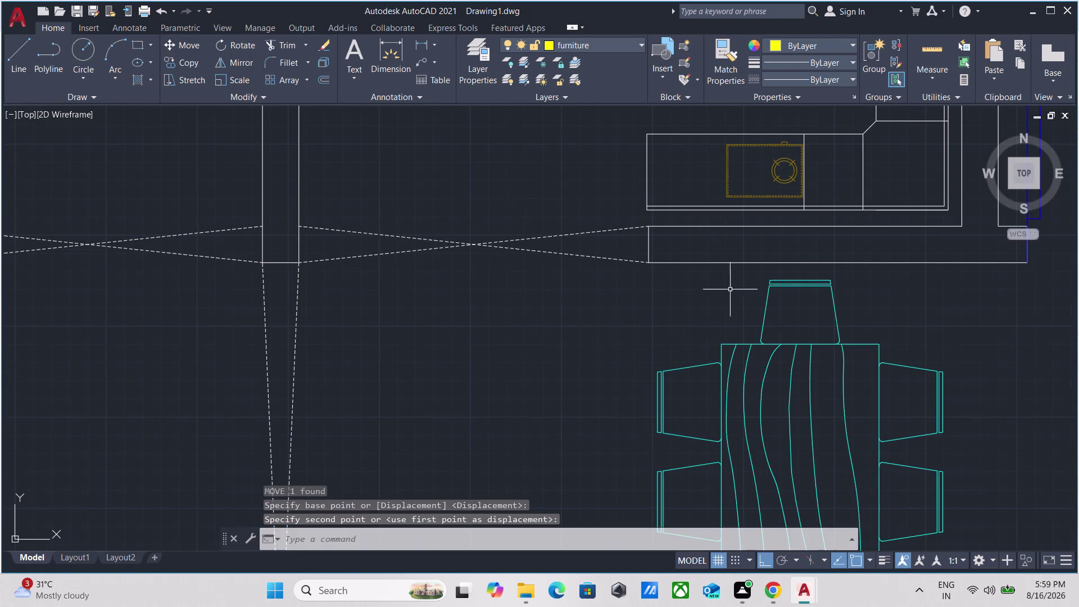
scroll(down, 3)
scroll(down, 3)
scroll(up, 3)
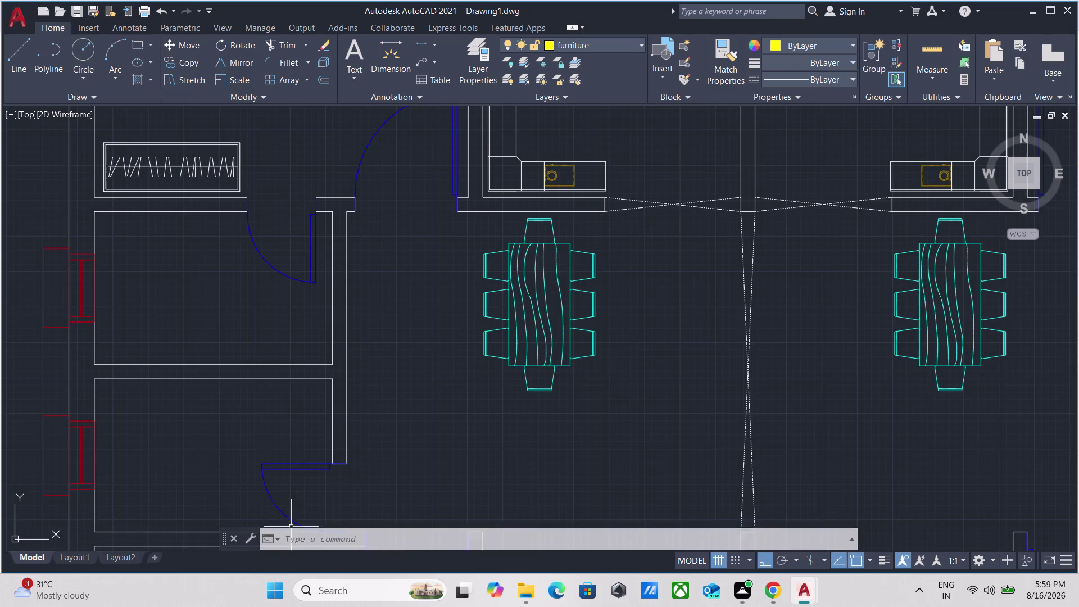
Zoom and pan past both units' dining sets to reach the sofa set beside the plan.
scroll(down, 3)
right_drag(520, 403, 189, 606)
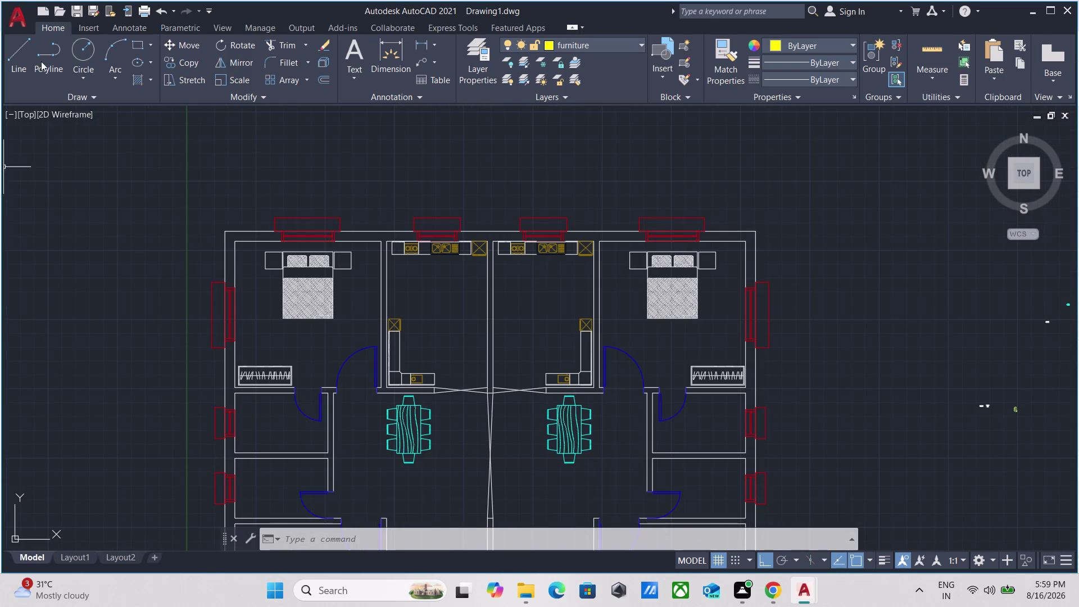
scroll(up, 3)
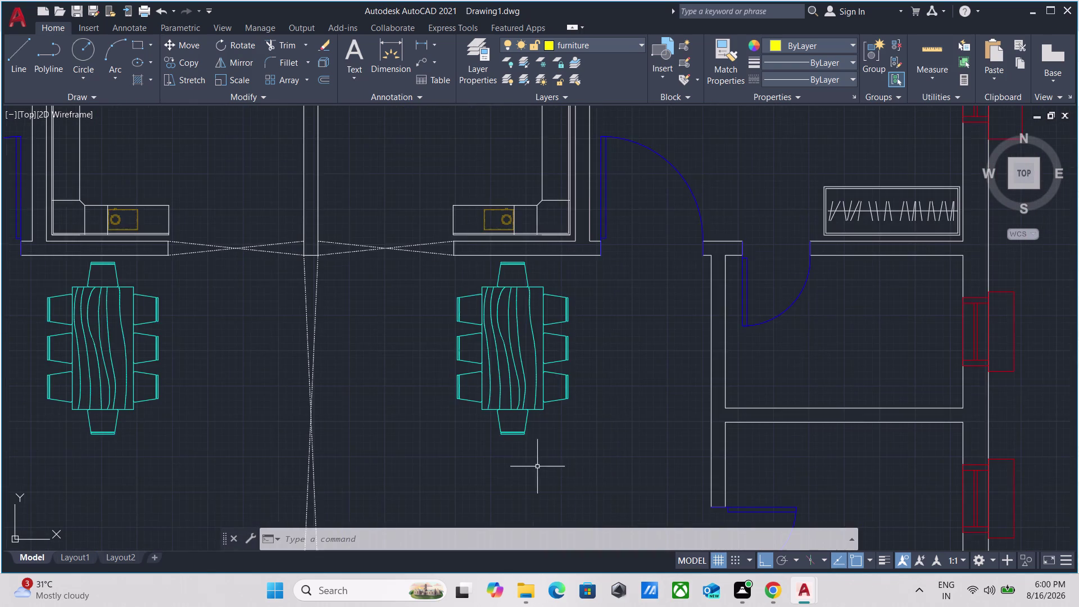
scroll(up, 3)
scroll(down, 3)
middle_drag(537, 463, 548, 366)
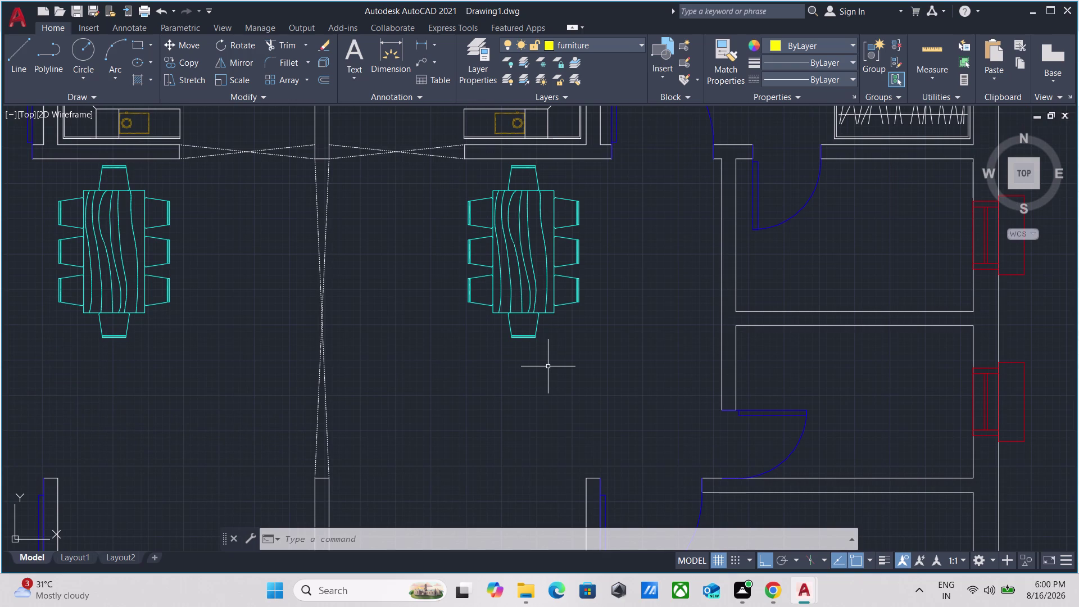
scroll(down, 3)
scroll(down, 3)
middle_drag(544, 386, 551, 308)
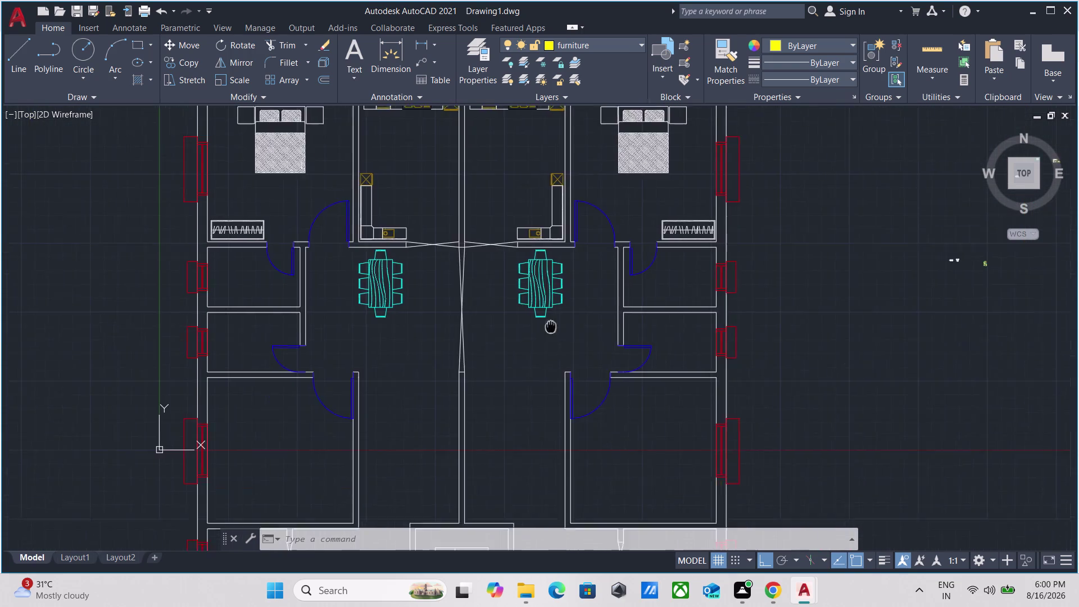
middle_drag(551, 309, 552, 123)
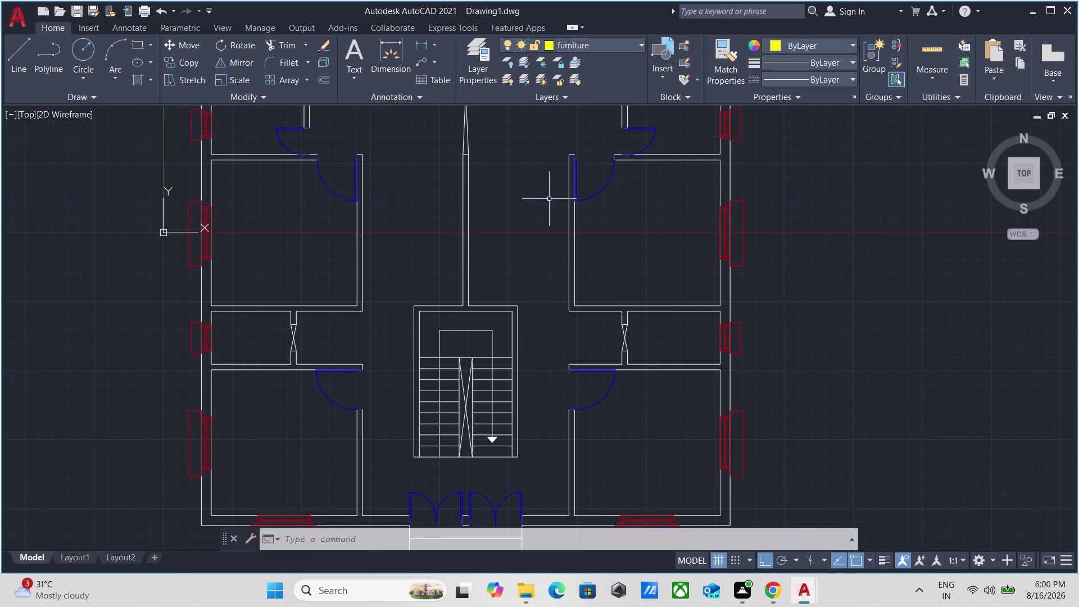
scroll(down, 3)
middle_drag(894, 213, 794, 324)
scroll(up, 3)
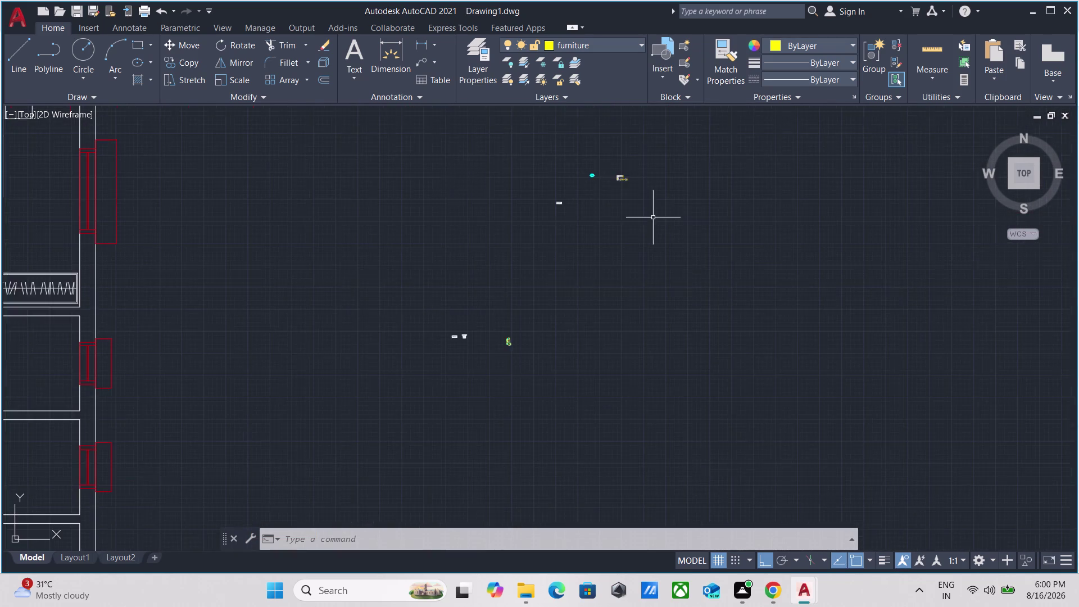
scroll(up, 3)
scroll(down, 3)
scroll(down, 3)
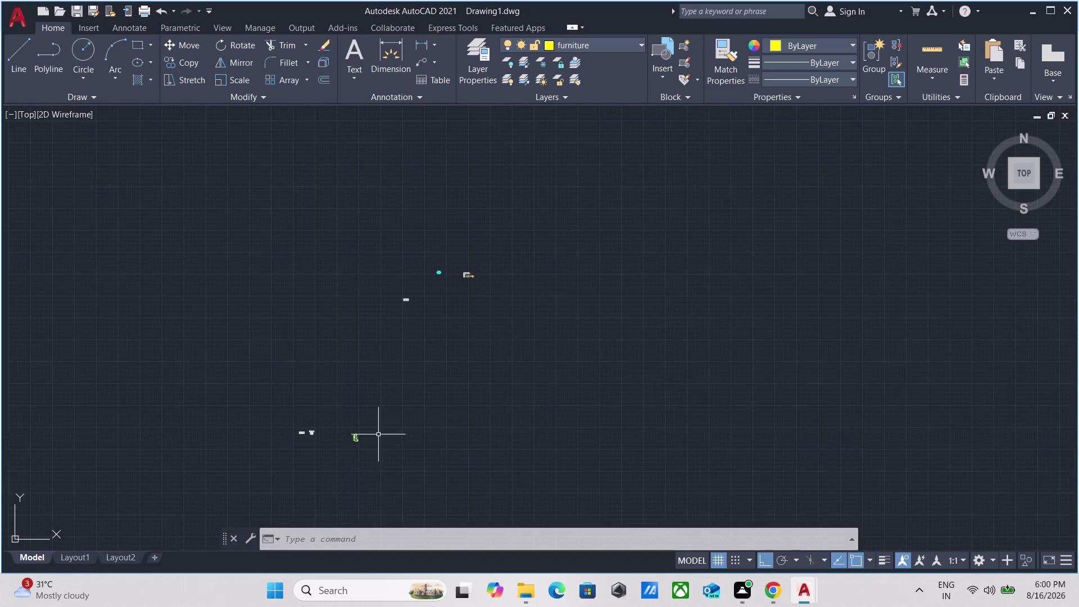
scroll(up, 3)
scroll(up, 3)
Select the sofa set and start copying it from its lower corner.
middle_drag(331, 426, 349, 237)
click(423, 342)
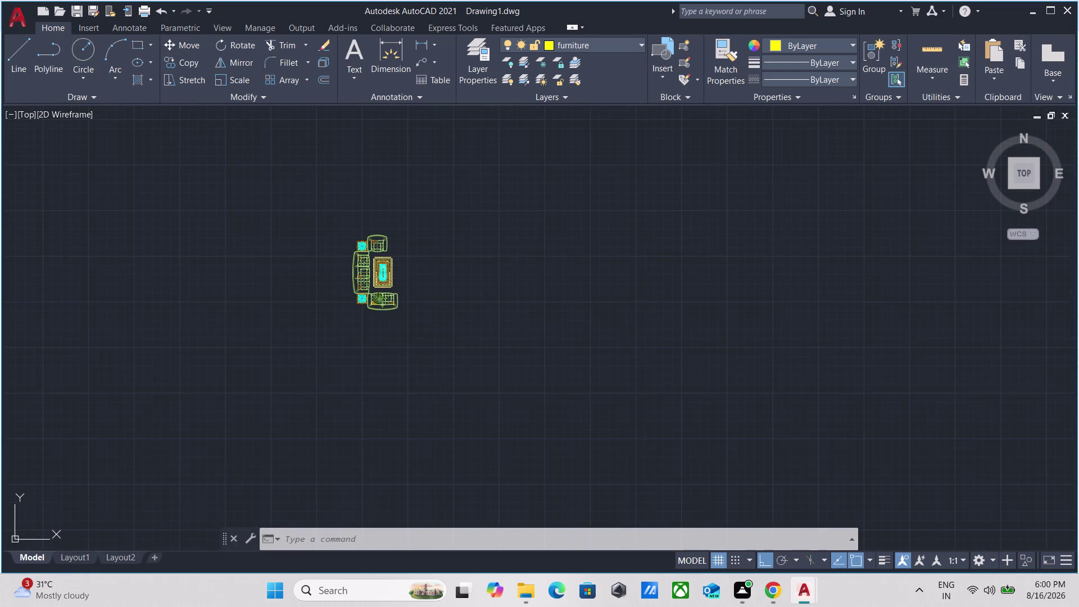
click(367, 204)
key(c)
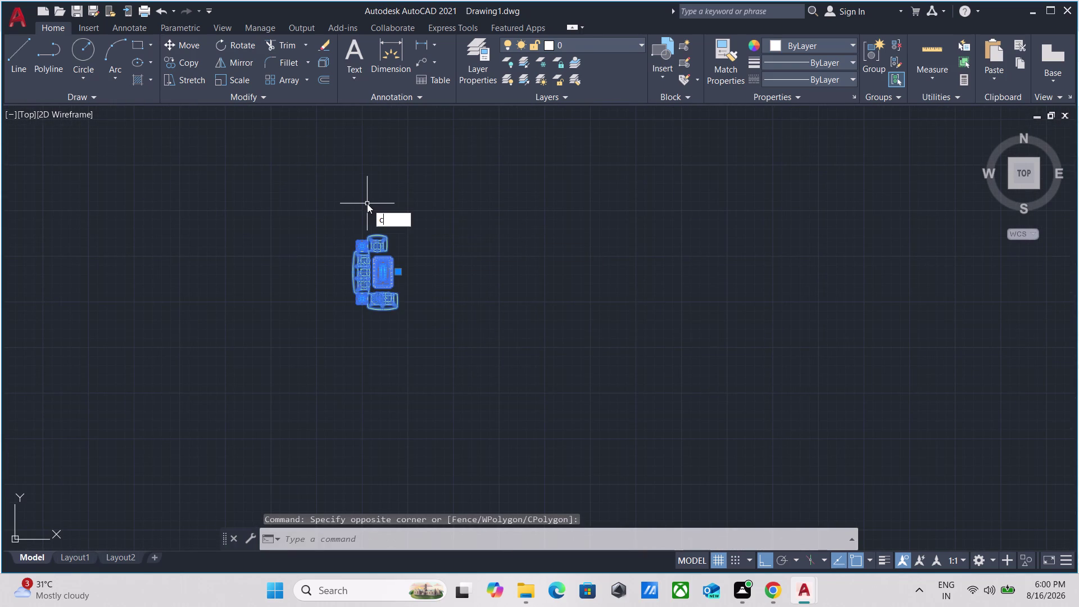
key(o)
key(Return)
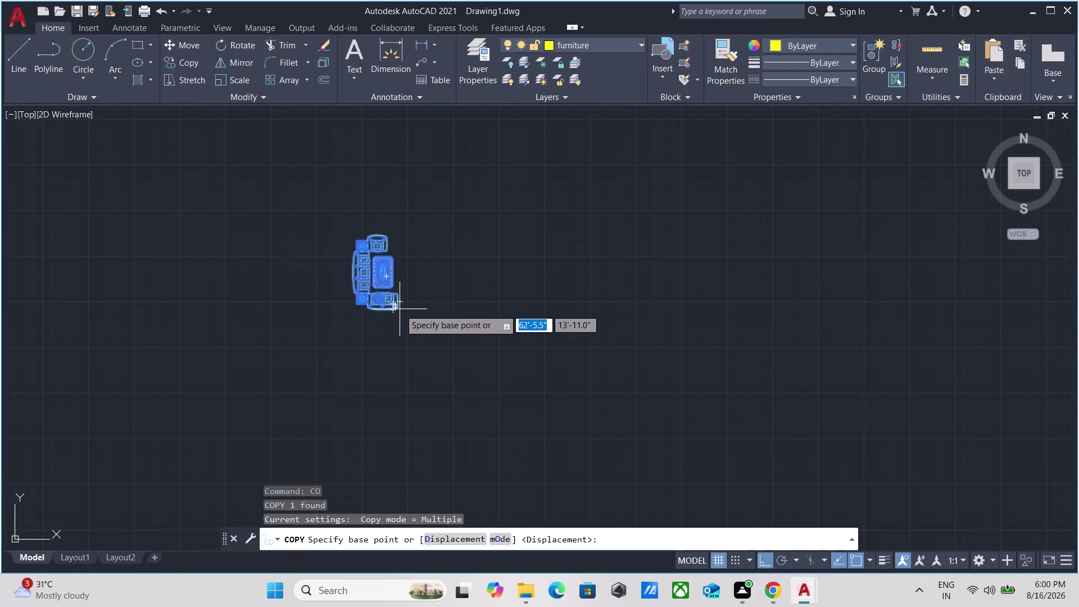
click(398, 303)
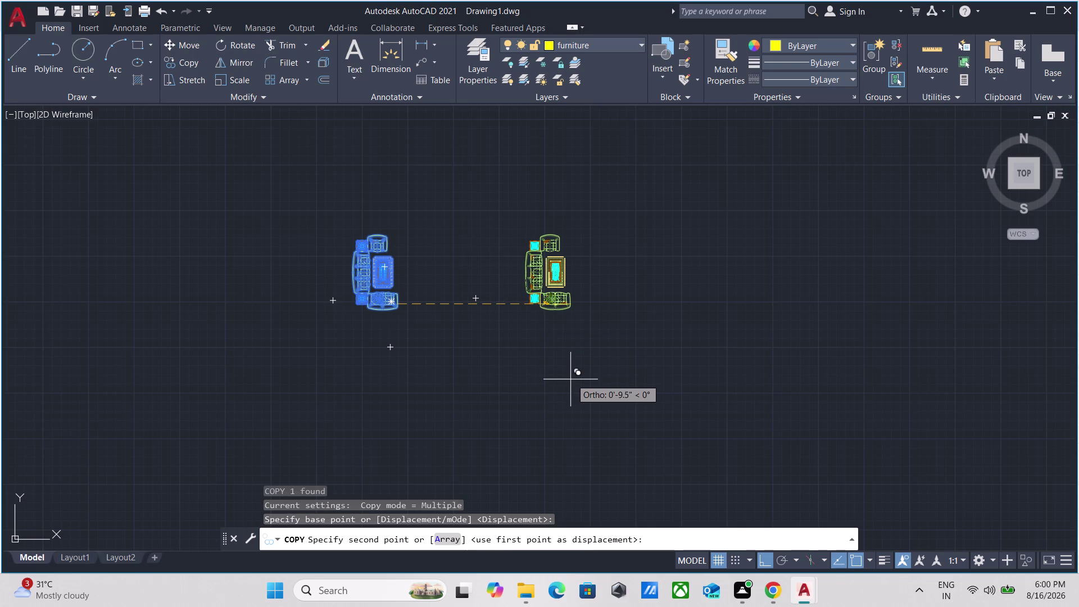
With Ortho off, drop the sofa set copy into the left unit's room.
key(F8)
scroll(down, 3)
middle_drag(568, 336, 571, 192)
scroll(down, 3)
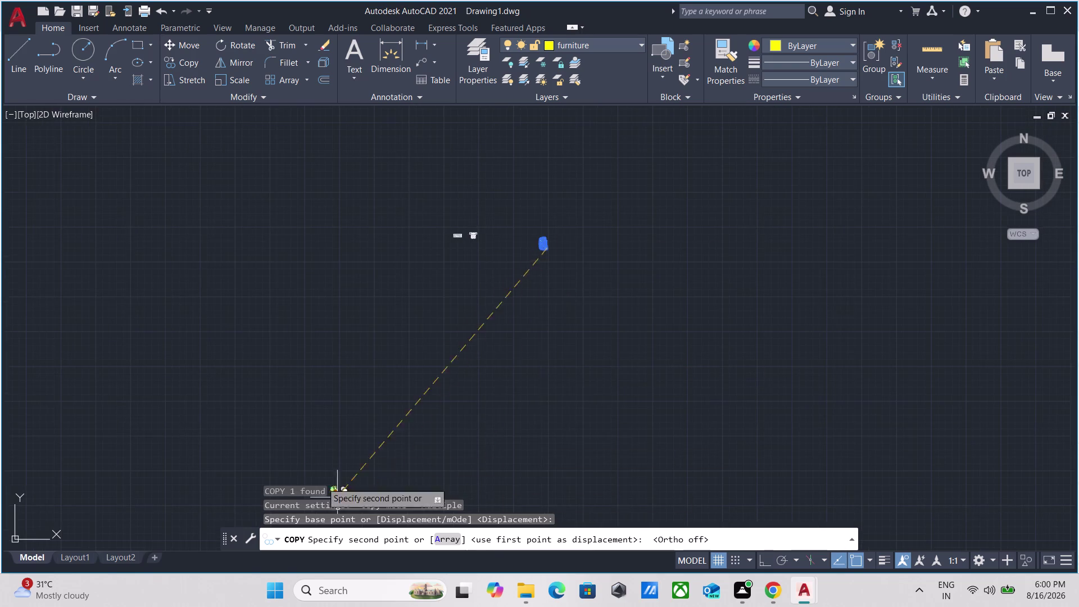
scroll(down, 3)
middle_drag(299, 387, 547, 228)
scroll(down, 3)
middle_drag(46, 360, 218, 297)
scroll(up, 3)
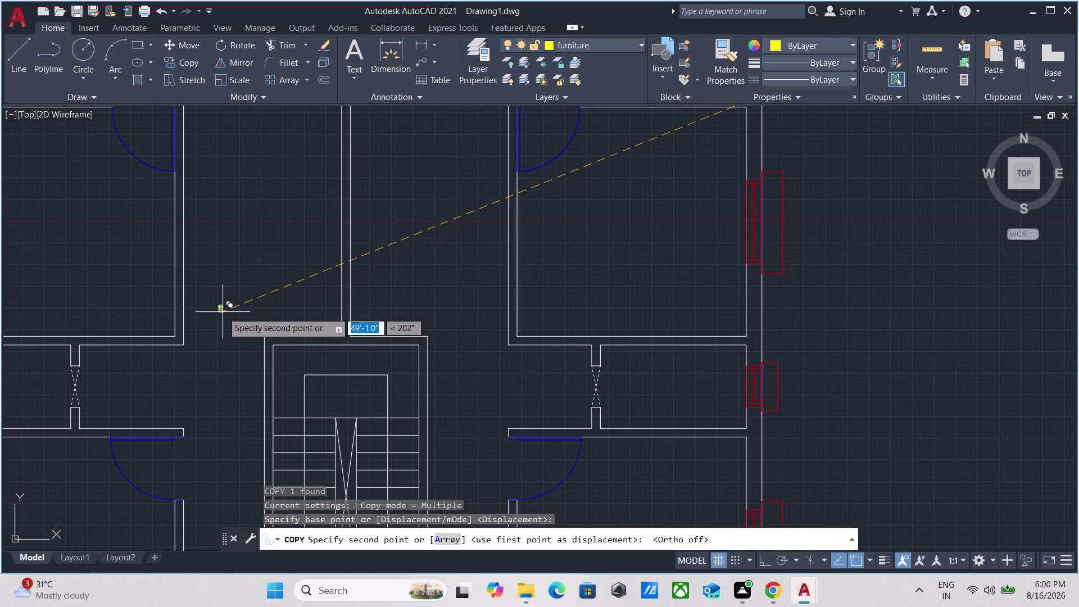
scroll(down, 3)
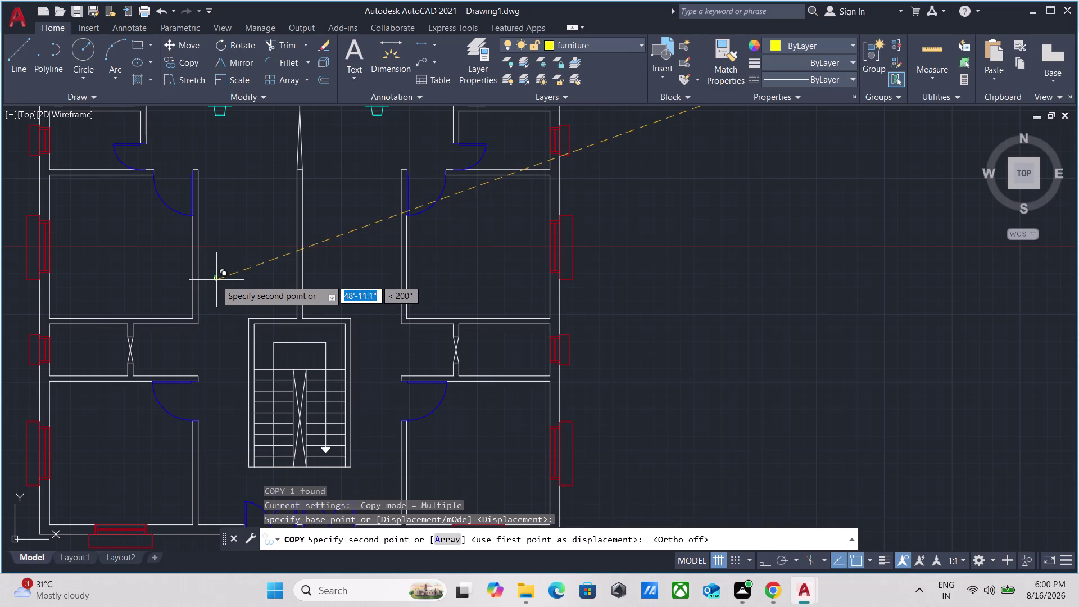
scroll(up, 3)
scroll(up, 3)
click(217, 271)
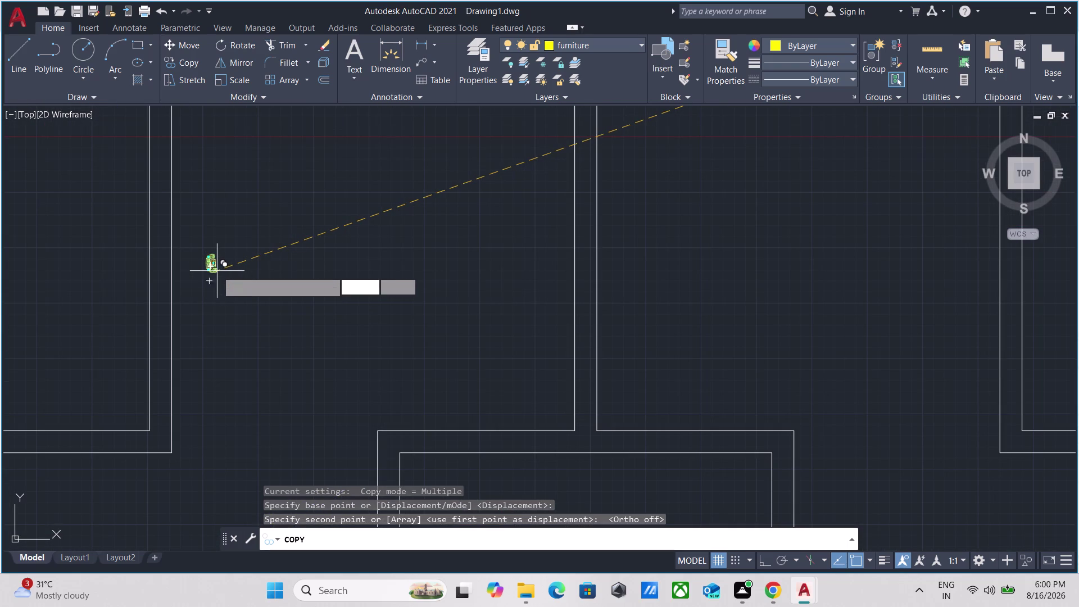
key(Escape)
scroll(up, 3)
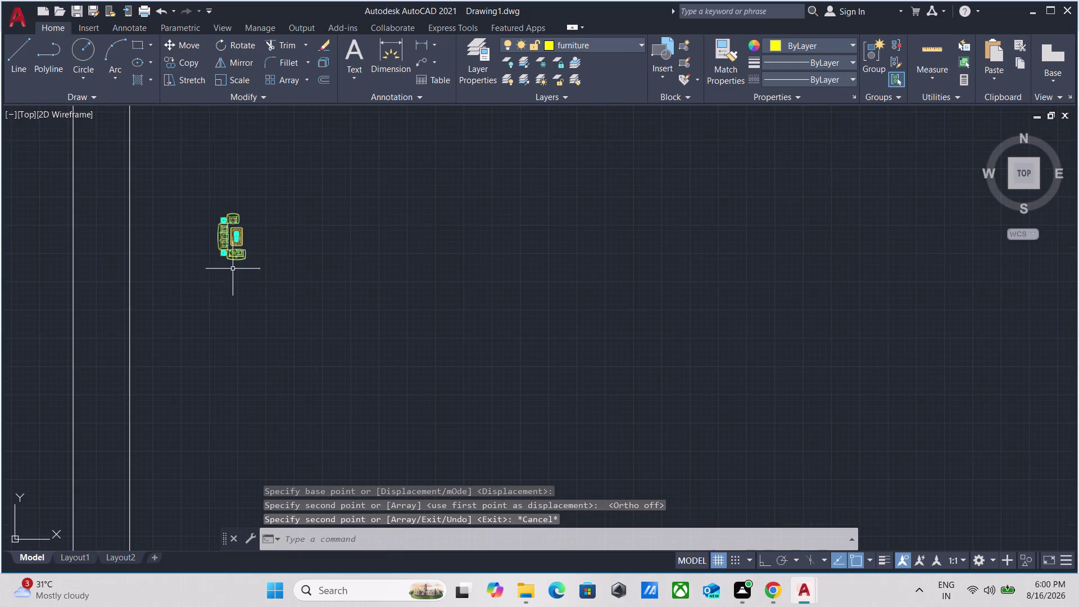
click(241, 251)
key(Escape)
scroll(up, 3)
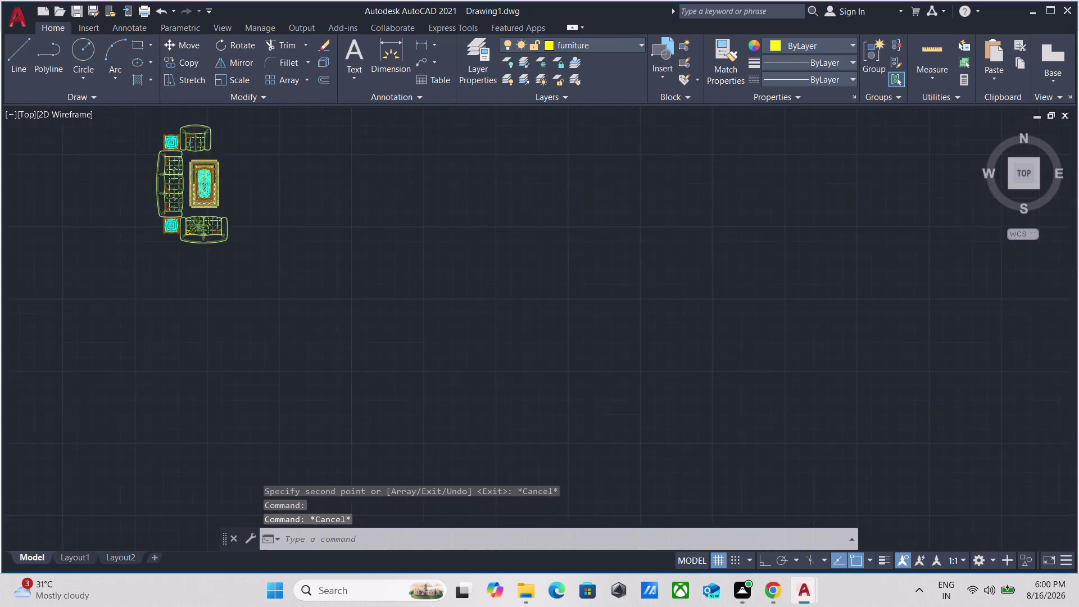
Run SCALE on the copied sofa set, using the sofa's lower corner as base point.
drag(259, 271, 251, 259)
click(159, 179)
text(s)
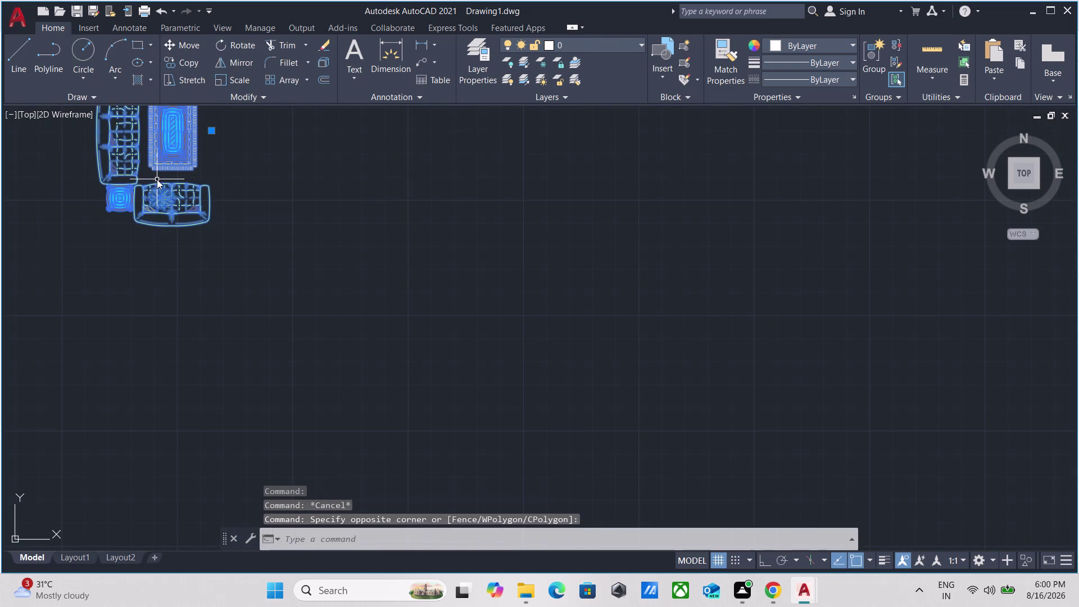
text(a)
key(BackSpace)
key(BackSpace)
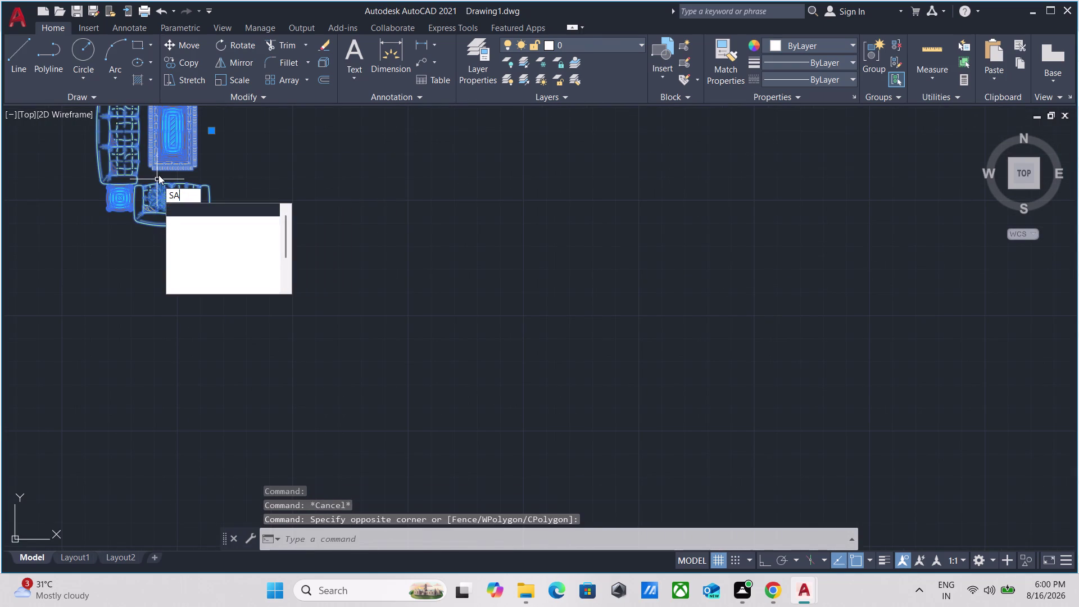
text(ca)
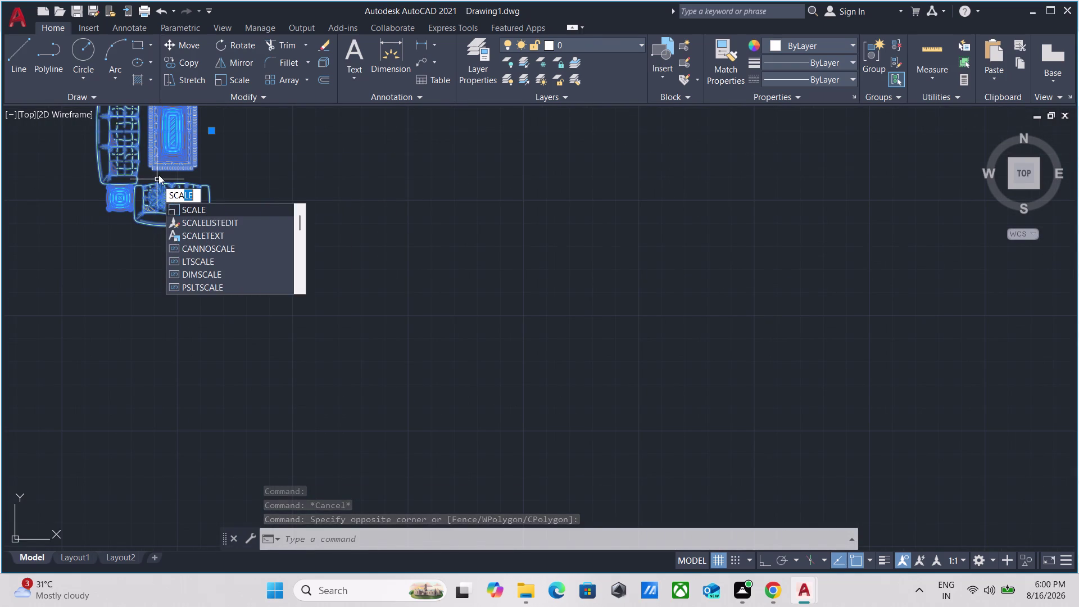
text(l)
key(e)
key(Return)
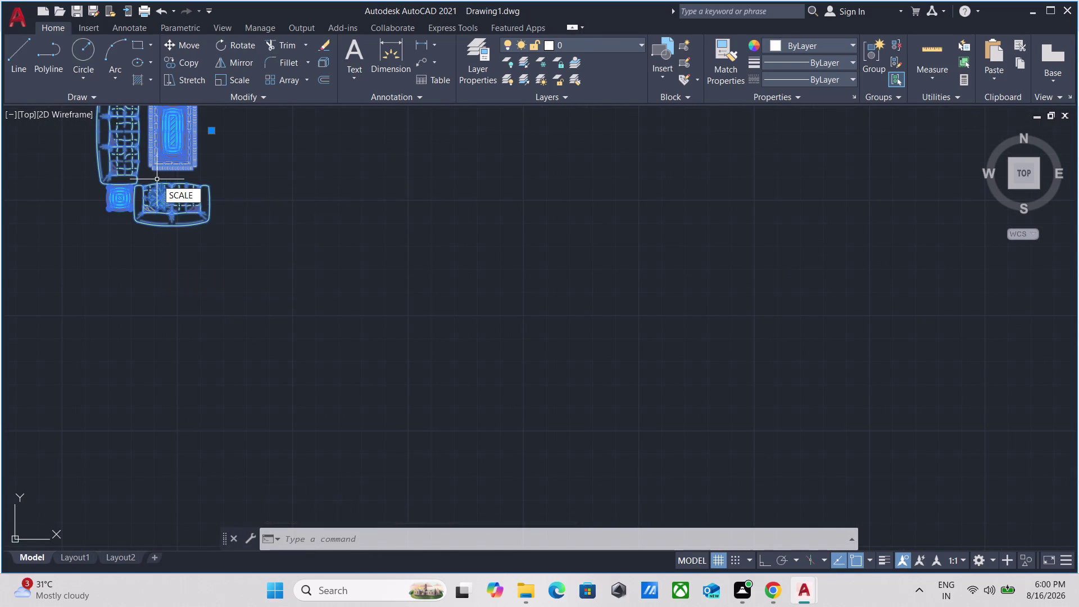
scroll(up, 3)
scroll(down, 3)
middle_drag(104, 214, 103, 261)
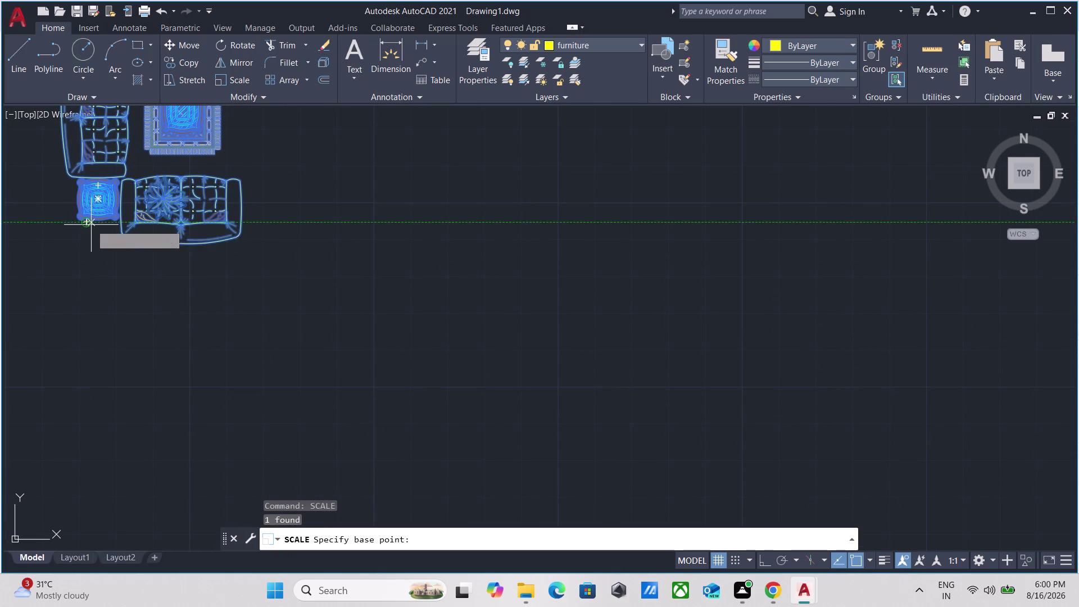
scroll(down, 3)
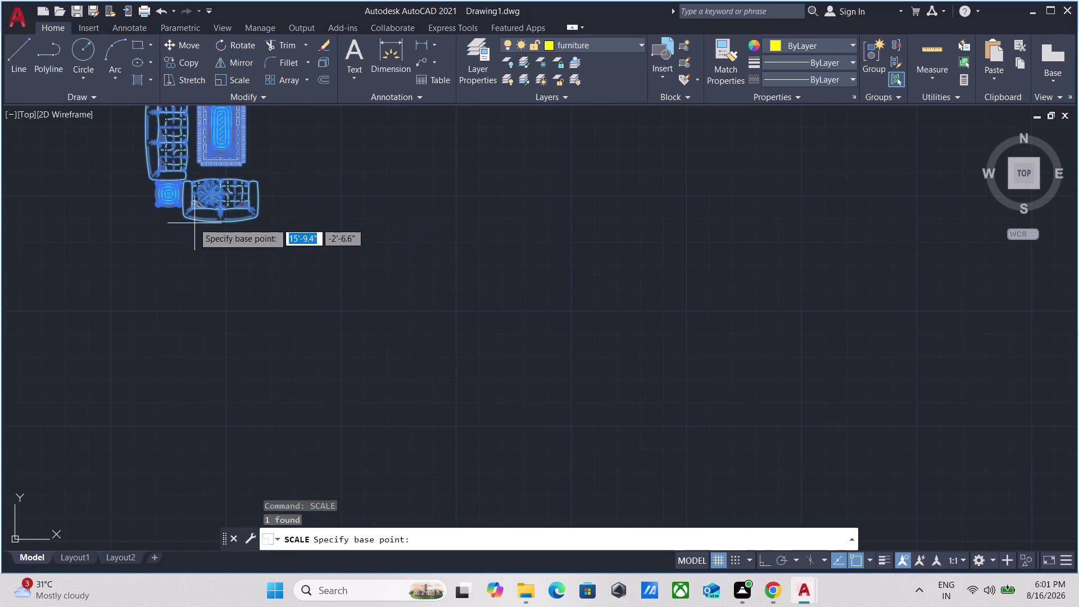
click(184, 218)
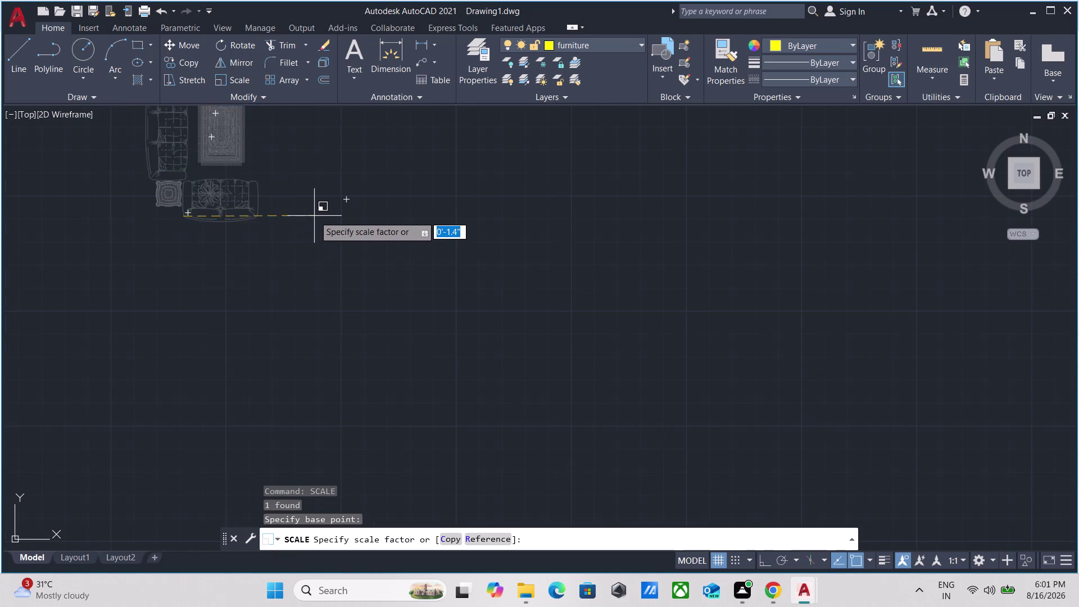
With Ortho on, choose the Reference option and pick the reference length along the sofa.
key(F8)
scroll(down, 3)
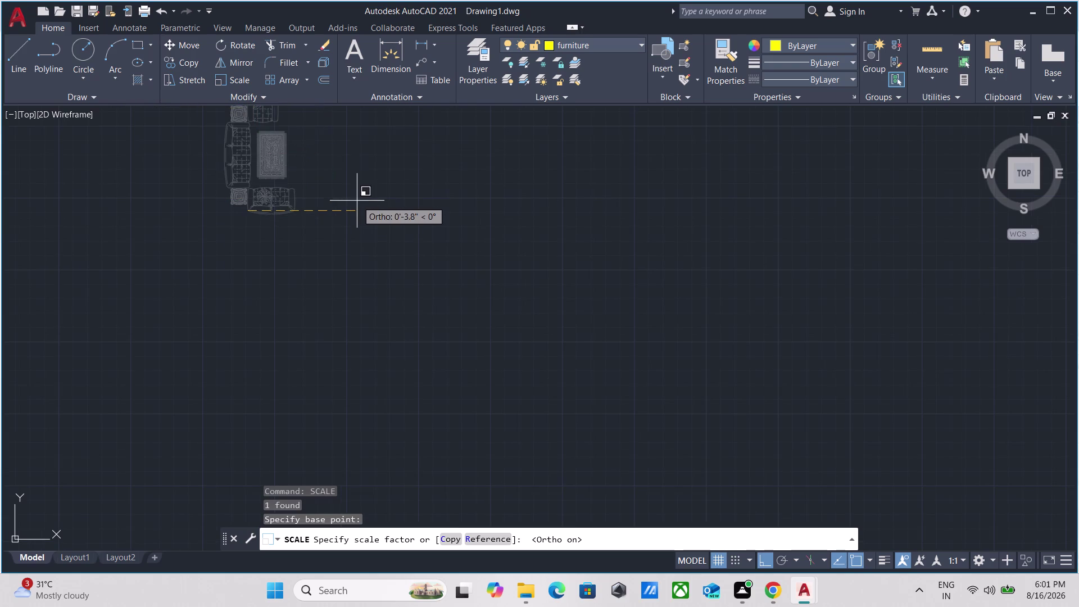
scroll(down, 3)
middle_drag(418, 207, 359, 253)
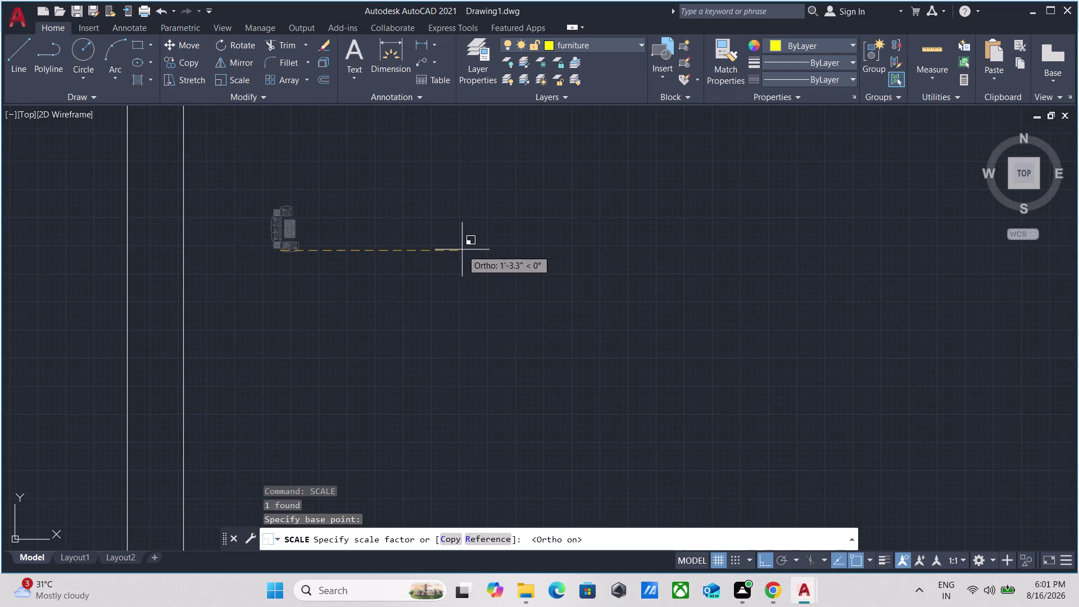
key(r)
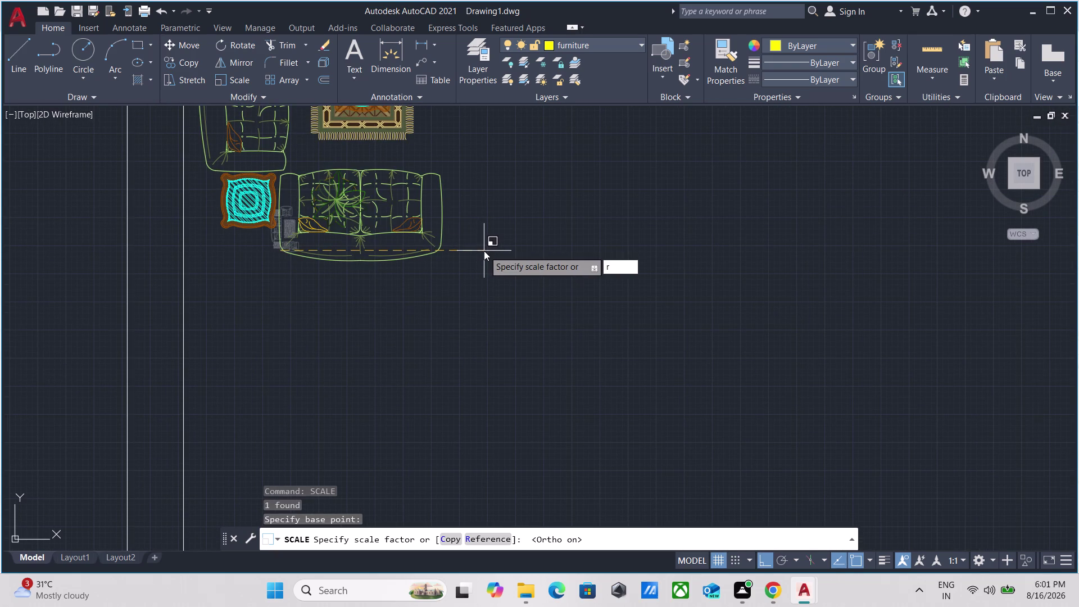
key(Return)
scroll(up, 3)
scroll(up, 3)
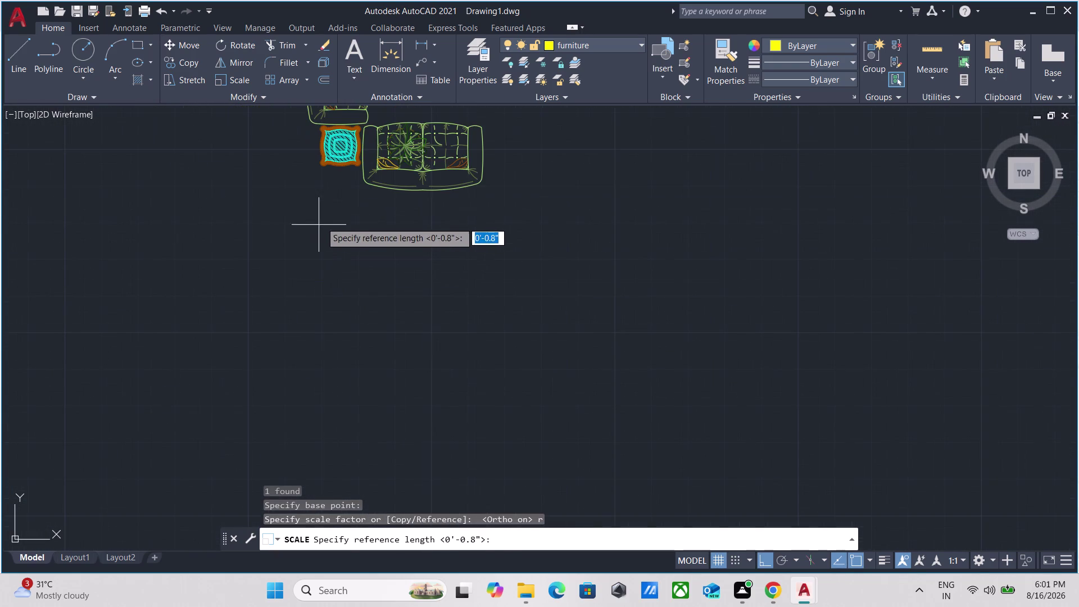
middle_drag(353, 201, 310, 269)
scroll(up, 3)
scroll(down, 3)
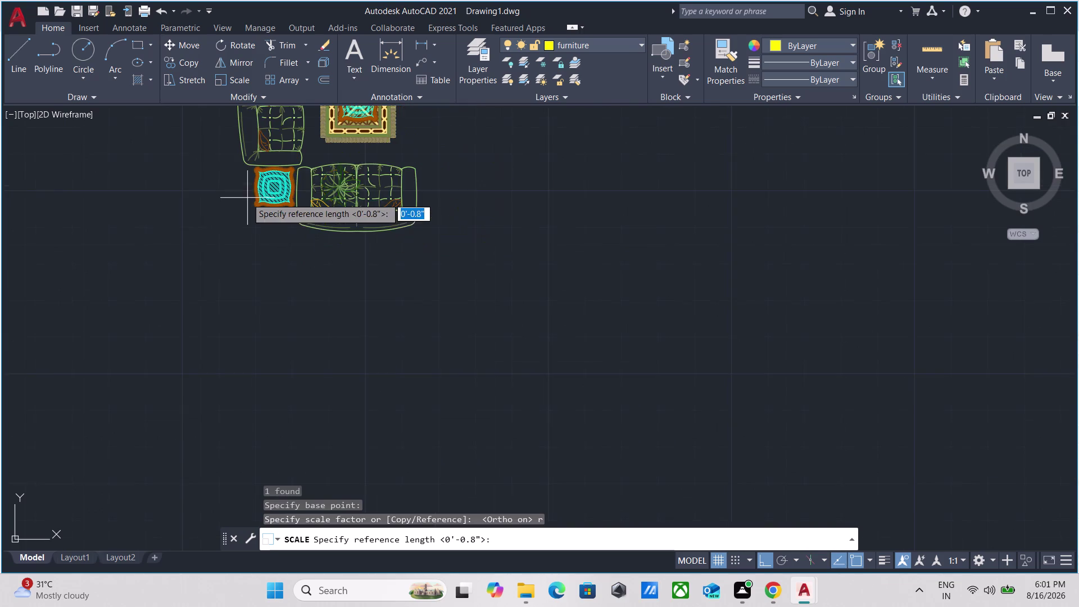
middle_drag(247, 198, 217, 254)
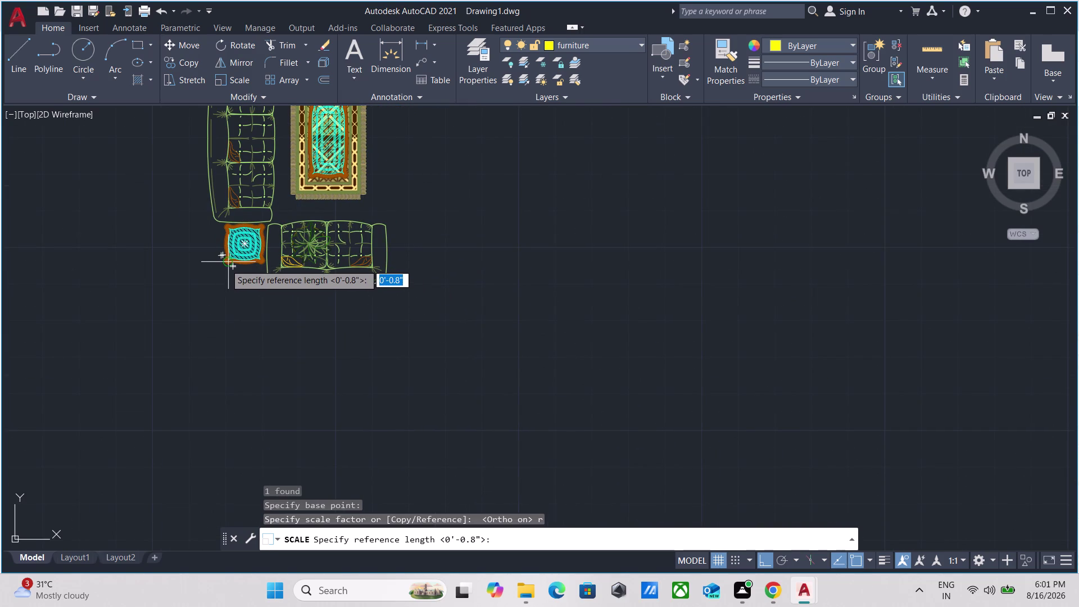
scroll(up, 3)
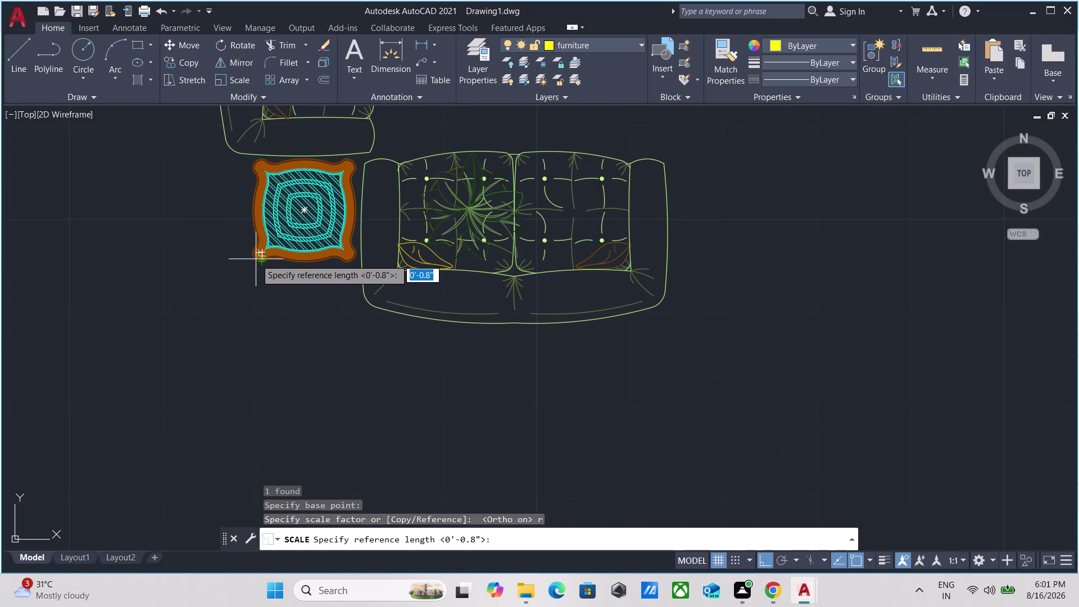
click(250, 254)
scroll(up, 3)
scroll(down, 3)
scroll(down, 3)
middle_drag(419, 240, 264, 273)
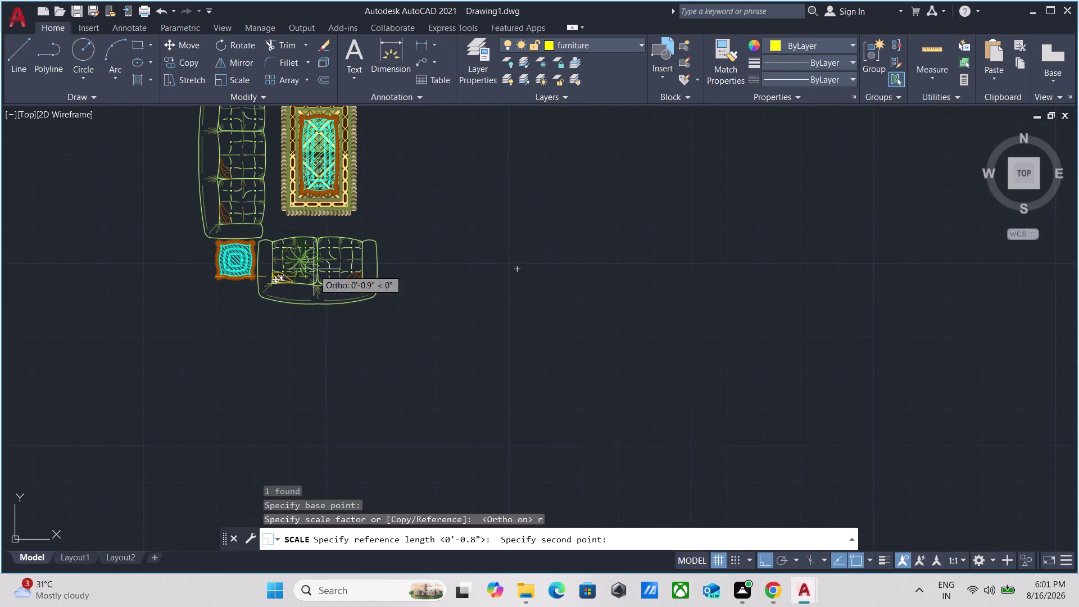
scroll(down, 3)
middle_drag(545, 268, 418, 291)
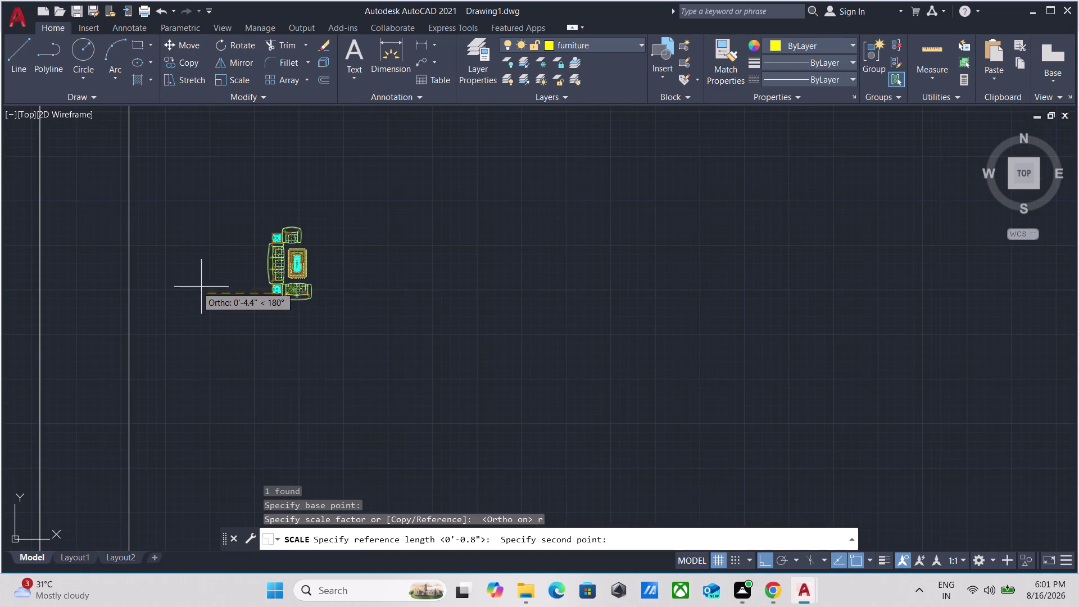
scroll(up, 3)
scroll(up, 3)
scroll(up, 3)
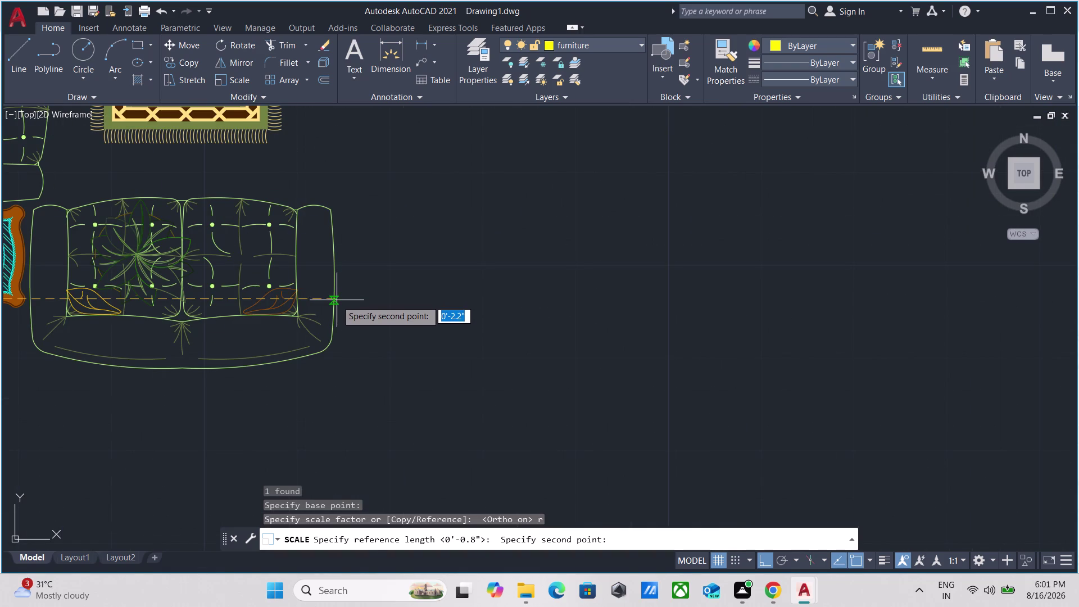
click(336, 300)
Pick a new length fitting the living room, then reselect the scaled sofa set.
scroll(down, 3)
scroll(down, 3)
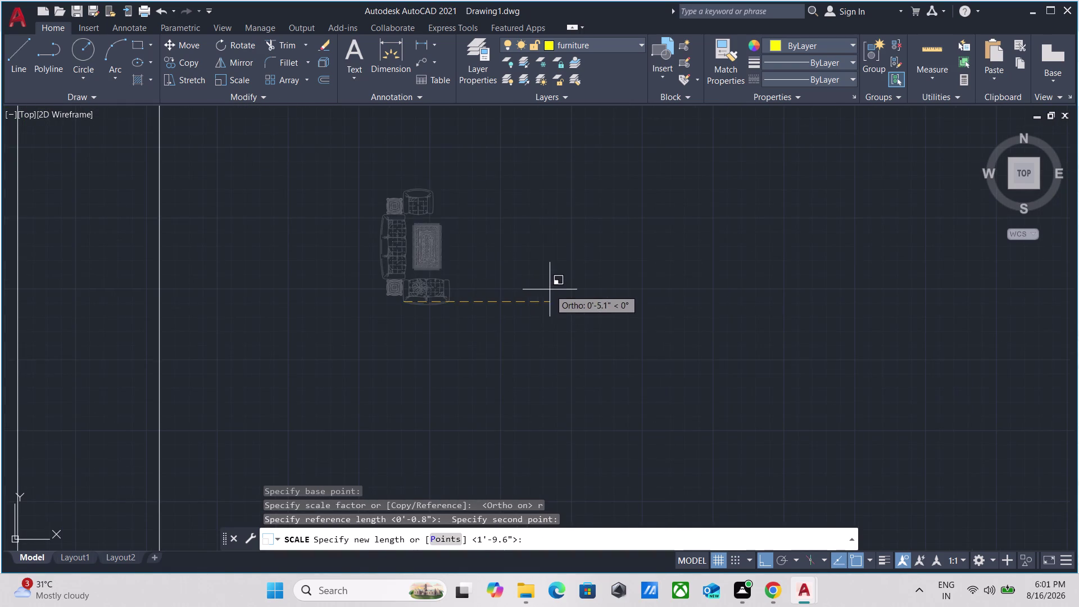
scroll(down, 3)
scroll(down, 3)
middle_drag(678, 279, 555, 334)
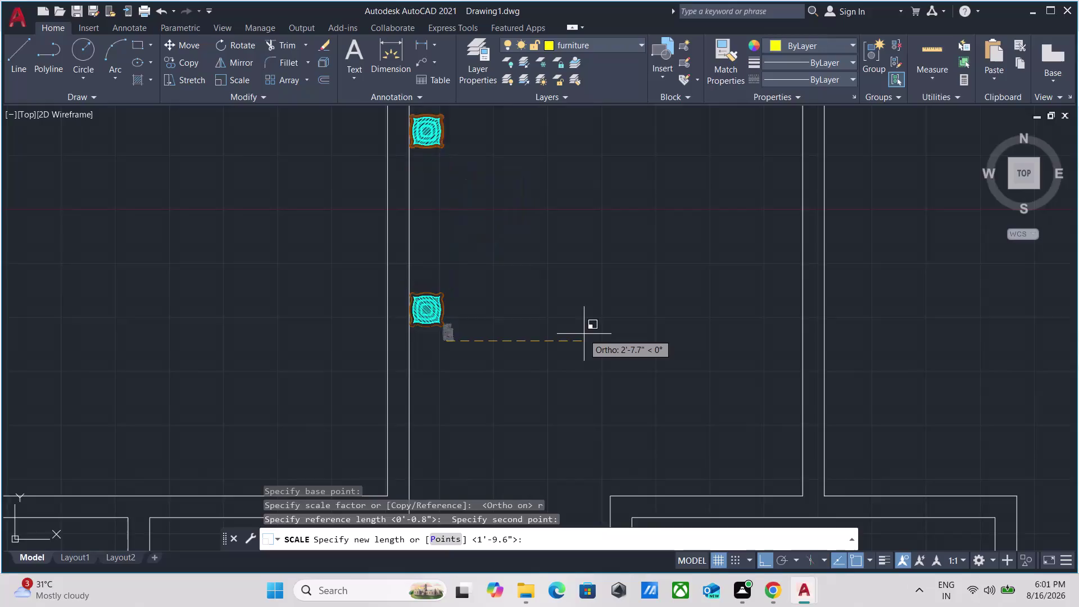
scroll(down, 3)
click(590, 334)
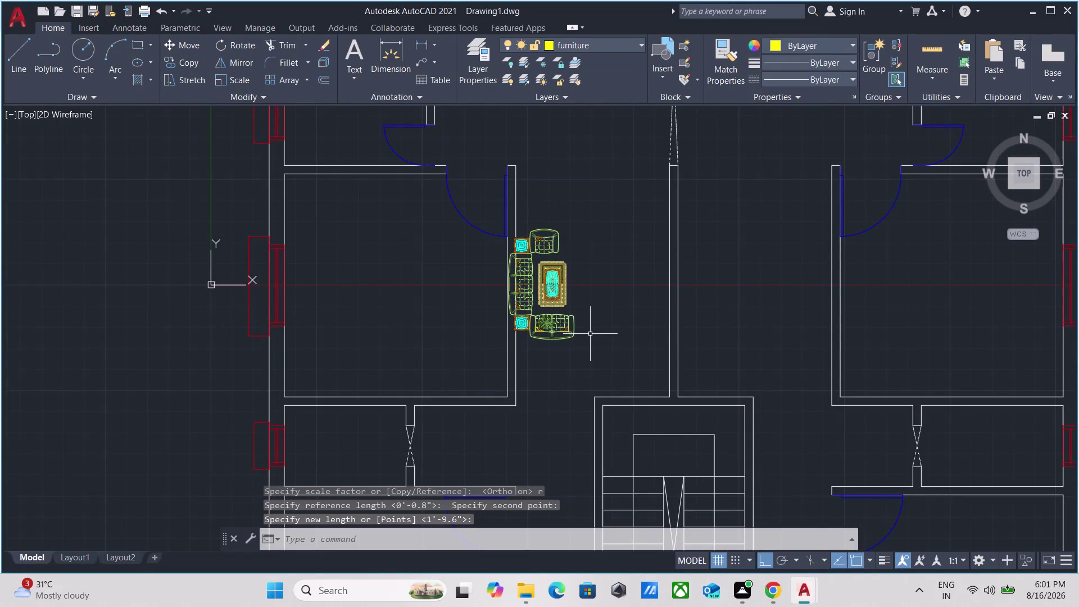
drag(592, 360, 586, 357)
click(558, 304)
Move the sofa set so its back edge sits flush against the living room's left wall.
key(m)
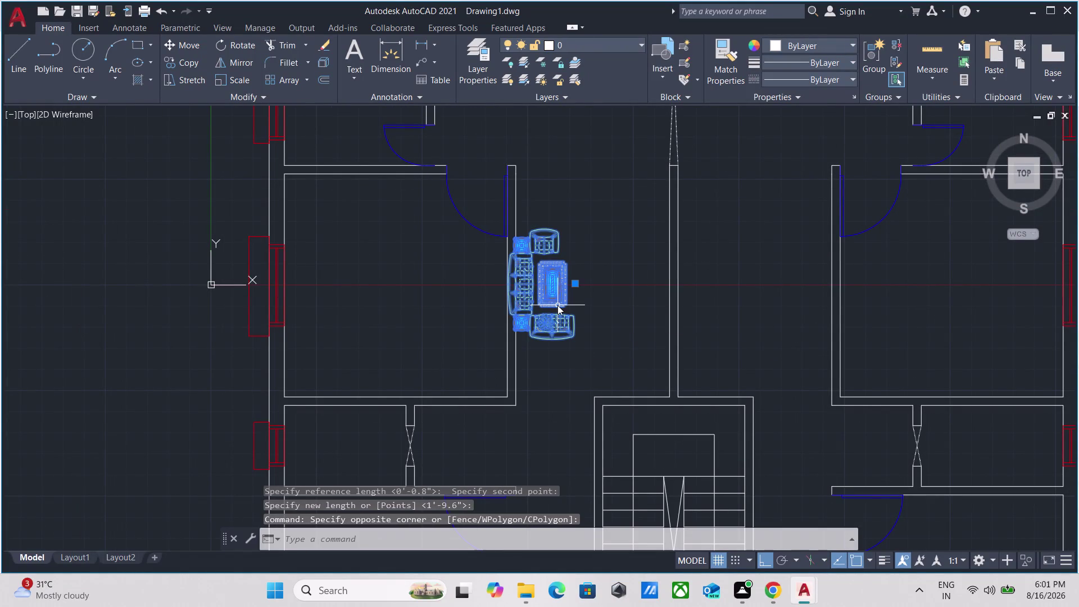
key(Return)
scroll(up, 3)
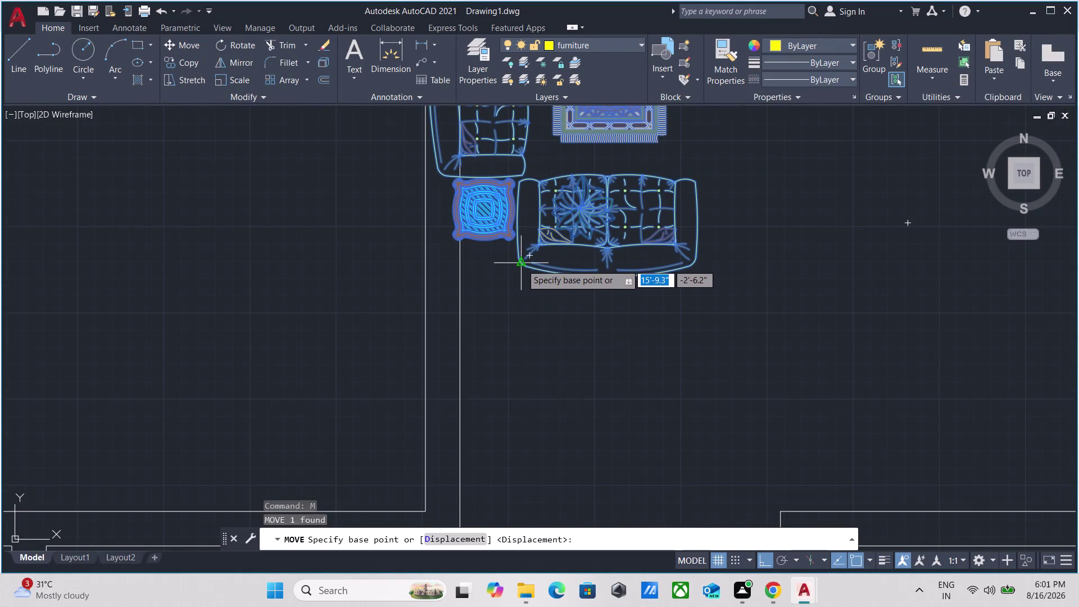
middle_drag(327, 213, 277, 512)
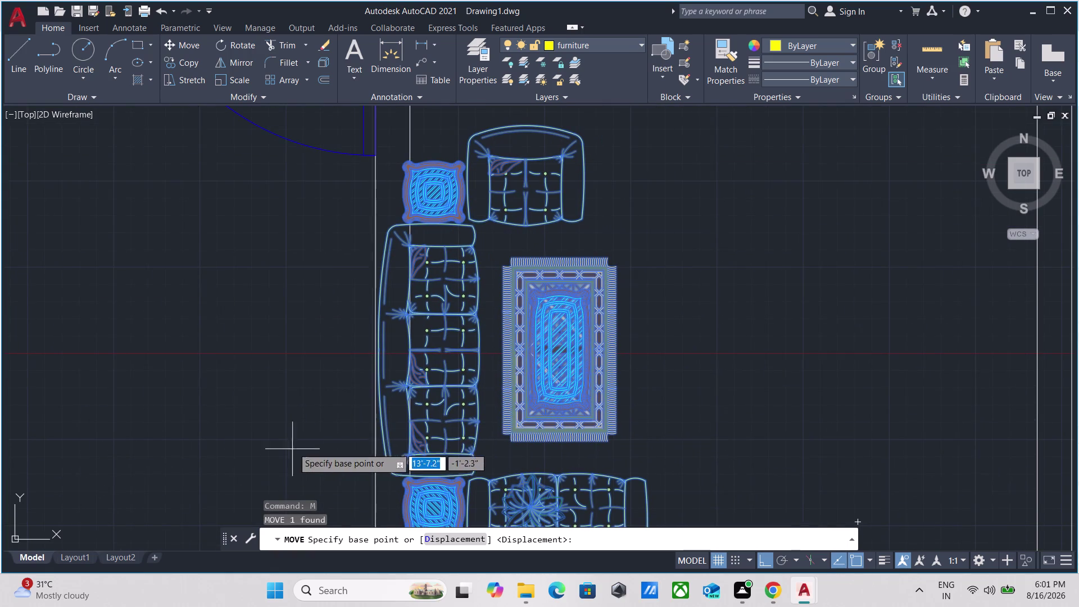
scroll(up, 3)
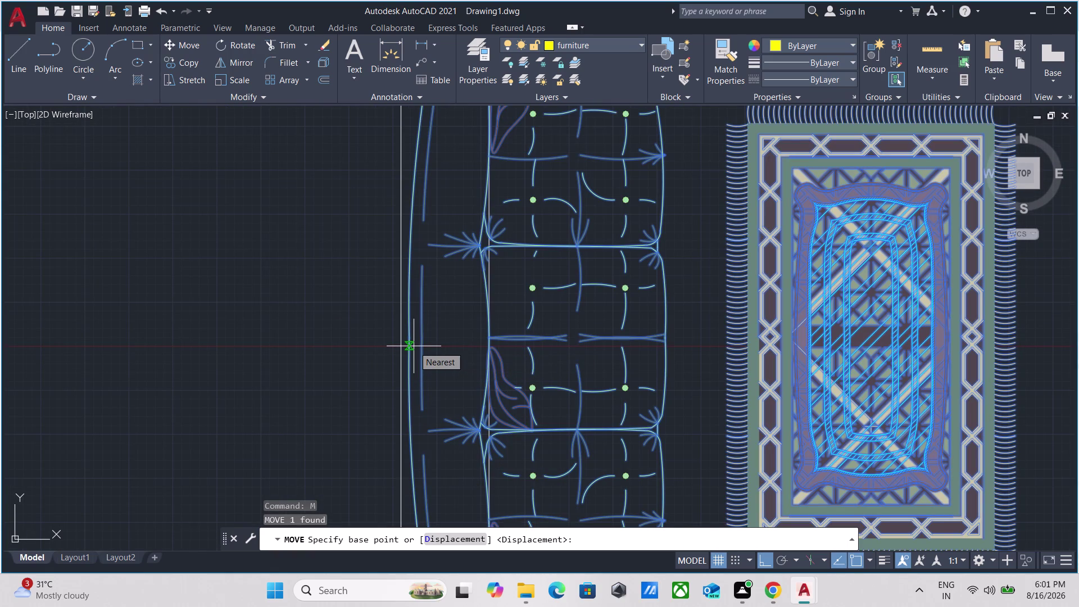
click(409, 352)
scroll(down, 3)
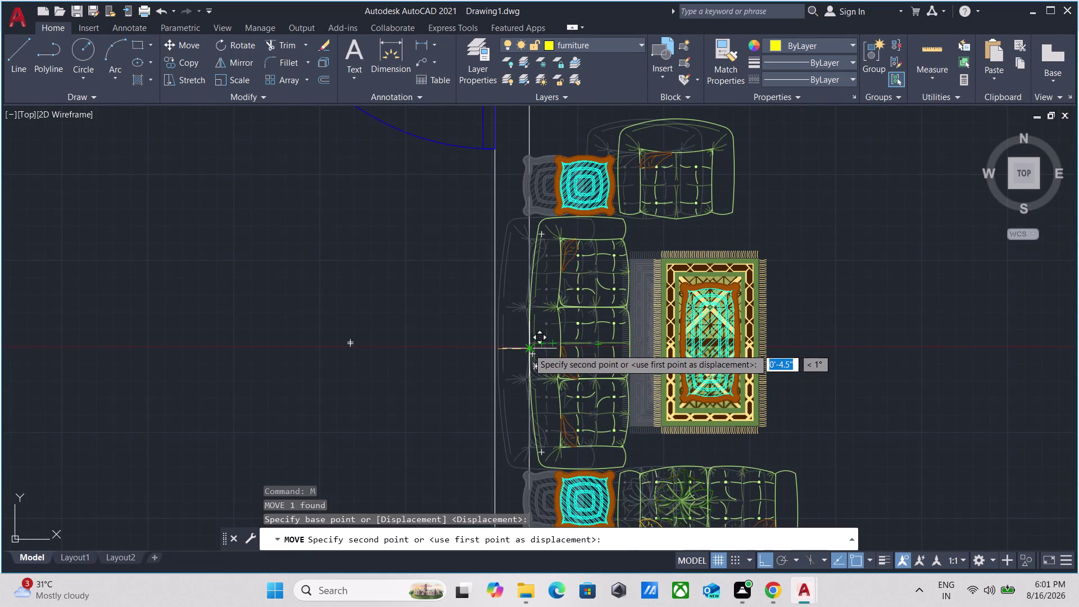
click(528, 348)
Pan around the living room to review the placed sofa set, then begin selecting it.
scroll(down, 3)
middle_drag(610, 344, 606, 343)
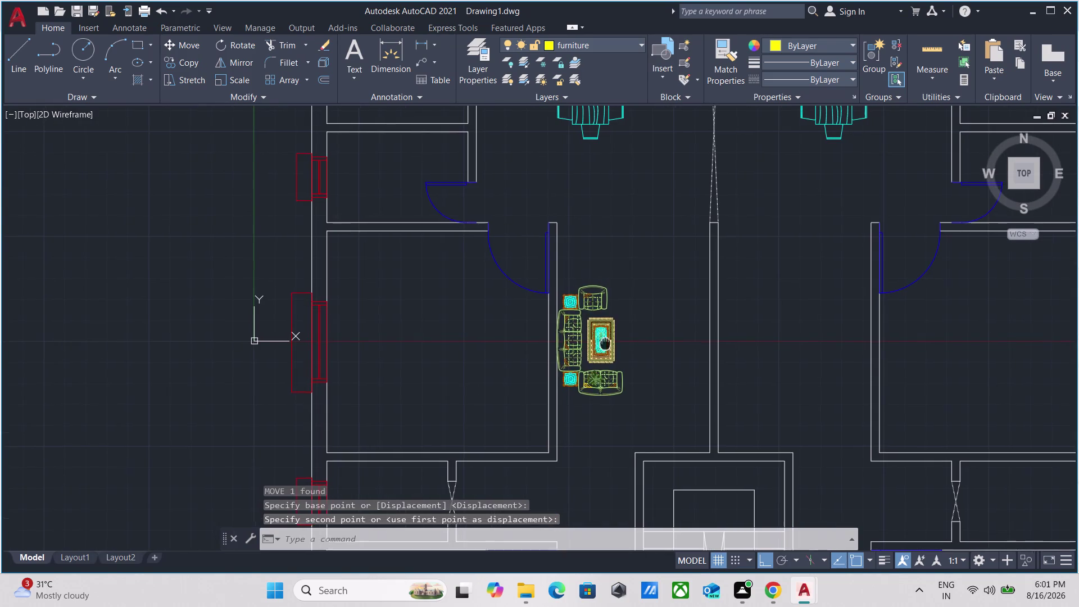
middle_drag(605, 343, 524, 335)
middle_drag(547, 371, 526, 384)
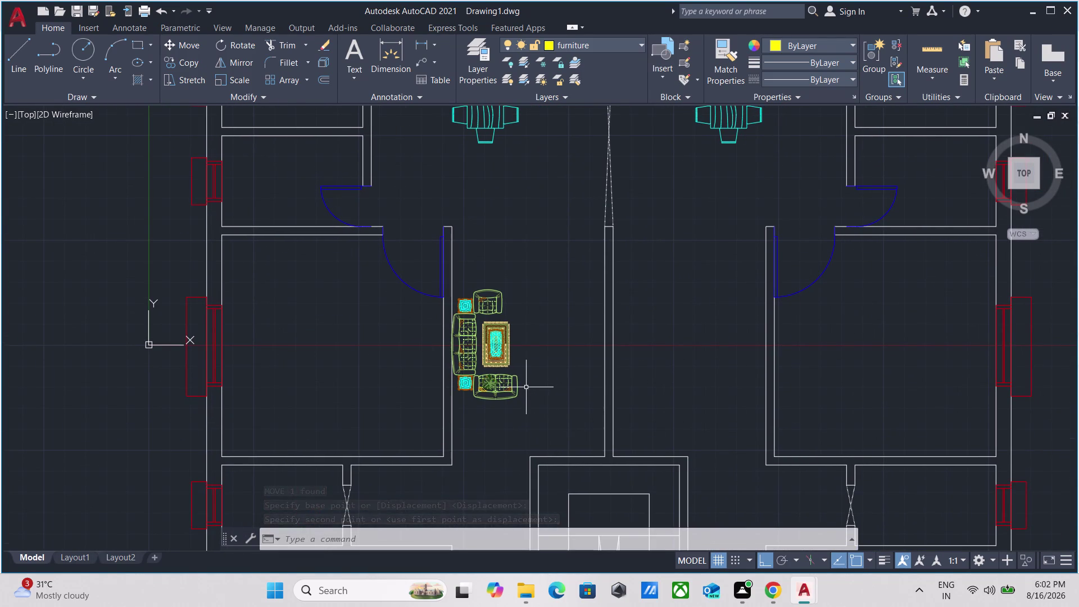
right_drag(526, 387, 547, 399)
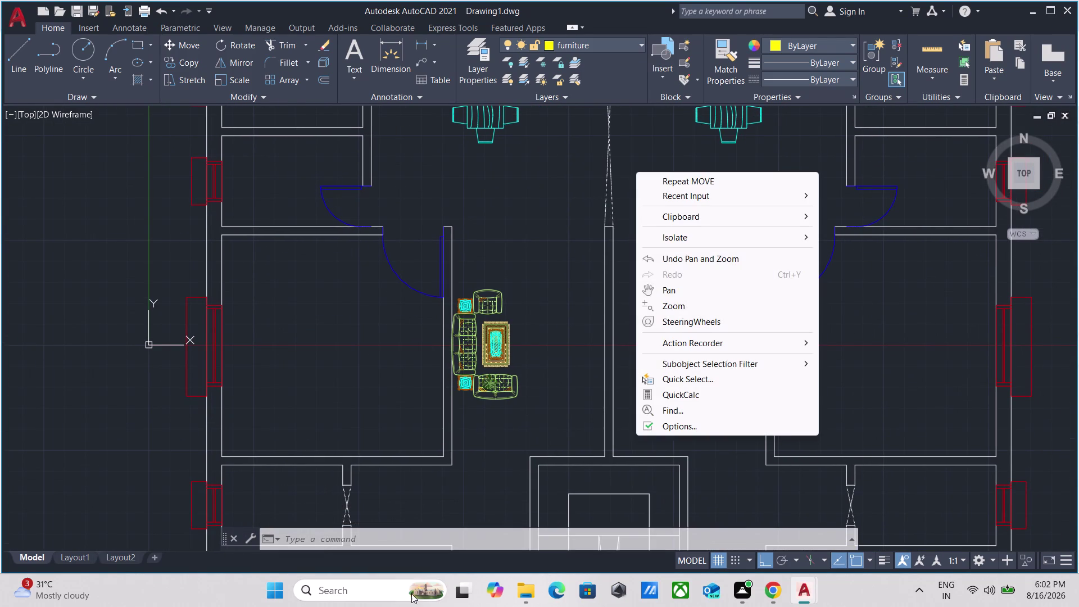
key(Escape)
scroll(down, 3)
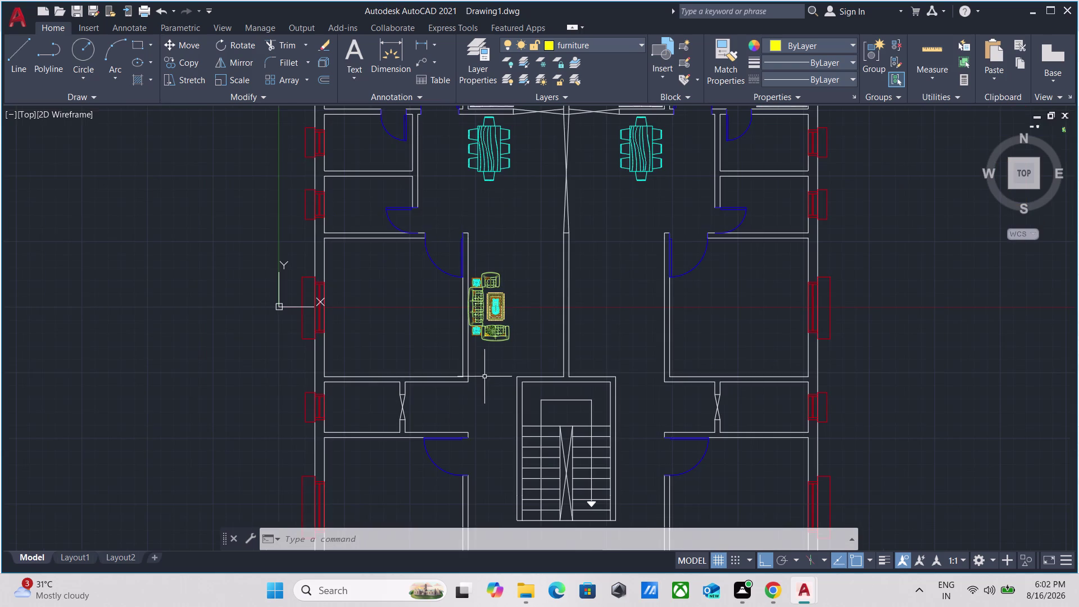
scroll(up, 3)
scroll(up, 3)
middle_drag(494, 327, 493, 395)
drag(690, 427, 683, 418)
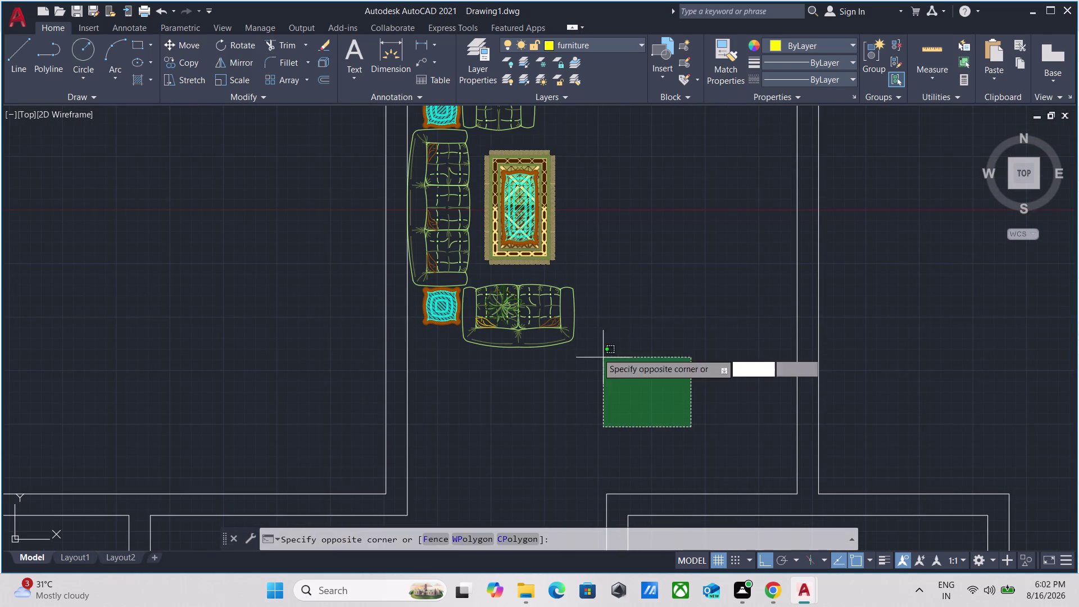
Mirror the sofa set about the centre wall with MI, keeping the original.
click(555, 316)
key(m)
key(i)
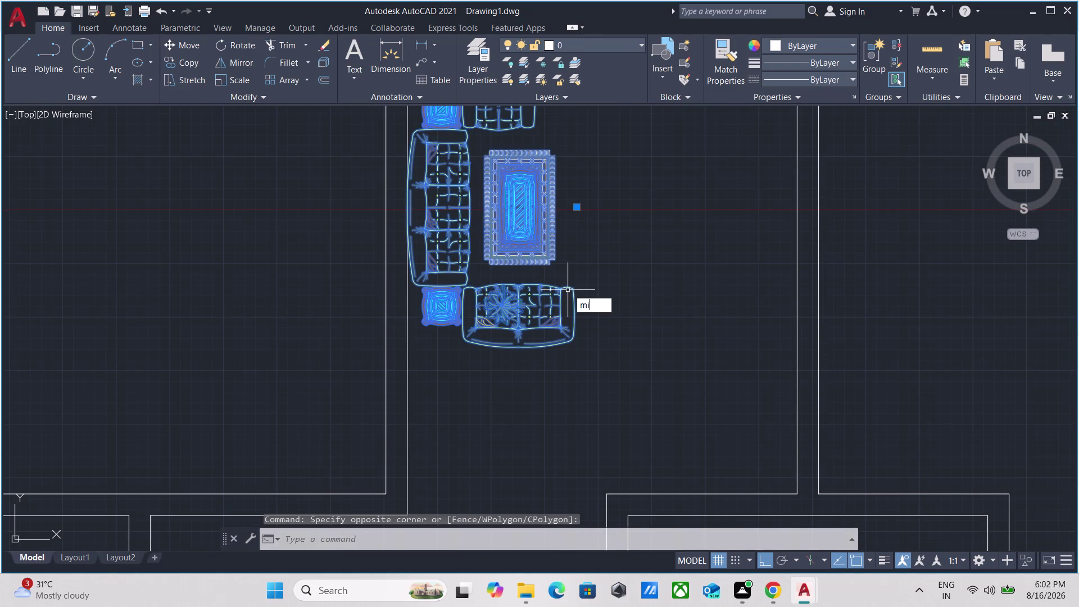
key(Return)
scroll(down, 3)
middle_drag(605, 196, 541, 361)
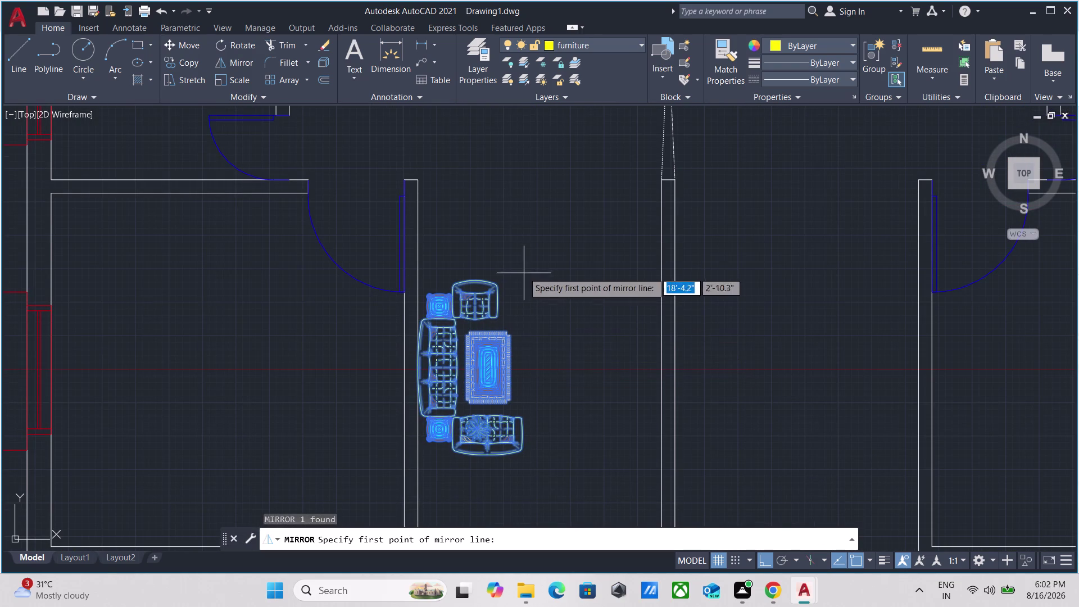
click(669, 178)
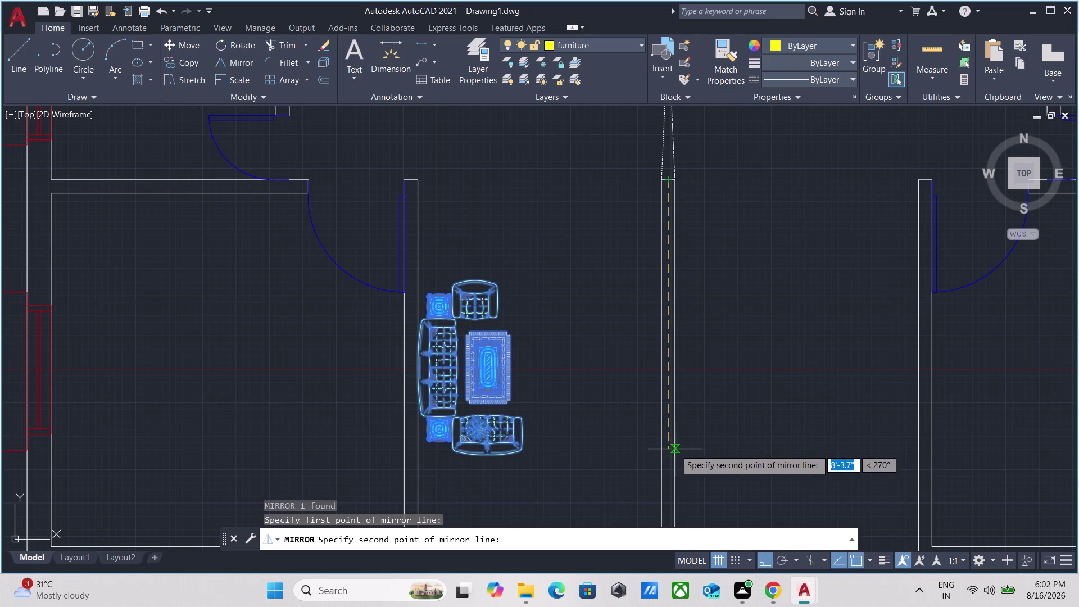
click(665, 452)
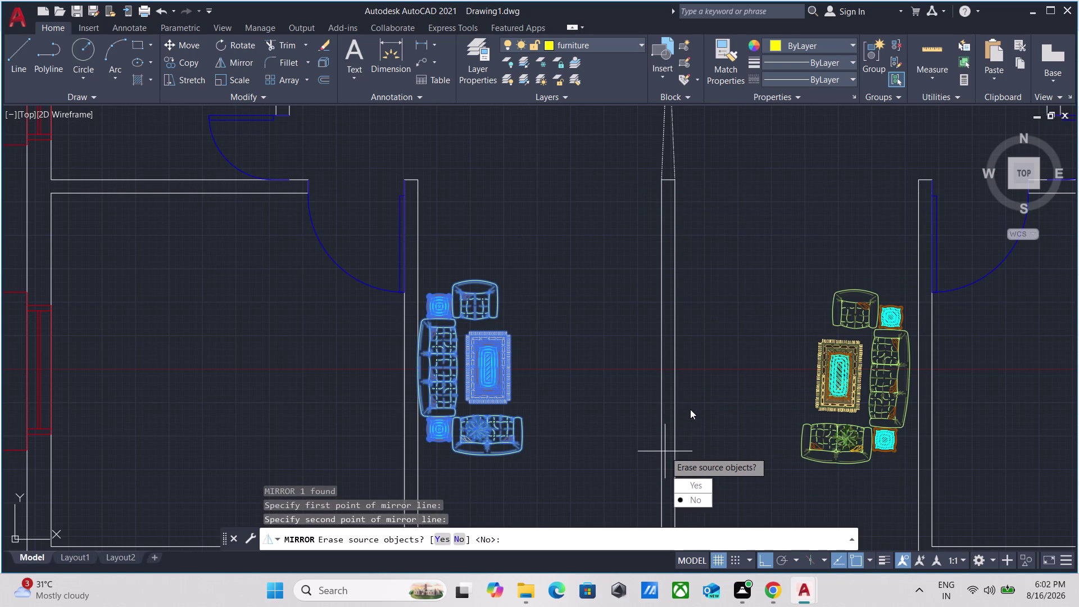
drag(701, 499, 665, 450)
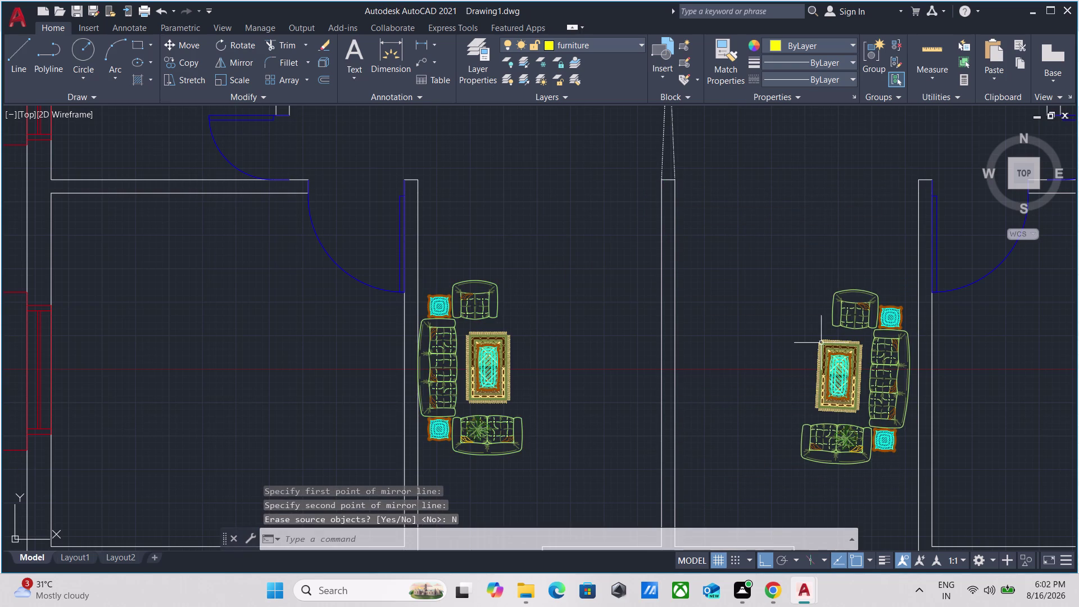
Select the mirrored sofa set, compare it with the original, then clear the selection.
scroll(up, 3)
drag(854, 202, 836, 215)
click(766, 261)
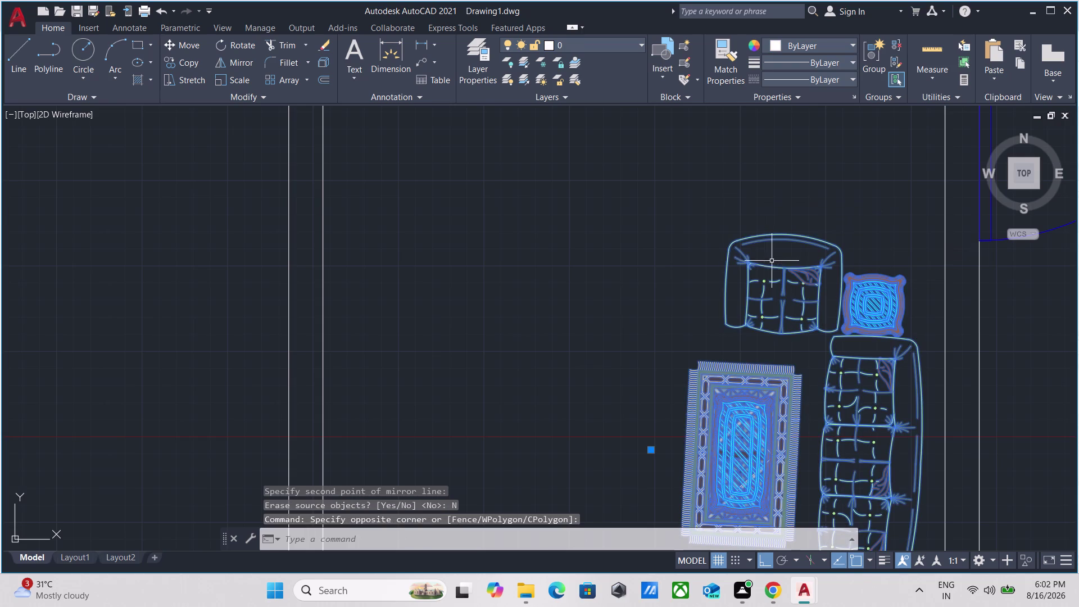
scroll(down, 3)
middle_drag(810, 293, 796, 233)
scroll(up, 3)
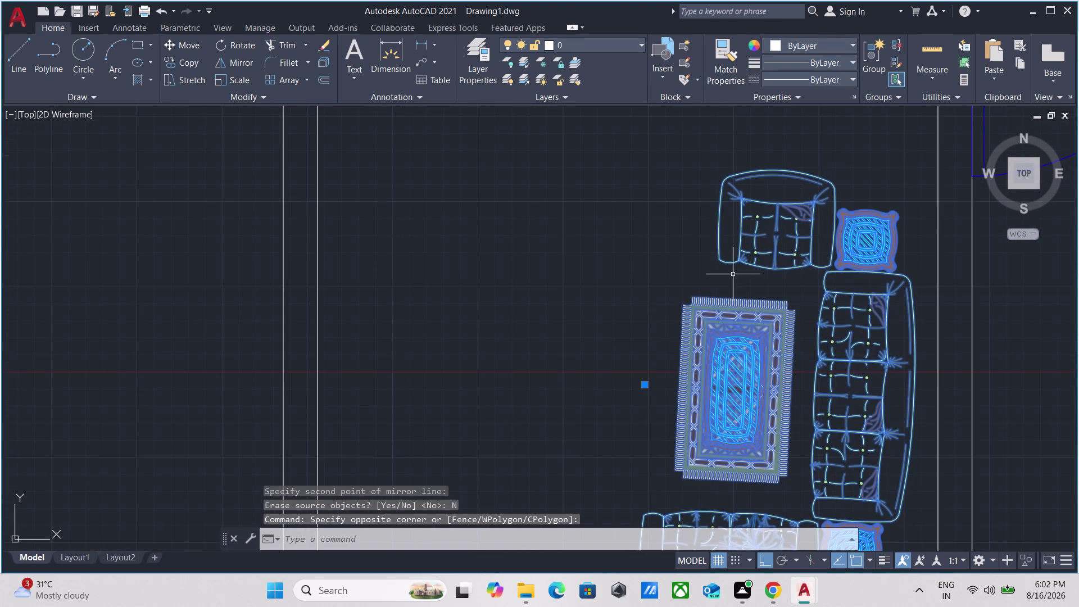
middle_drag(666, 311, 660, 325)
scroll(down, 3)
middle_drag(675, 312, 673, 230)
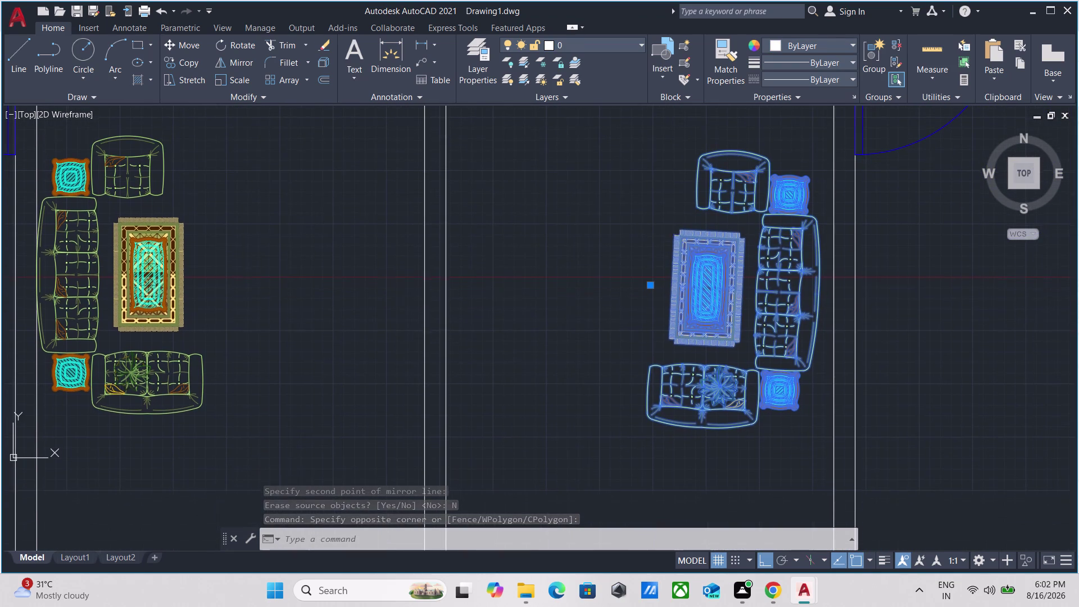
scroll(up, 3)
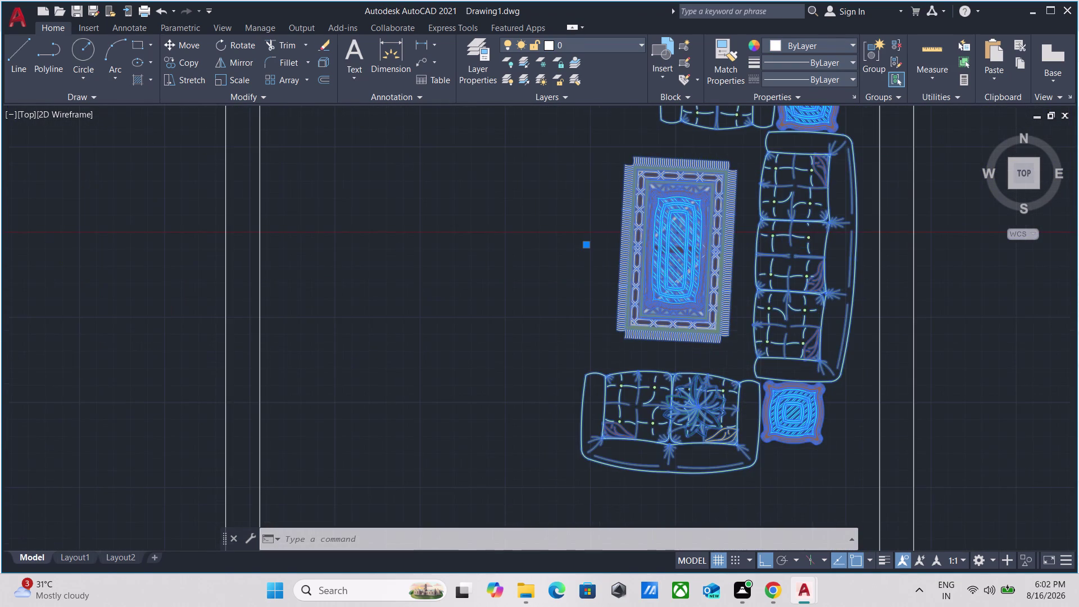
scroll(down, 3)
key(Escape)
scroll(down, 3)
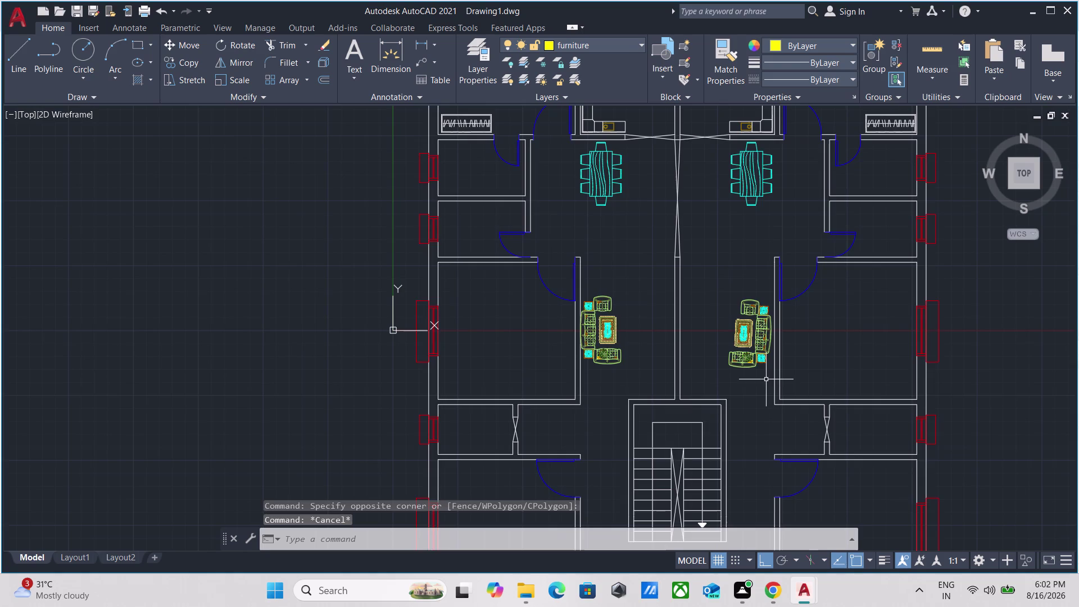
scroll(up, 3)
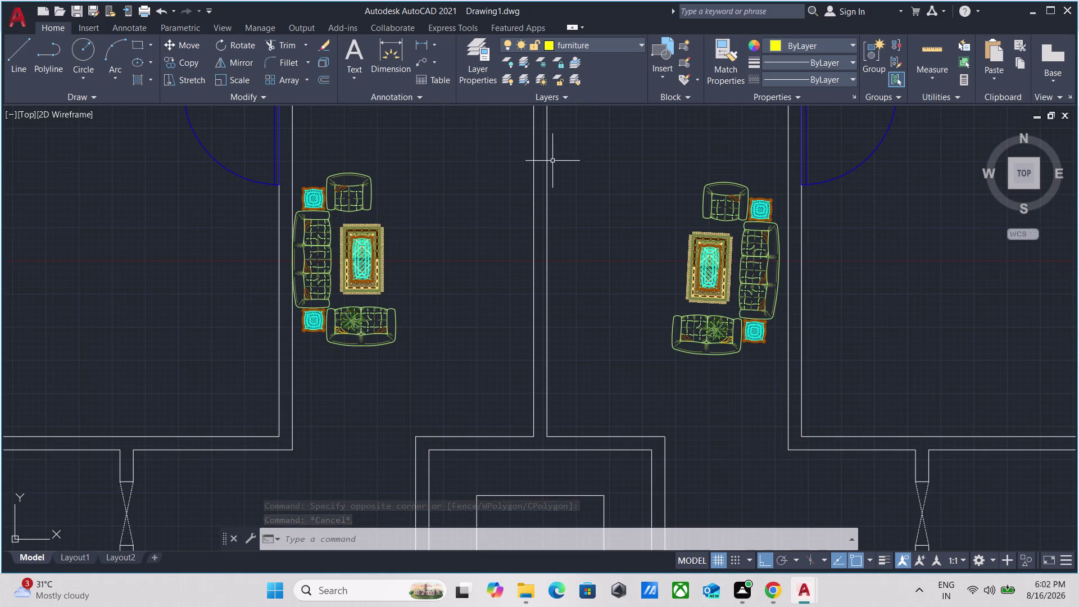
scroll(up, 3)
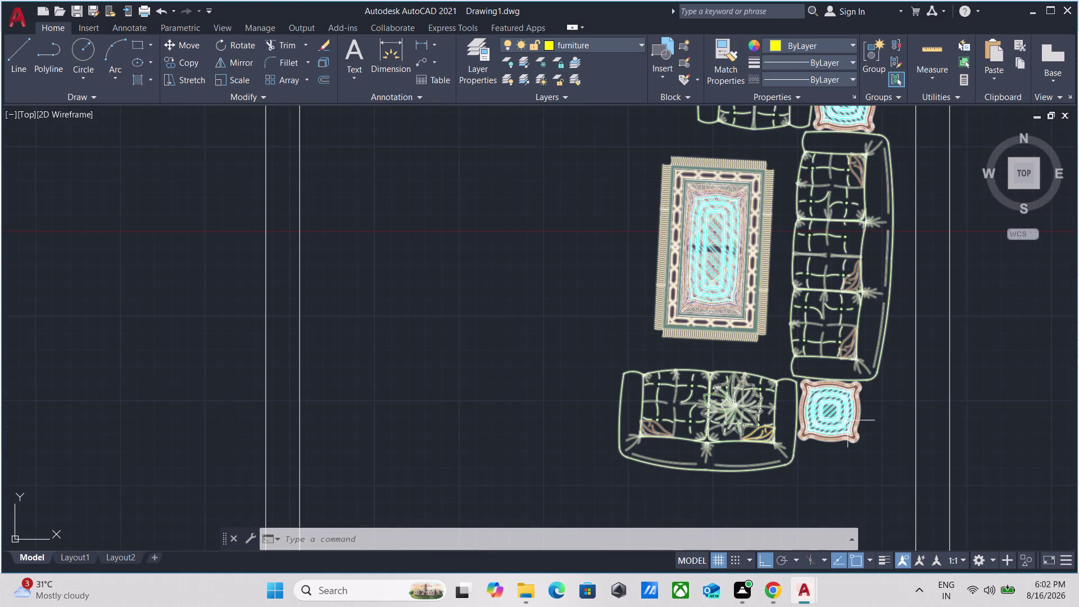
Delete the previously mirrored sofa set from the neighbouring unit.
click(870, 456)
click(741, 276)
scroll(down, 3)
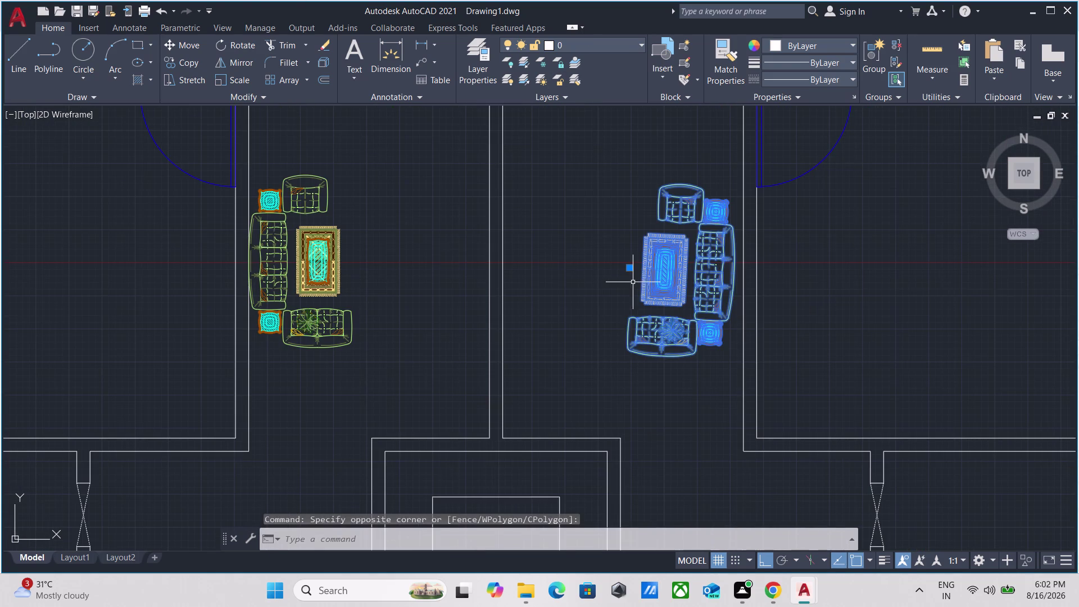
middle_click(633, 282)
right_click(620, 261)
click(657, 316)
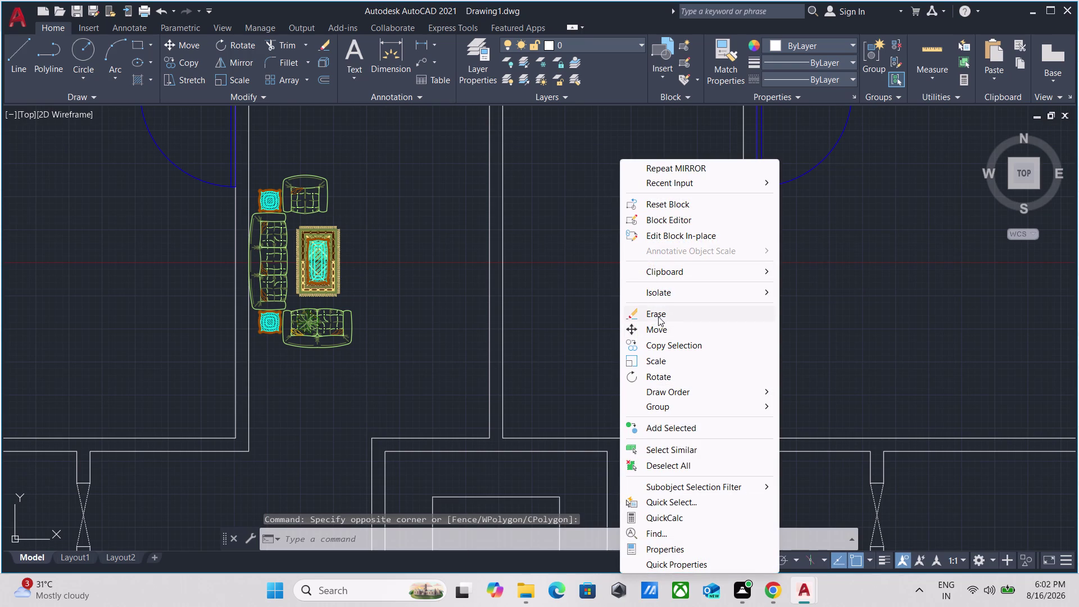
Mirror the original sofa set along the party wall, answering No to erase source.
drag(337, 405, 336, 396)
click(305, 252)
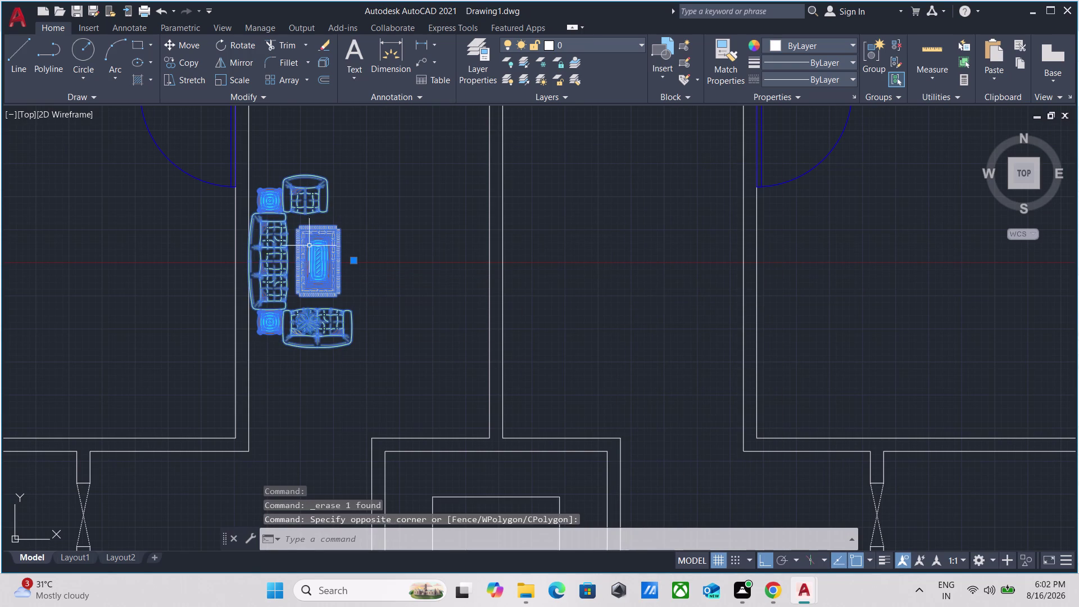
text(mi)
key(Return)
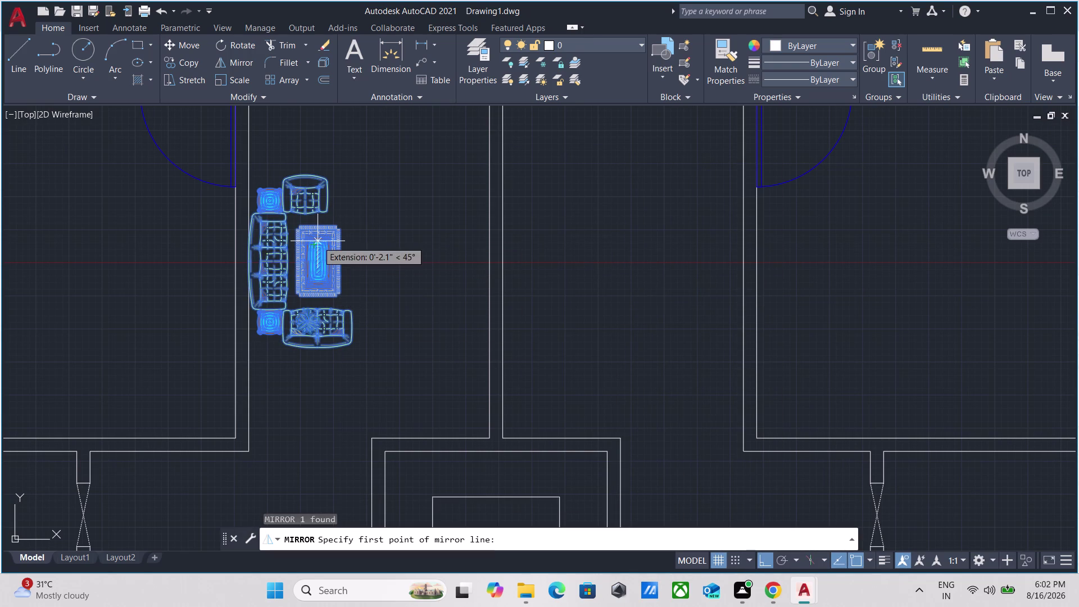
middle_drag(389, 186, 390, 347)
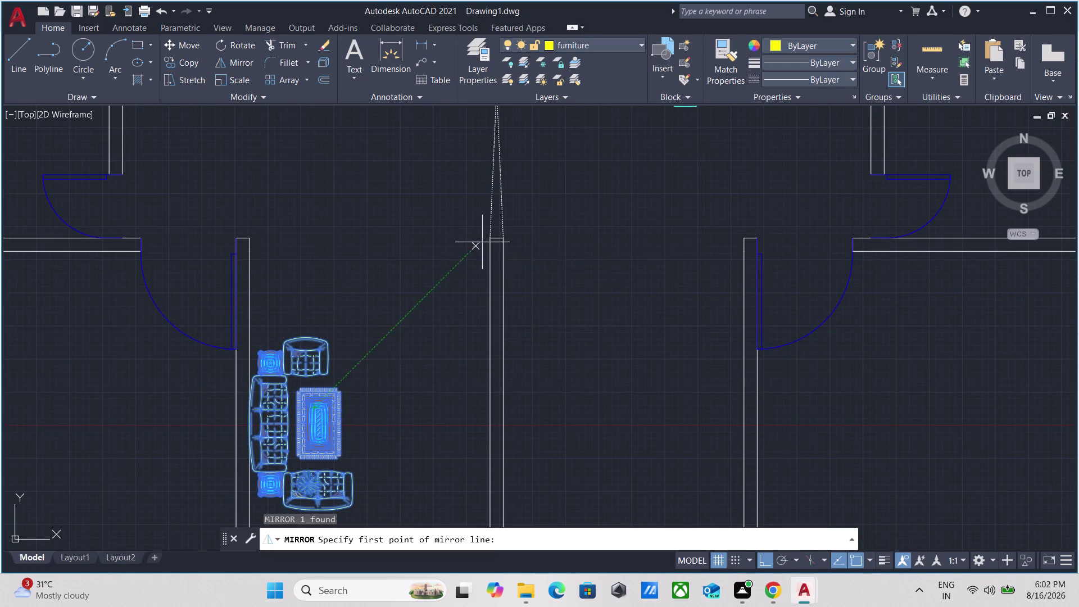
scroll(up, 3)
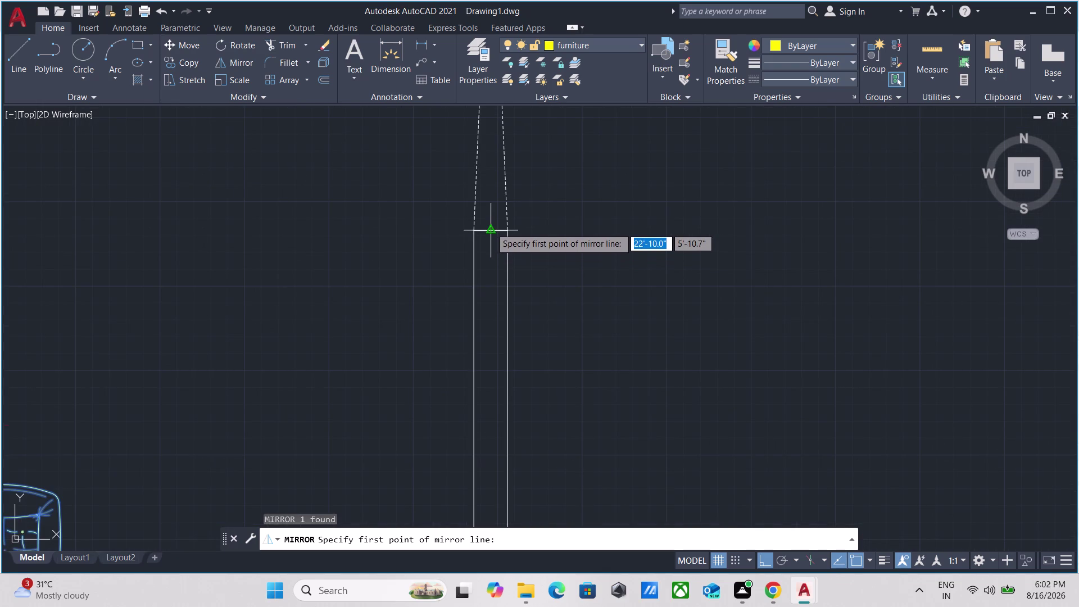
click(490, 227)
middle_drag(493, 374, 498, 256)
scroll(down, 3)
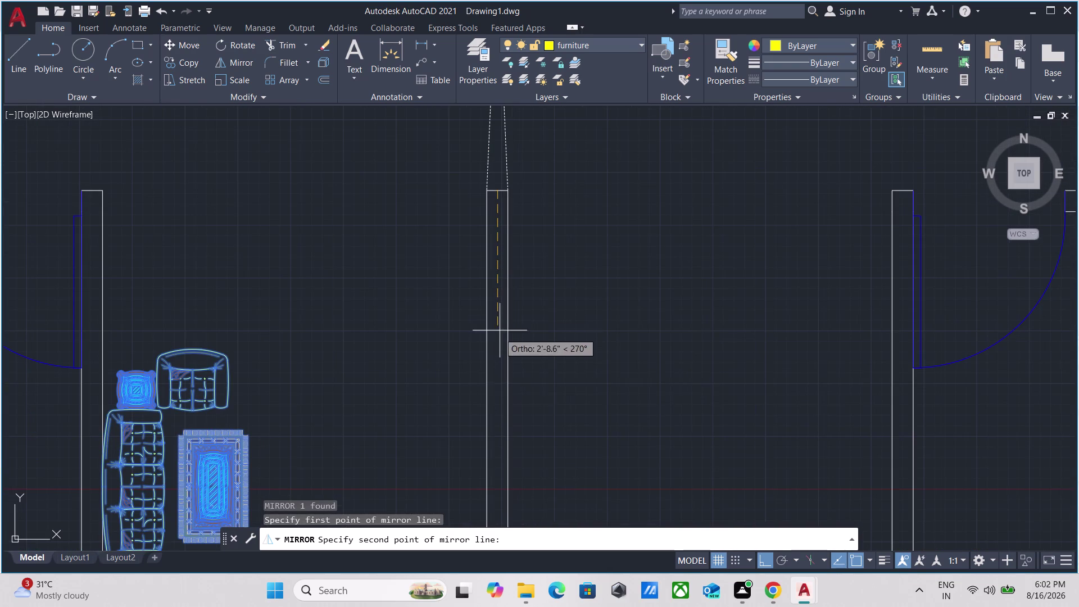
click(494, 377)
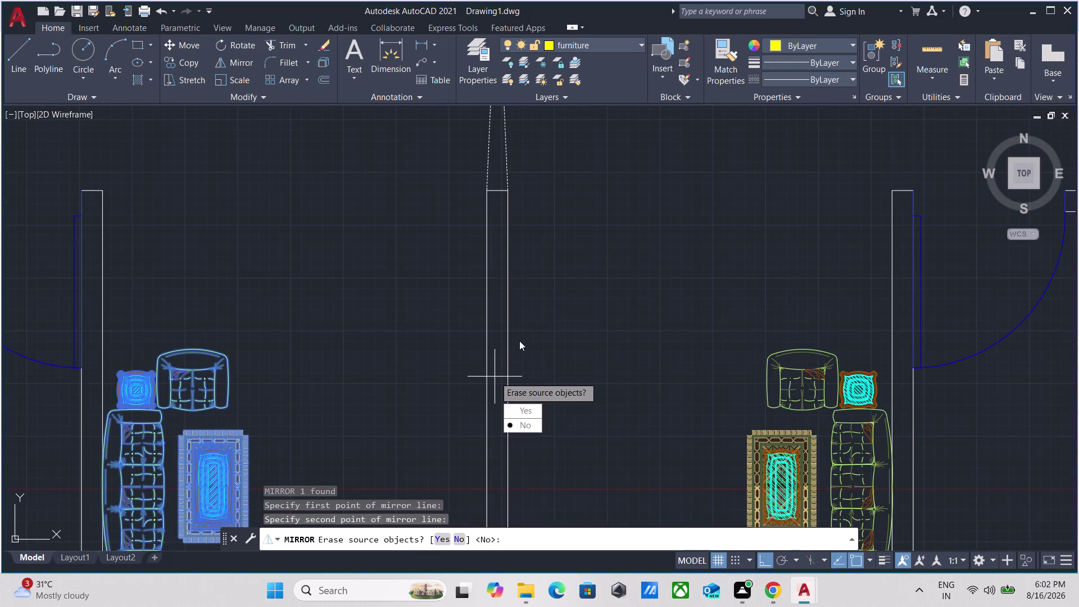
drag(527, 429, 494, 377)
Pan and zoom across the floor plan to check both living rooms' sofa sets.
scroll(down, 3)
middle_drag(533, 342, 543, 285)
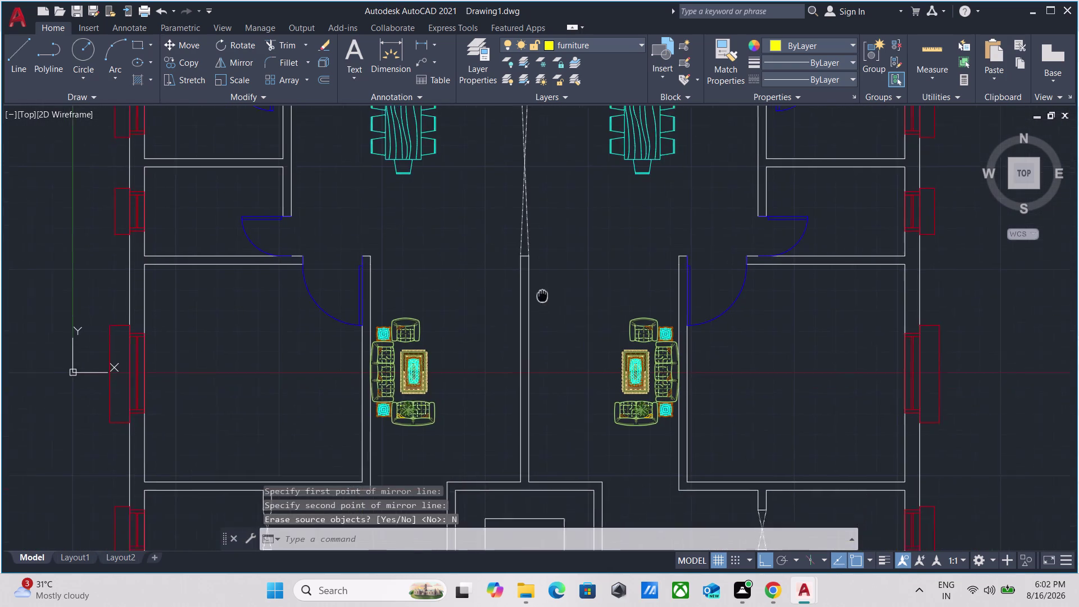
middle_drag(543, 285, 546, 250)
scroll(up, 3)
scroll(down, 3)
scroll(down, 3)
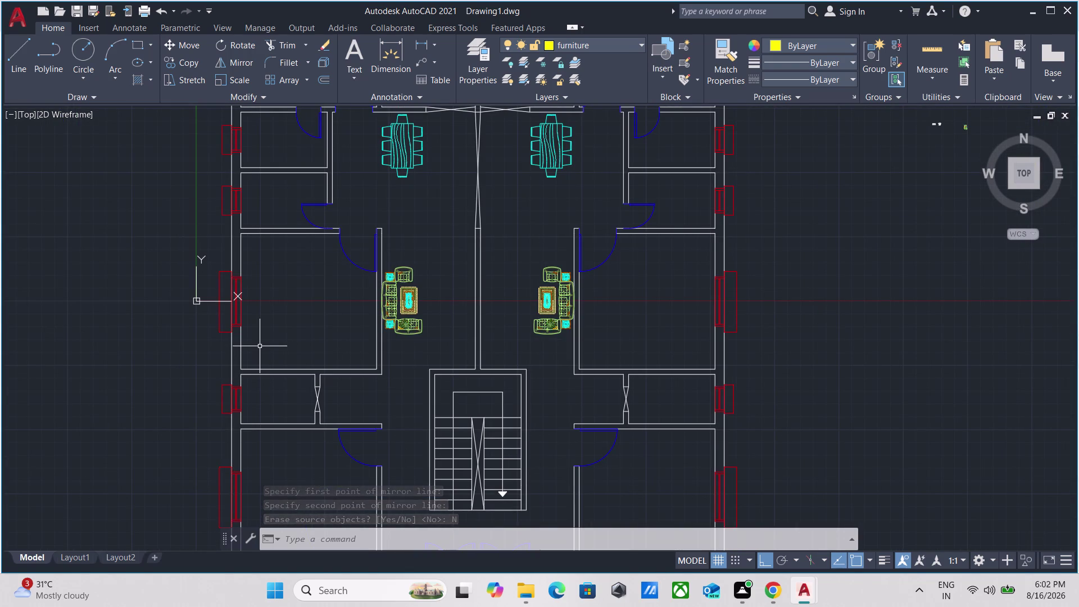
scroll(down, 3)
scroll(up, 3)
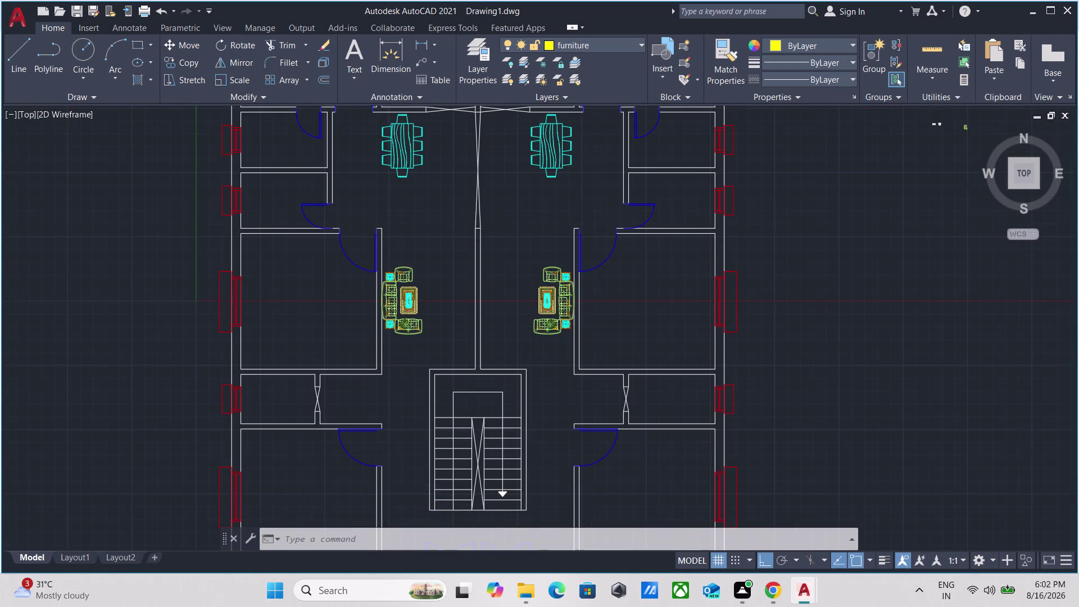
scroll(up, 3)
scroll(down, 3)
middle_drag(433, 201, 399, 370)
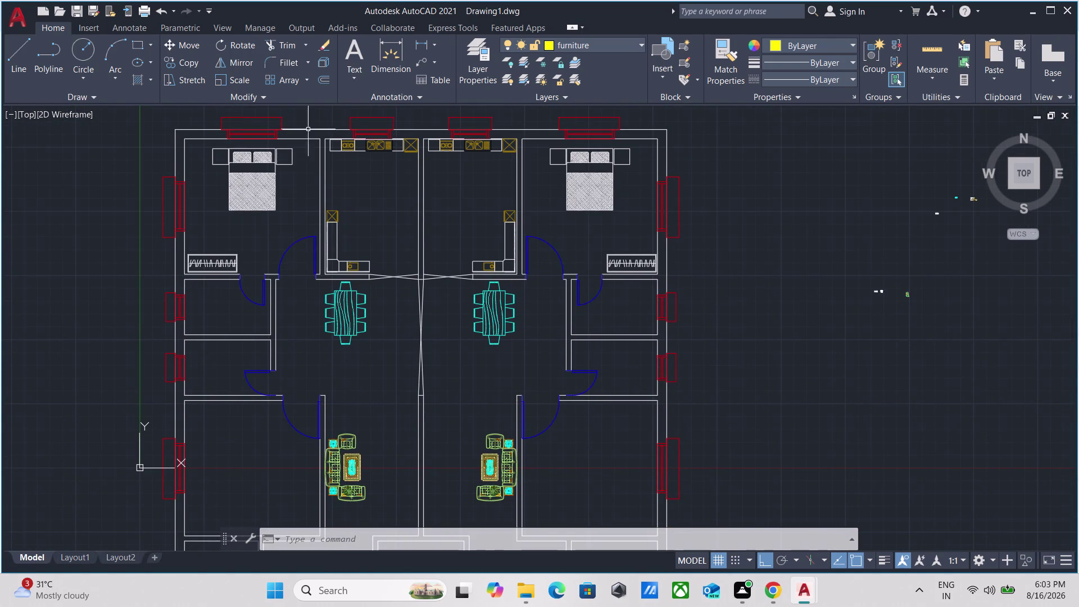
scroll(up, 3)
scroll(down, 3)
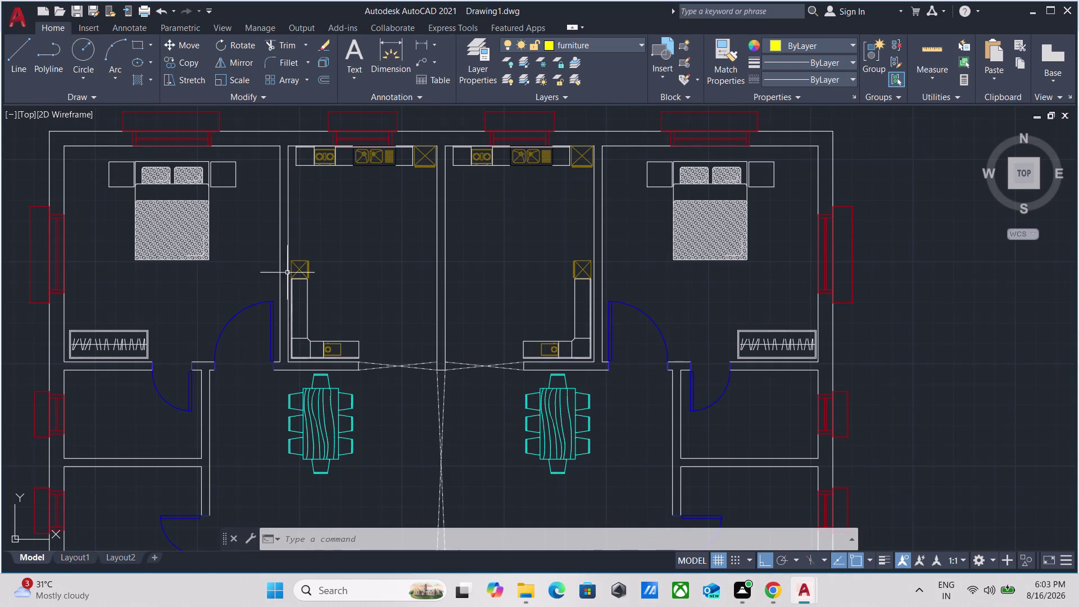
scroll(down, 3)
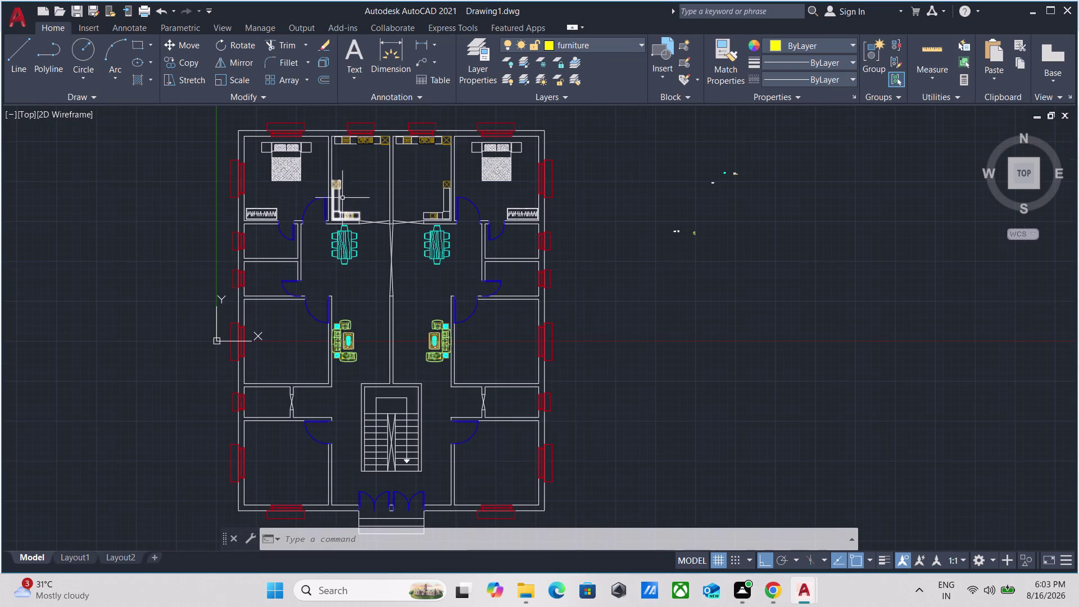
scroll(up, 3)
scroll(down, 3)
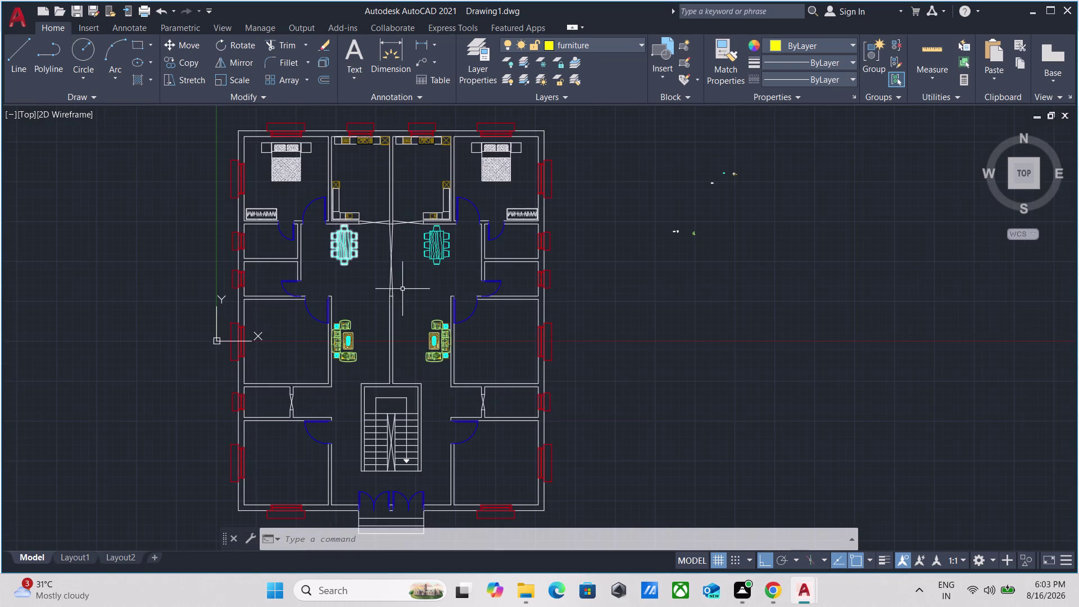
scroll(up, 3)
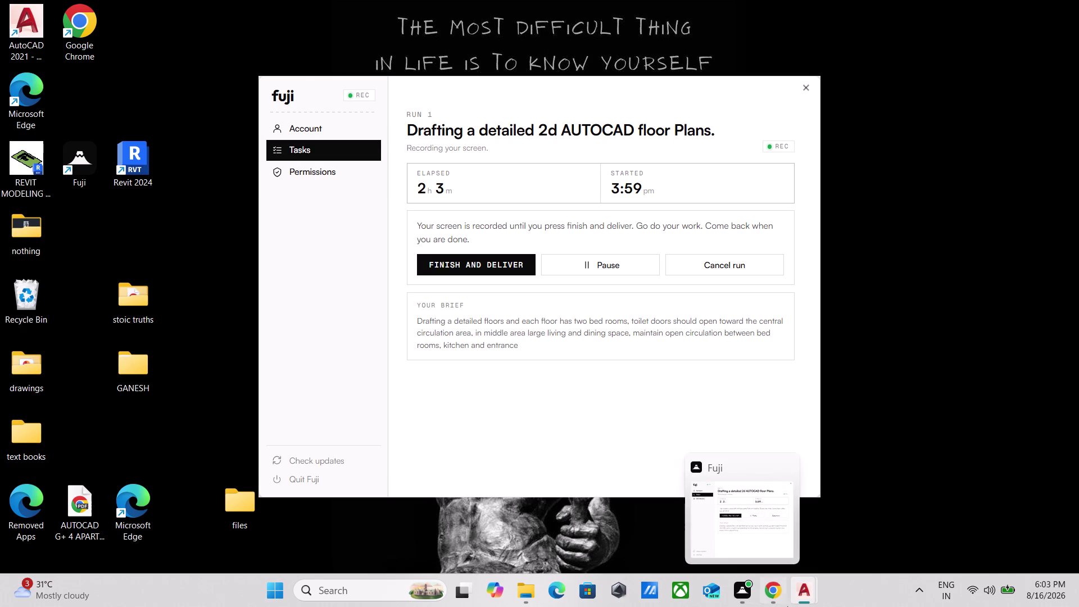
scroll(down, 3)
scroll(up, 3)
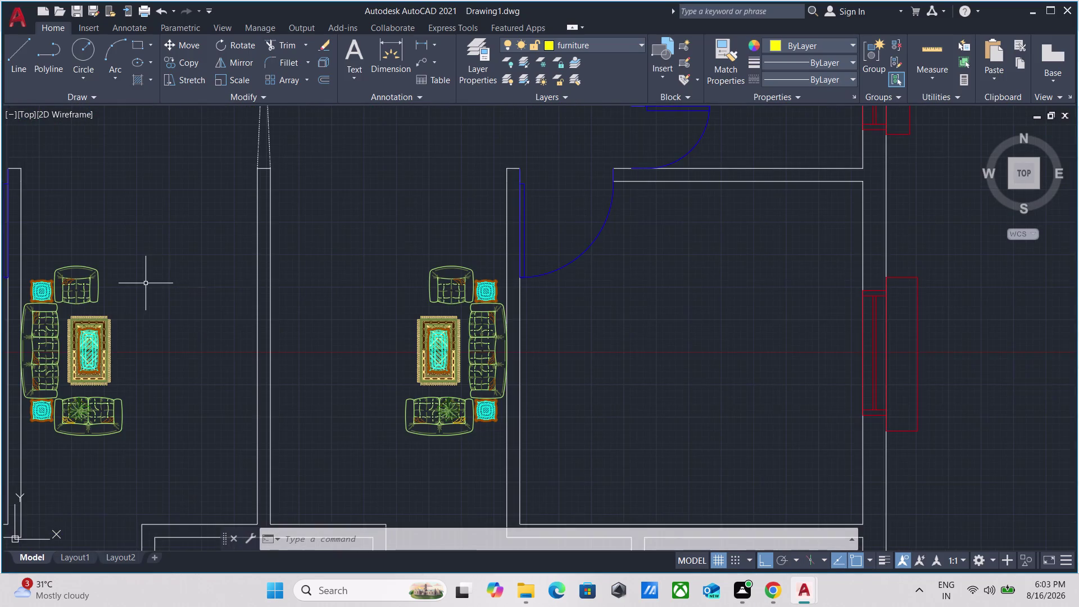
scroll(down, 3)
scroll(down, 3)
scroll(up, 3)
scroll(down, 3)
middle_drag(141, 312, 141, 312)
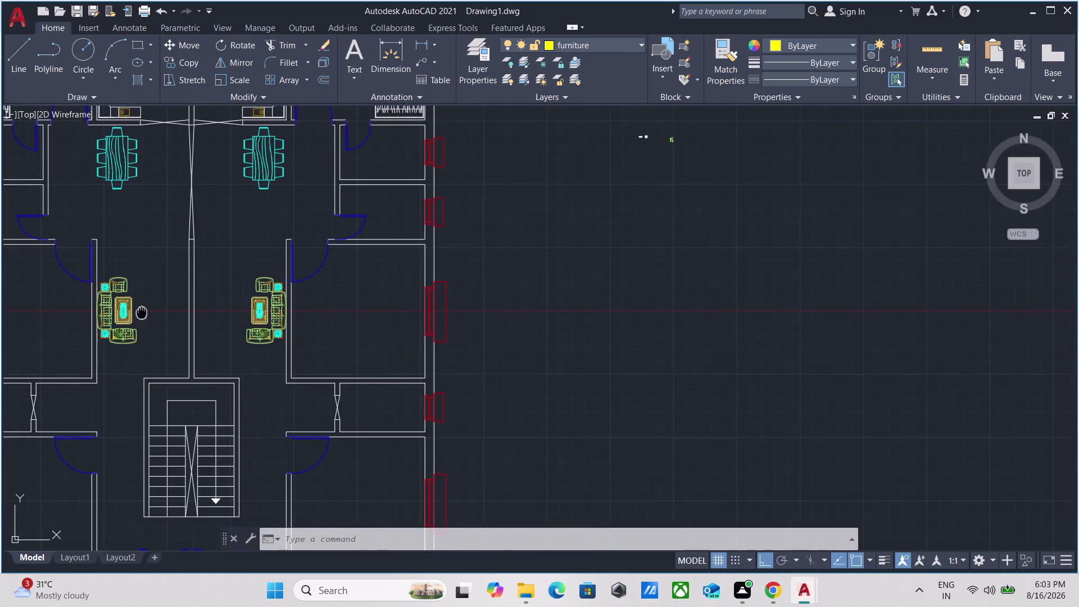
middle_drag(141, 313, 224, 278)
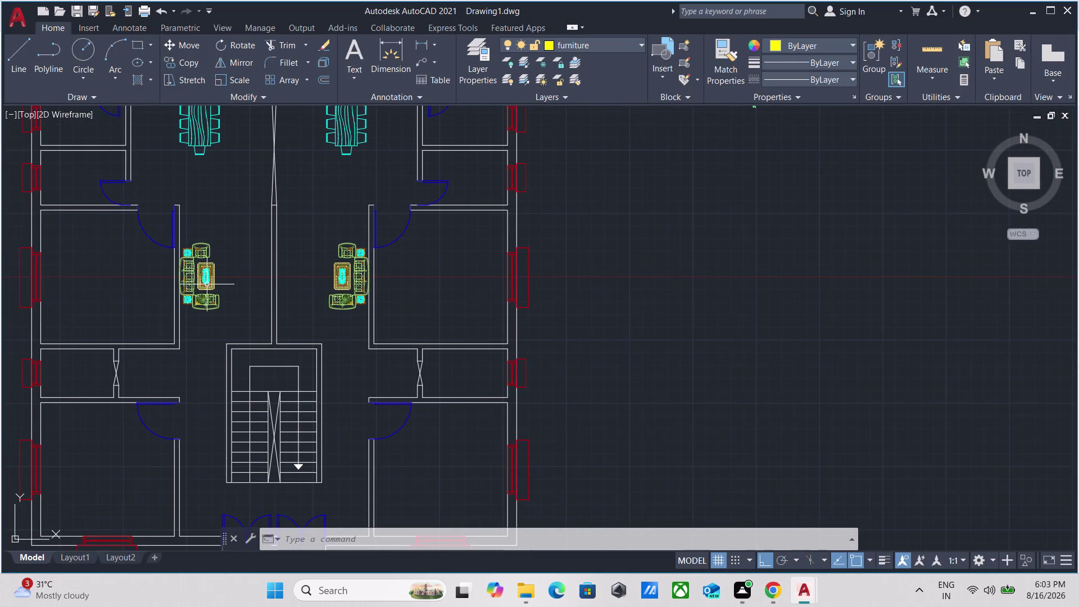
scroll(up, 3)
scroll(down, 3)
scroll(down, 3)
middle_drag(473, 194, 495, 306)
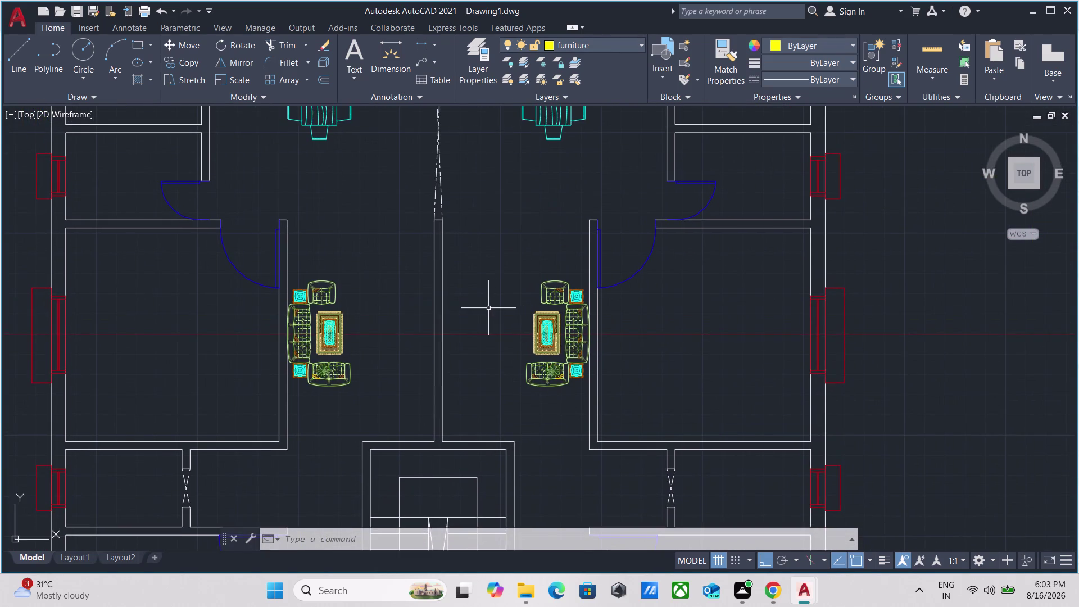
scroll(down, 3)
scroll(up, 3)
scroll(down, 3)
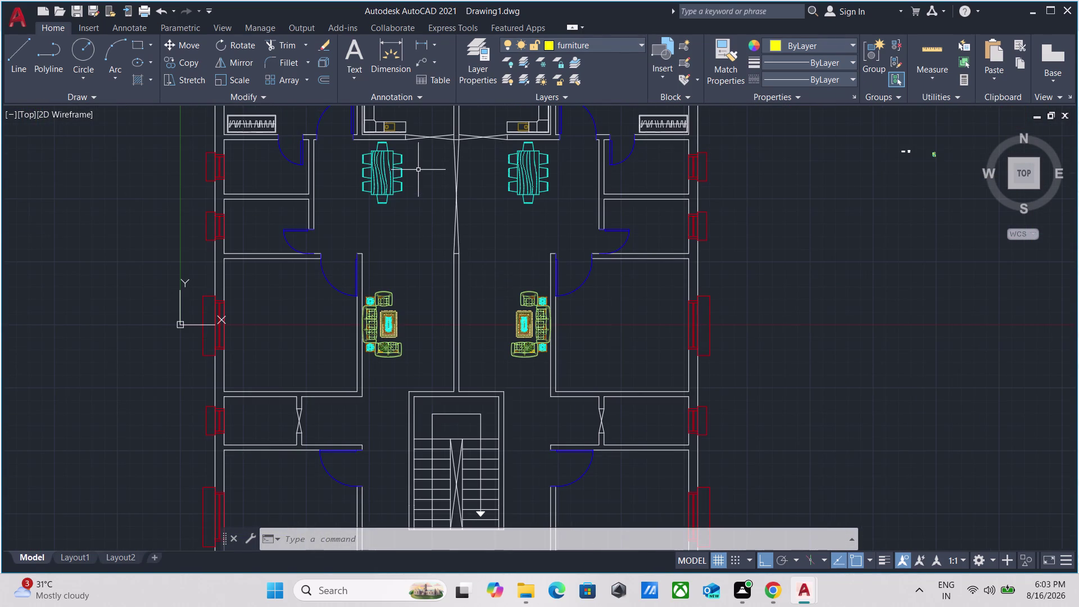
middle_drag(418, 170, 361, 366)
scroll(up, 3)
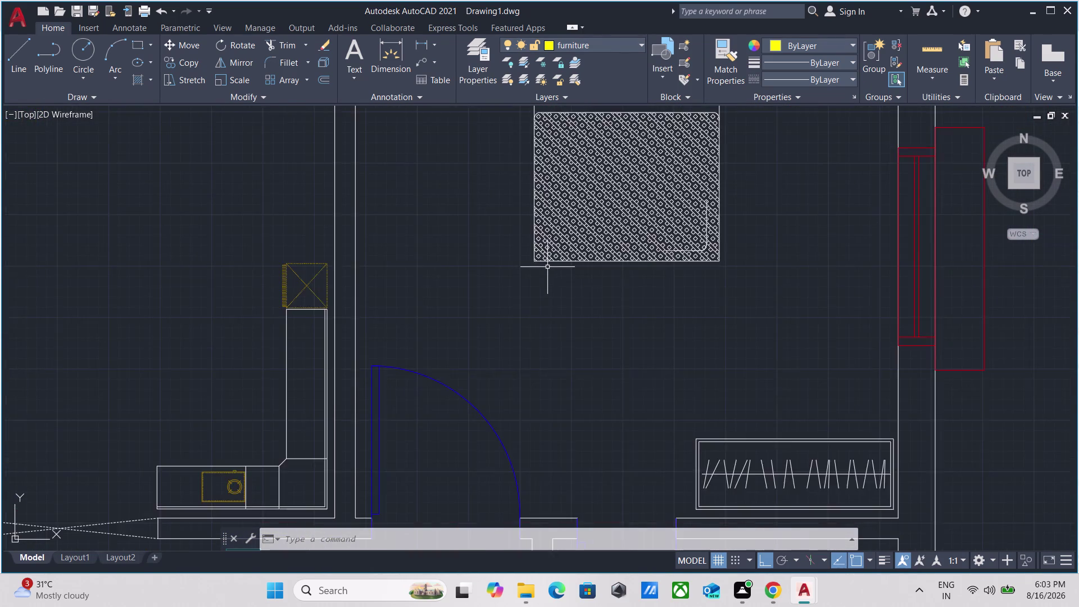
scroll(down, 3)
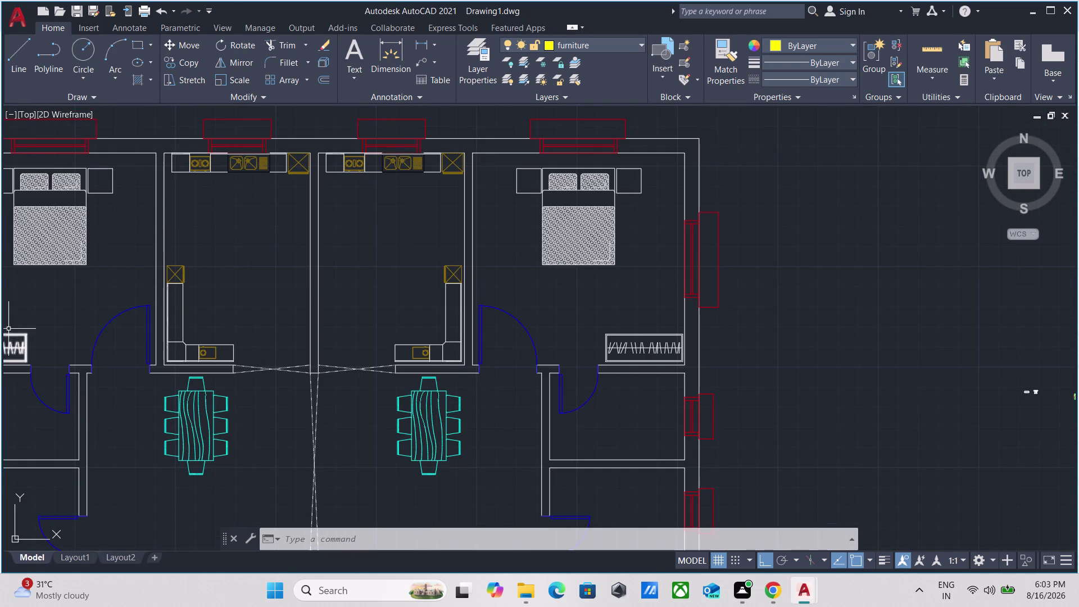
middle_drag(82, 289, 288, 303)
drag(297, 303, 293, 296)
Copy the left bed set into the lower-left bedroom with Ortho turned off.
click(243, 197)
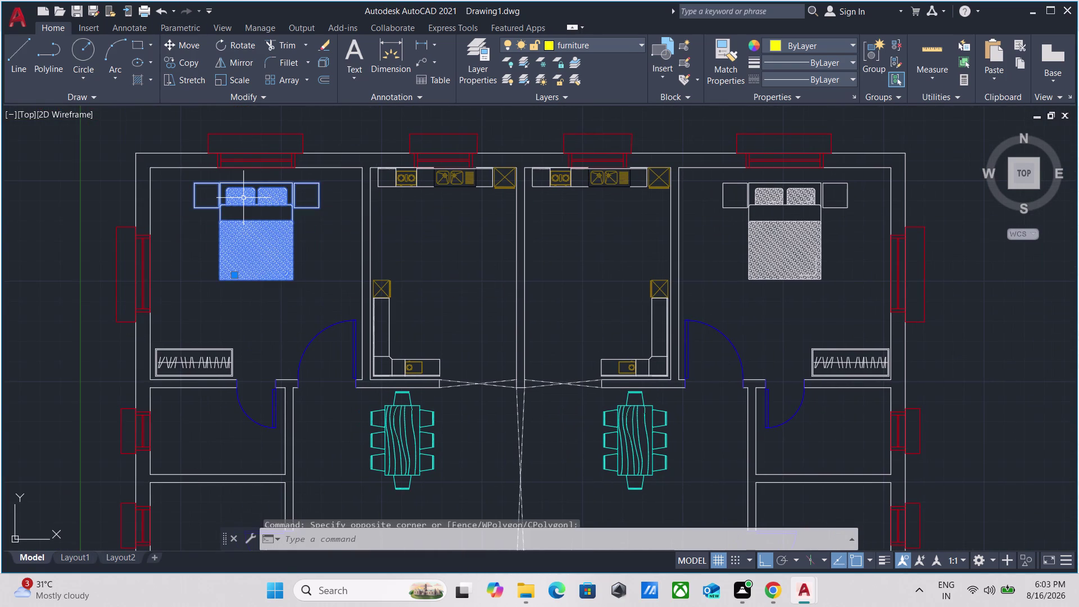
text(co)
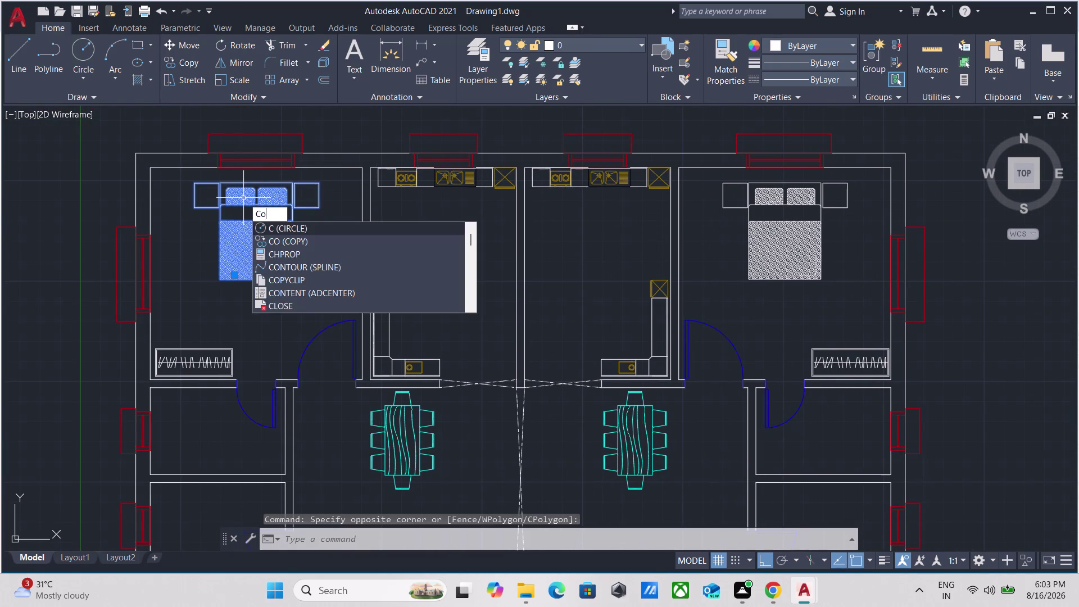
key(Return)
scroll(up, 3)
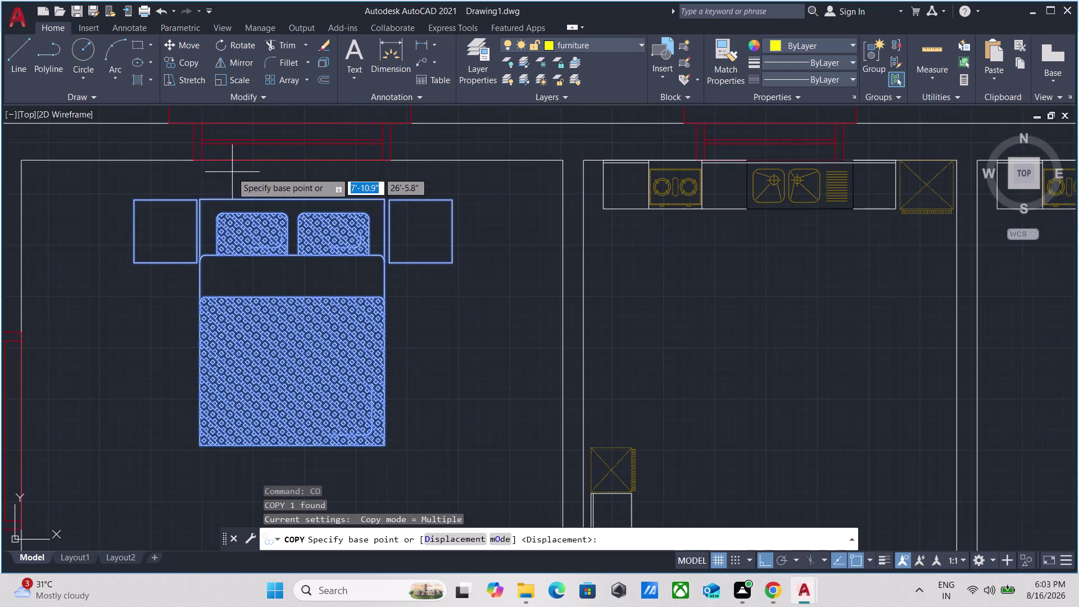
click(291, 201)
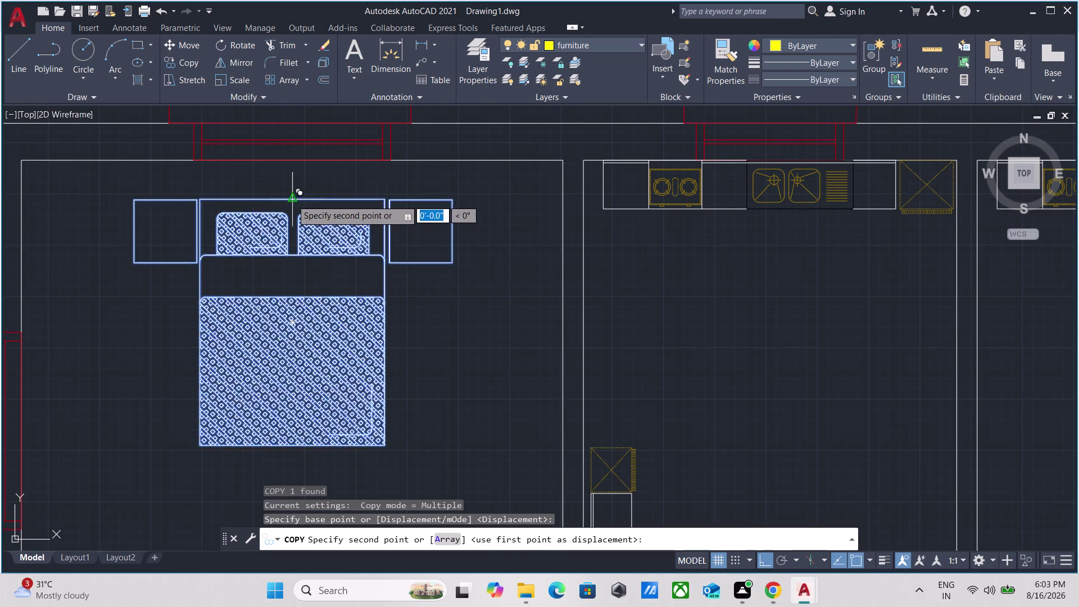
scroll(down, 3)
key(F8)
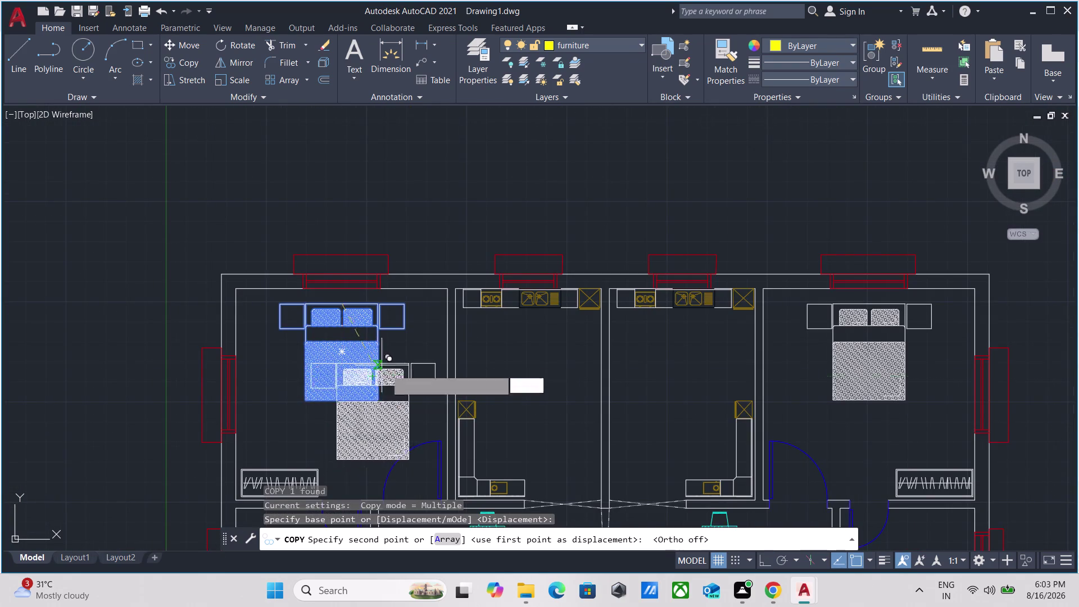
scroll(down, 3)
middle_drag(398, 381, 395, 115)
scroll(up, 3)
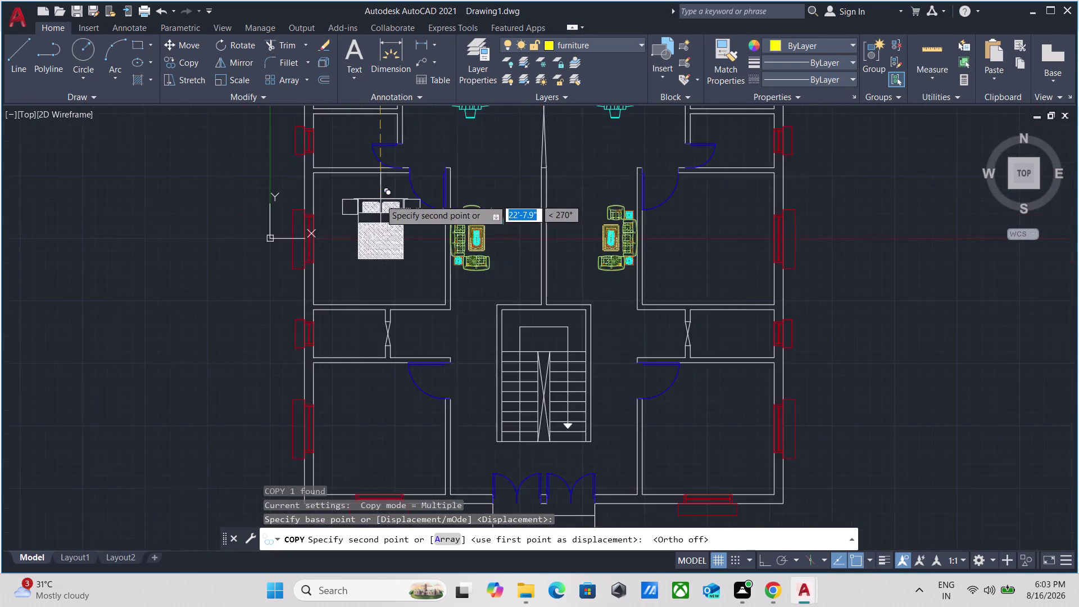
click(361, 227)
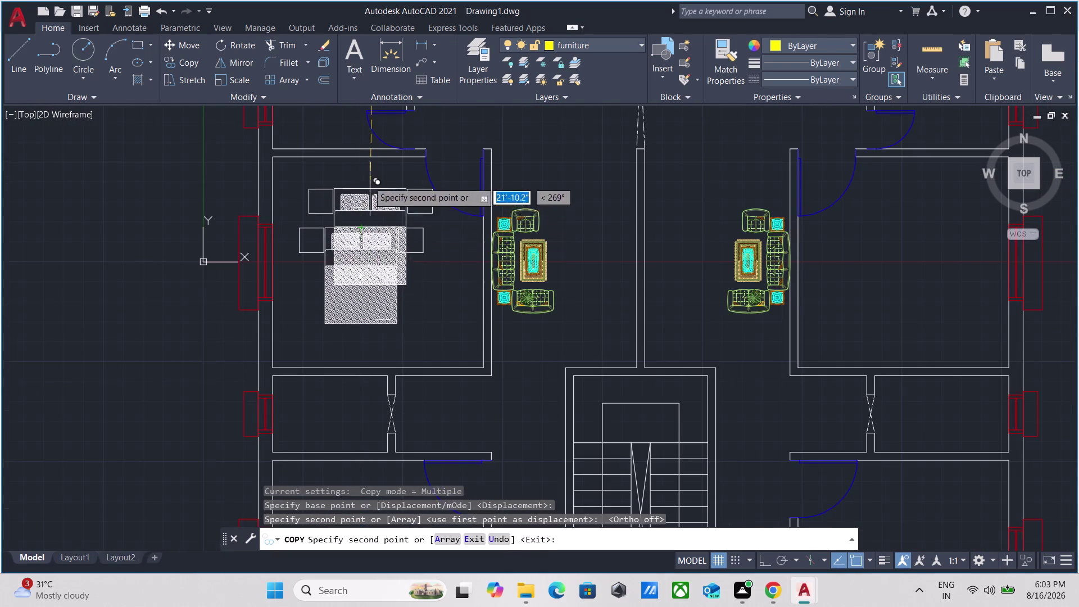
key(Escape)
Rotate the copied bed set a quarter turn about a point on the bed.
drag(407, 354, 394, 327)
click(335, 224)
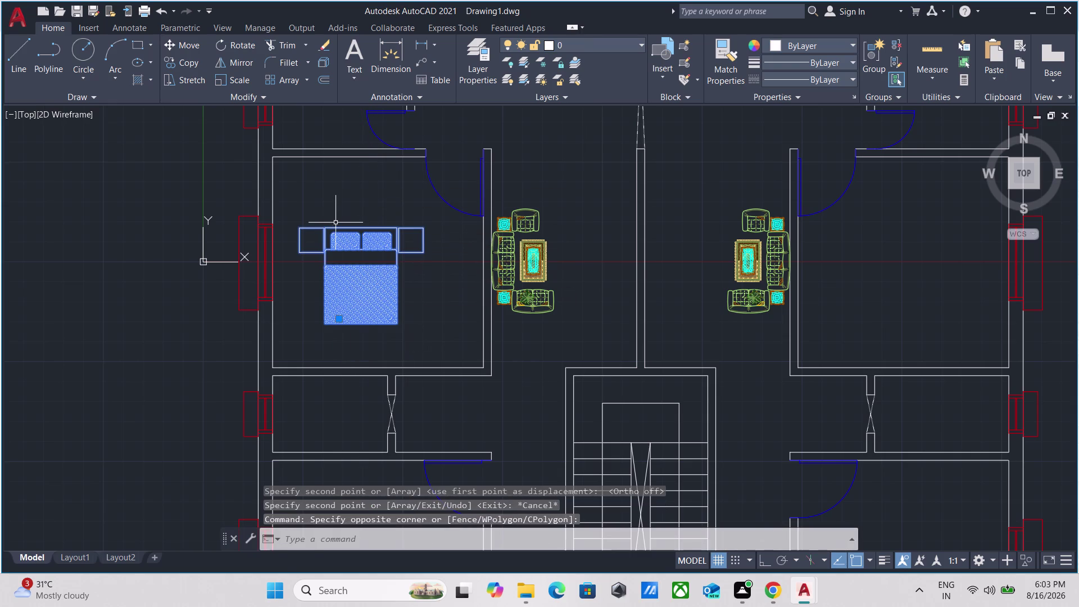
text(ro)
key(Return)
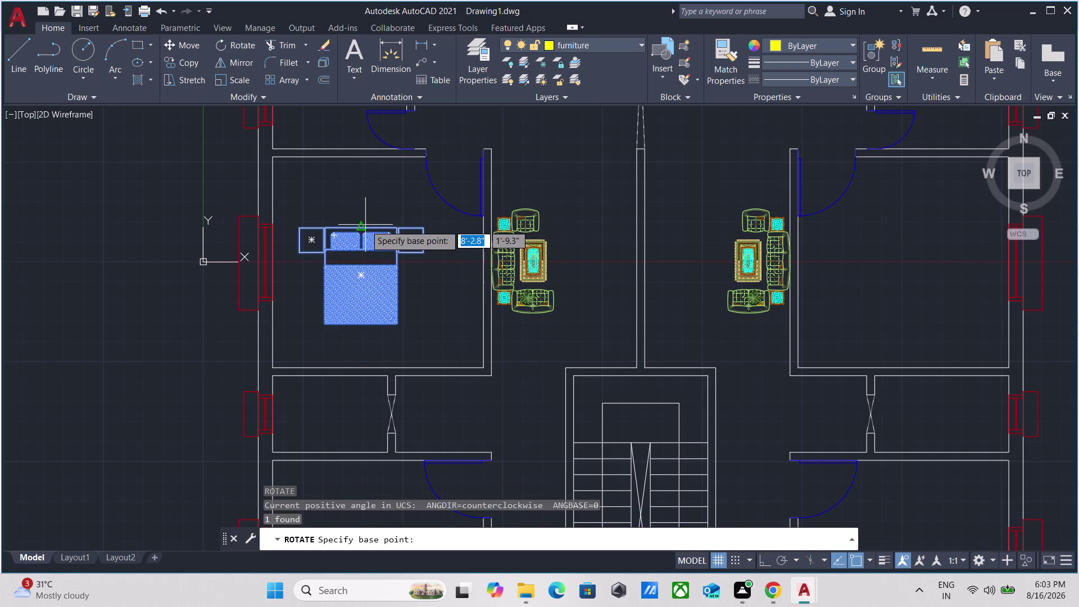
click(358, 225)
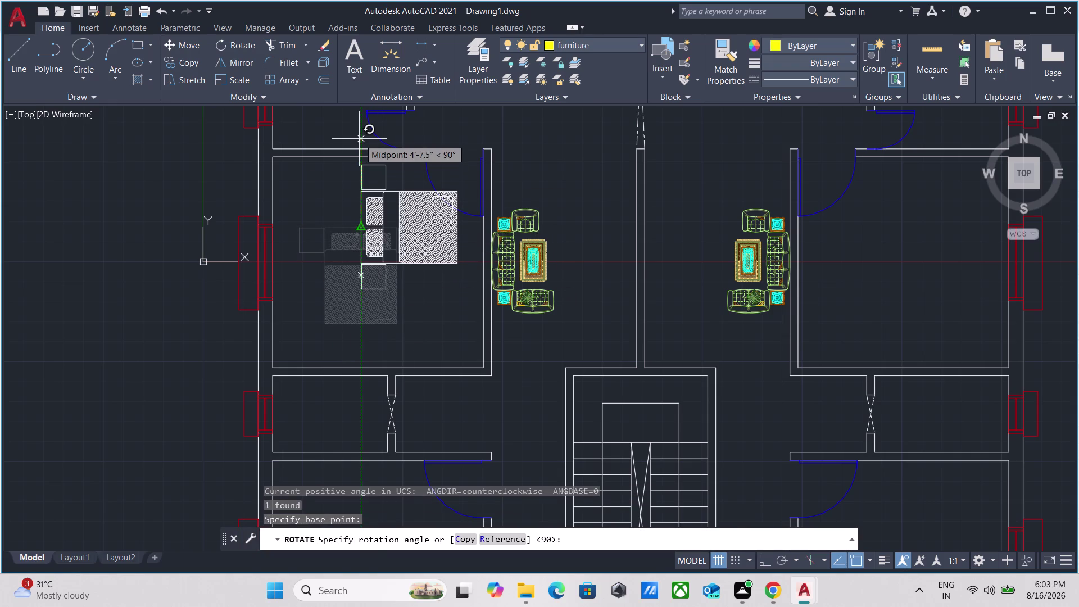
click(359, 139)
Reselect the rotated bed set and start the MOVE command.
click(430, 282)
click(395, 248)
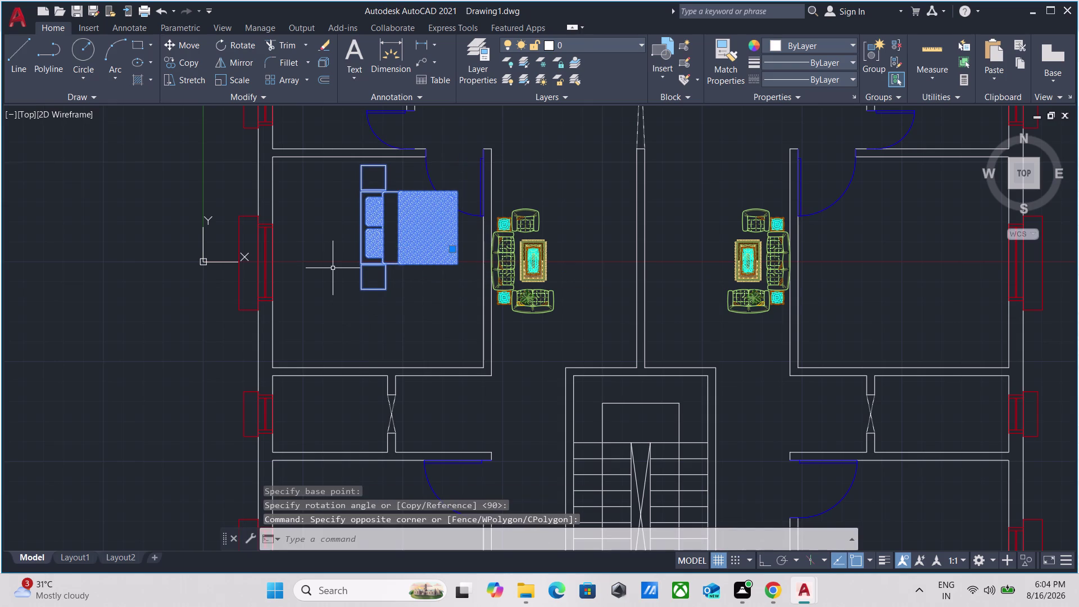
middle_drag(289, 287, 296, 308)
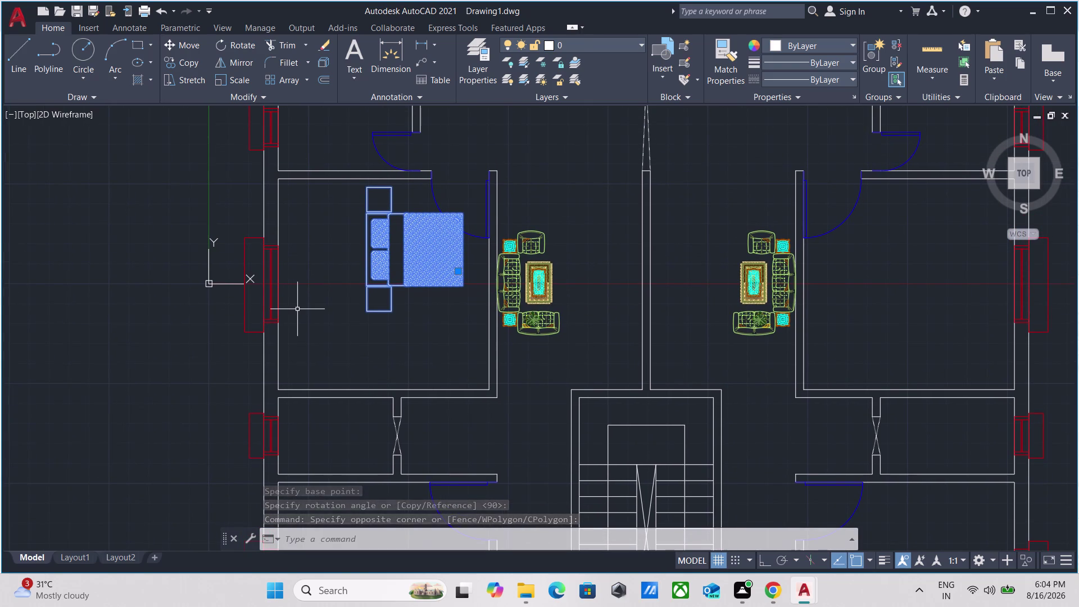
key(n)
key(BackSpace)
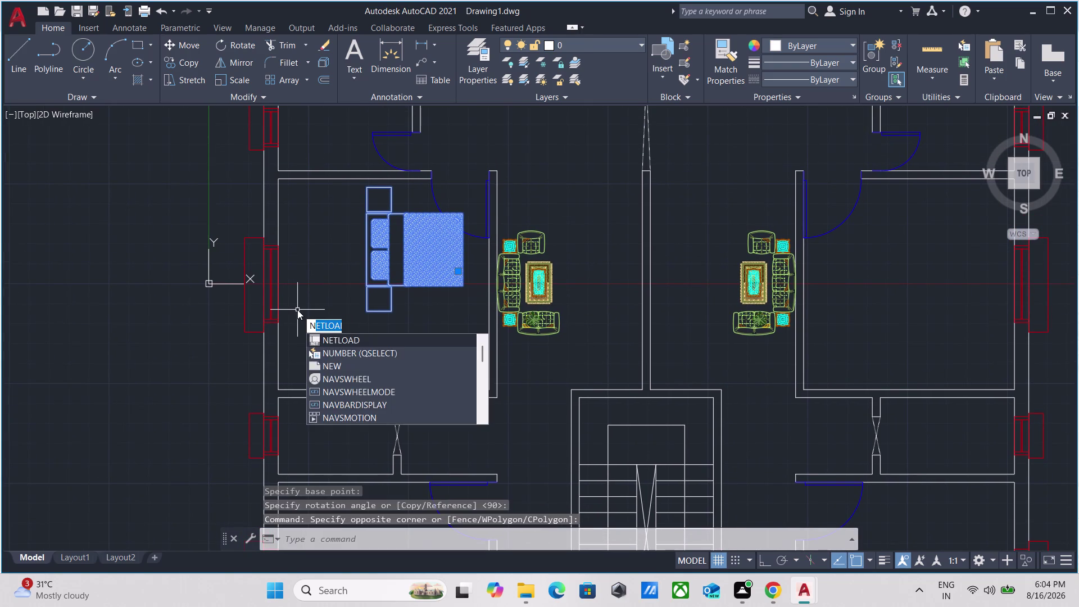
key(BackSpace)
key(m)
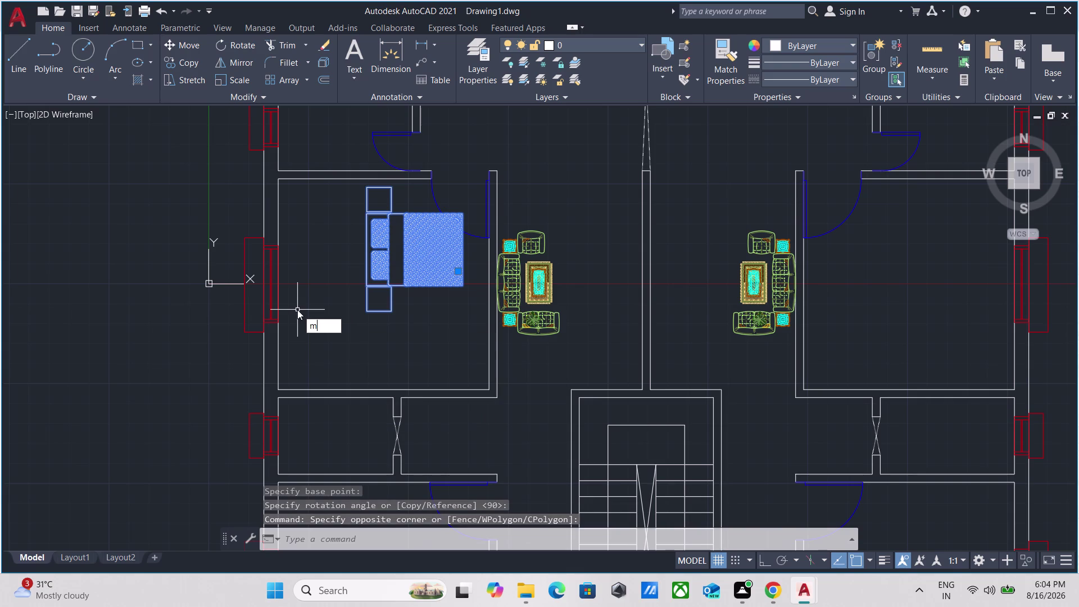
key(Return)
Place the double bed against the left bedroom wall.
scroll(up, 3)
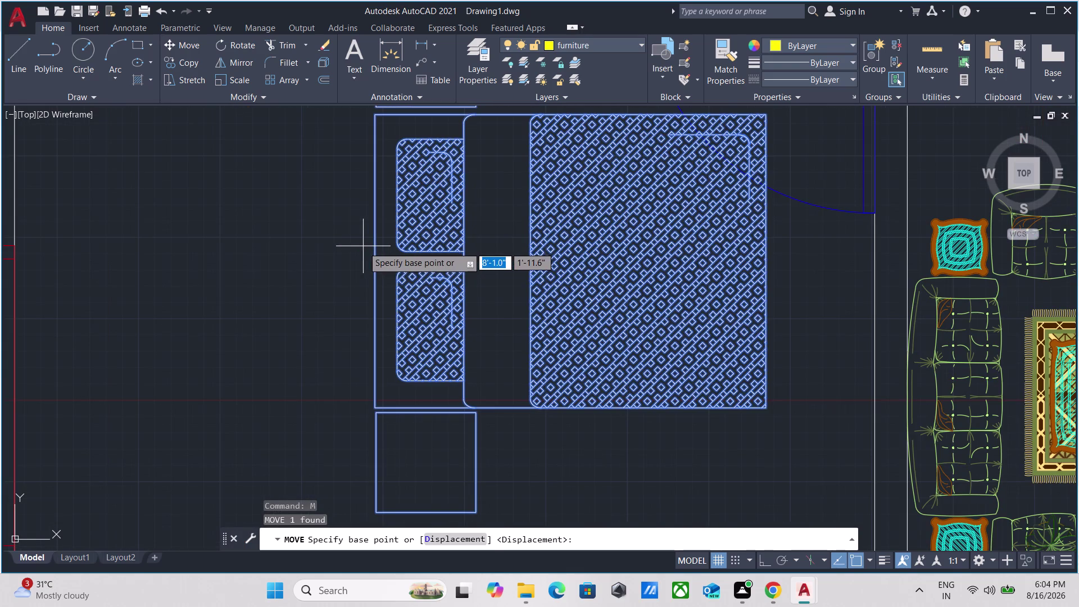
click(374, 258)
scroll(down, 3)
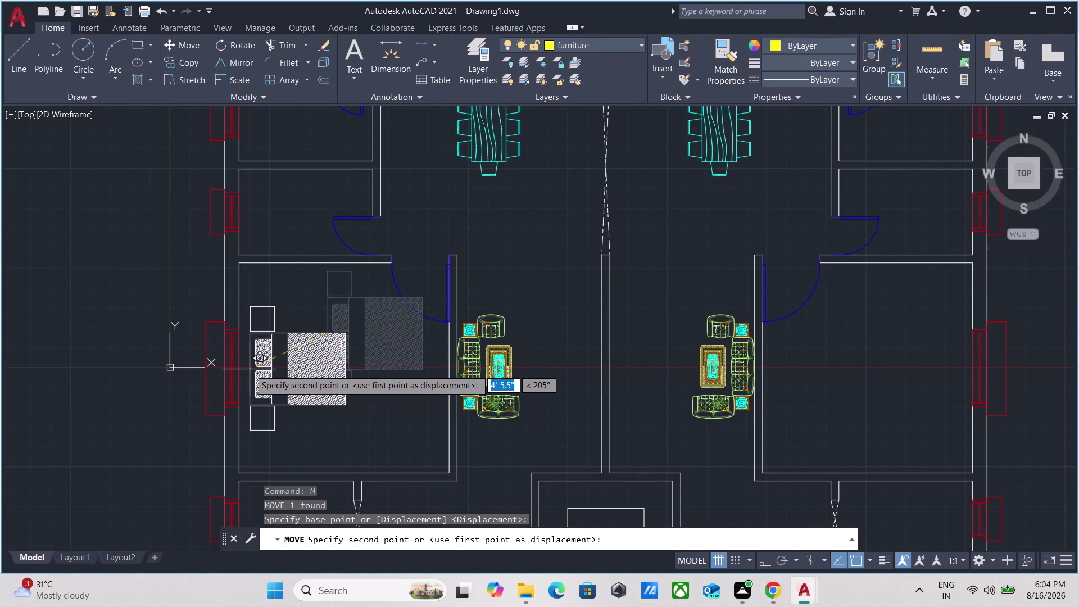
click(249, 369)
scroll(down, 3)
scroll(down, 3)
scroll(up, 3)
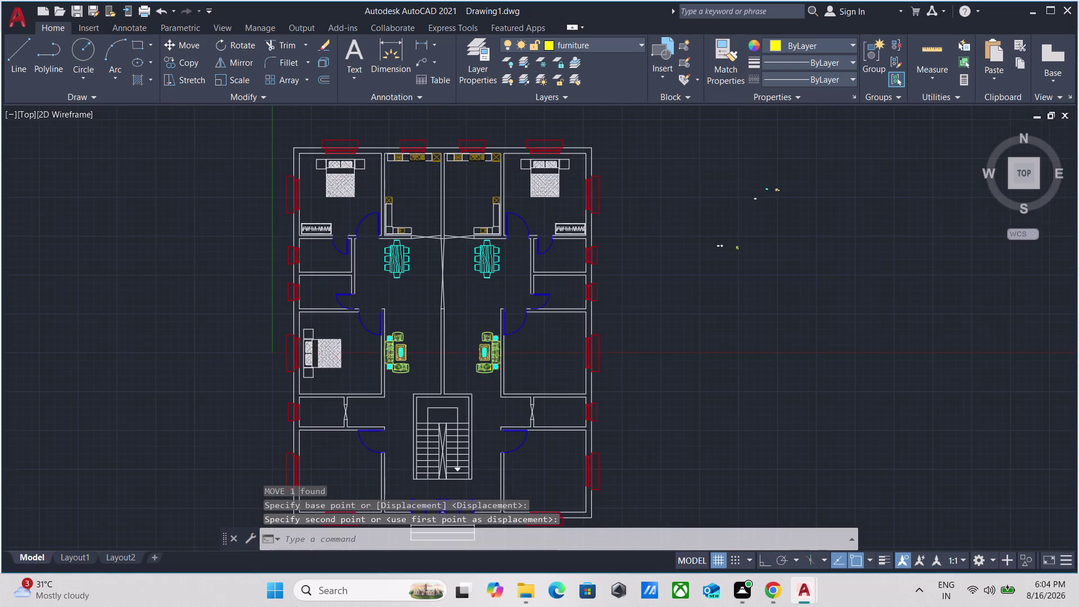
scroll(up, 3)
Mirror the bed about the central dividing wall with Ortho on, keeping the original.
click(358, 396)
click(312, 323)
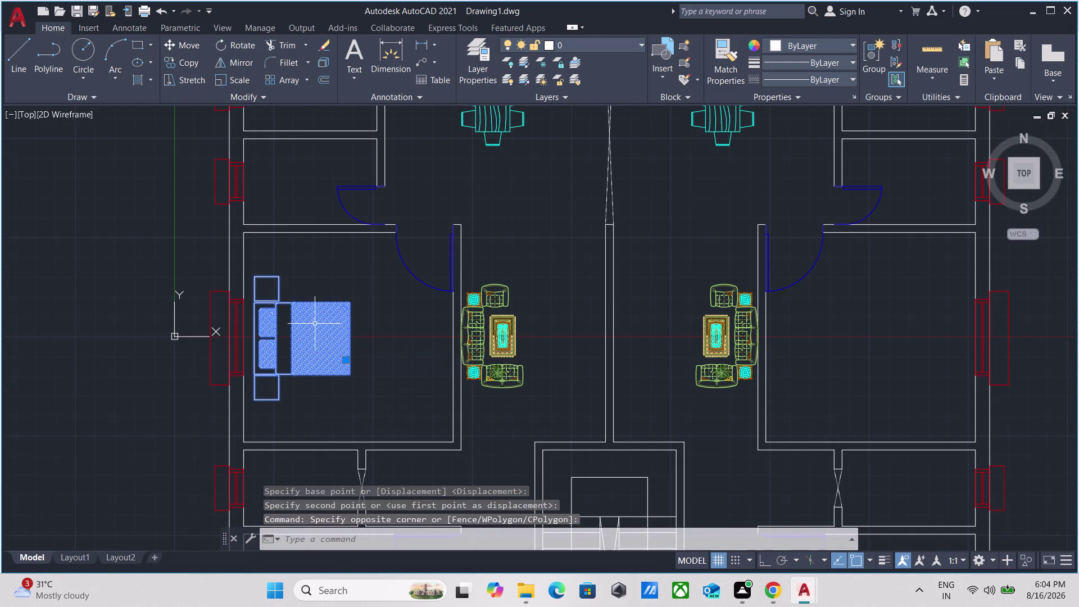
text(mi)
key(Return)
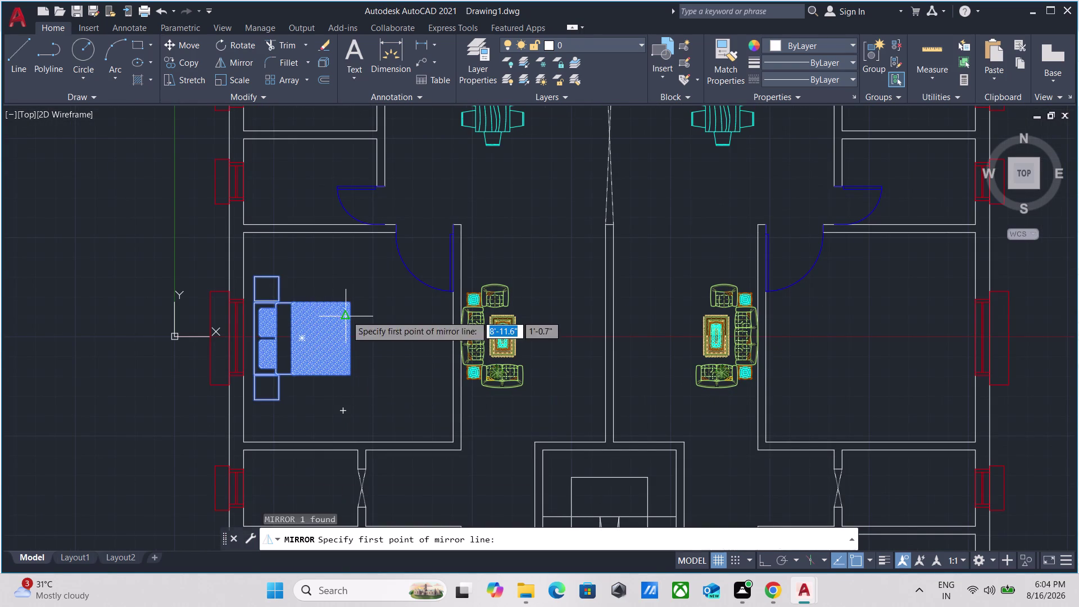
scroll(up, 3)
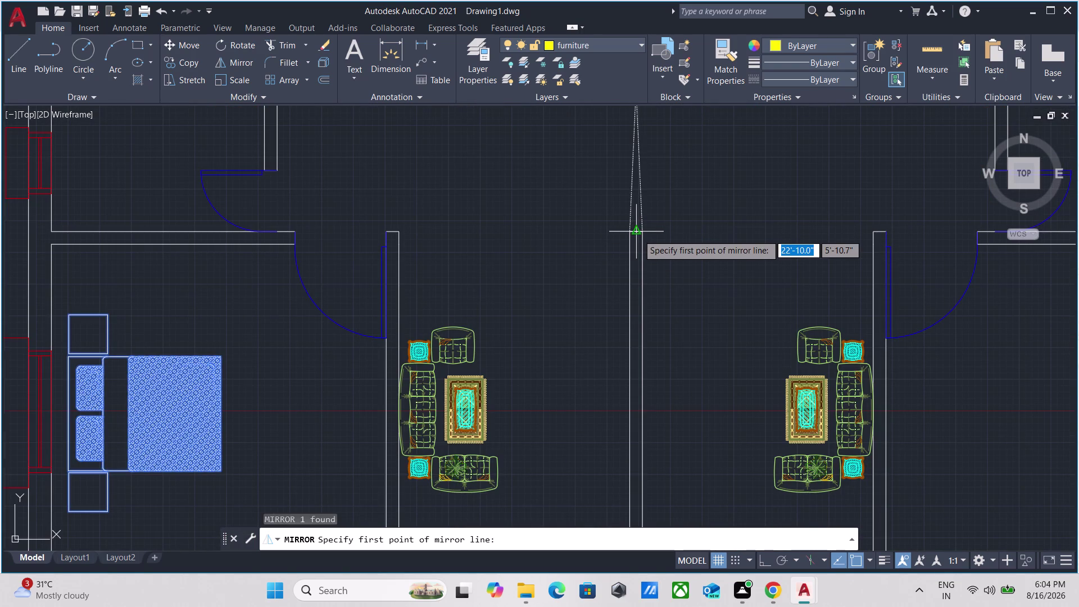
click(638, 235)
scroll(down, 3)
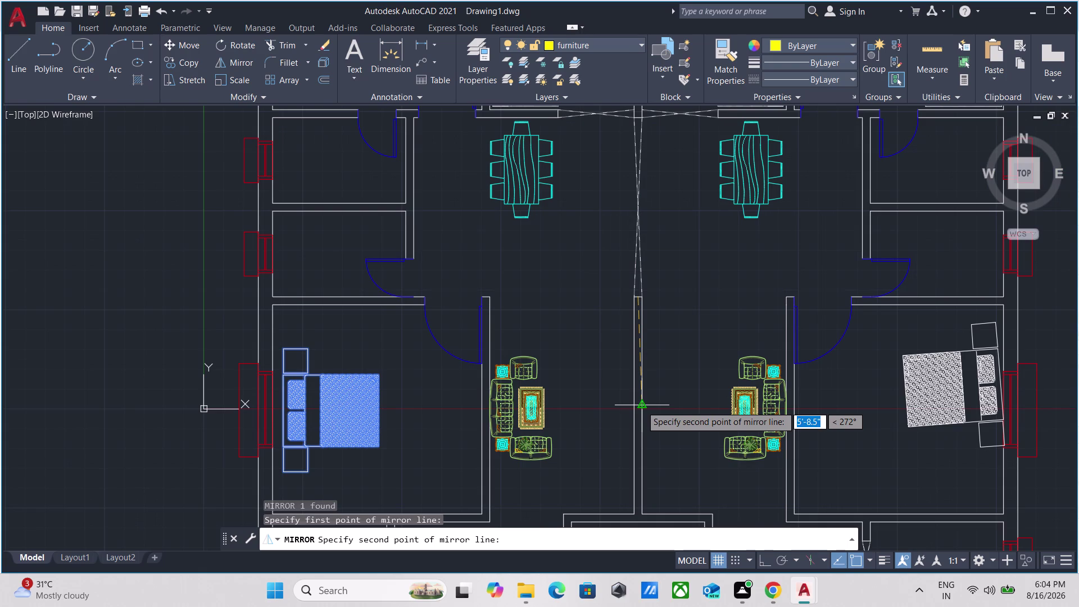
key(F8)
click(615, 451)
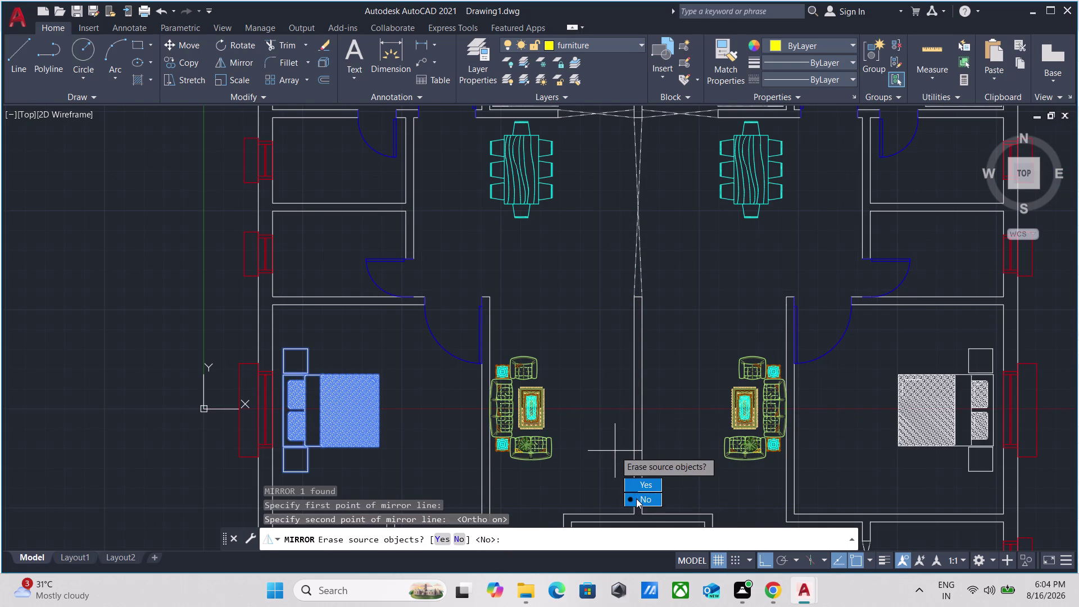
drag(636, 499, 614, 451)
scroll(down, 3)
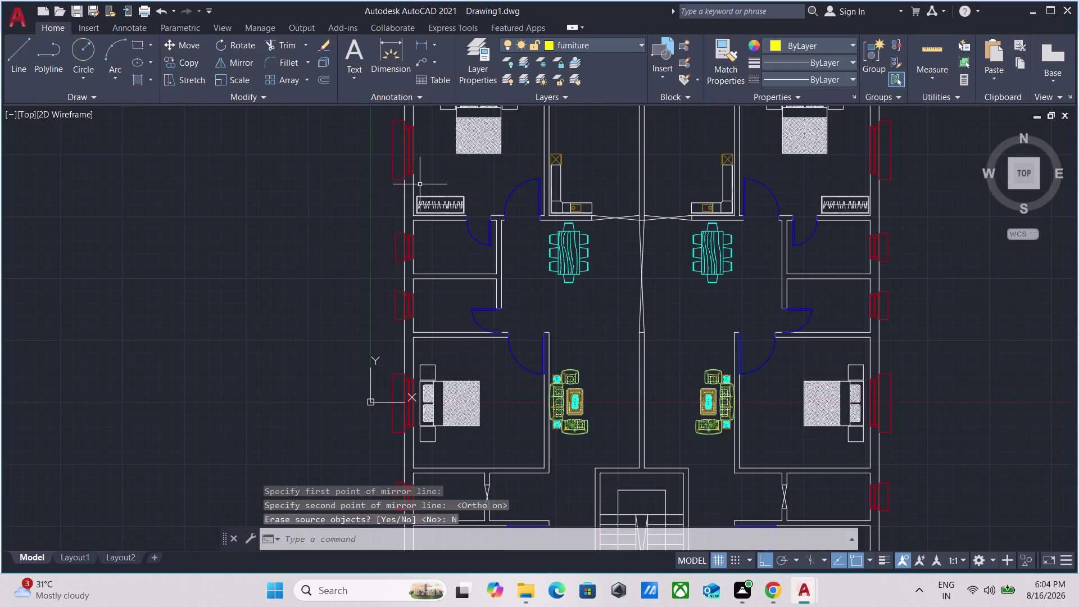
scroll(up, 3)
drag(527, 173, 522, 177)
click(475, 236)
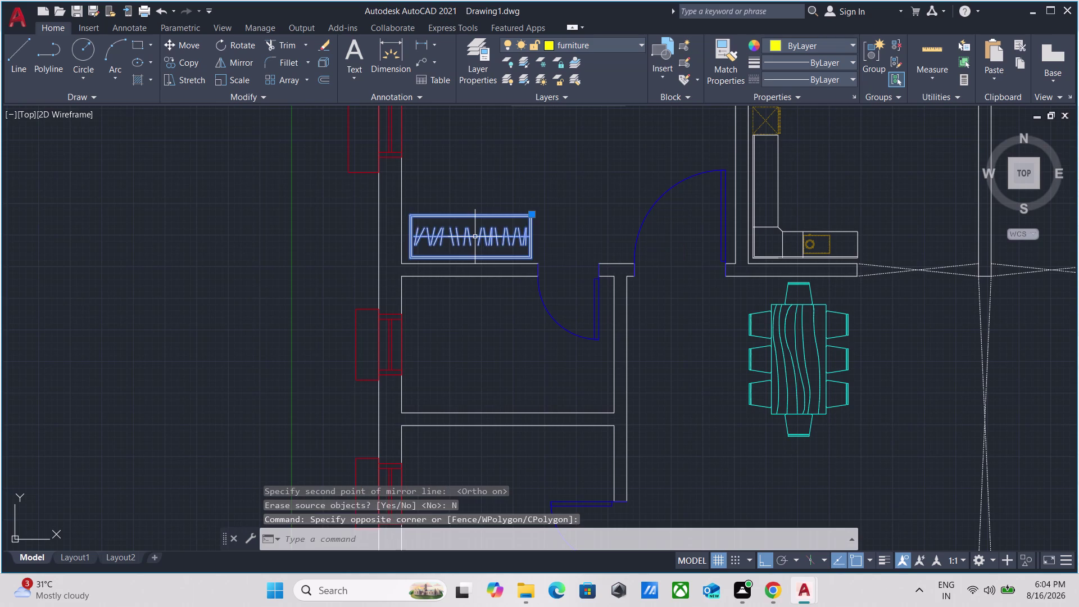
text(co)
key(Return)
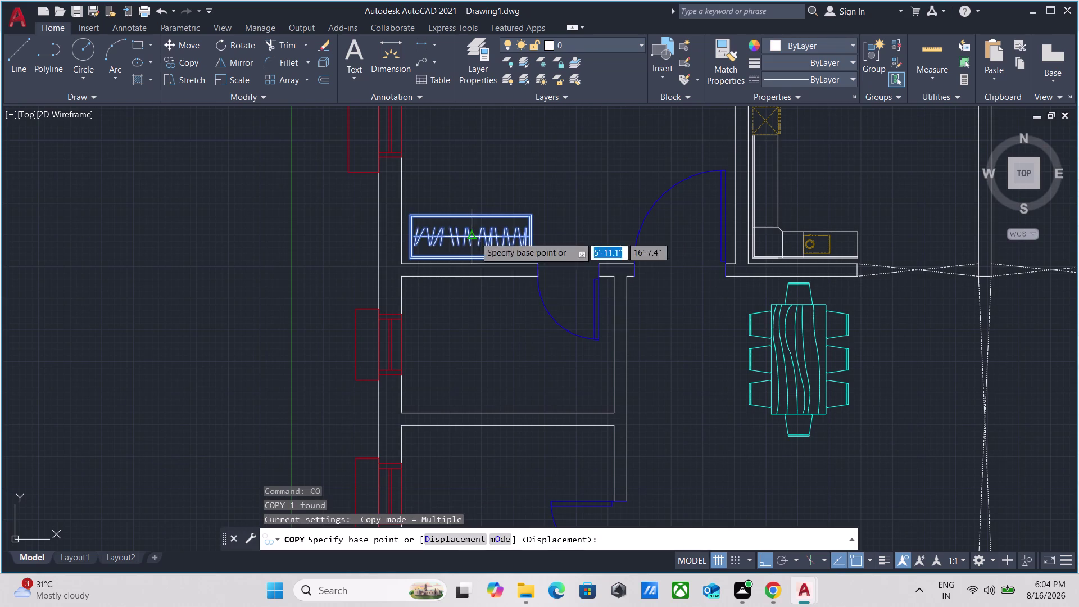
click(409, 259)
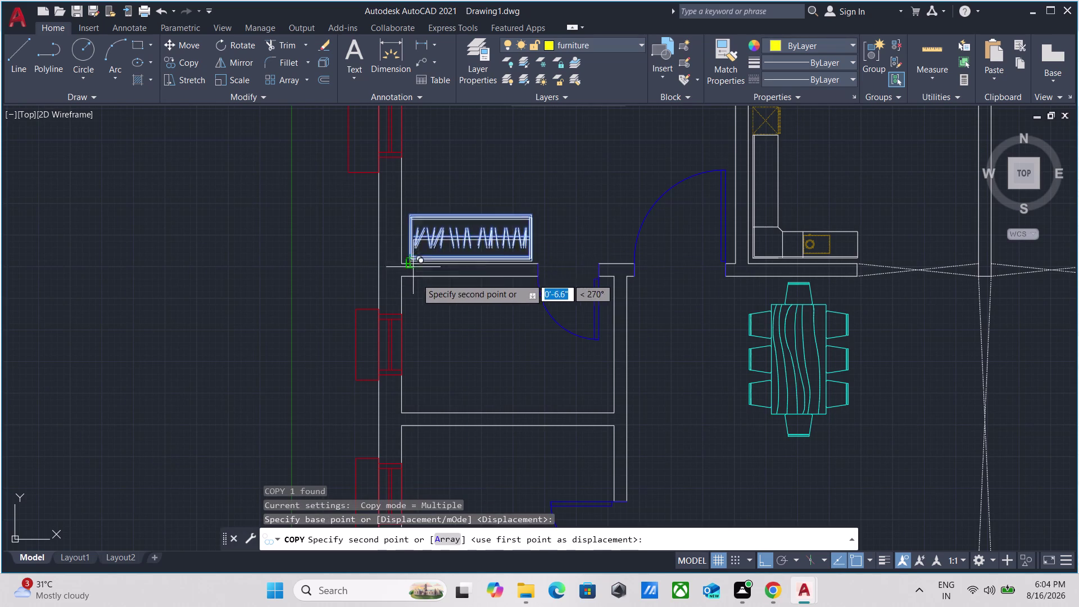
scroll(down, 3)
middle_drag(418, 419, 447, 215)
middle_drag(473, 459, 503, 302)
click(505, 358)
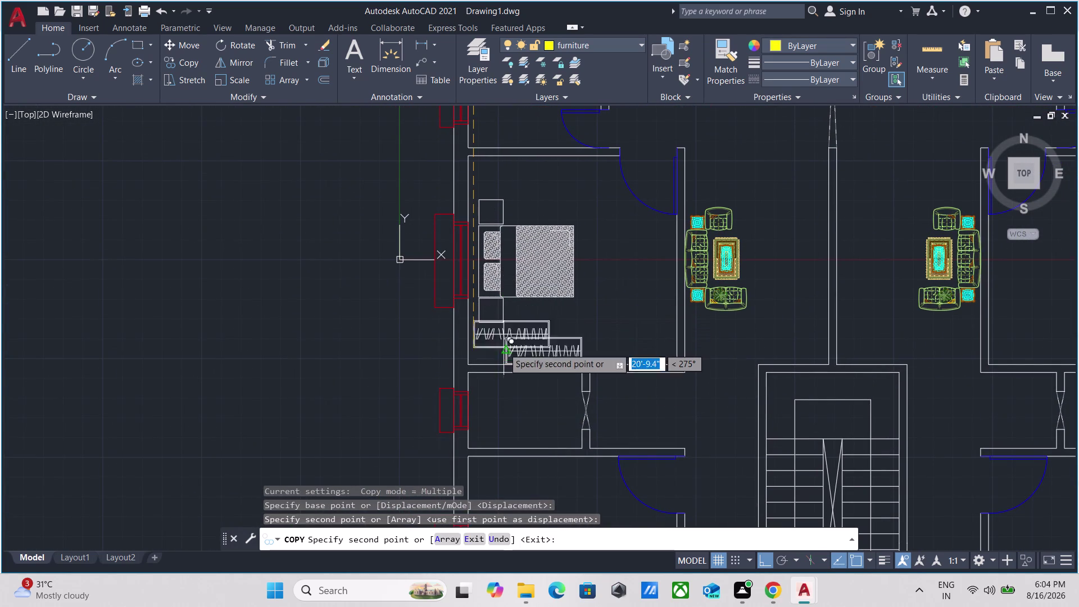
key(Escape)
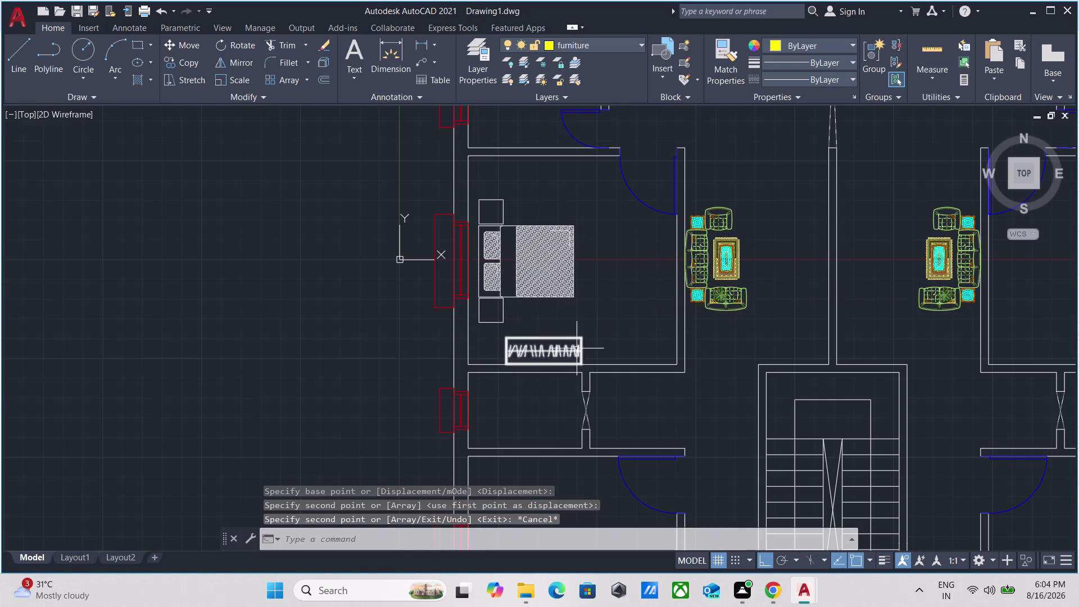
scroll(up, 3)
drag(612, 315, 602, 317)
click(563, 335)
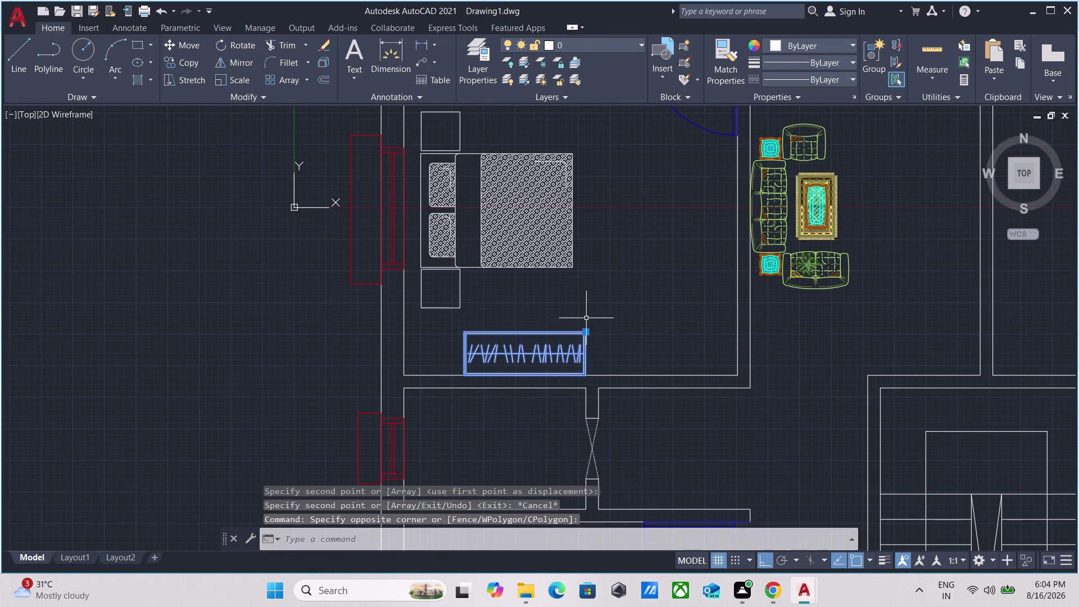
text(mi)
key(Return)
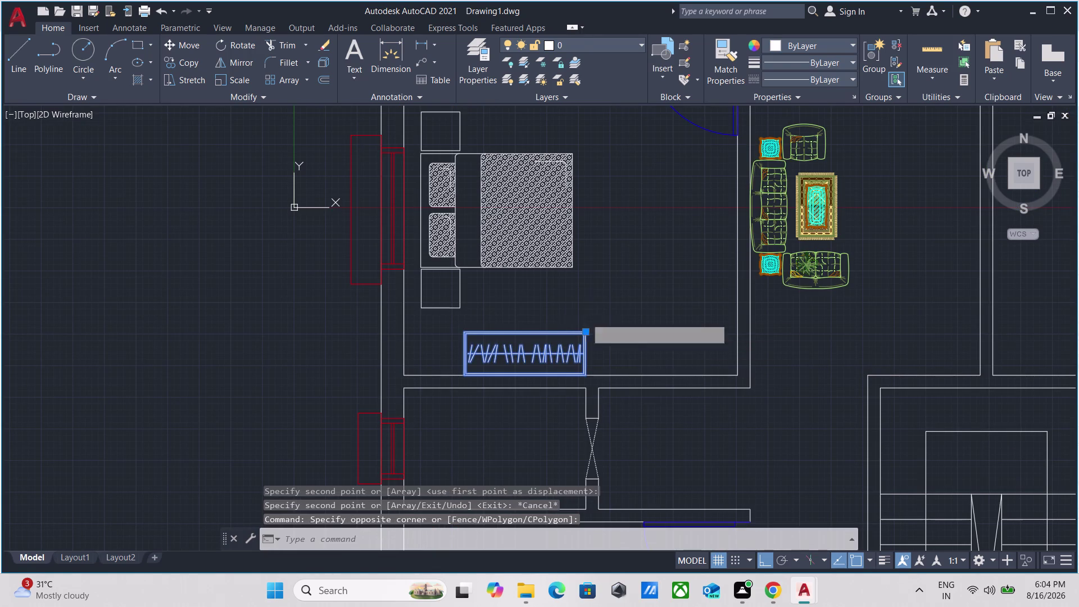
scroll(down, 3)
middle_drag(872, 246, 659, 288)
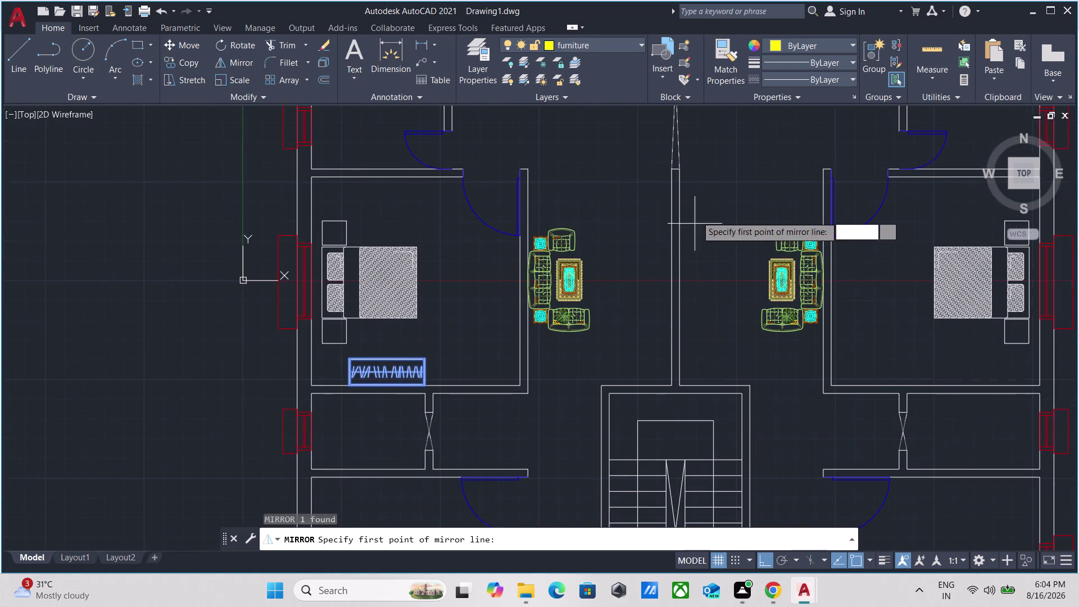
scroll(up, 3)
click(668, 168)
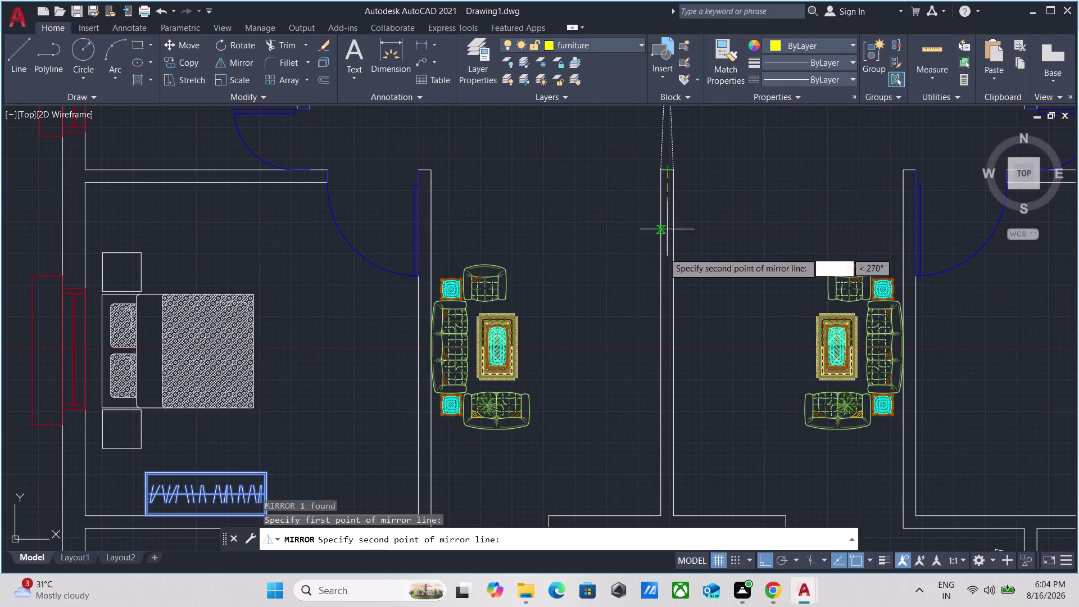
middle_drag(656, 294, 642, 222)
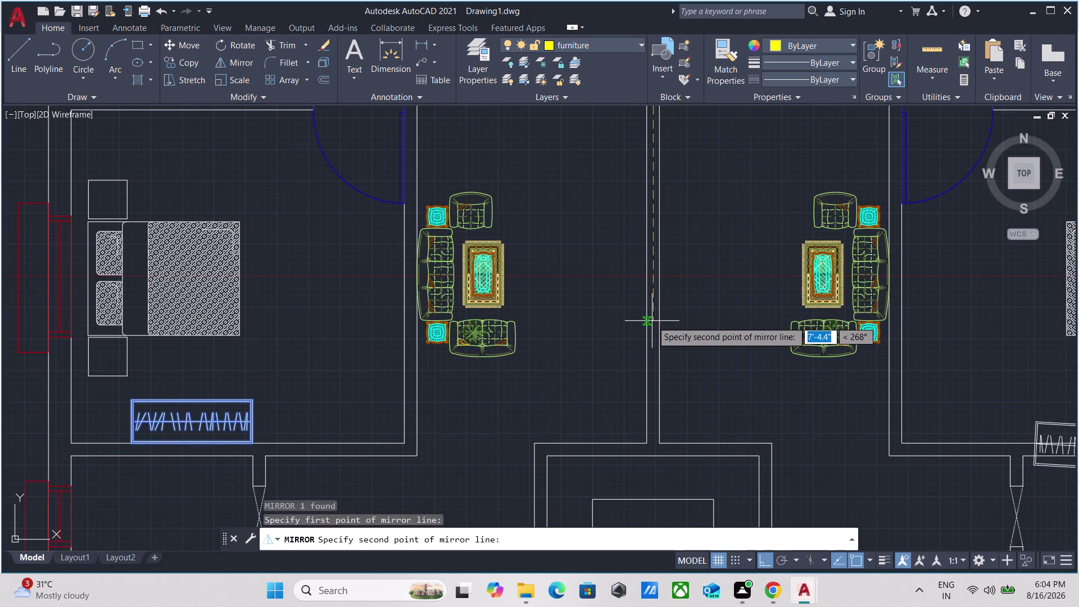
click(652, 321)
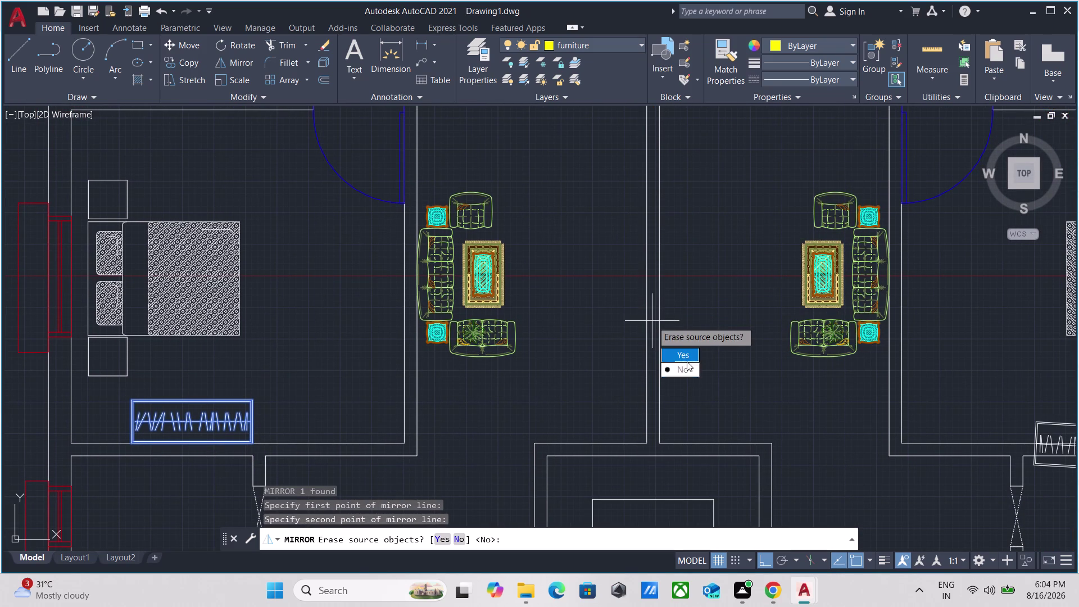
drag(697, 374, 651, 320)
scroll(down, 3)
scroll(up, 3)
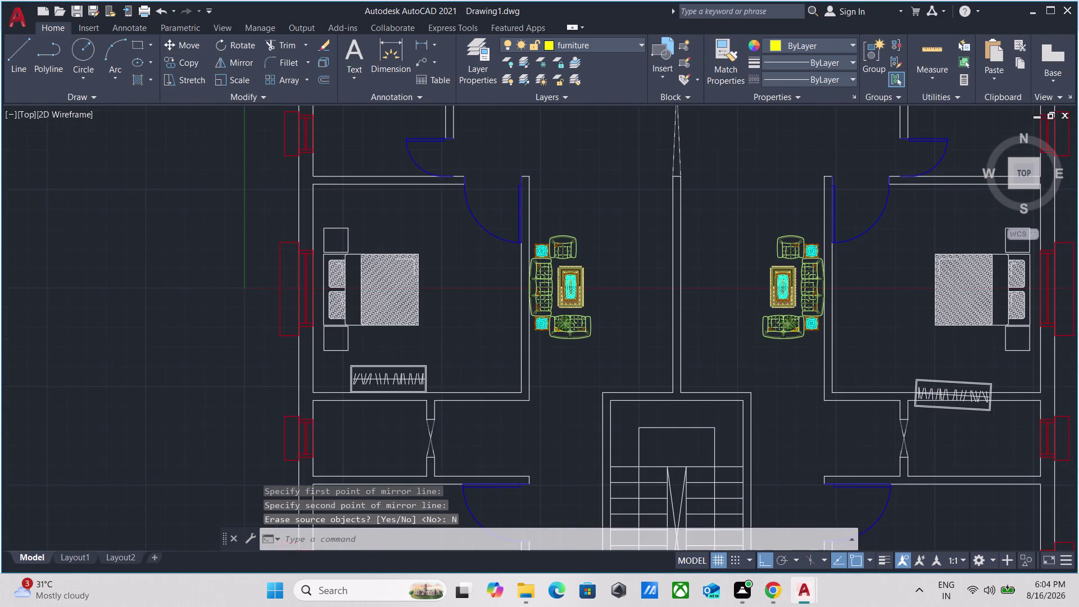
drag(1005, 444, 999, 440)
click(970, 399)
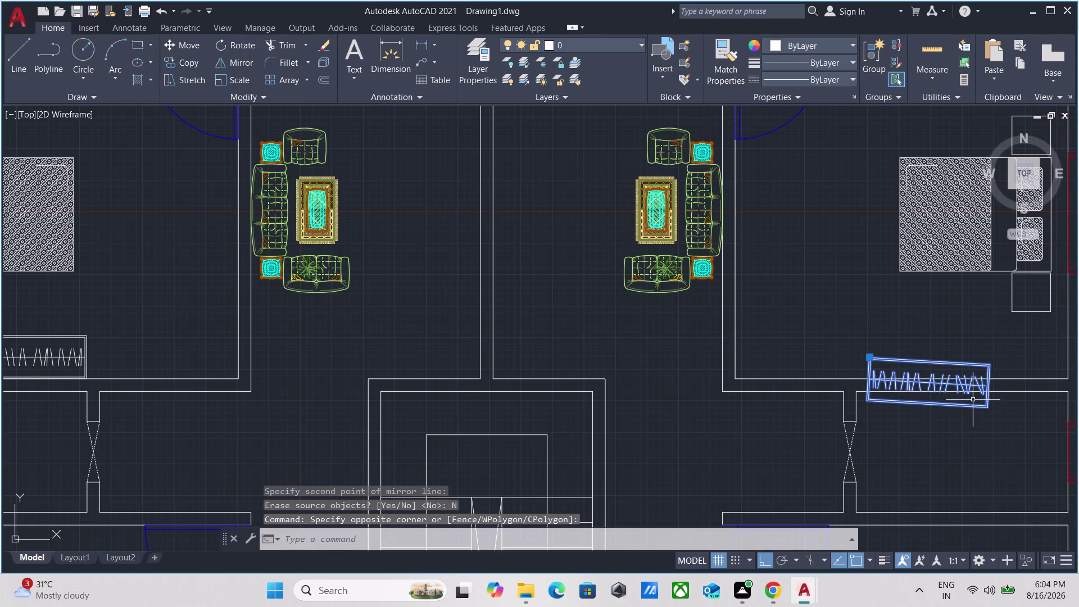
key(m)
key(Return)
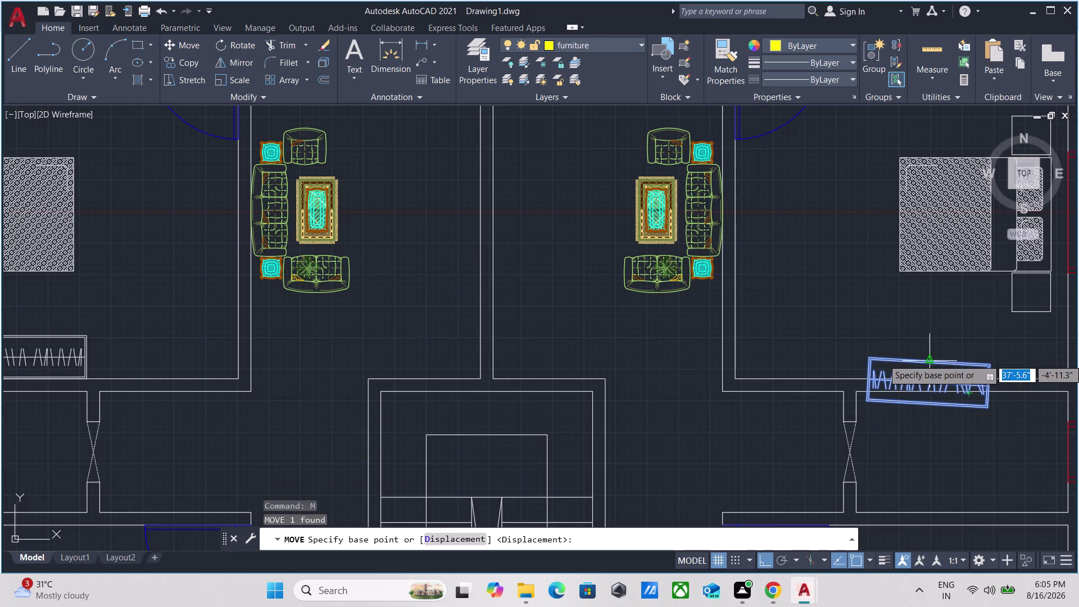
click(931, 359)
click(929, 315)
click(931, 366)
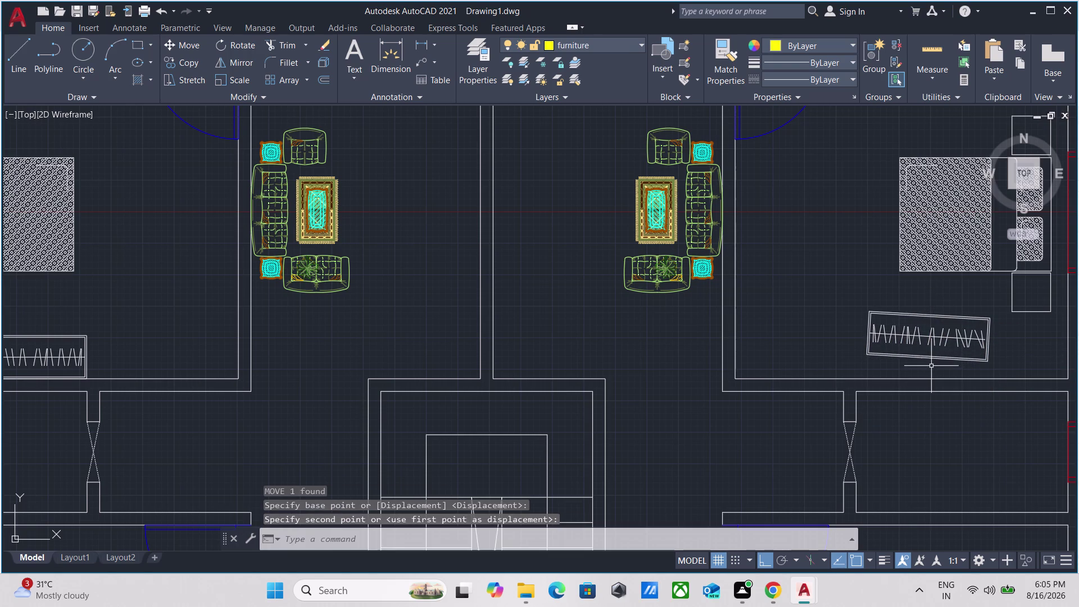
click(903, 333)
scroll(up, 3)
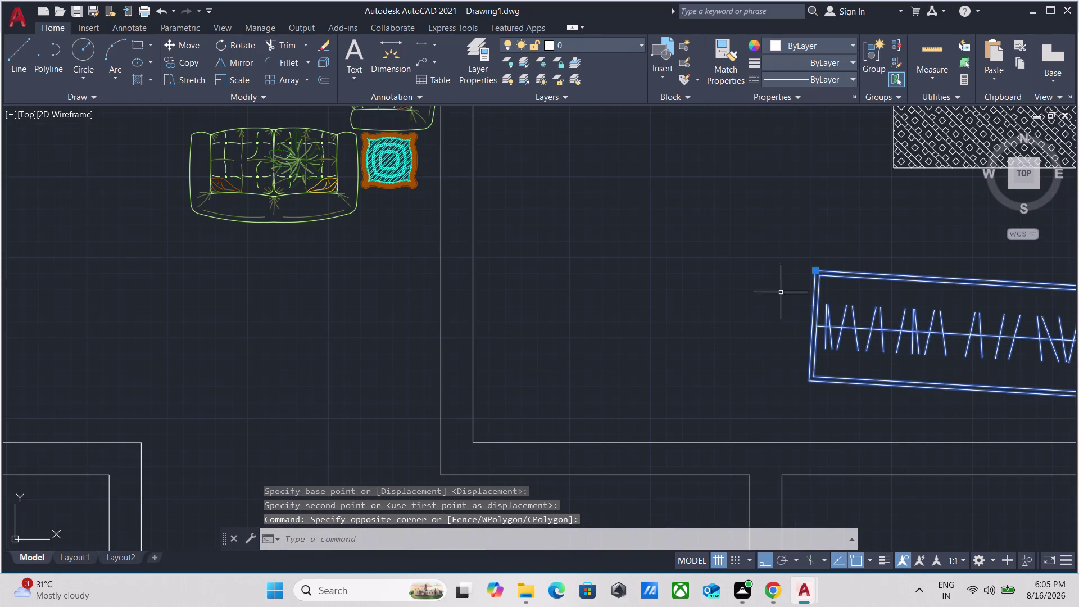
right_click(678, 169)
click(717, 312)
scroll(down, 3)
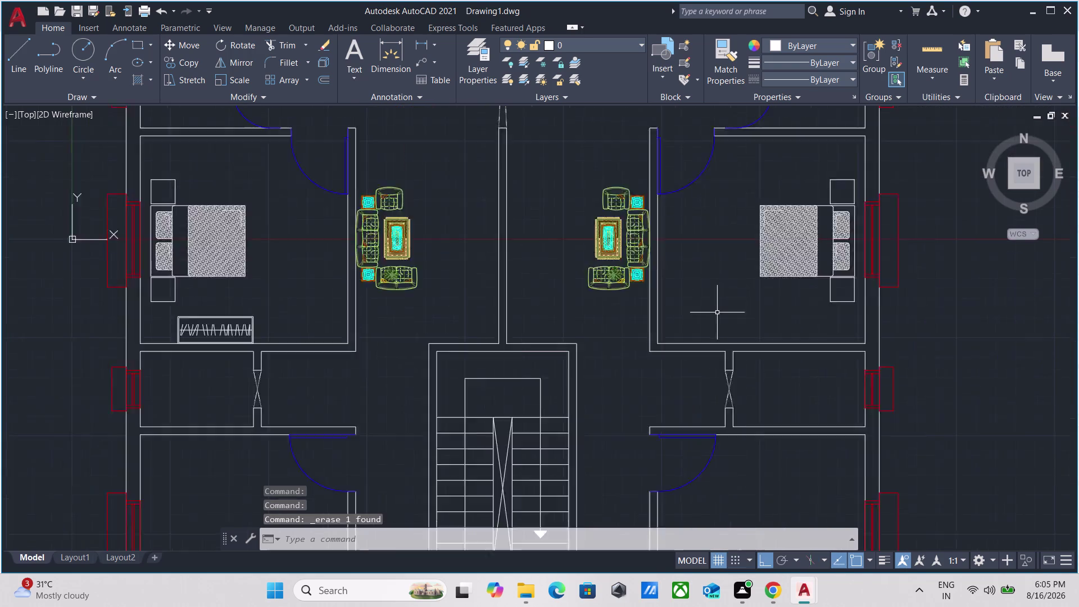
scroll(down, 3)
scroll(up, 3)
click(491, 240)
click(461, 272)
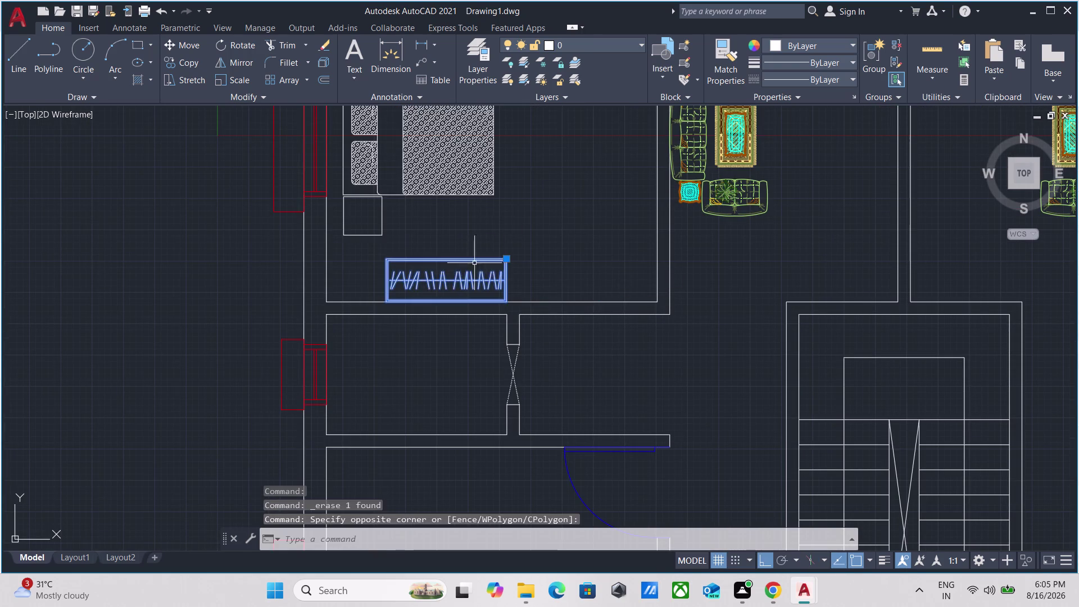
scroll(down, 3)
middle_drag(530, 178, 500, 314)
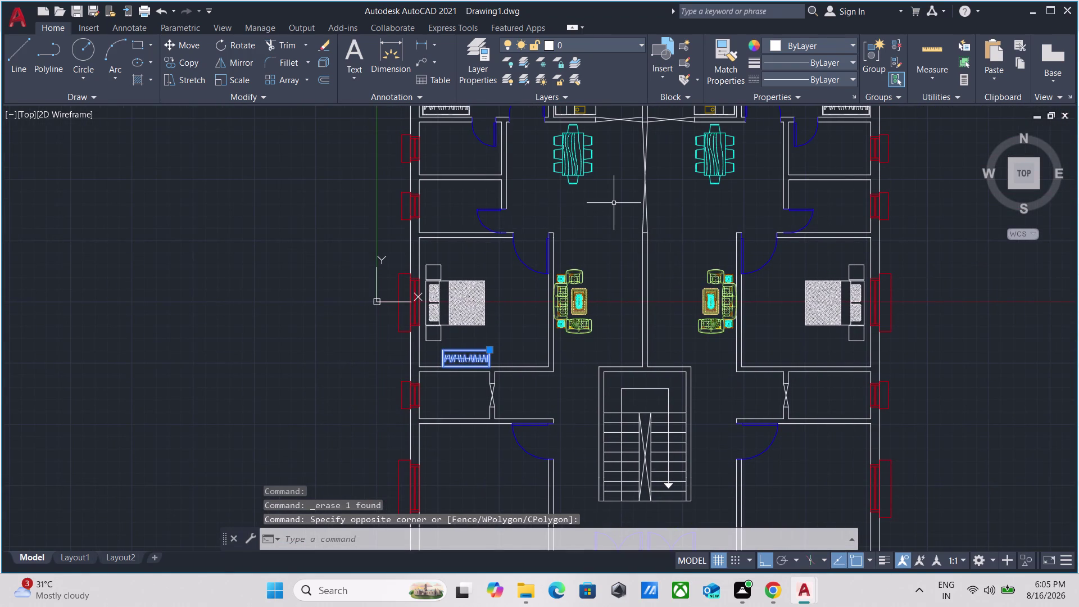
text(mi)
key(Return)
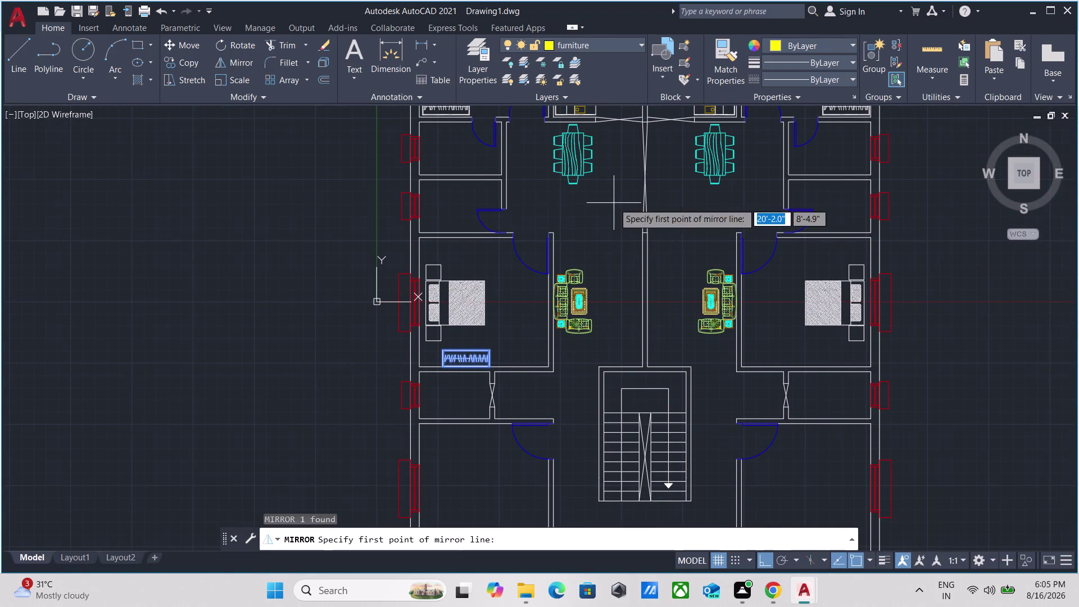
scroll(up, 3)
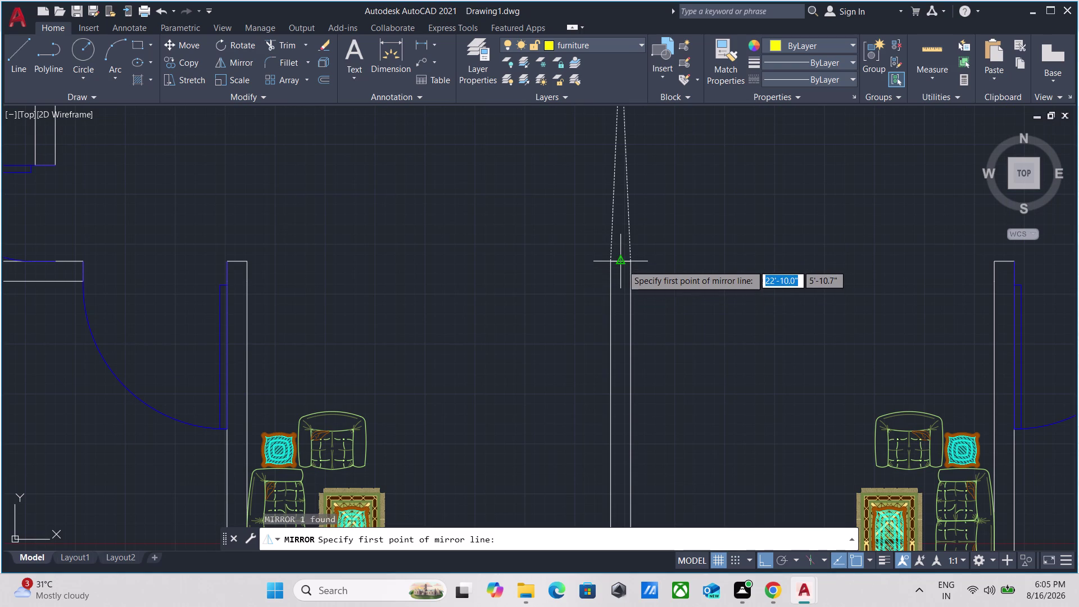
click(622, 264)
middle_drag(621, 317, 622, 232)
scroll(down, 3)
scroll(down, 3)
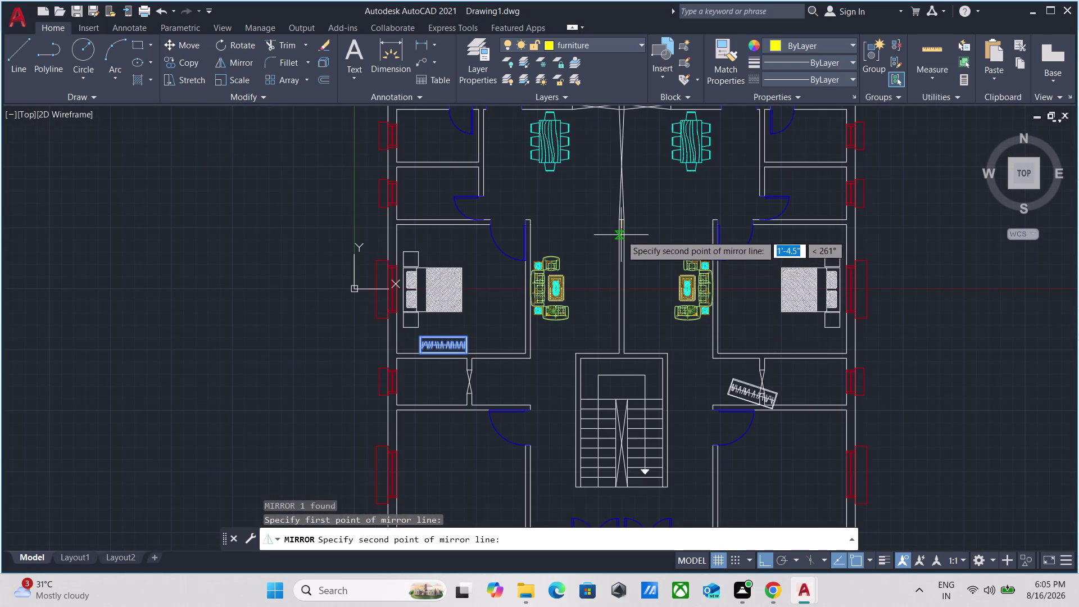
click(623, 234)
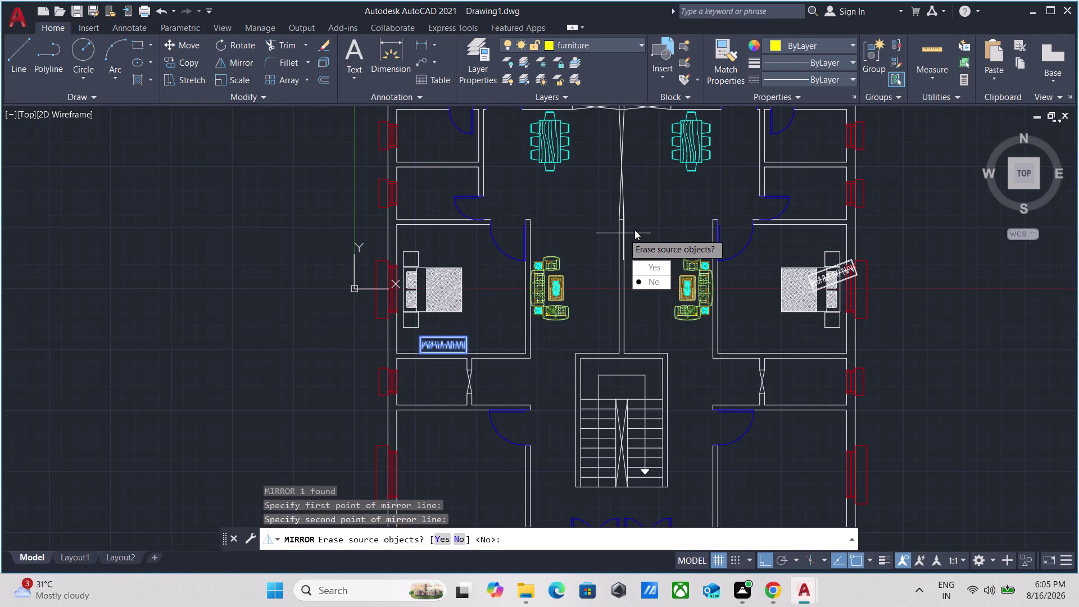
key(Escape)
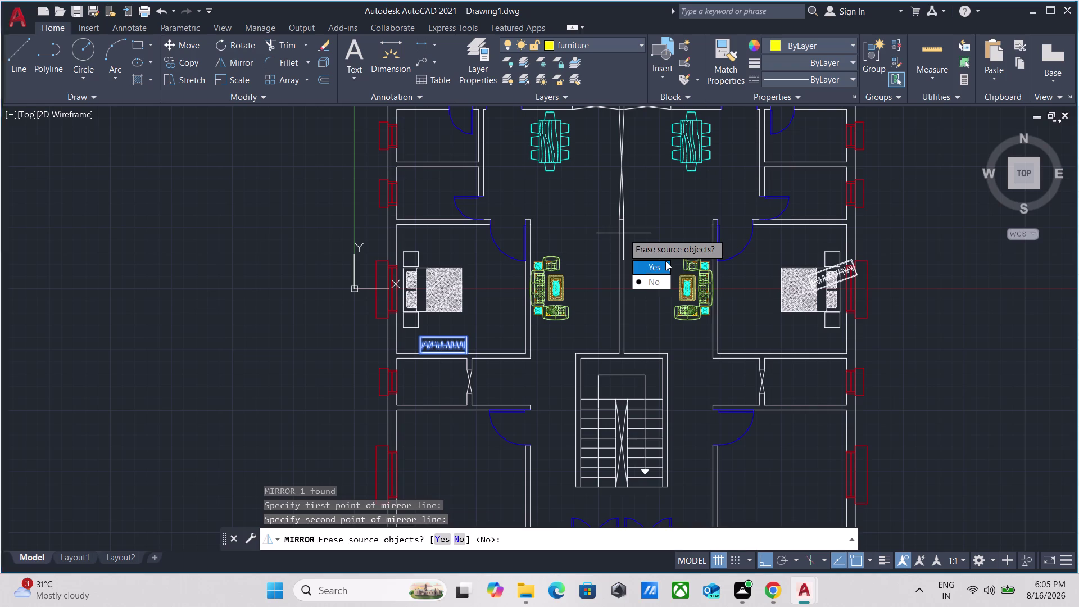
click(494, 332)
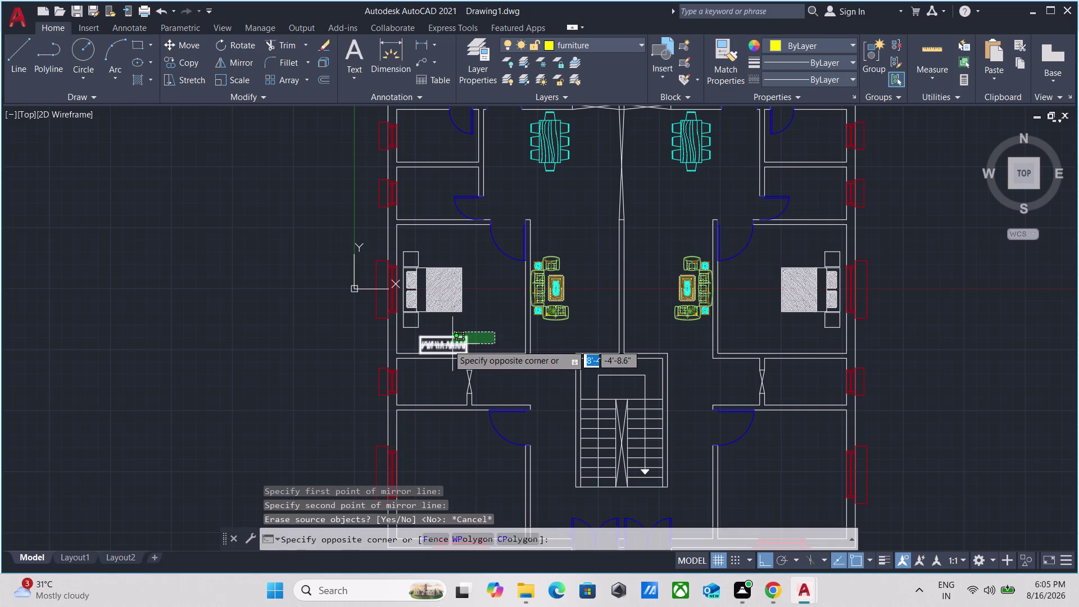
click(447, 344)
text(mi)
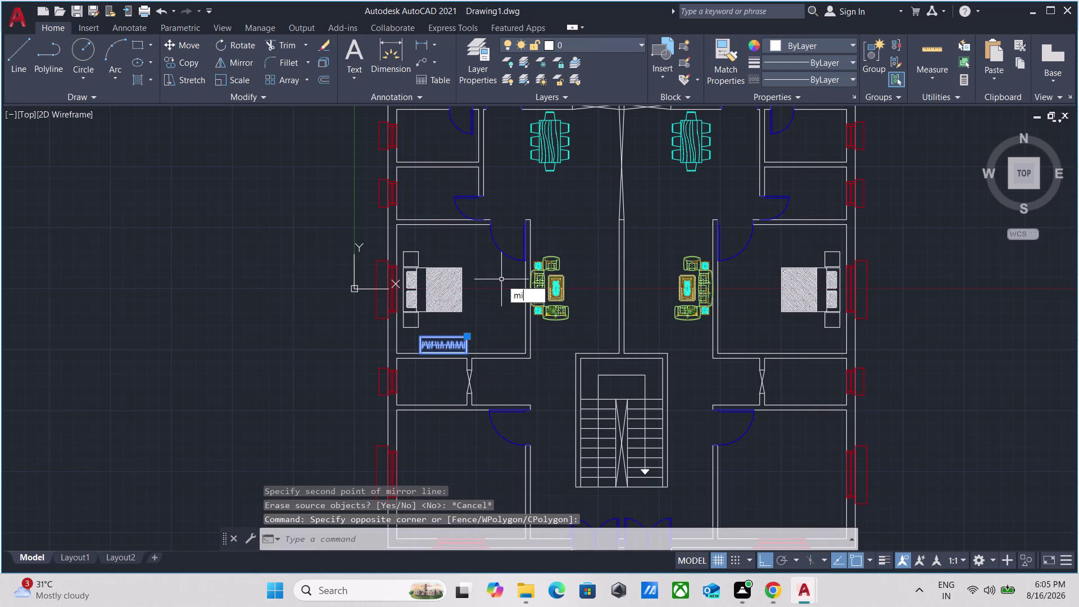
key(Return)
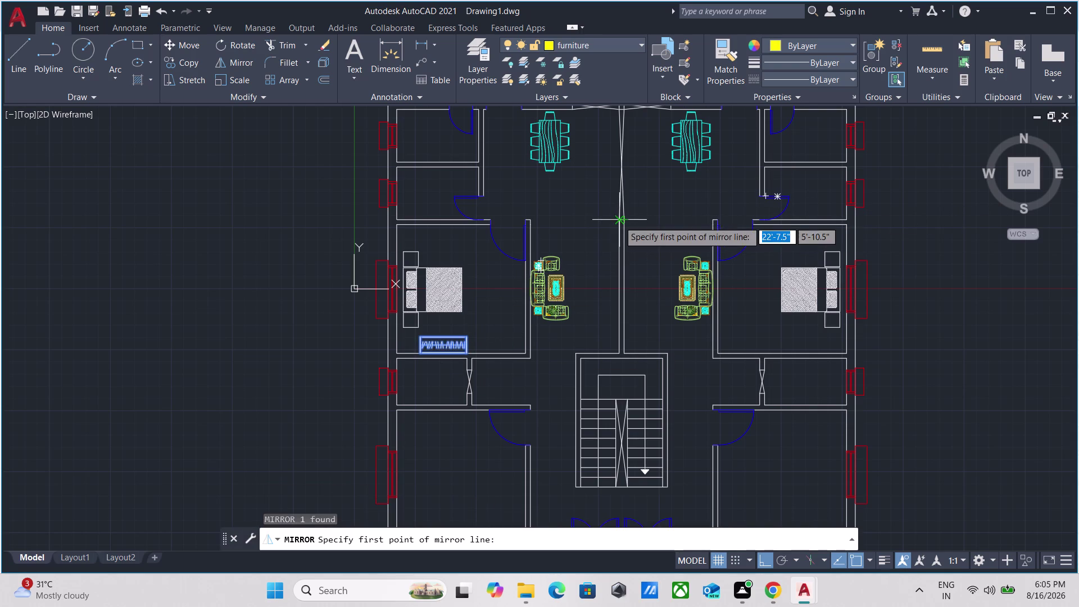
scroll(up, 3)
scroll(down, 3)
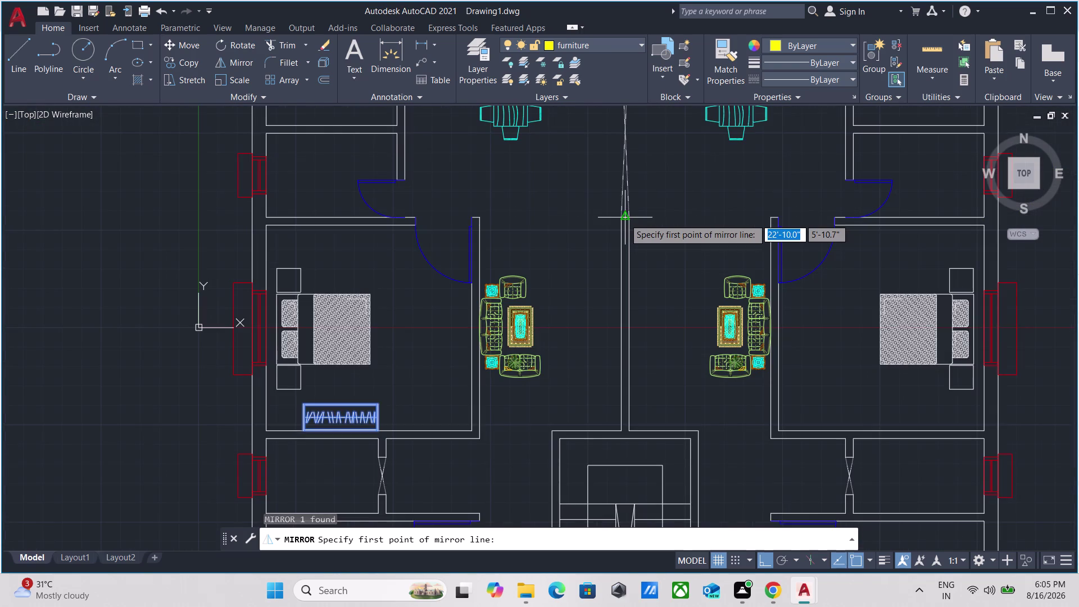
click(625, 218)
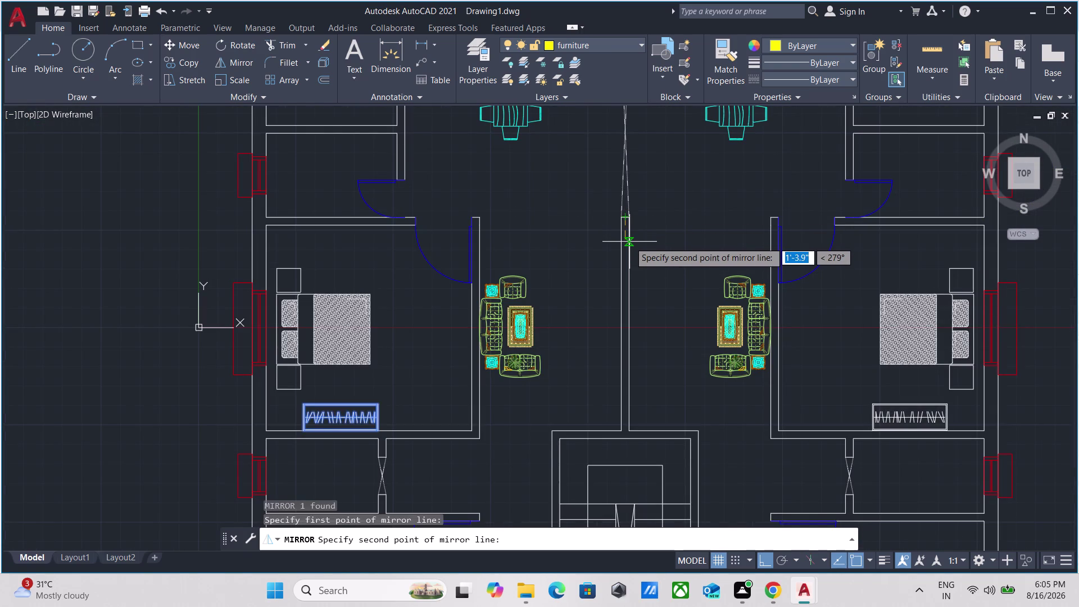
click(629, 242)
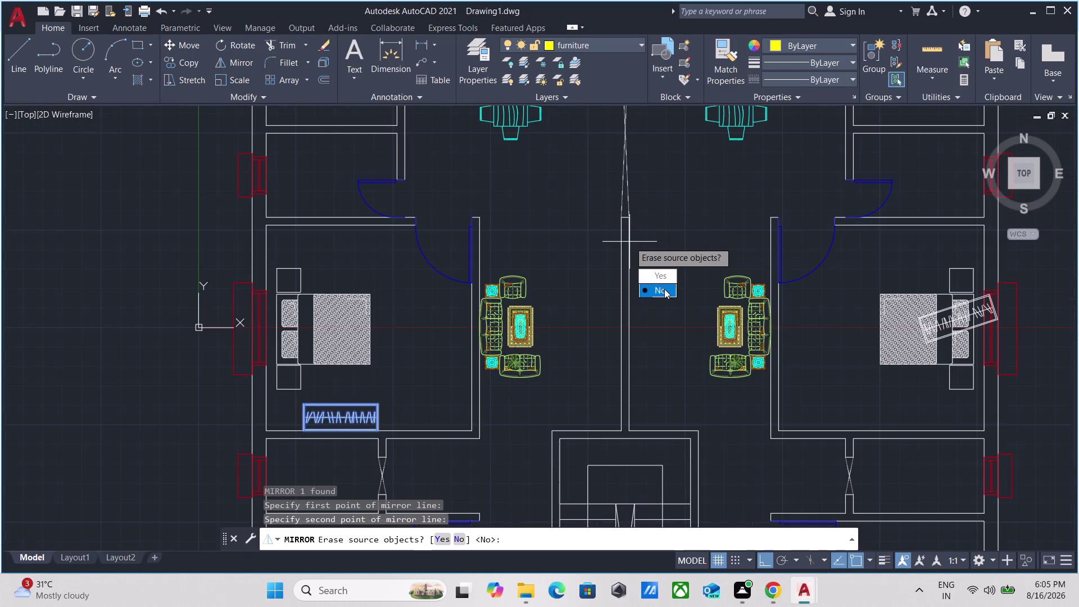
key(Escape)
scroll(up, 3)
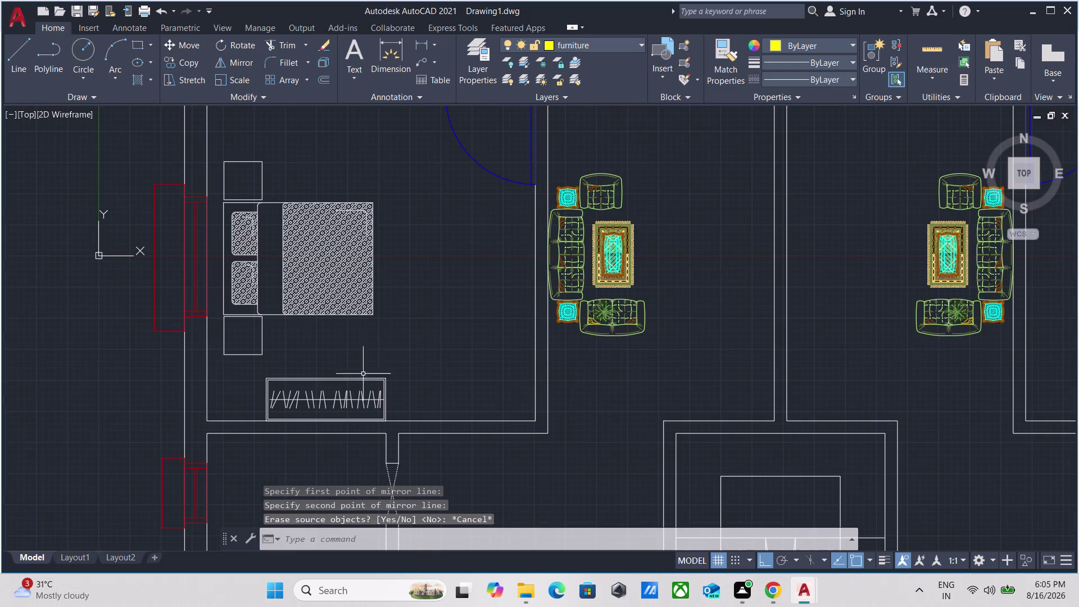
click(397, 344)
click(356, 396)
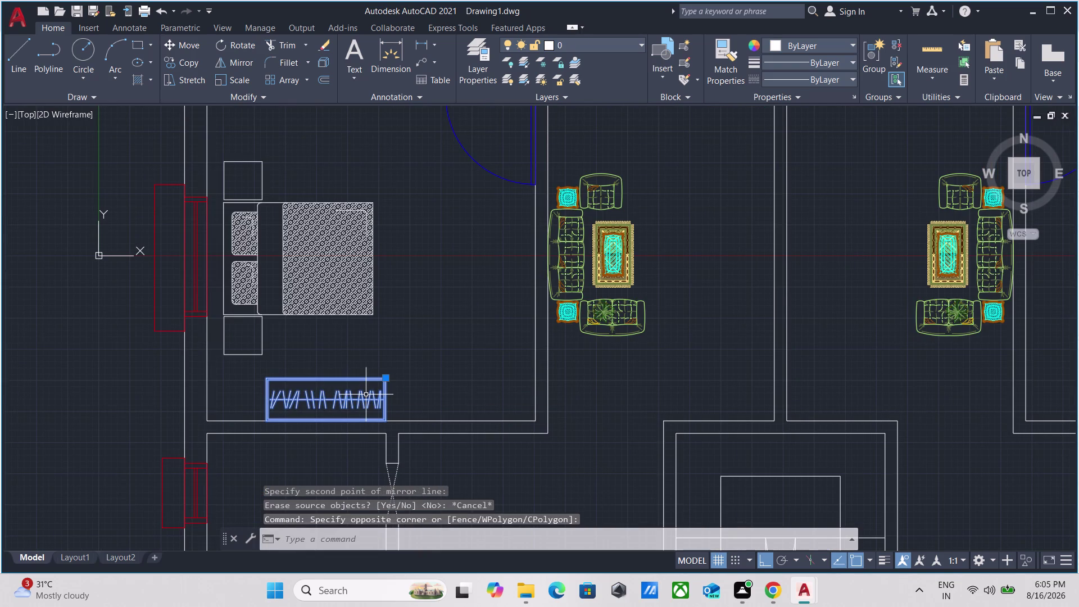
Copy the wardrobe into the right unit's matching bedroom below the rotated bed.
text(co)
key(Return)
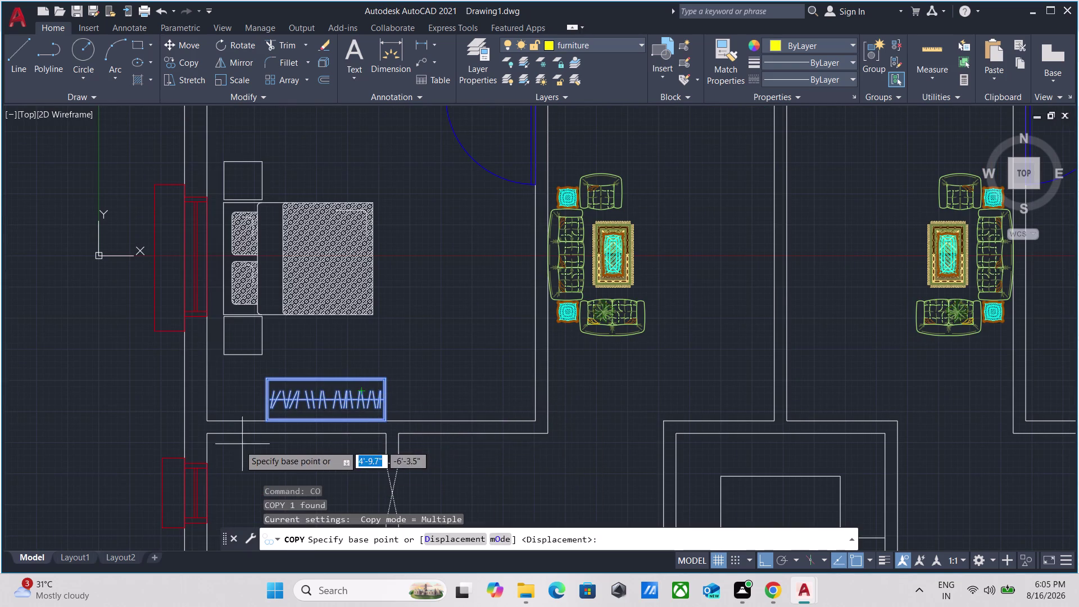
scroll(up, 3)
click(330, 390)
scroll(down, 3)
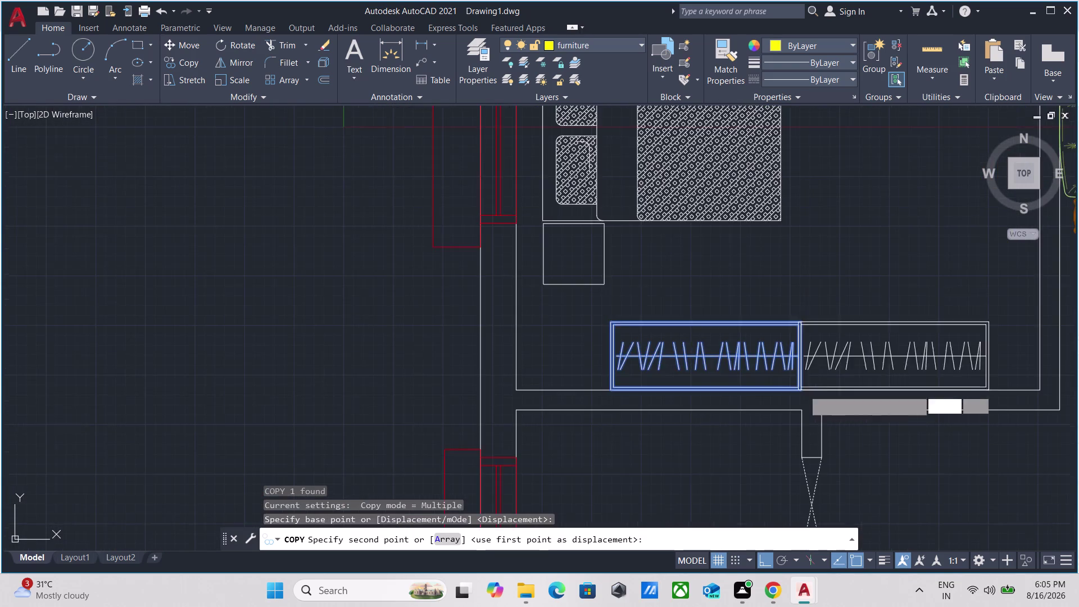
middle_drag(804, 389, 245, 273)
scroll(down, 3)
middle_drag(654, 284, 323, 290)
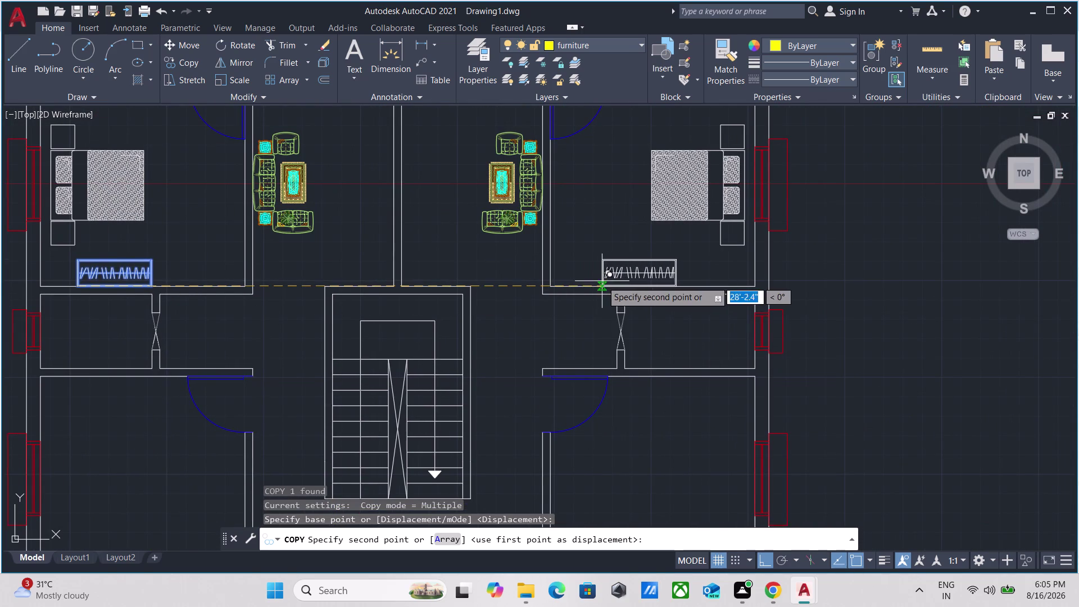
click(650, 289)
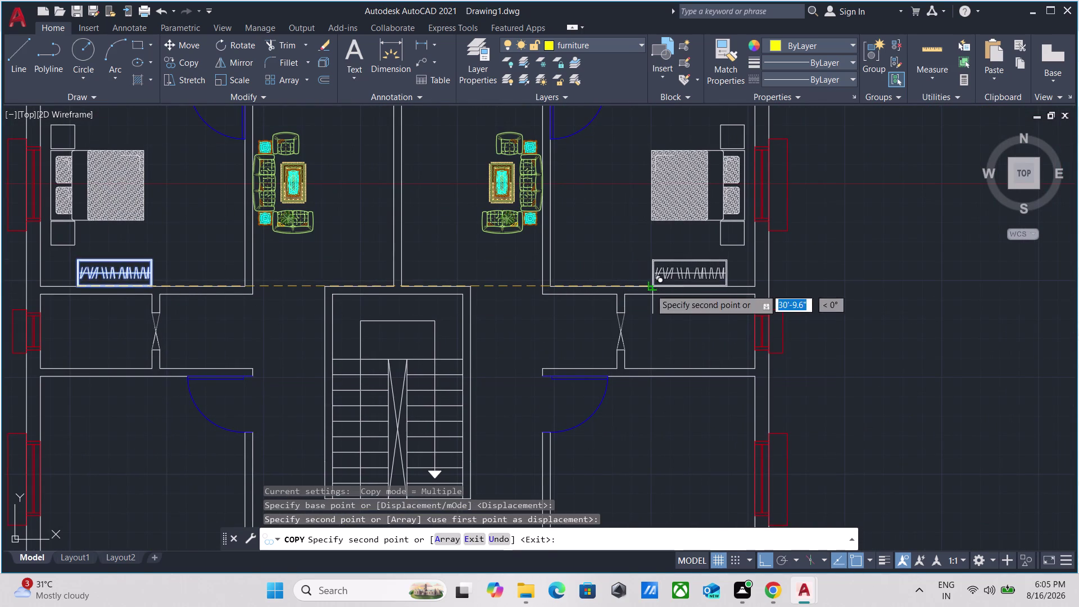
scroll(down, 3)
key(Escape)
Pan around the floor plan toward the dining area.
scroll(up, 3)
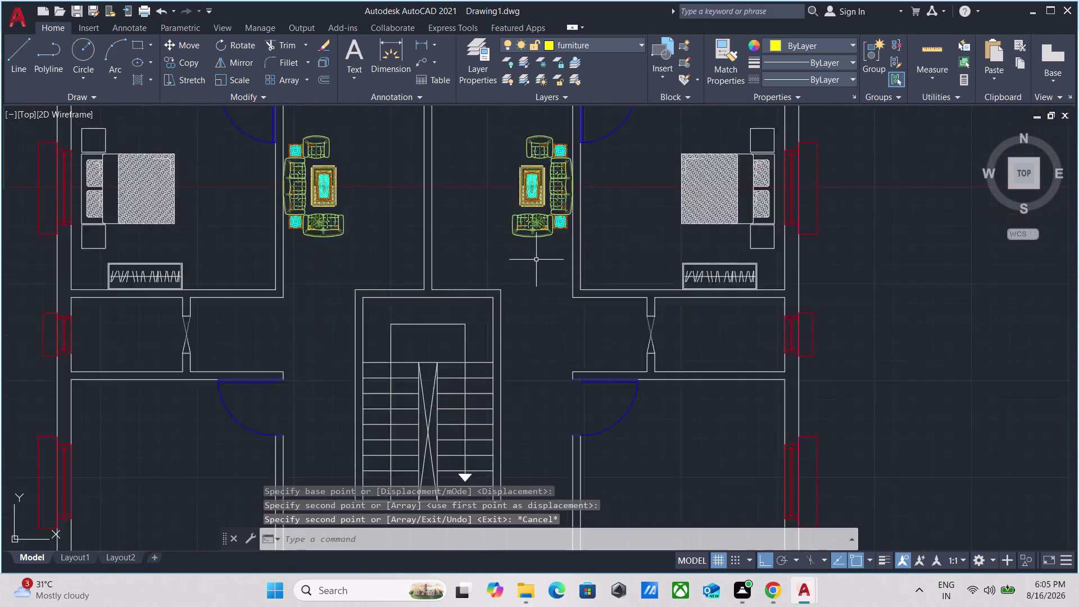
scroll(down, 3)
middle_drag(536, 265, 591, 468)
scroll(up, 3)
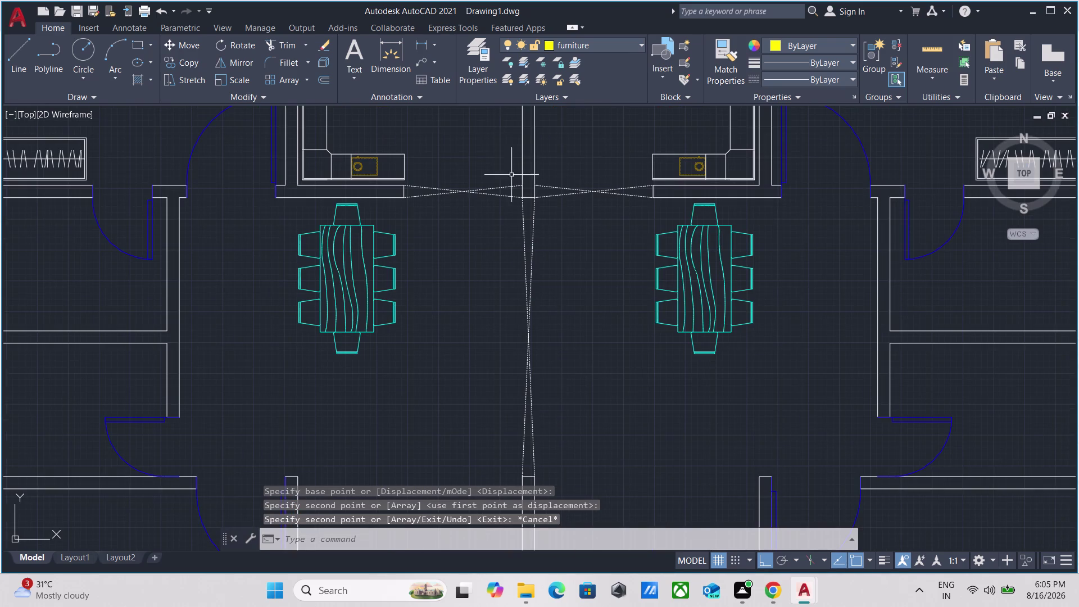
middle_drag(491, 118, 479, 297)
scroll(down, 3)
middle_drag(471, 287, 474, 300)
scroll(down, 3)
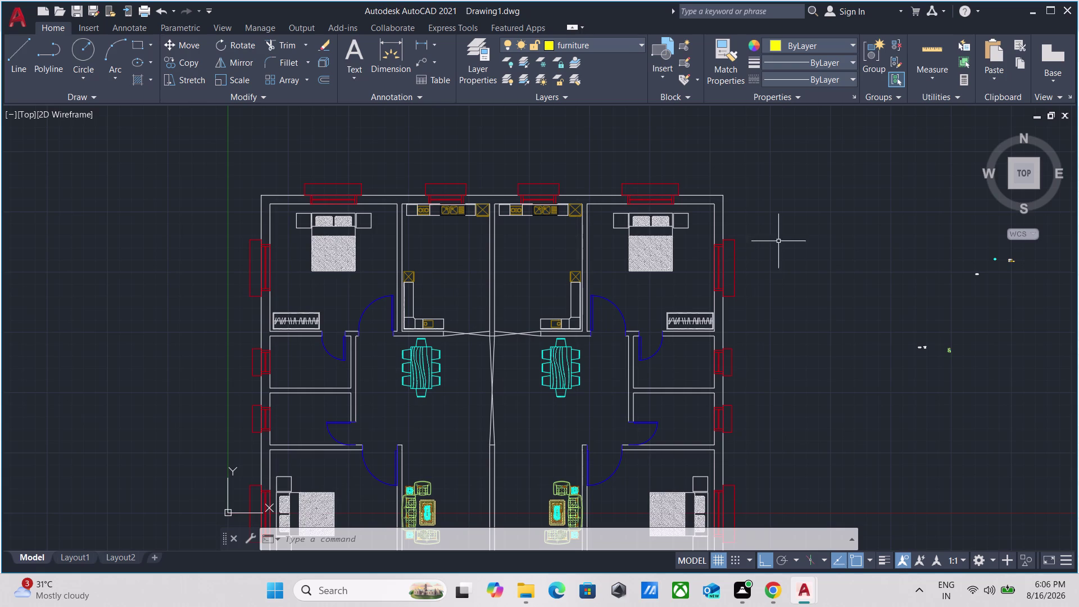
Window-select the left unit's middle-bedroom bed and its side tables.
scroll(down, 3)
scroll(down, 3)
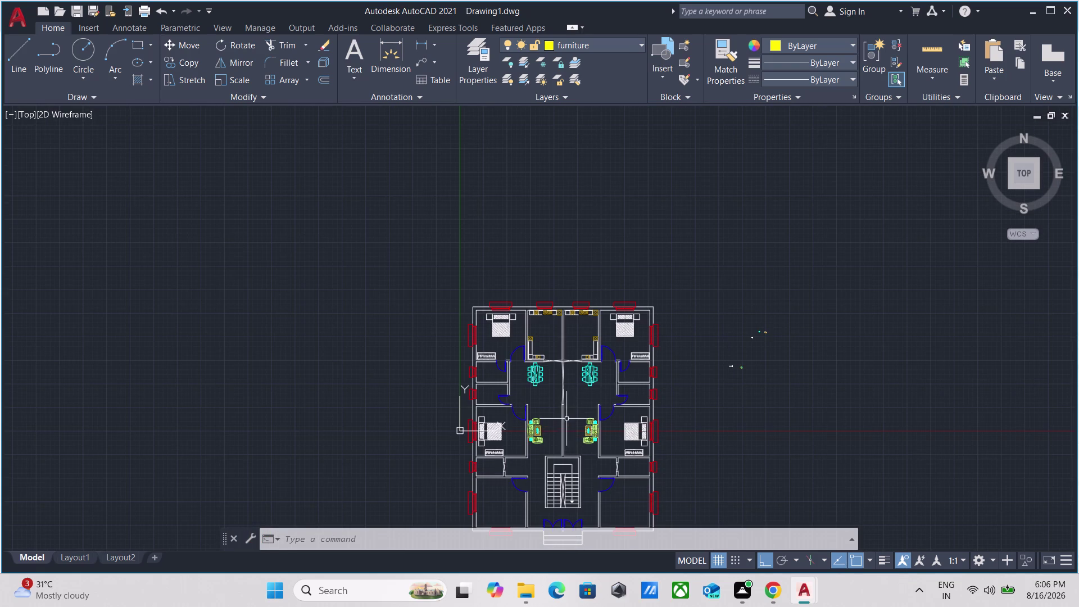
middle_drag(568, 407, 566, 304)
scroll(up, 3)
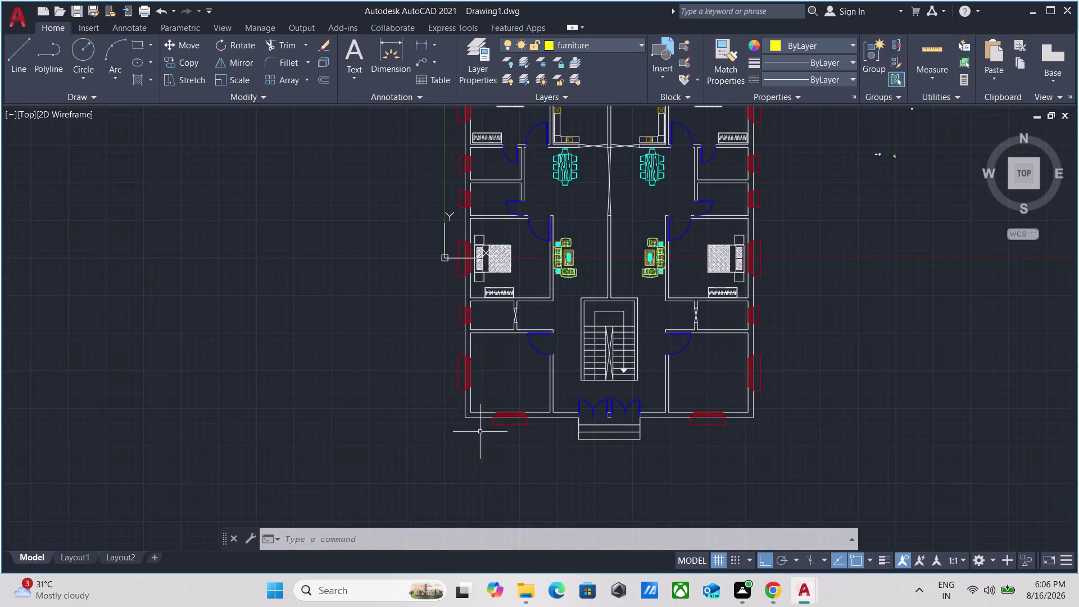
scroll(up, 3)
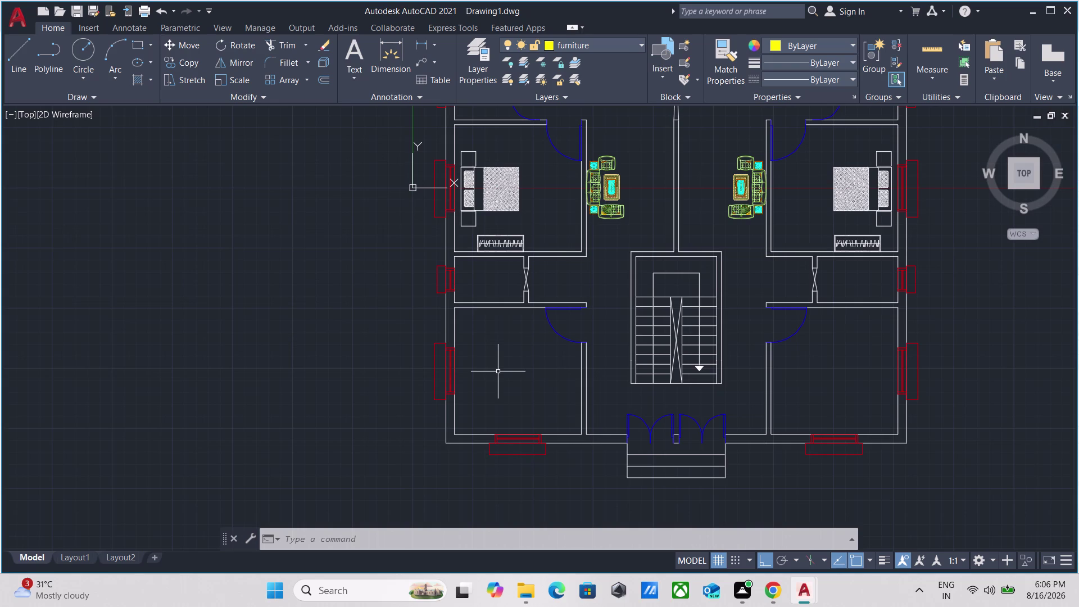
middle_drag(498, 371, 499, 487)
scroll(up, 3)
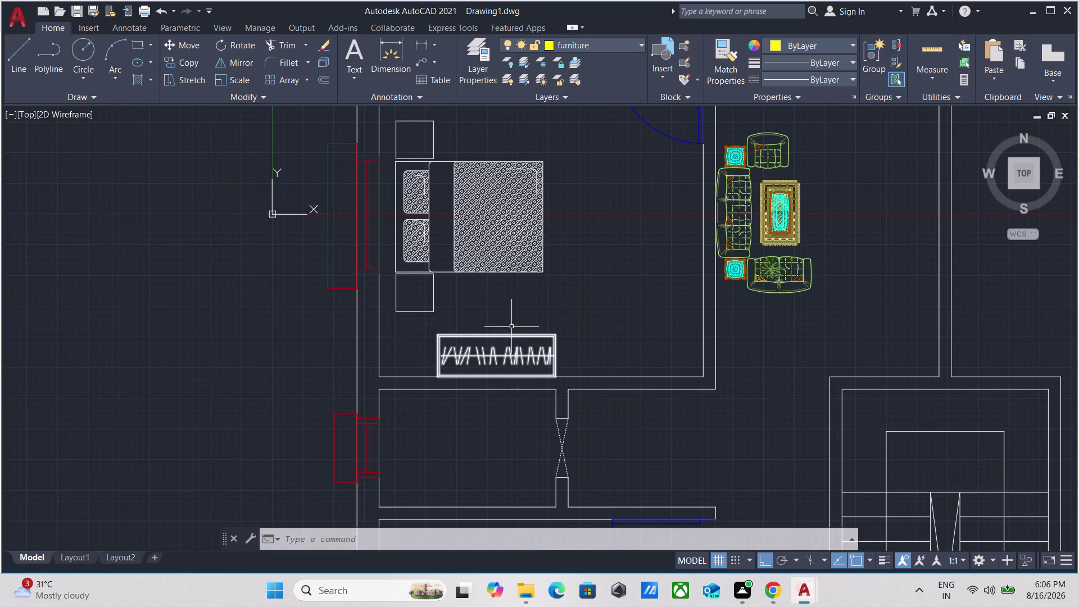
click(563, 299)
click(535, 239)
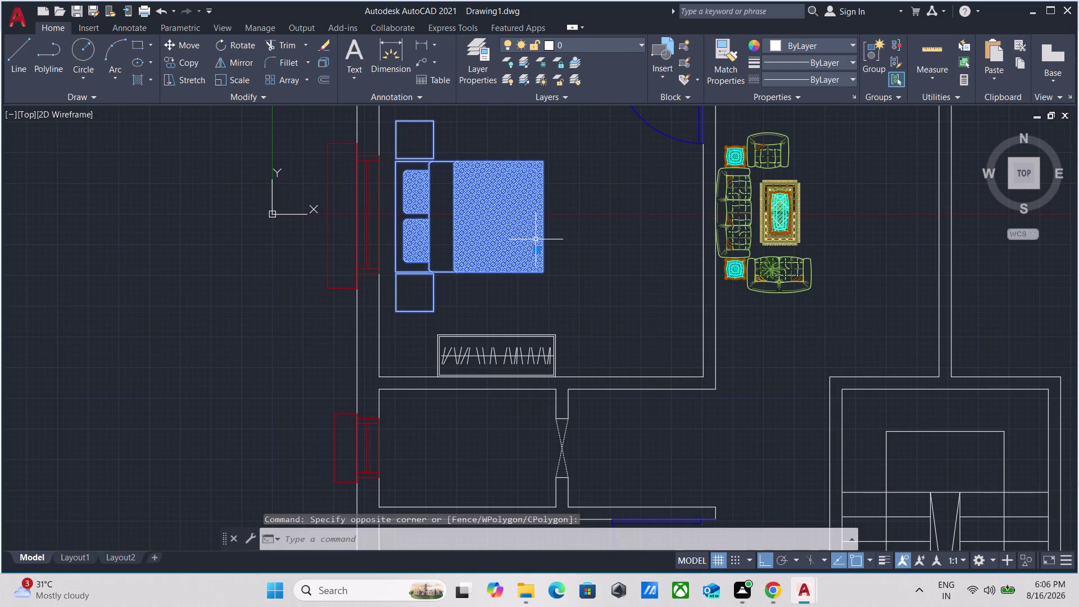
Copy the bed set with CO into the lower-left bedroom.
key(c)
key(o)
key(Return)
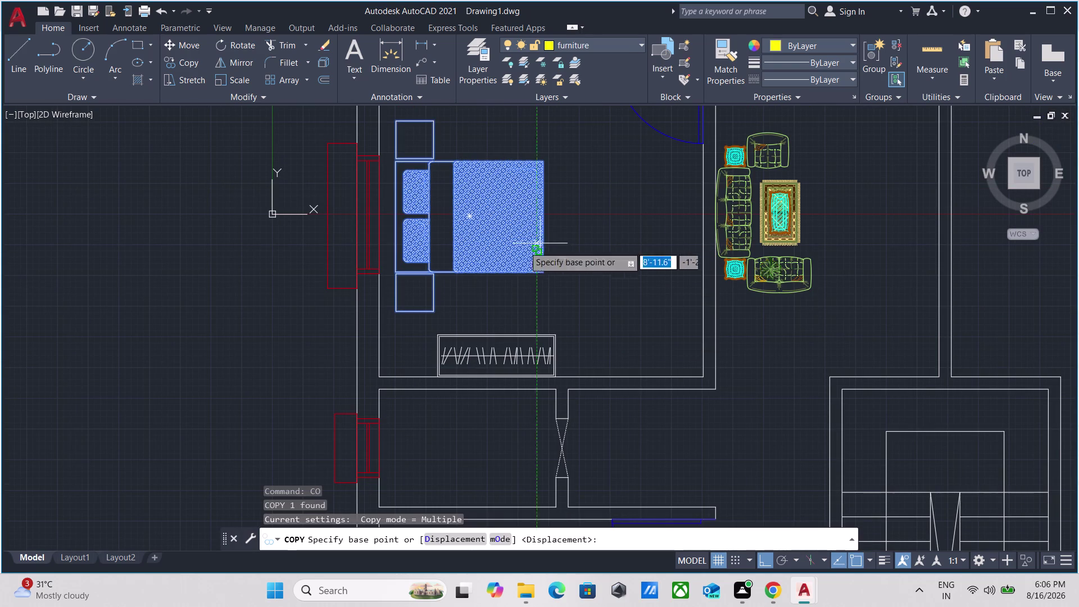
click(393, 218)
scroll(down, 3)
middle_drag(431, 436, 421, 245)
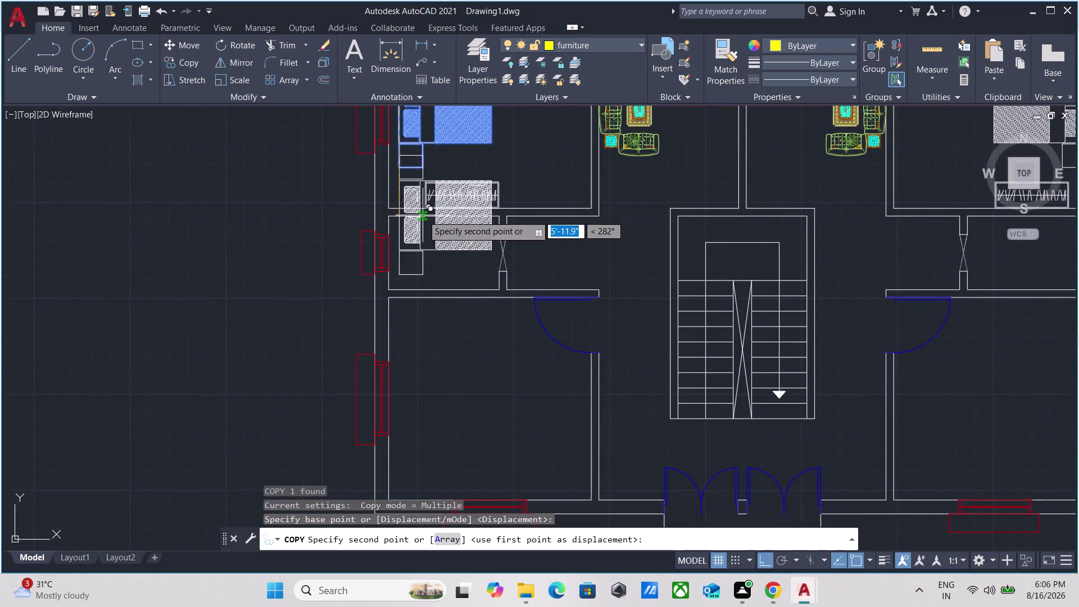
scroll(down, 3)
scroll(up, 3)
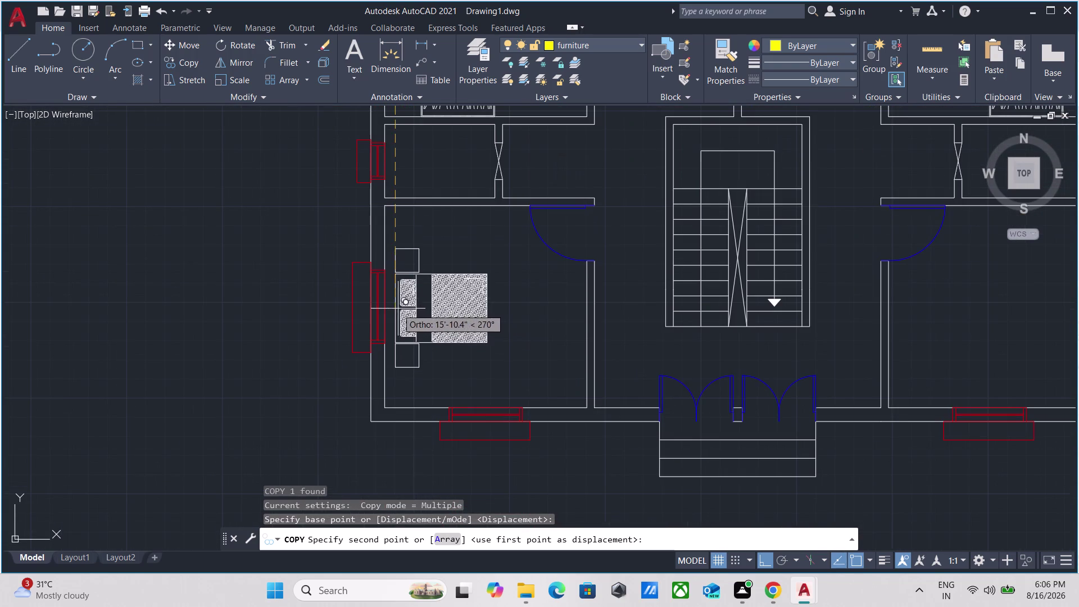
click(394, 309)
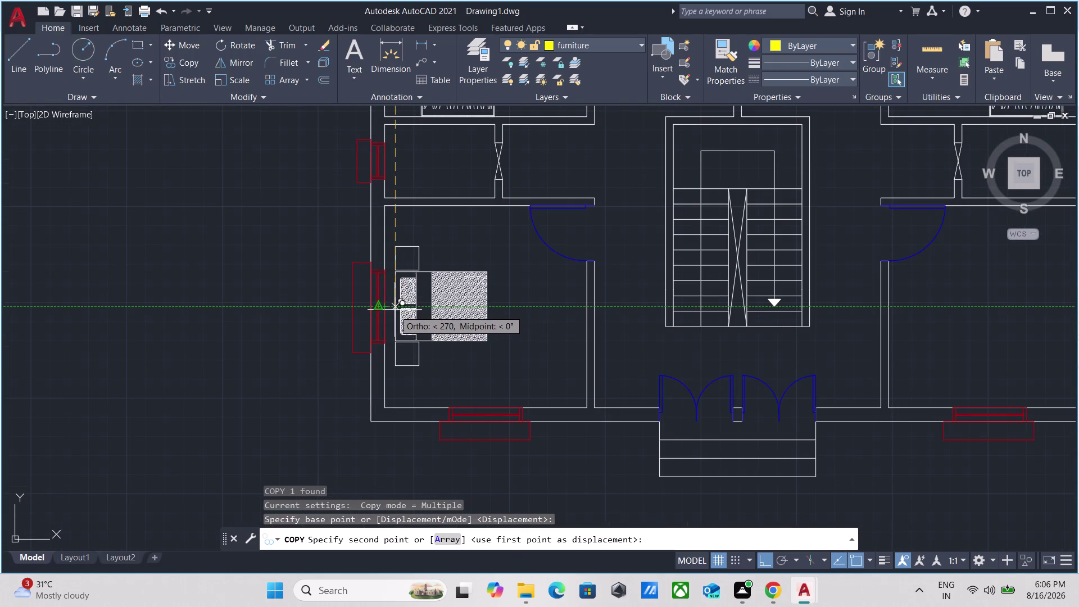
key(Escape)
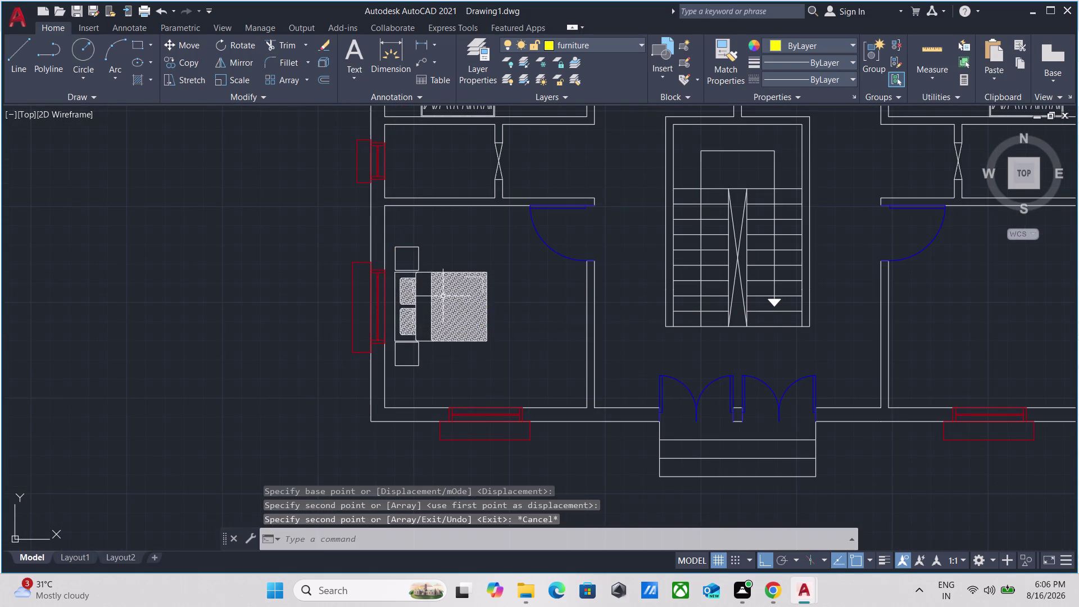
scroll(down, 3)
scroll(up, 3)
scroll(up, 3)
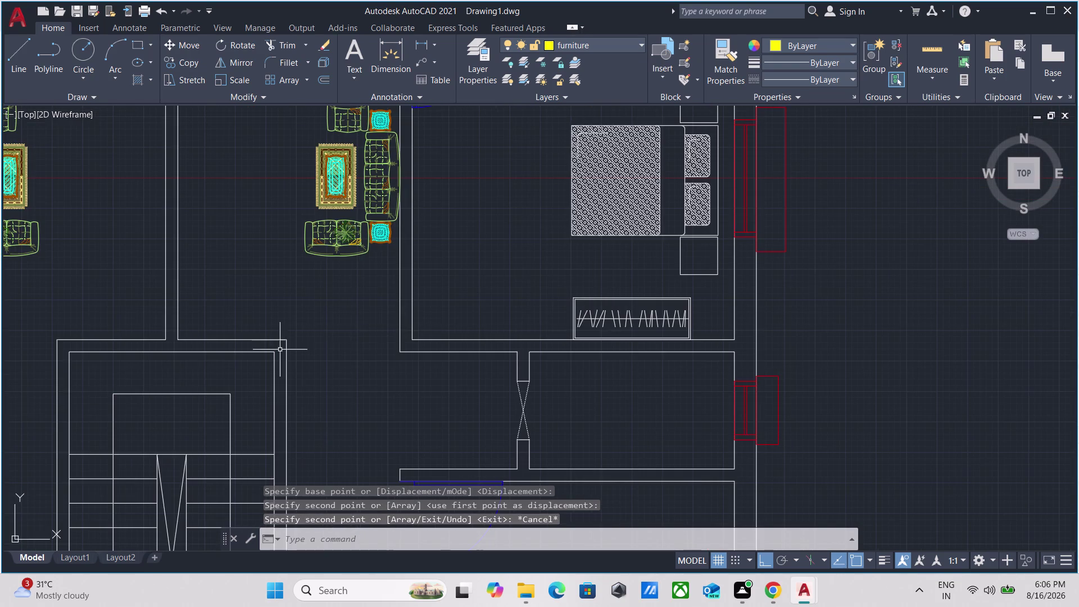
scroll(down, 3)
scroll(down, 3)
middle_drag(99, 306, 388, 255)
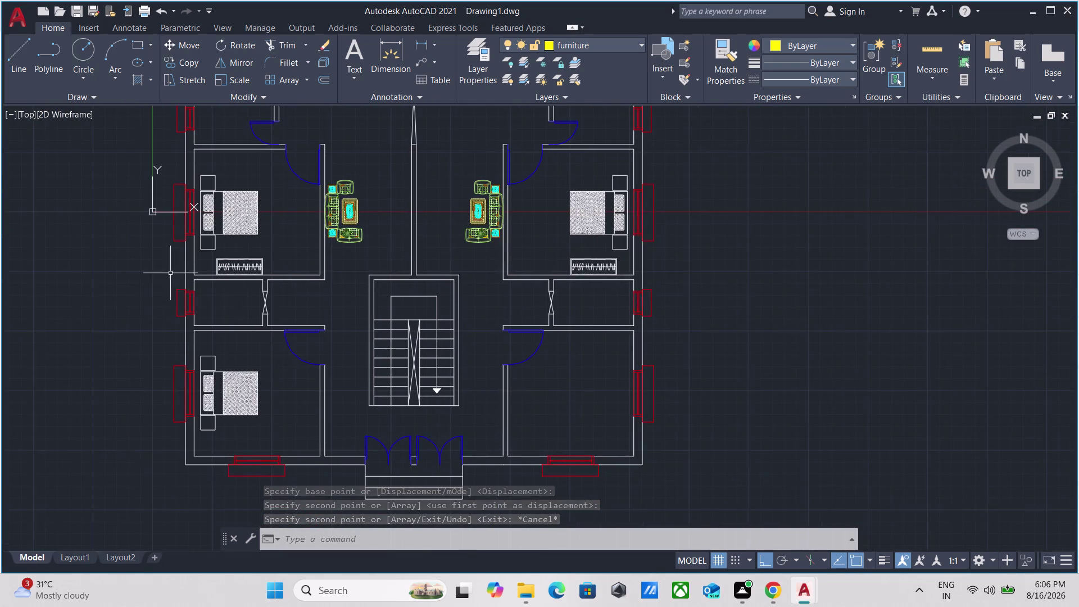
Copy the upper-left bedroom's wardrobe into the lower-left bedroom.
scroll(up, 3)
drag(310, 257, 305, 257)
click(243, 268)
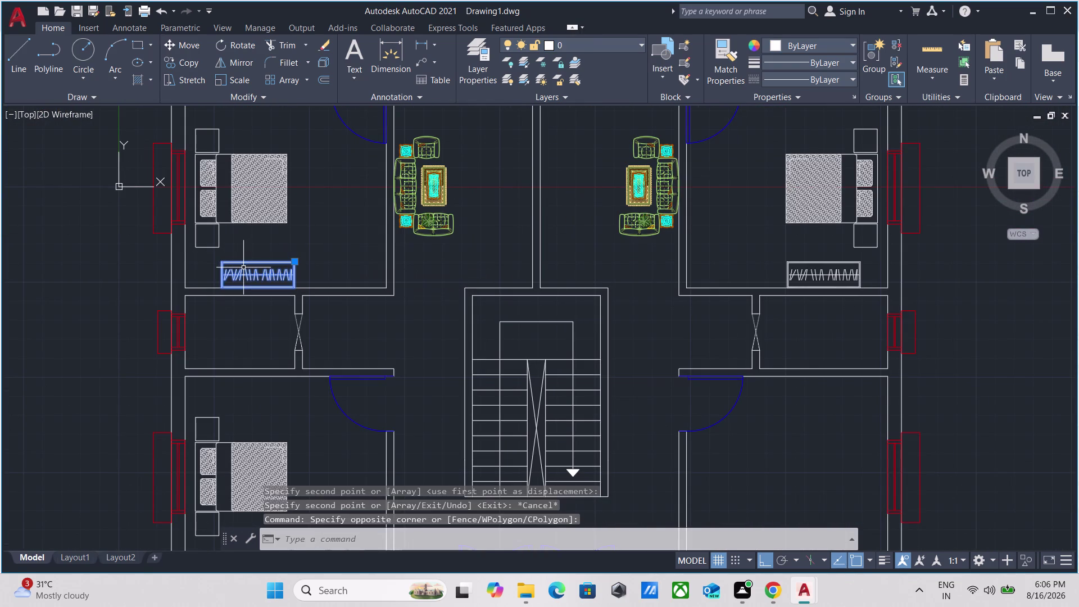
key(c)
key(o)
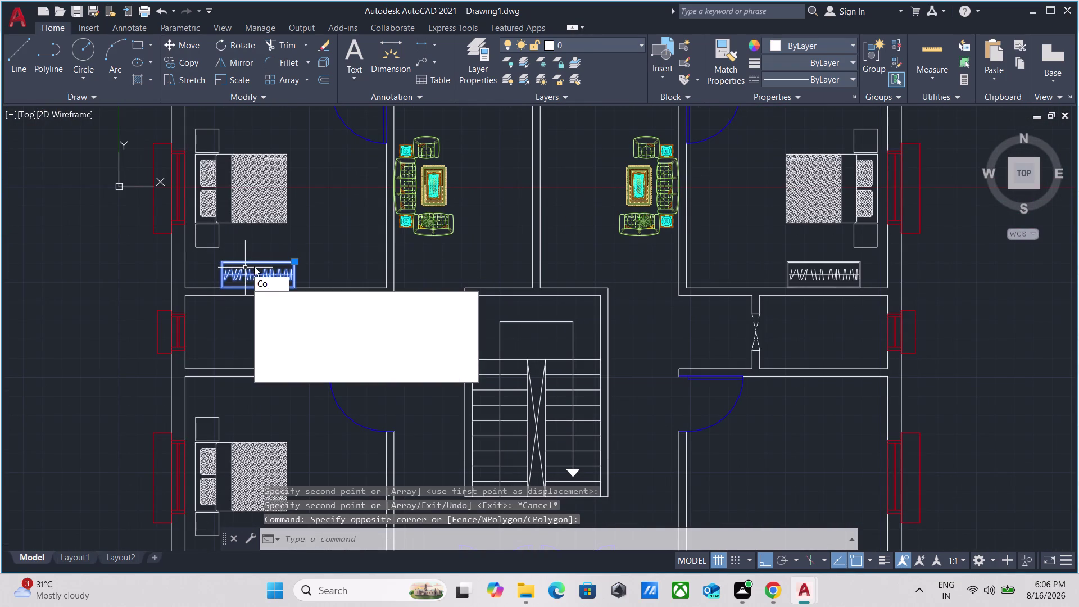
key(Return)
scroll(up, 3)
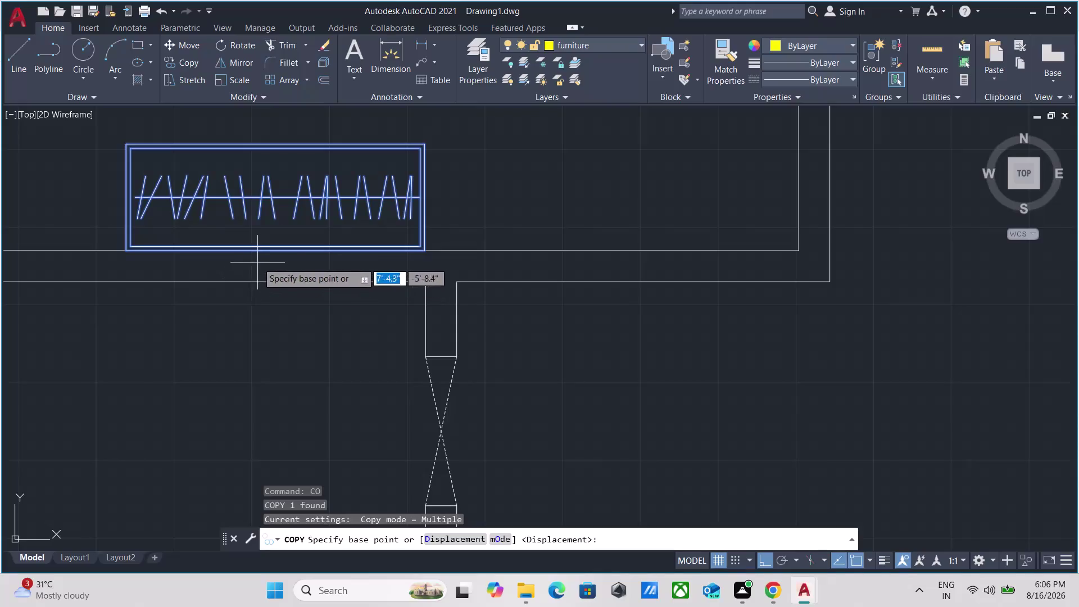
click(276, 247)
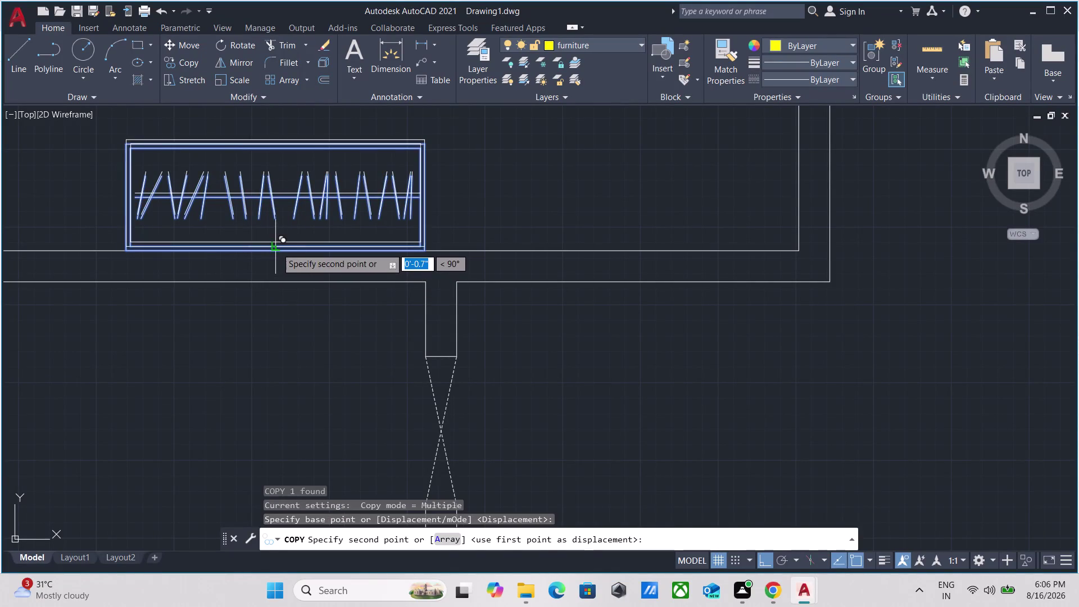
scroll(down, 3)
scroll(down, 3)
middle_drag(283, 403, 237, 218)
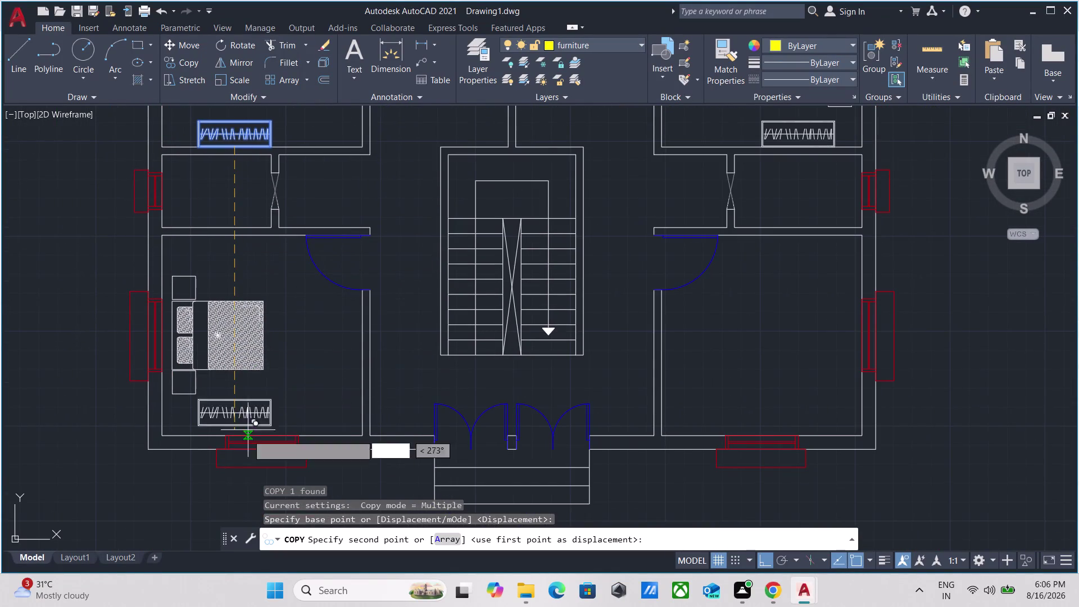
scroll(up, 3)
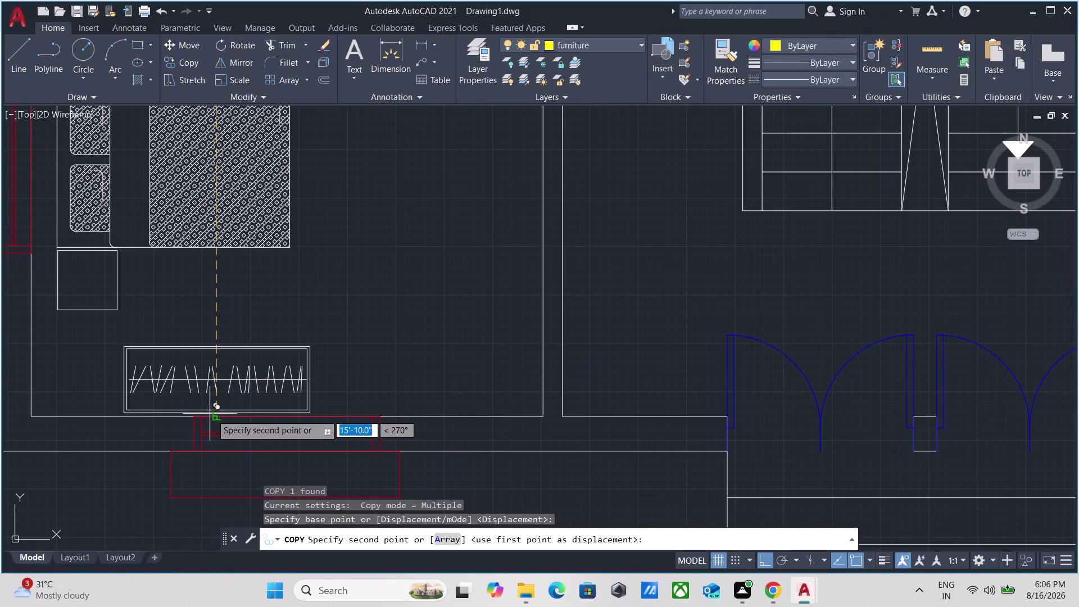
click(211, 405)
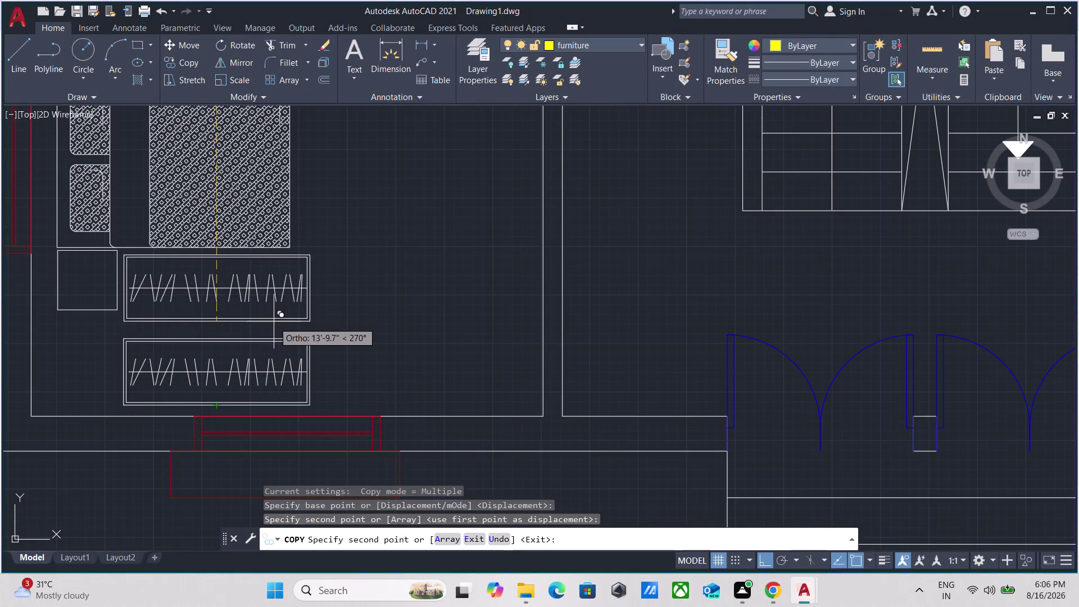
key(Escape)
scroll(down, 3)
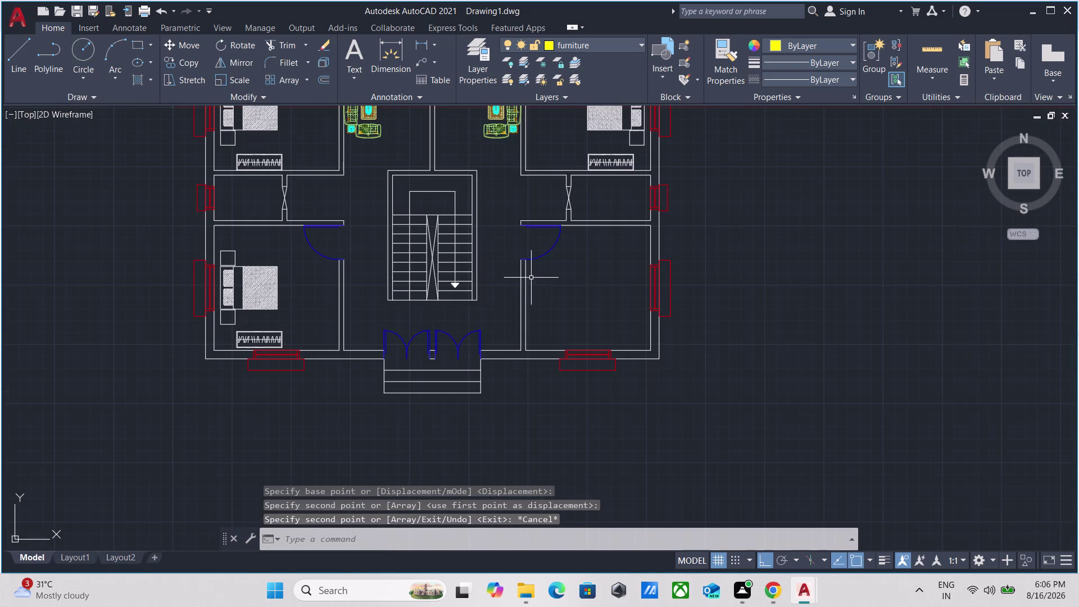
Window-select the upper-right bedroom's bed and side tables.
middle_drag(612, 283, 534, 419)
scroll(up, 3)
click(545, 248)
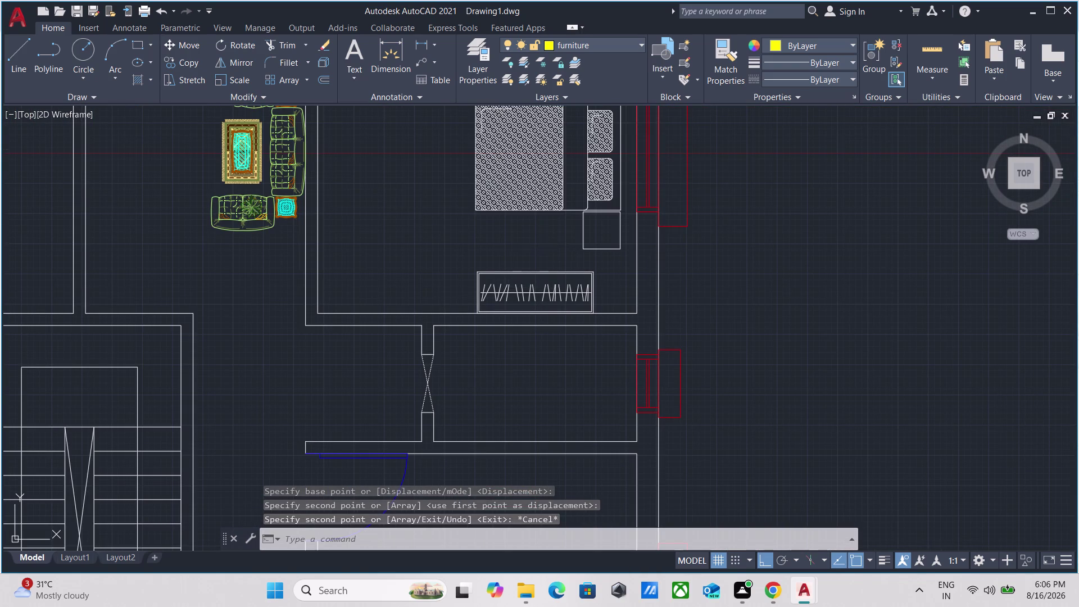
click(498, 179)
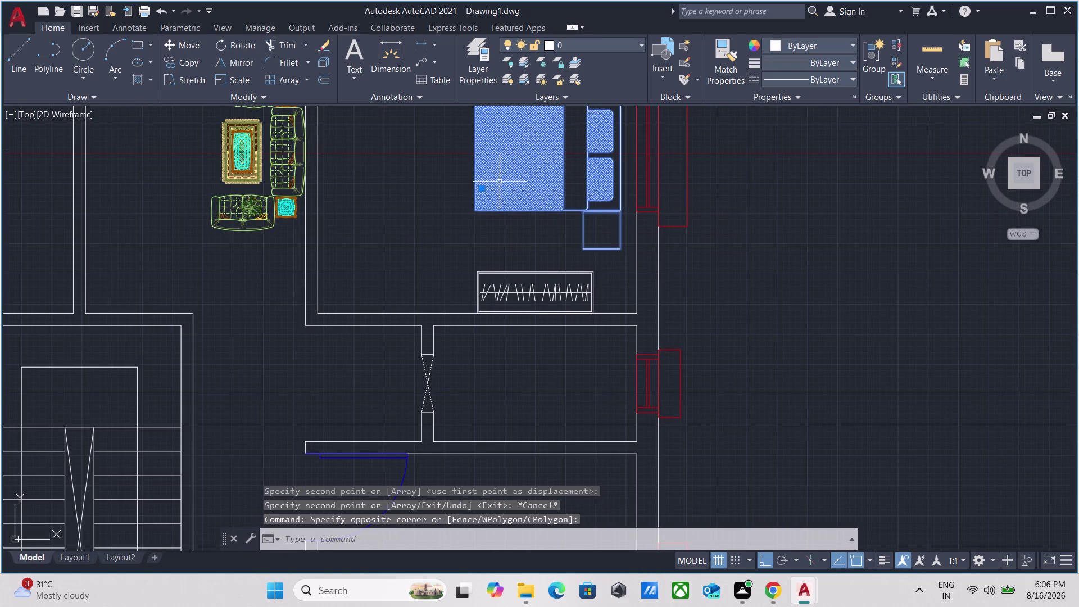
Copy the upper-right bed set into the lower-right bedroom.
key(c)
key(o)
key(Return)
scroll(down, 3)
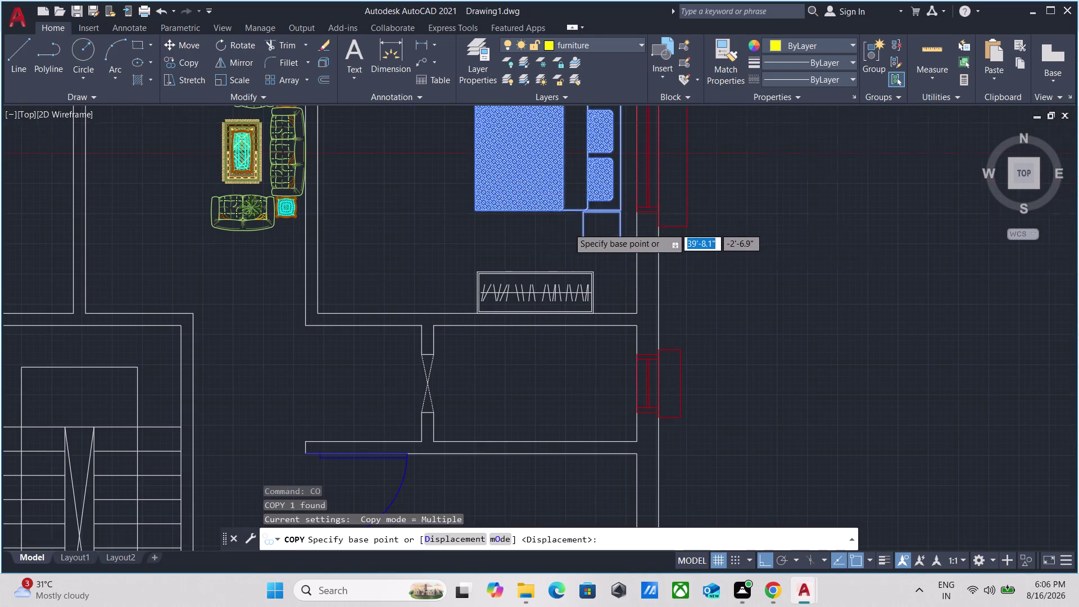
scroll(down, 3)
middle_drag(553, 231, 527, 227)
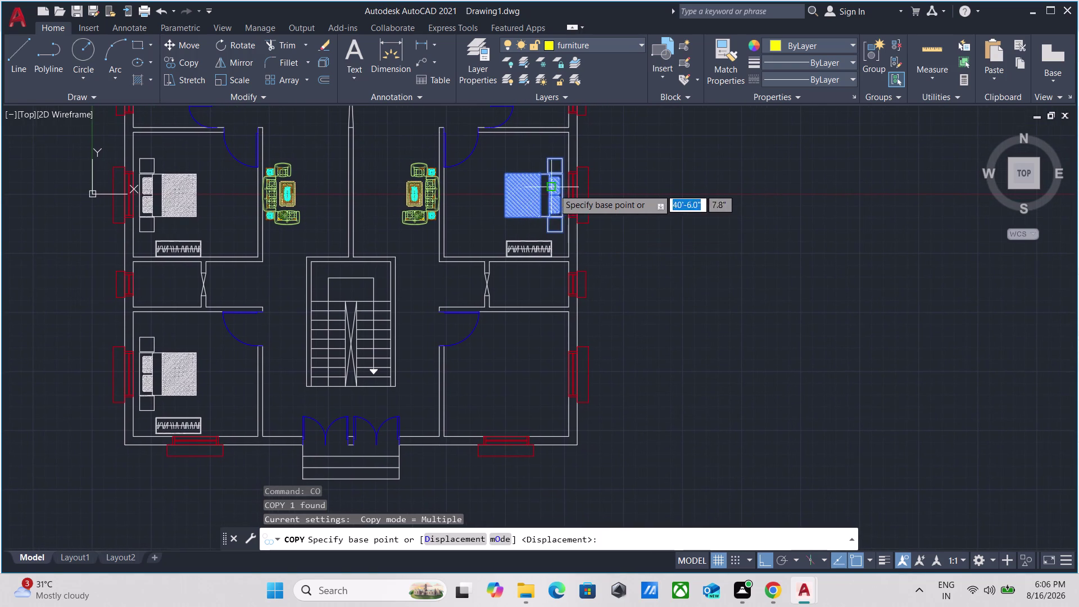
scroll(up, 3)
scroll(up, 3)
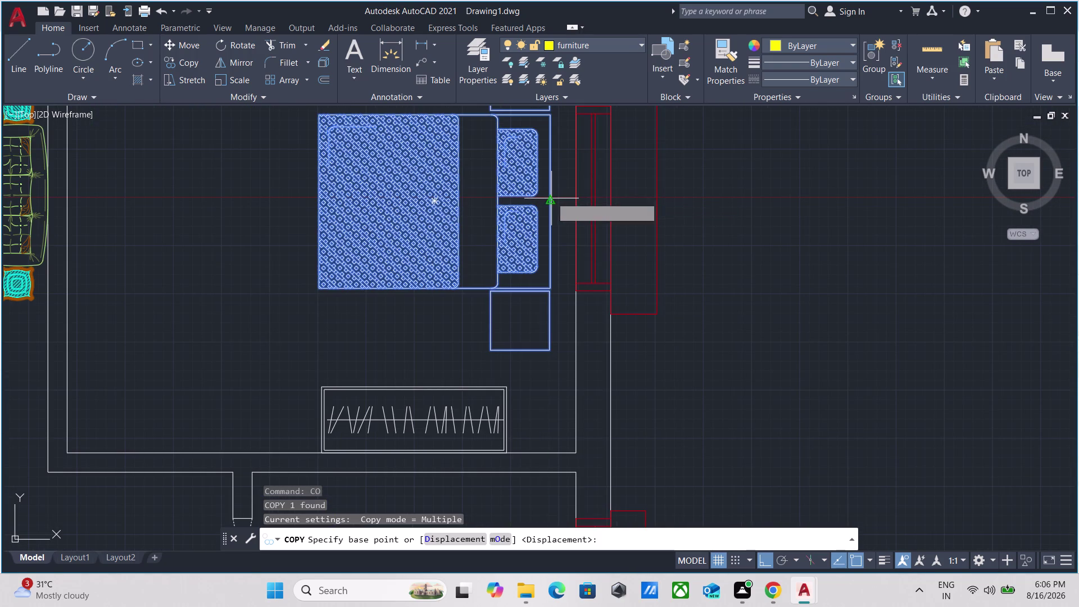
click(552, 199)
scroll(down, 3)
middle_drag(556, 350, 518, 170)
scroll(down, 3)
middle_drag(521, 342, 465, 168)
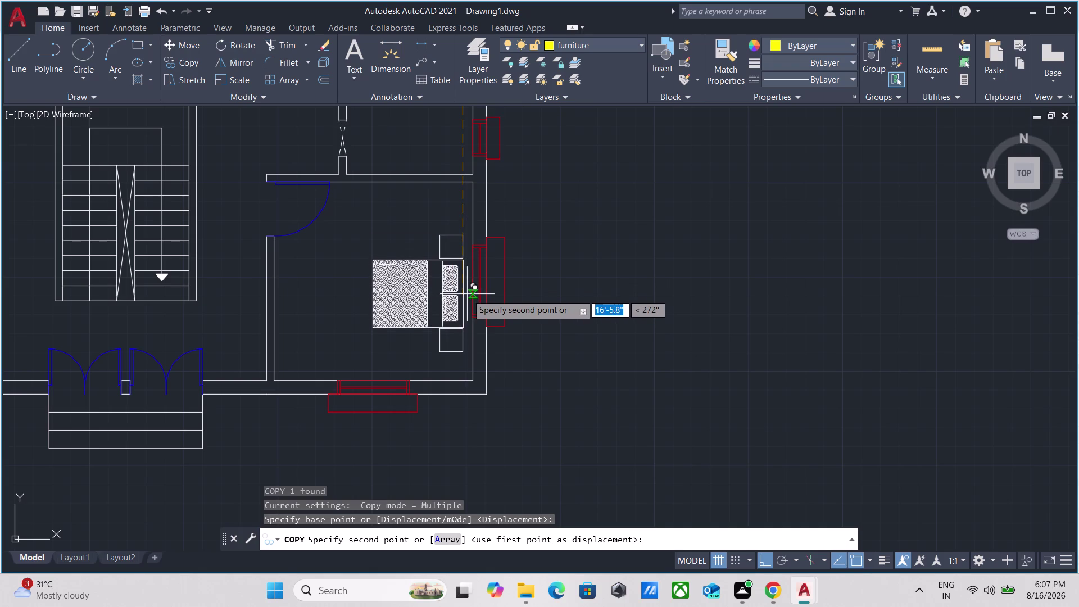
click(464, 297)
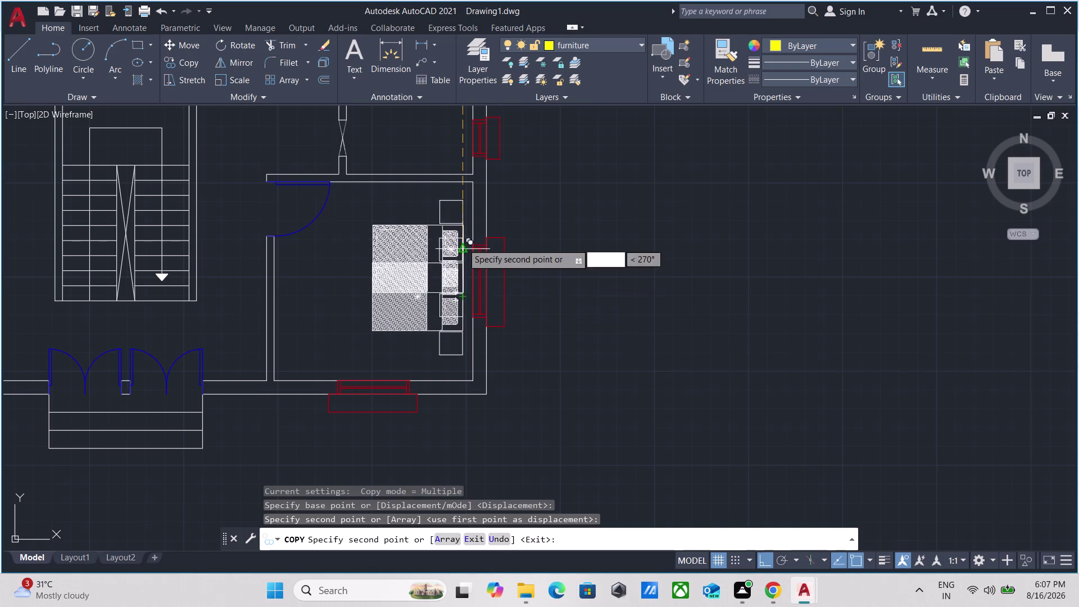
key(Escape)
scroll(down, 3)
middle_drag(427, 187, 431, 248)
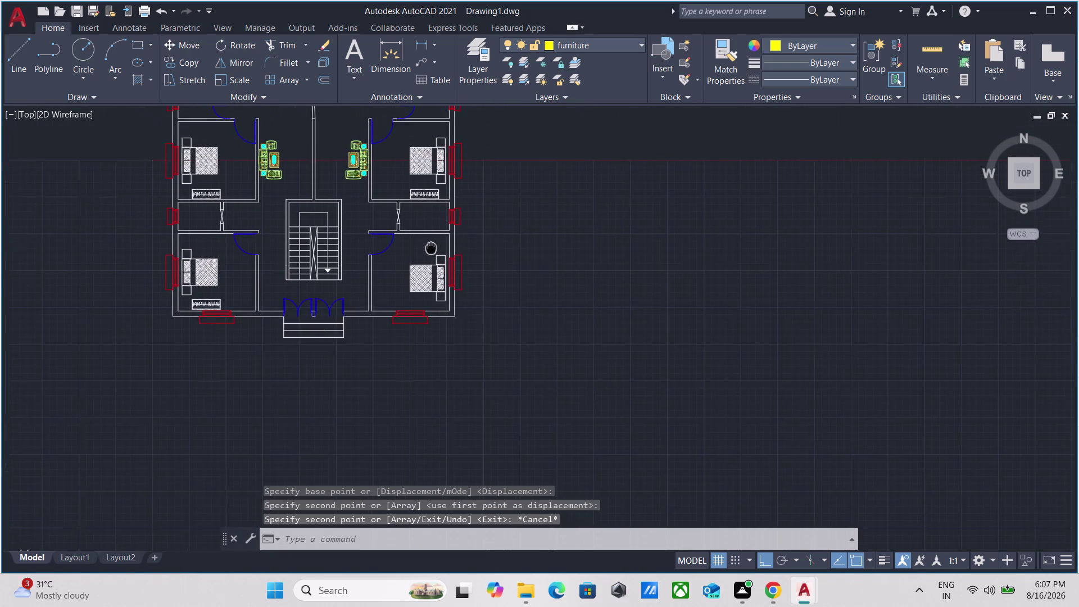
middle_drag(431, 247, 431, 249)
scroll(up, 3)
Copy the upper-right bedroom's wardrobe below the bed in the lower-right bedroom.
drag(478, 201, 472, 201)
click(345, 173)
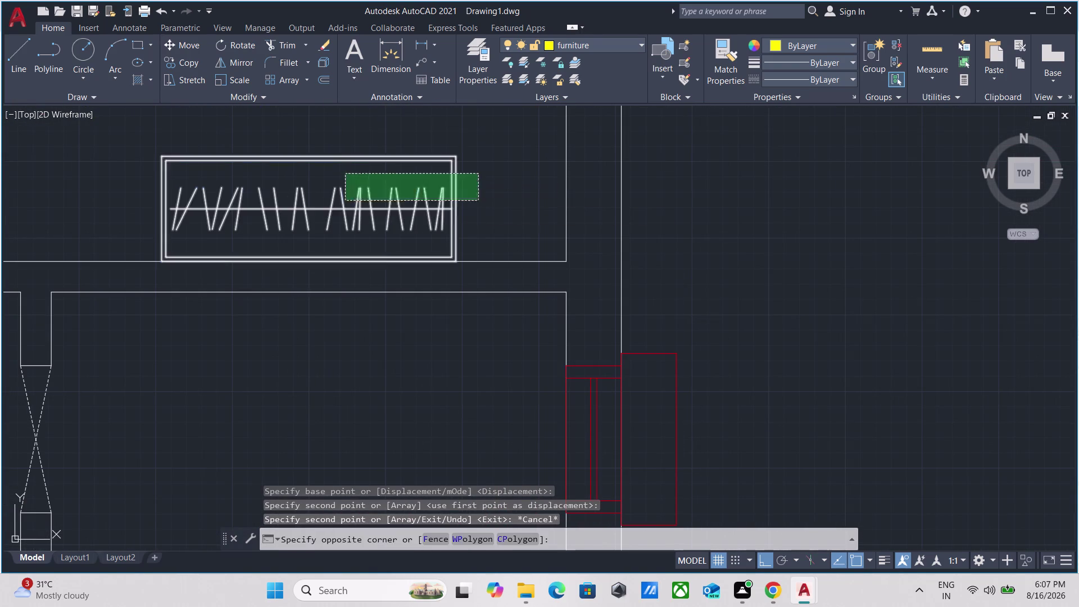
key(c)
key(o)
key(Return)
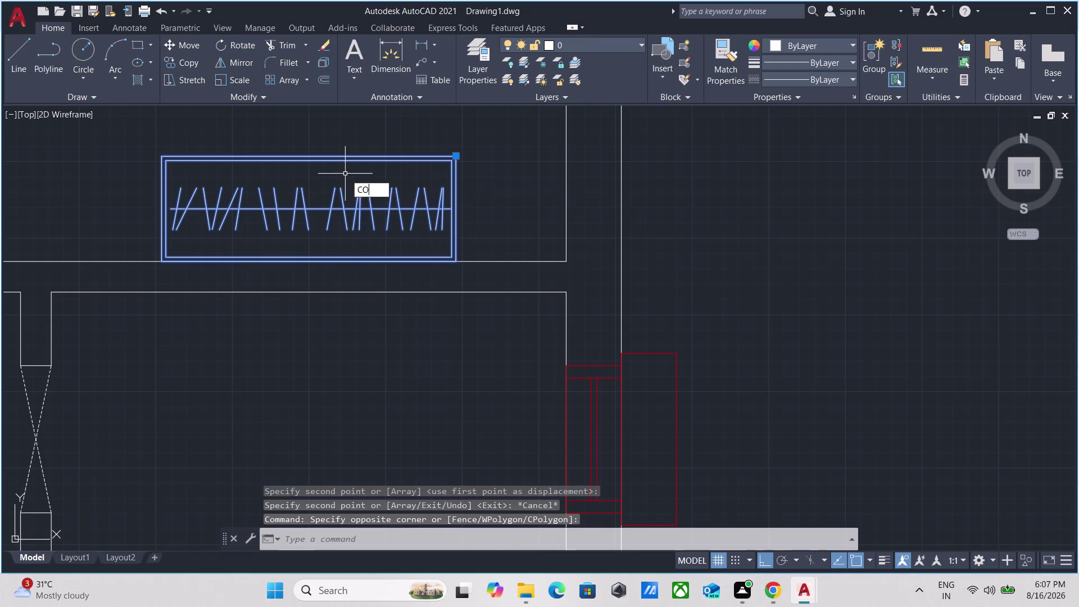
click(306, 261)
scroll(down, 3)
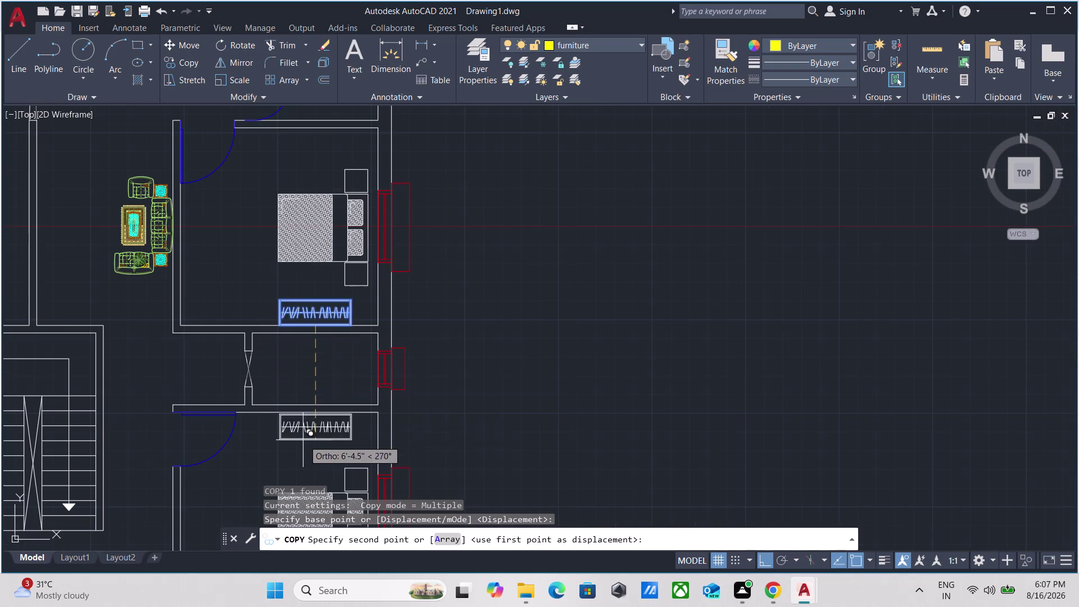
middle_drag(303, 440, 291, 178)
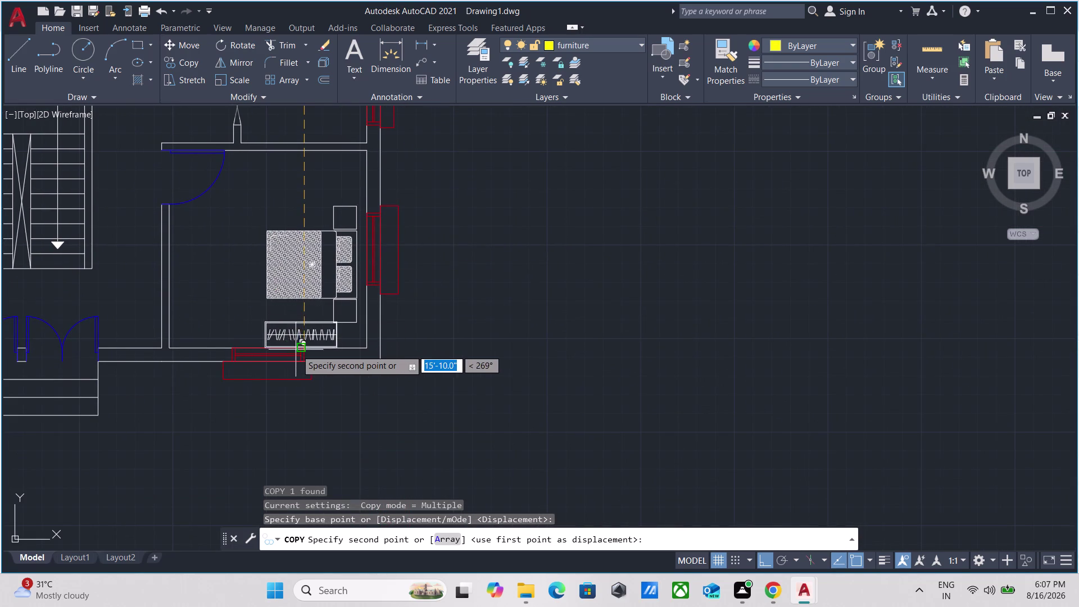
scroll(up, 3)
scroll(up, 3)
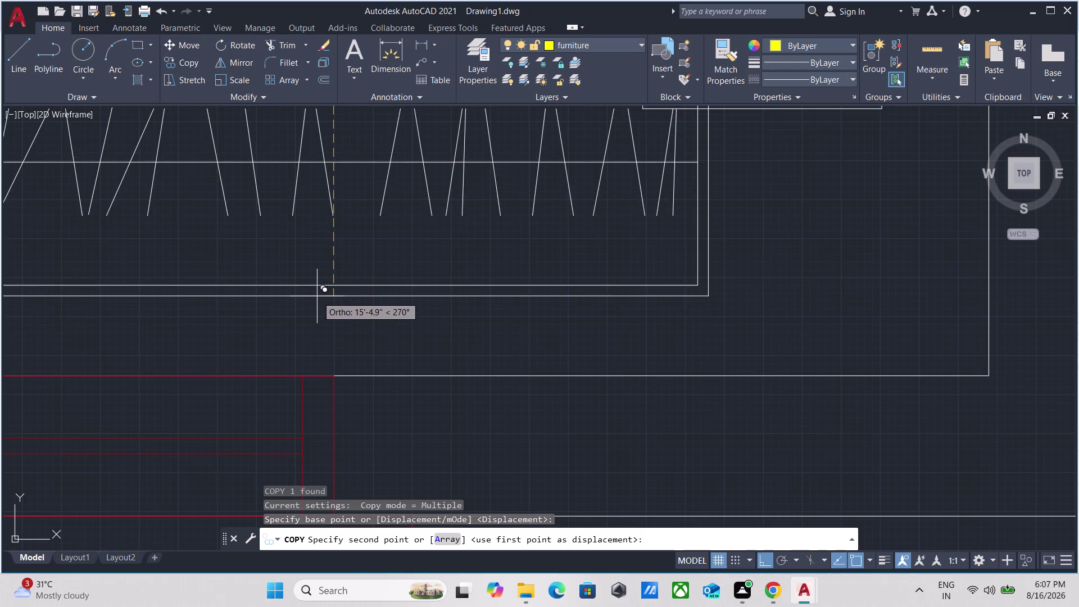
click(331, 360)
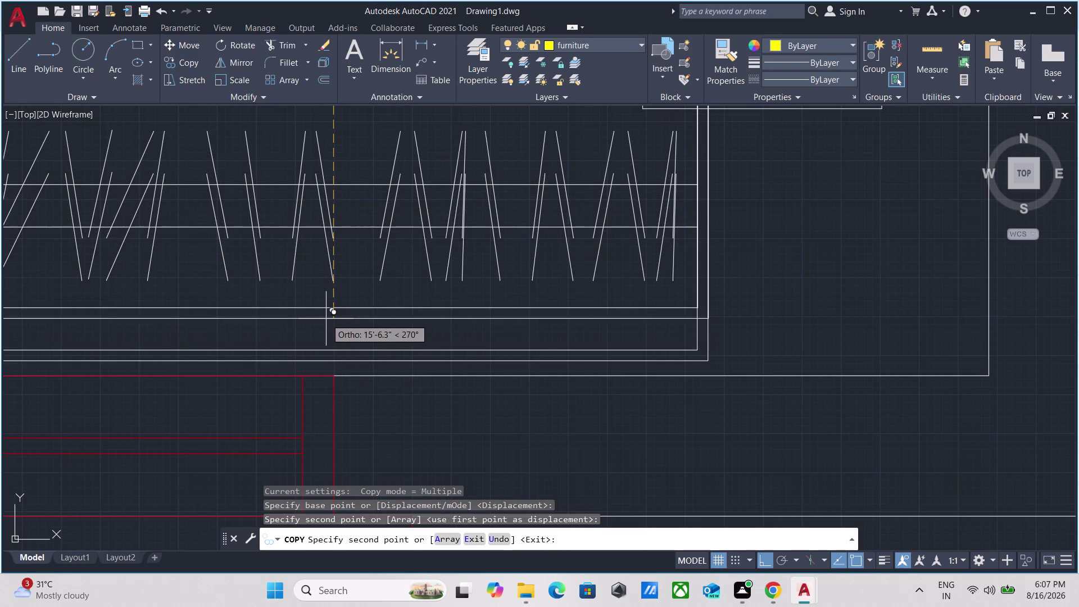
key(Escape)
scroll(down, 3)
scroll(down, 3)
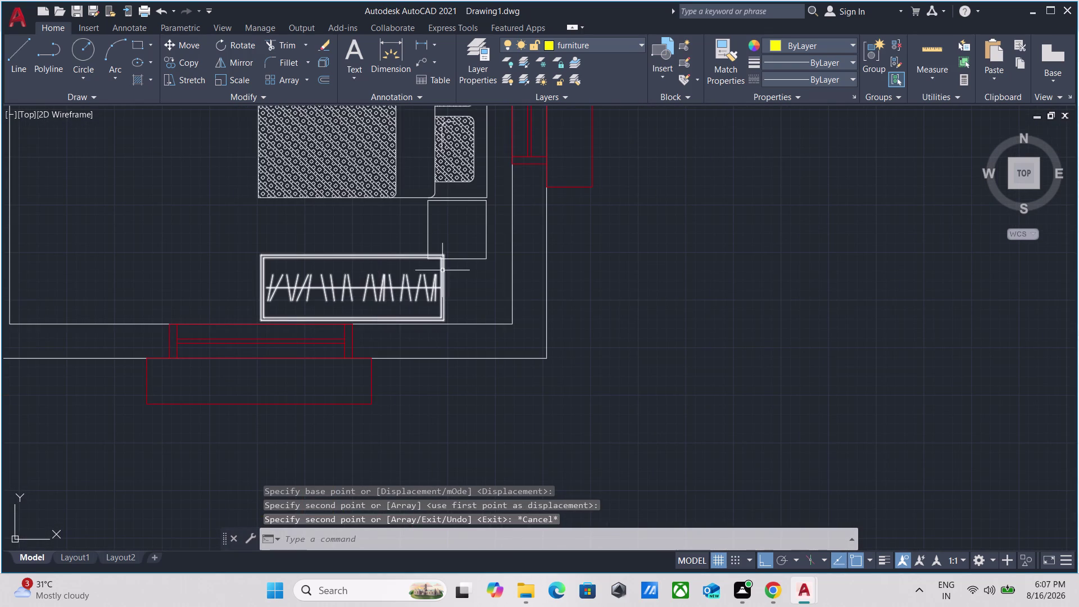
Move the new wardrobe copy left along the bedroom's lower wall.
click(459, 297)
click(401, 289)
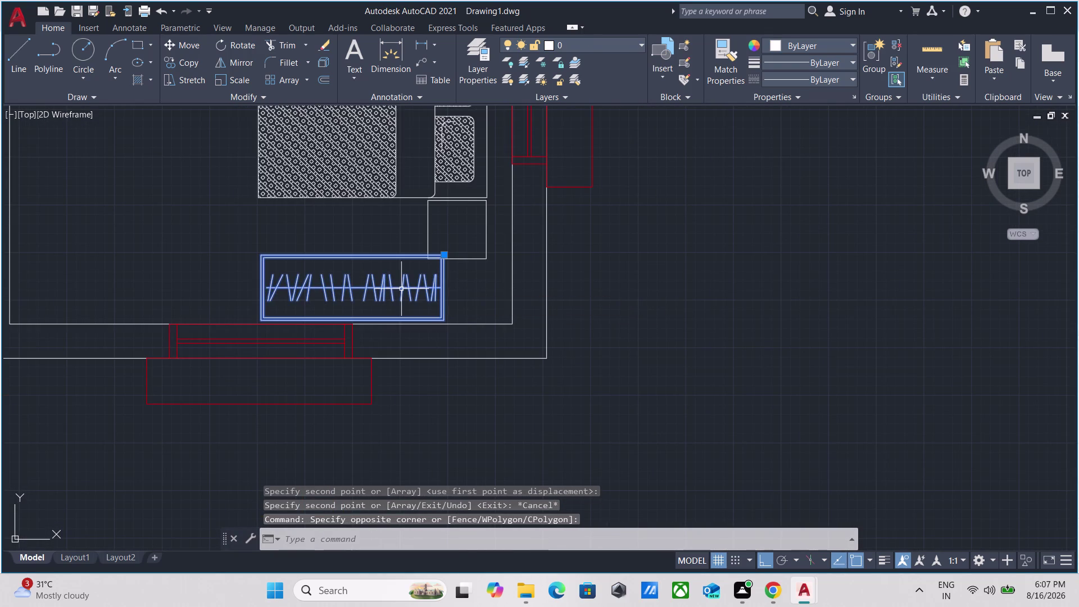
key(m)
key(Return)
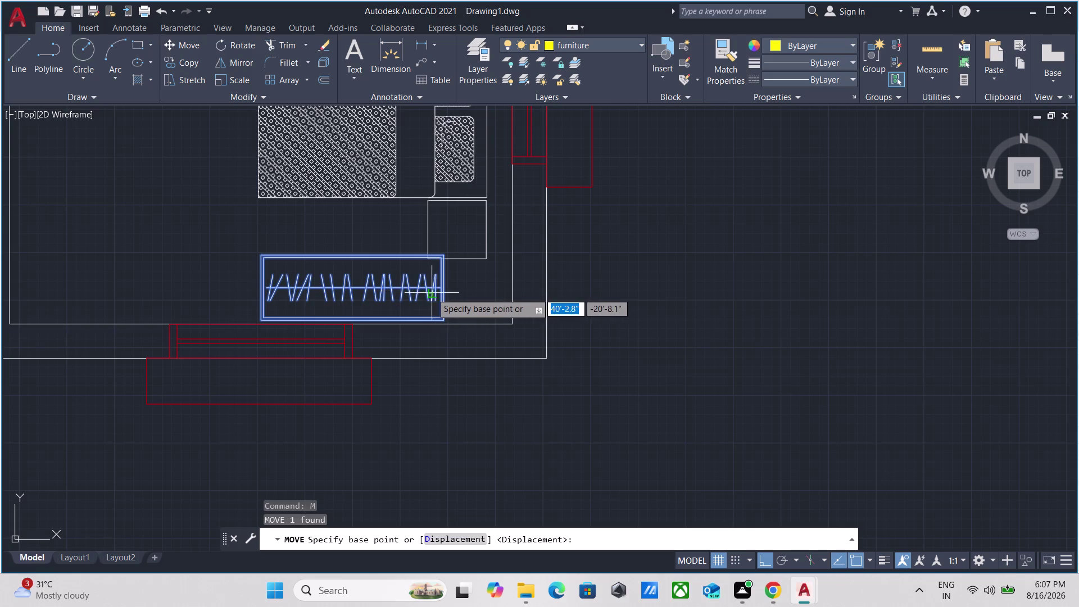
click(442, 287)
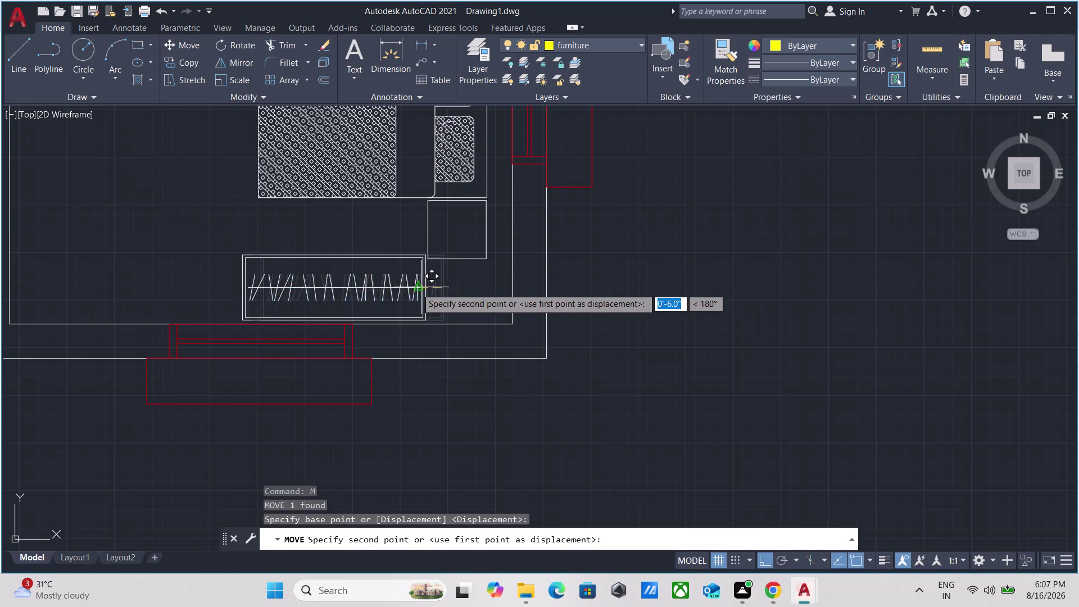
click(355, 291)
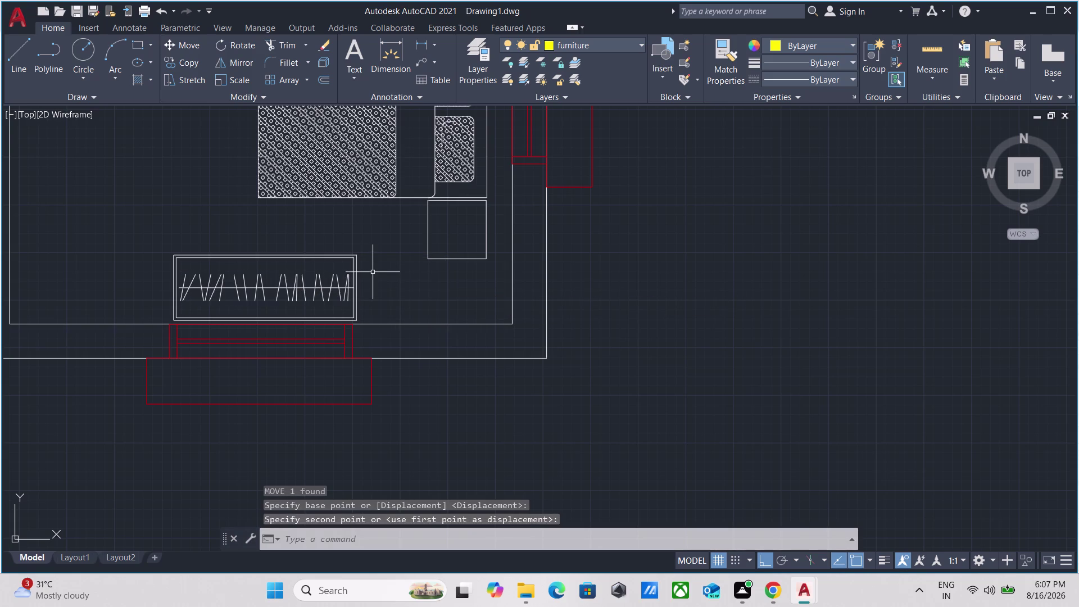
key(Escape)
scroll(down, 3)
scroll(down, 3)
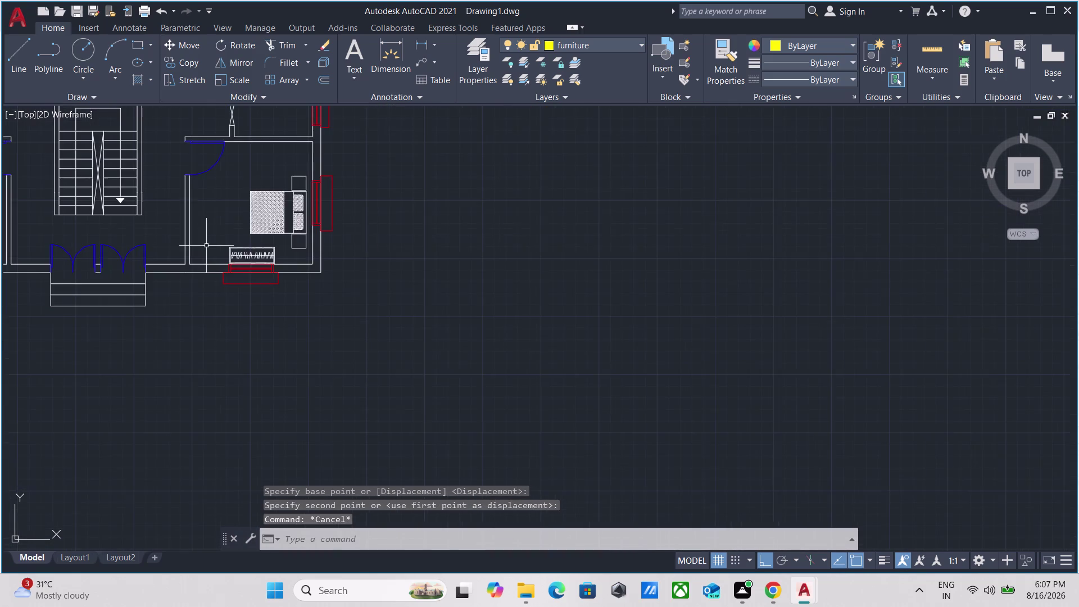
Rotate the wardrobe below the bed a quarter turn so it stands upright.
middle_drag(207, 244, 436, 284)
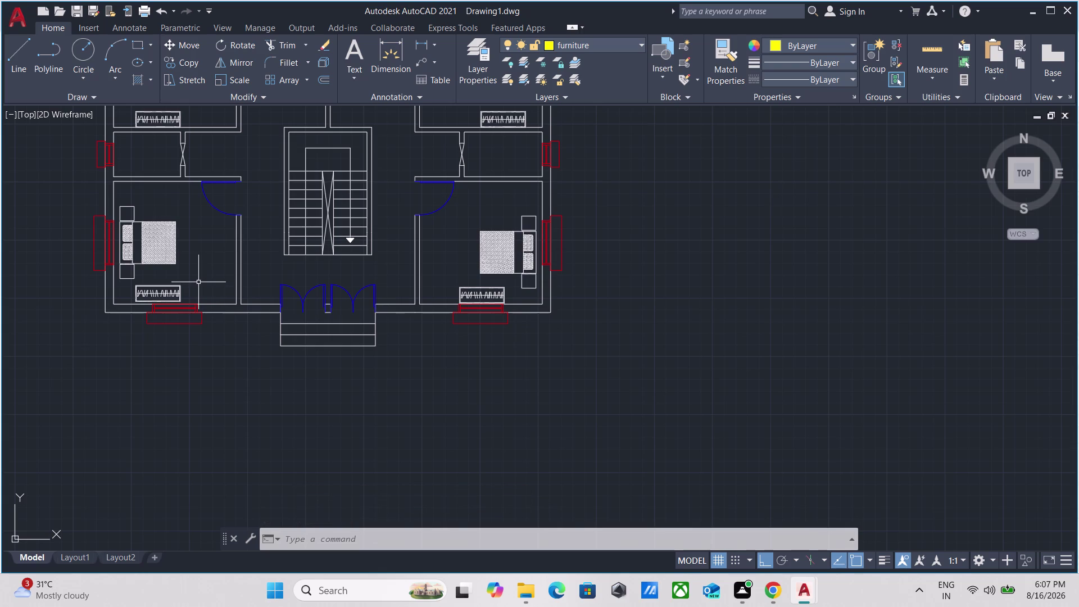
scroll(up, 3)
scroll(up, 3)
scroll(down, 3)
scroll(down, 3)
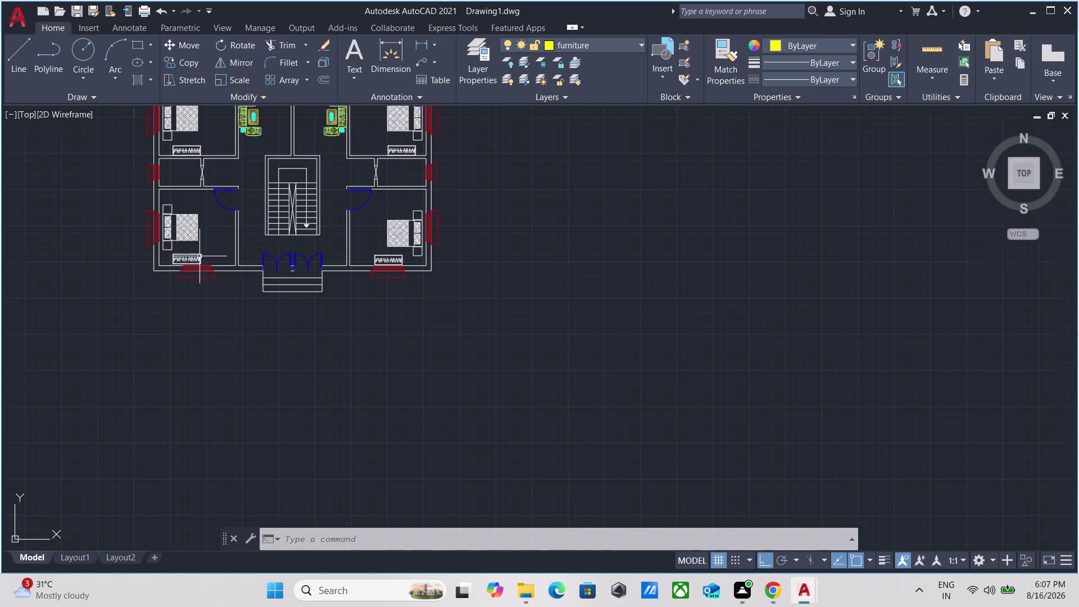
scroll(up, 3)
scroll(up, 3)
drag(432, 290, 431, 285)
text(r)
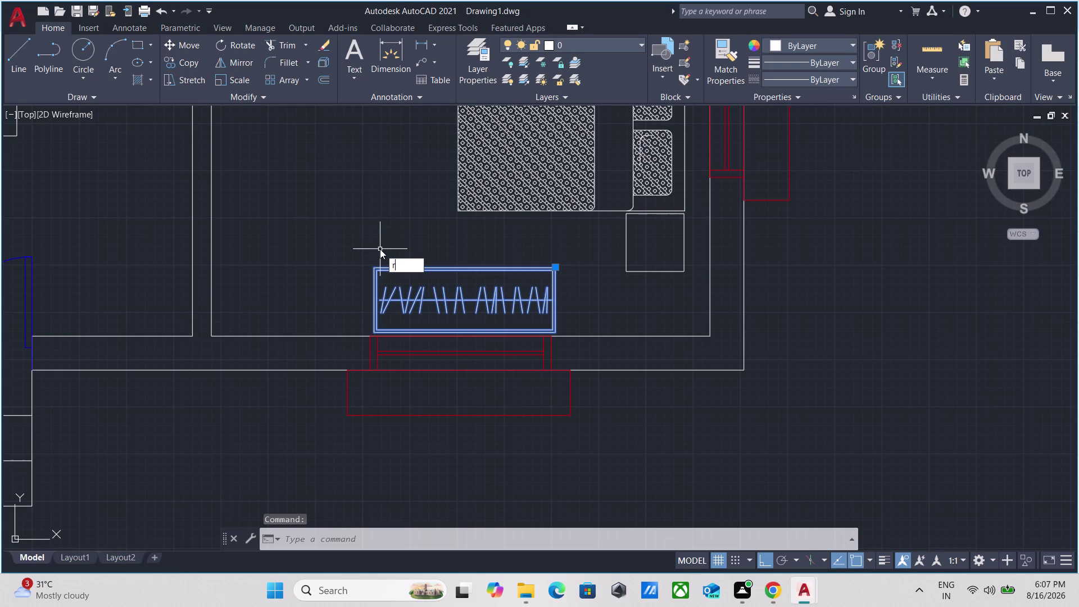
text(o)
key(Return)
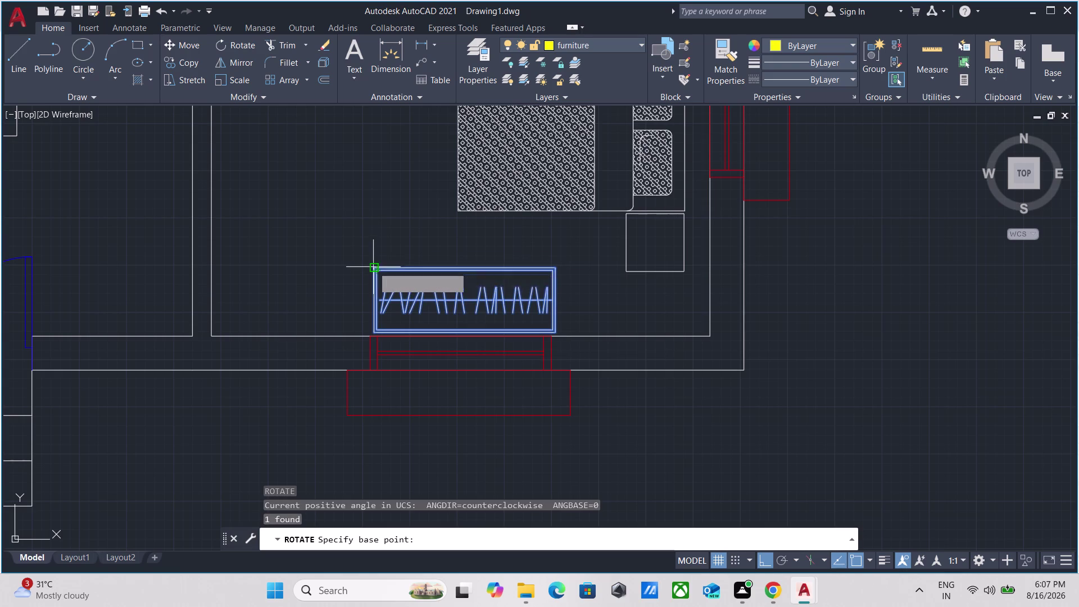
click(373, 266)
click(362, 194)
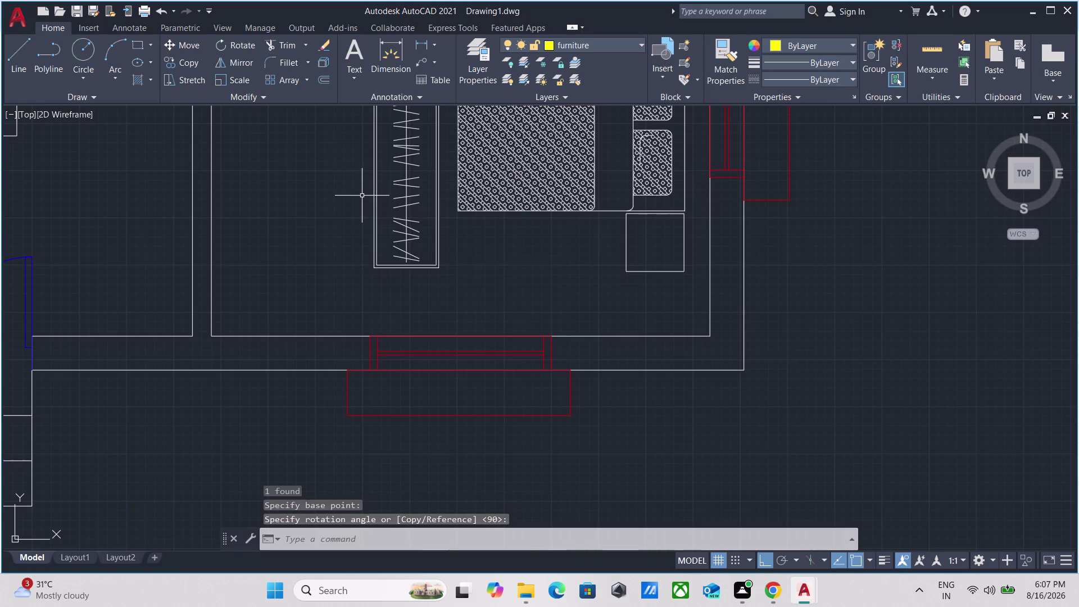
Move the upright wardrobe from its left edge against the room's left wall.
scroll(down, 3)
middle_drag(360, 228, 352, 262)
scroll(up, 3)
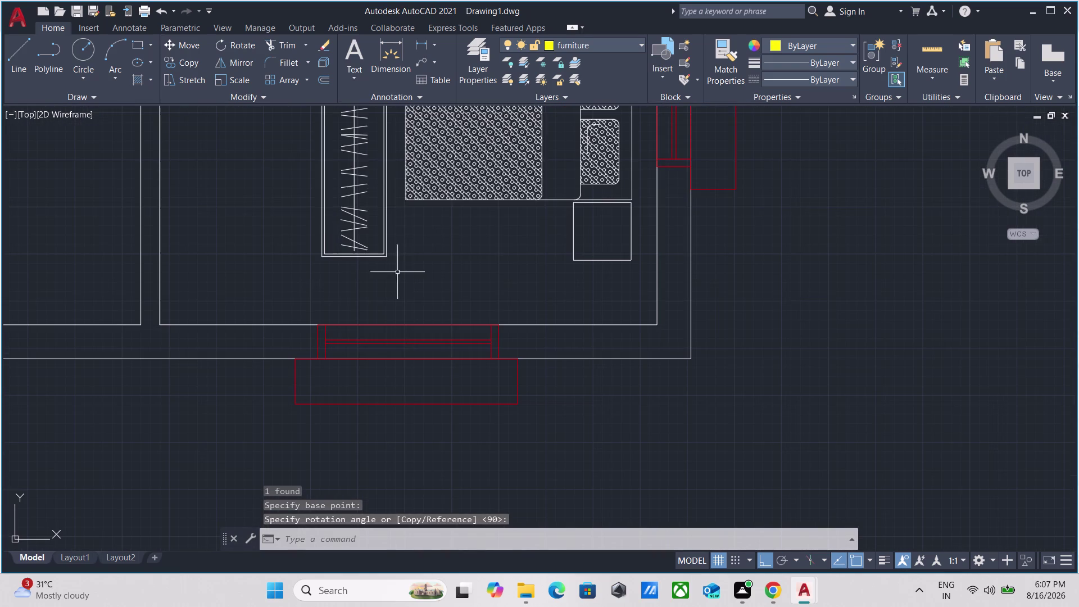
drag(404, 272, 394, 264)
click(338, 225)
key(m)
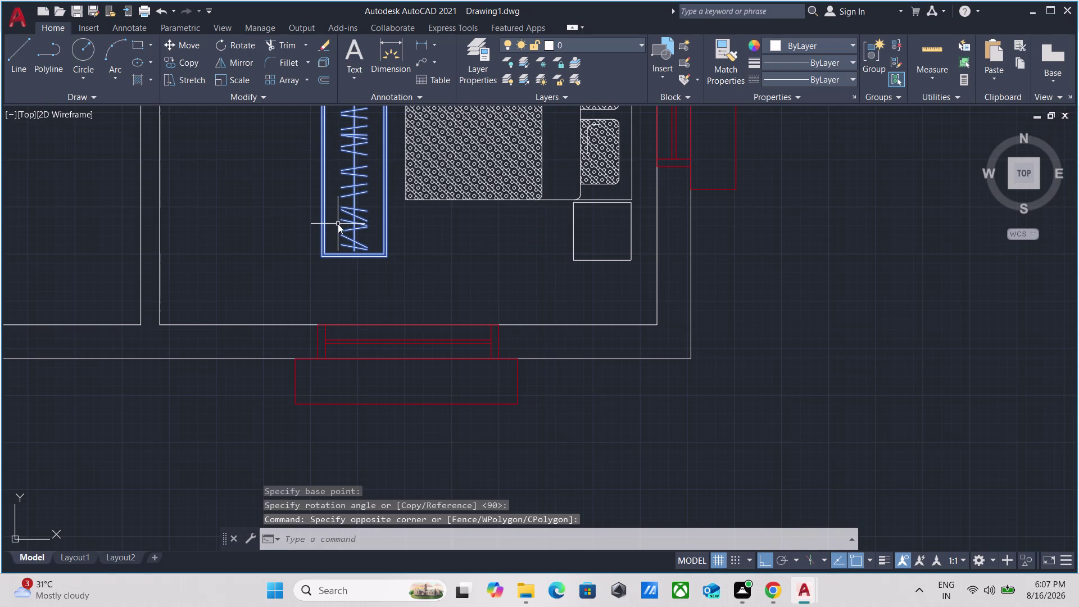
key(Return)
scroll(up, 3)
middle_drag(271, 166, 269, 259)
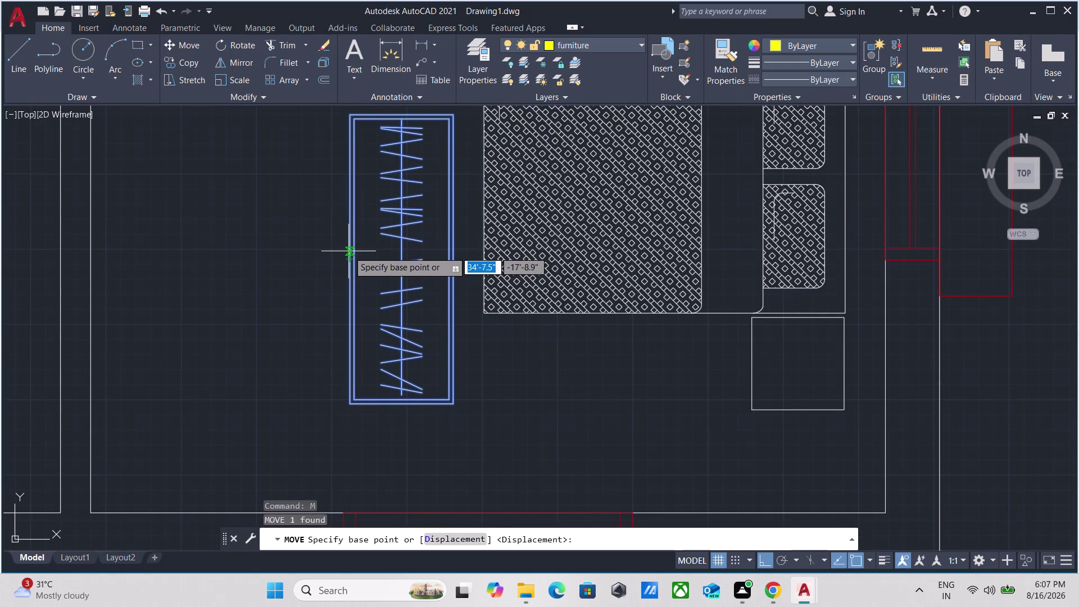
click(349, 258)
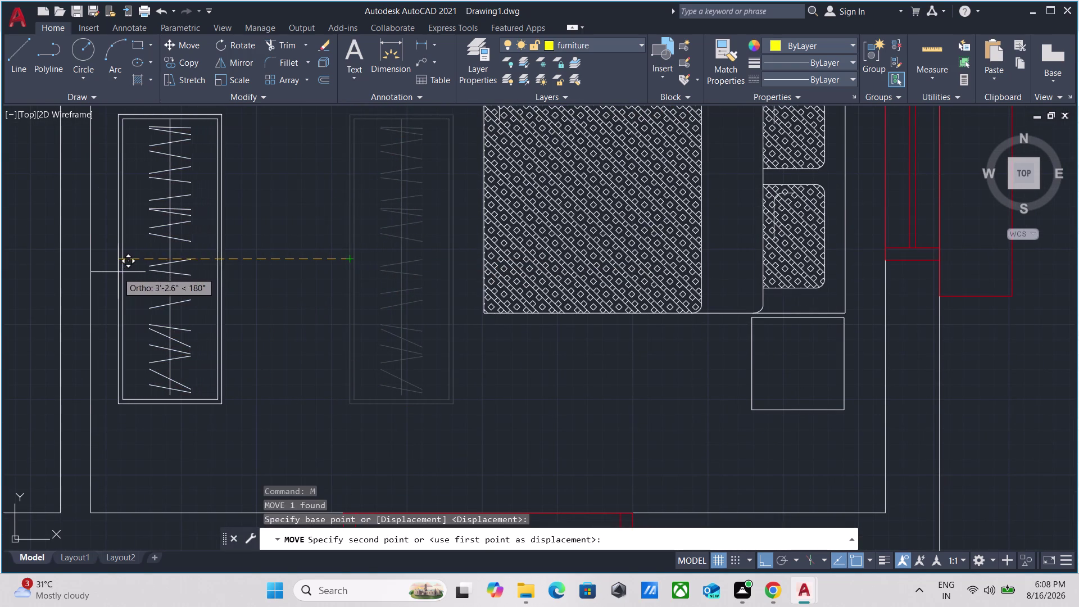
click(95, 261)
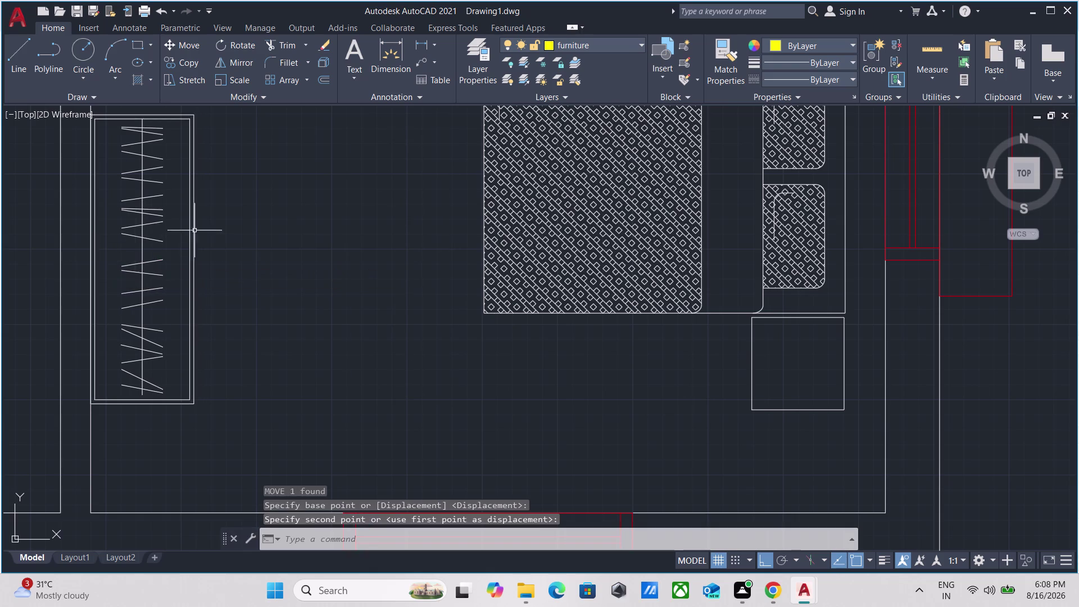
scroll(down, 3)
middle_drag(47, 295, 399, 289)
scroll(down, 3)
scroll(up, 3)
scroll(up, 3)
click(105, 269)
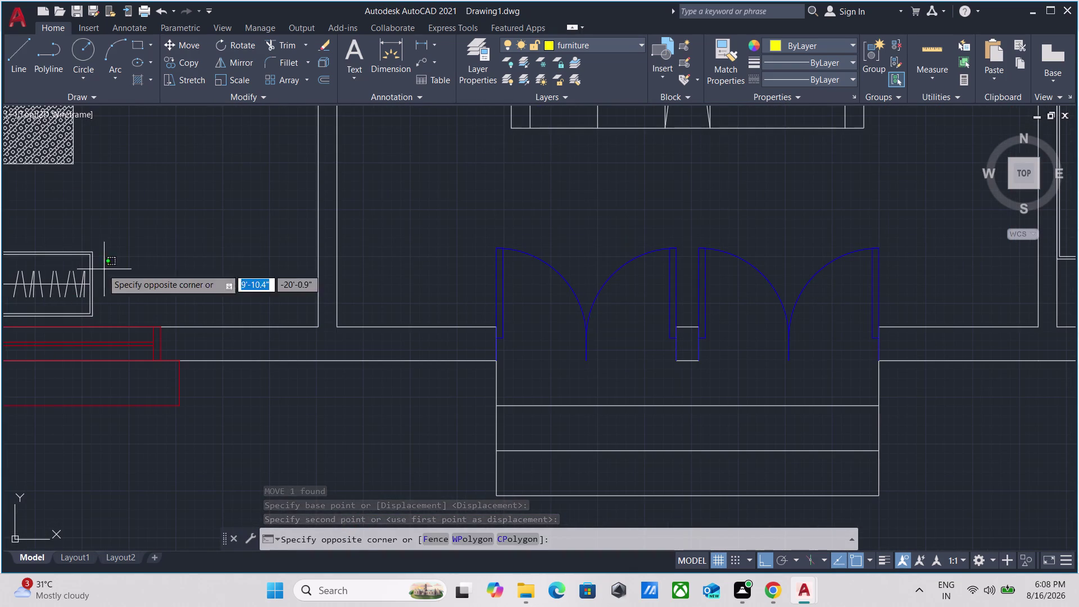
Rotate the horizontal wardrobe 90 degrees so it stands upright.
click(61, 221)
middle_drag(112, 221, 309, 229)
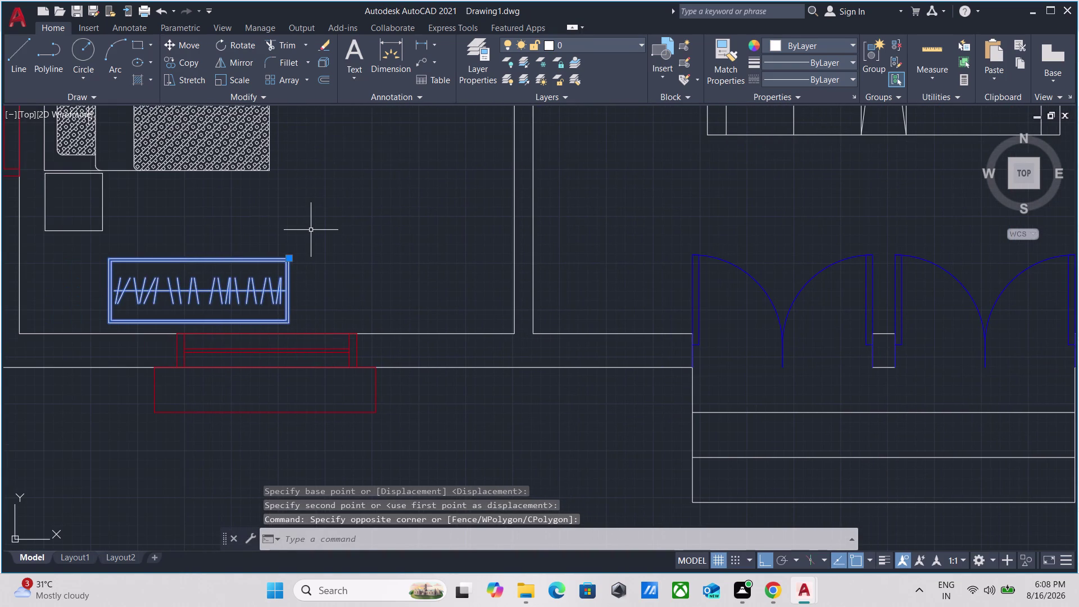
text(ro)
key(Return)
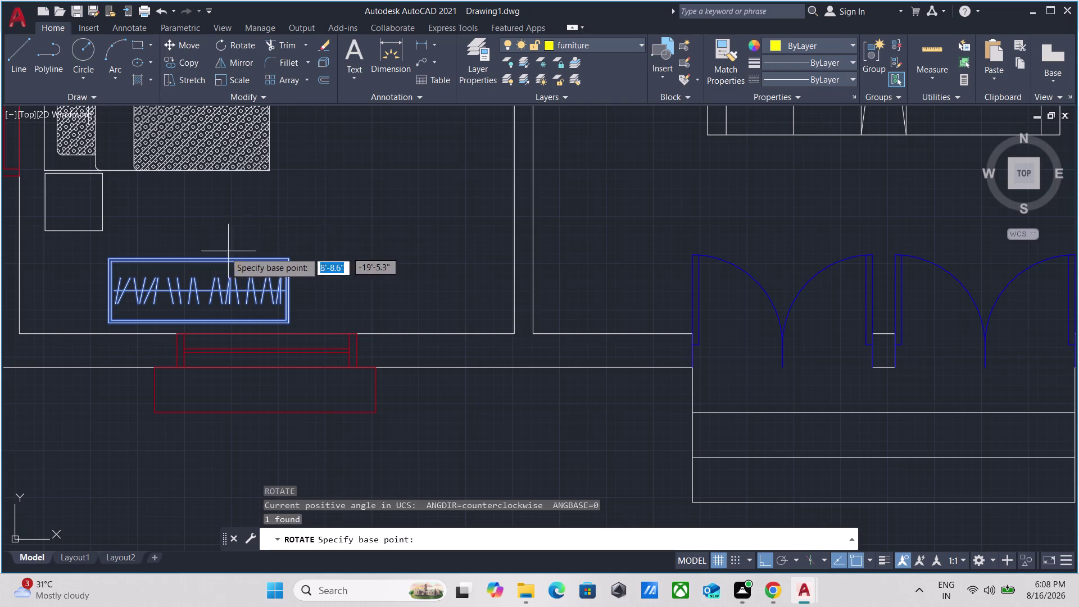
scroll(up, 3)
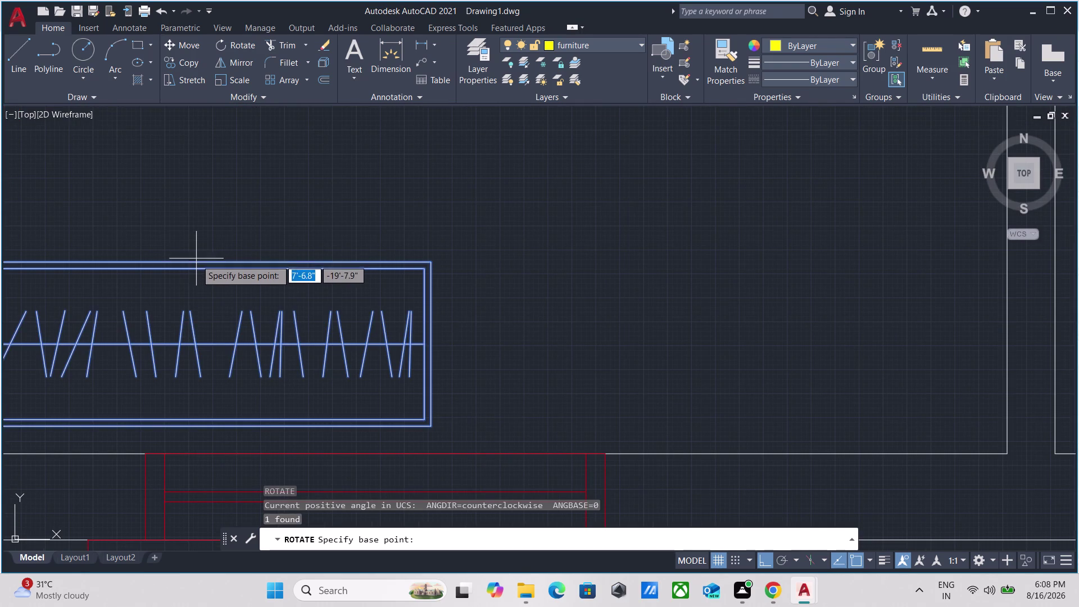
click(202, 264)
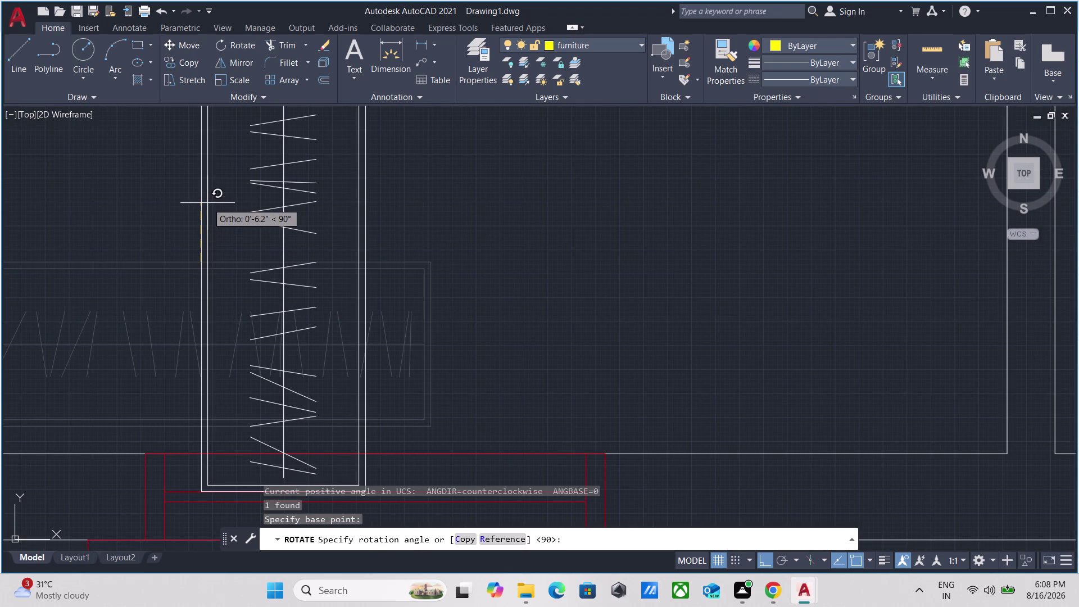
click(190, 390)
Move the upright wardrobe from its right edge to the right wall, Ortho off.
scroll(down, 3)
middle_drag(227, 280, 241, 332)
drag(246, 329, 230, 311)
click(200, 285)
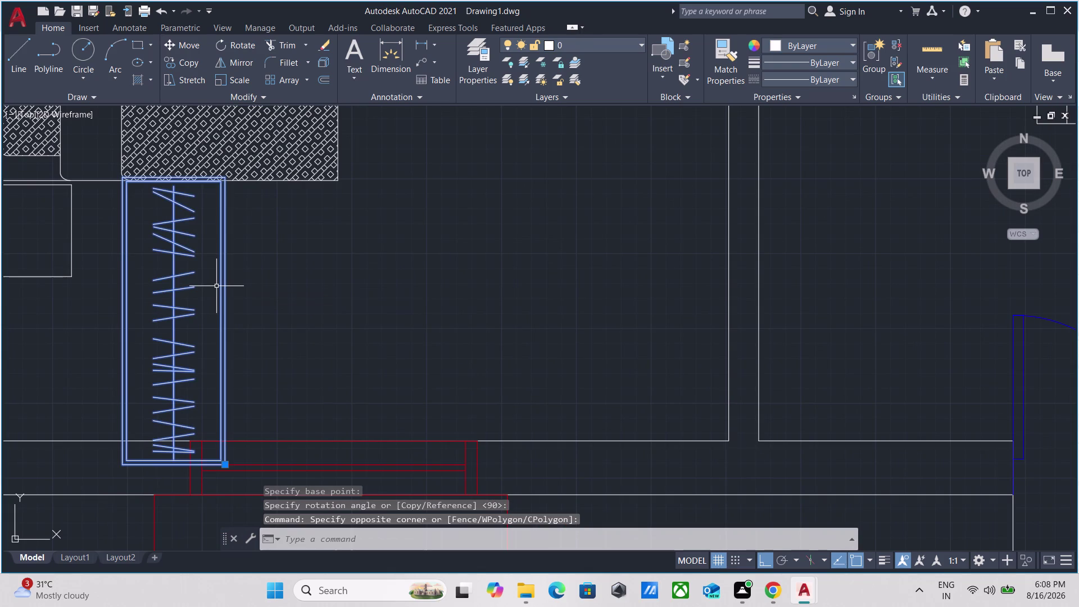
key(m)
key(Return)
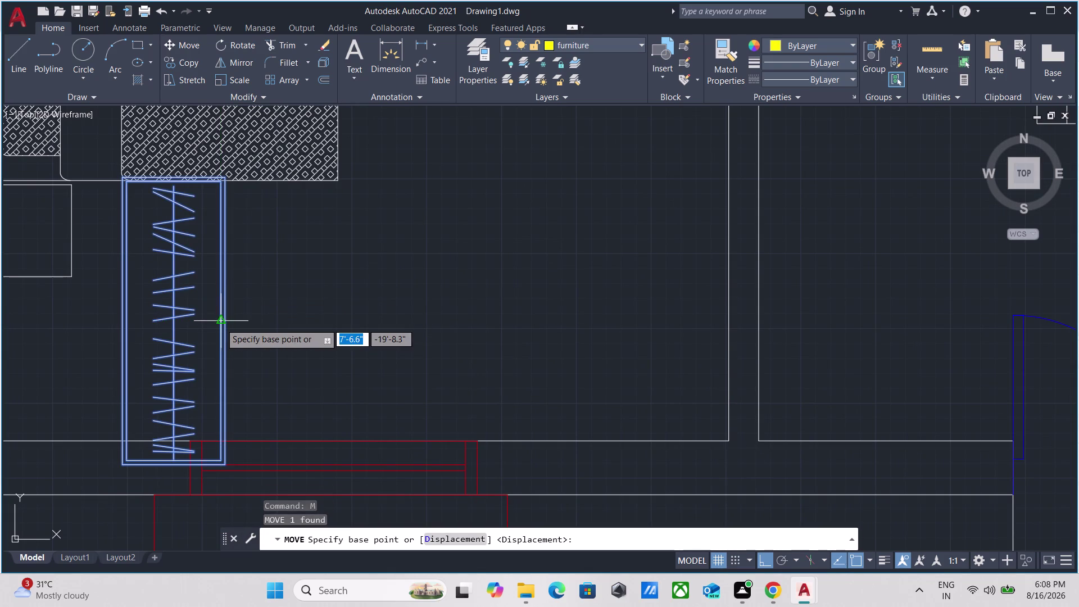
scroll(up, 3)
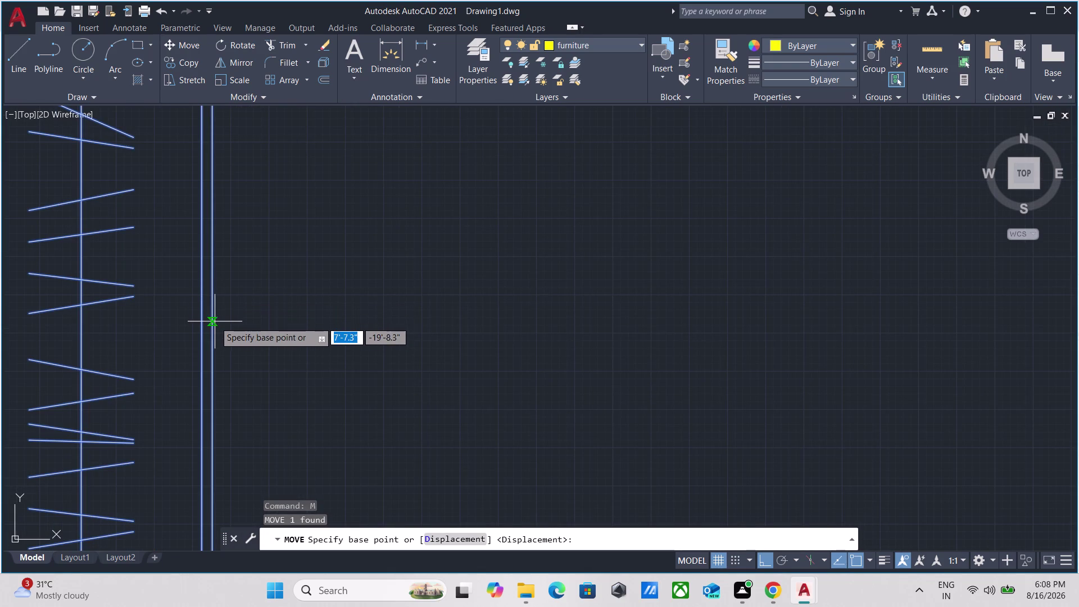
click(213, 313)
scroll(down, 3)
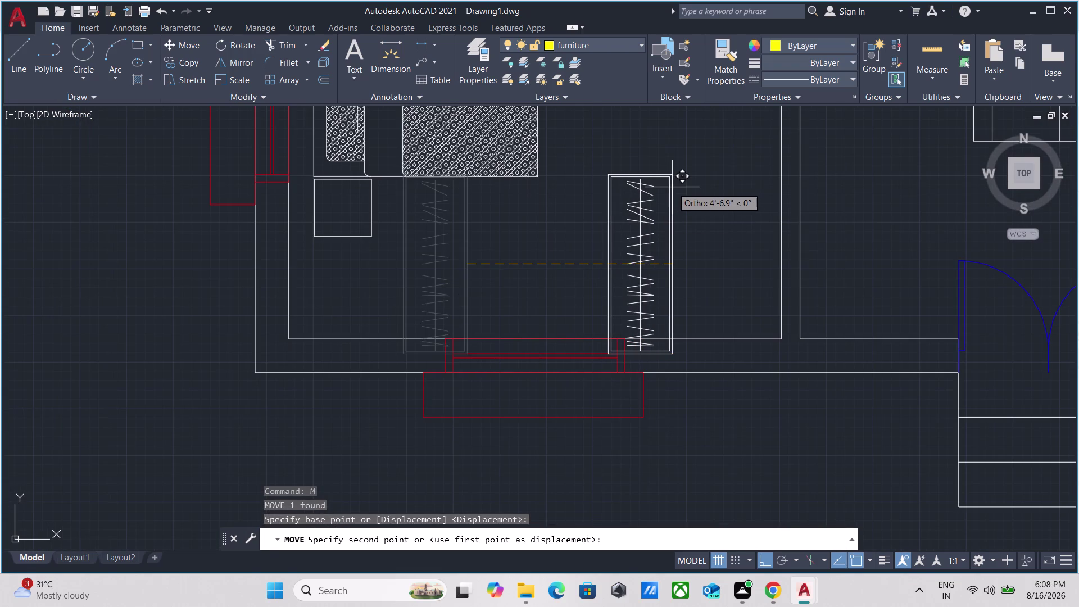
key(F8)
scroll(down, 3)
middle_drag(673, 182, 572, 258)
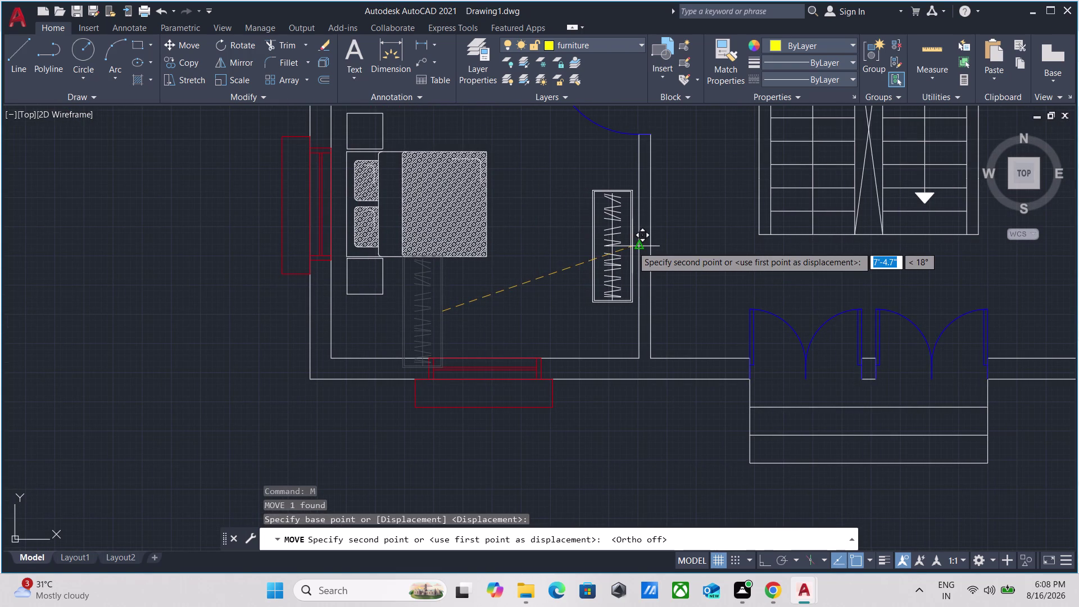
click(632, 246)
scroll(down, 3)
middle_drag(662, 204, 544, 264)
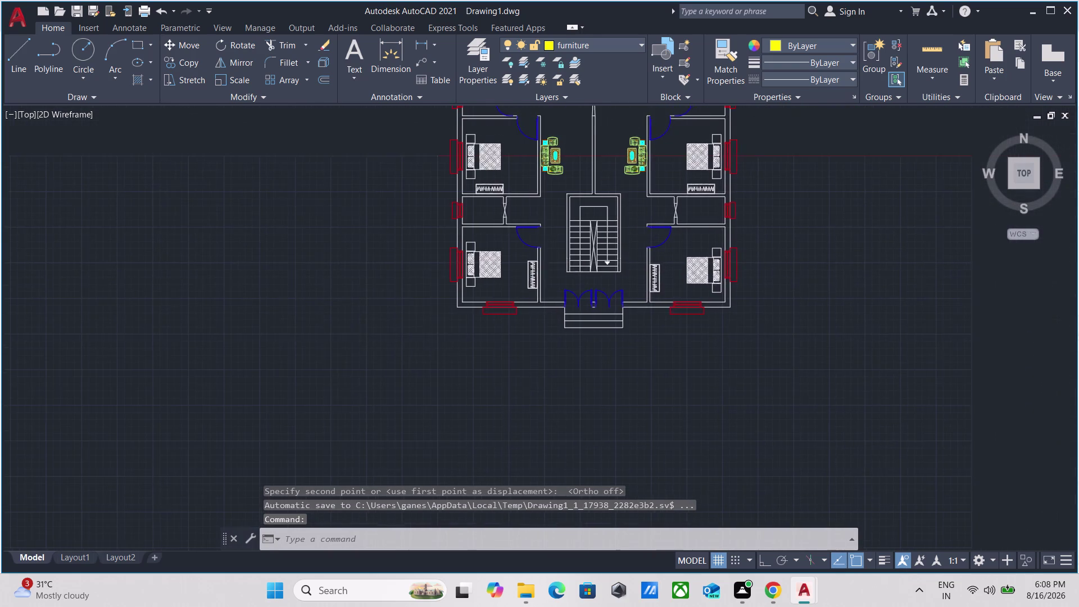
scroll(up, 3)
scroll(down, 3)
middle_drag(621, 222, 519, 398)
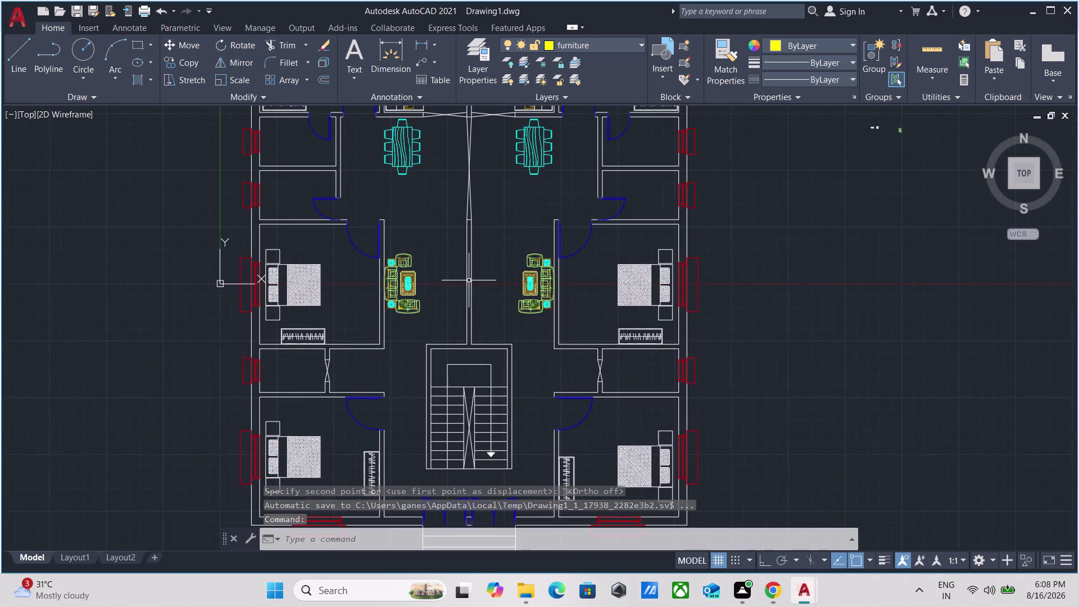
scroll(down, 3)
scroll(up, 3)
scroll(down, 3)
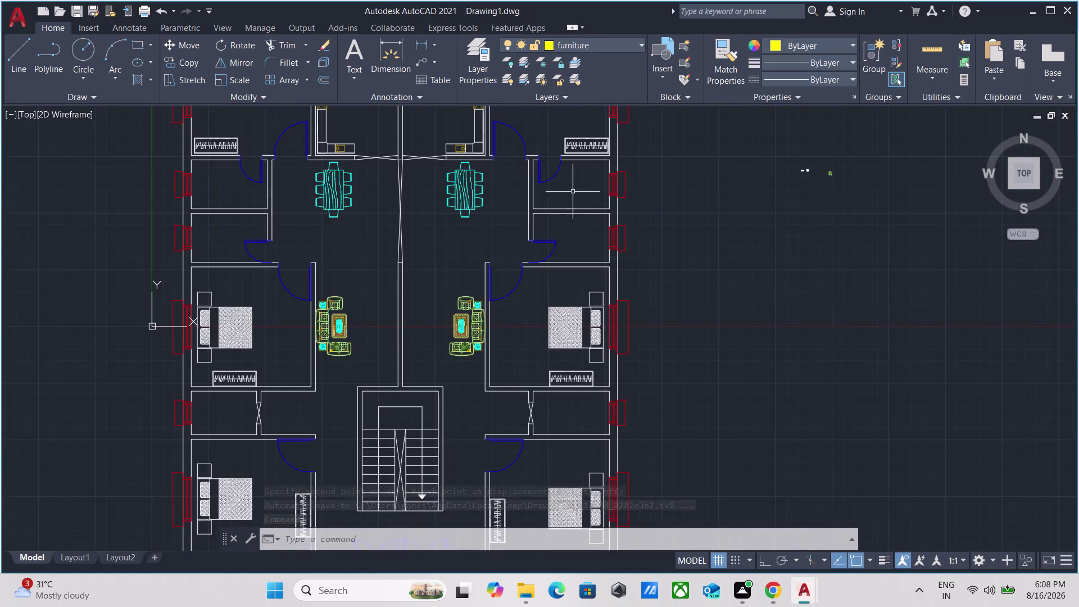
scroll(down, 3)
scroll(up, 3)
scroll(down, 3)
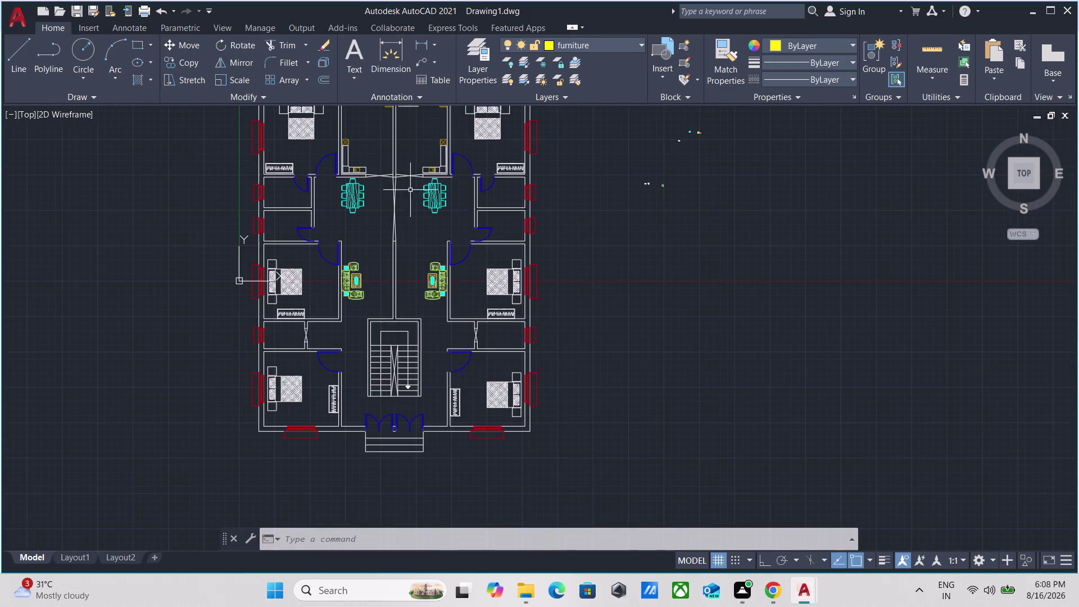
scroll(down, 3)
scroll(up, 3)
scroll(up, 3)
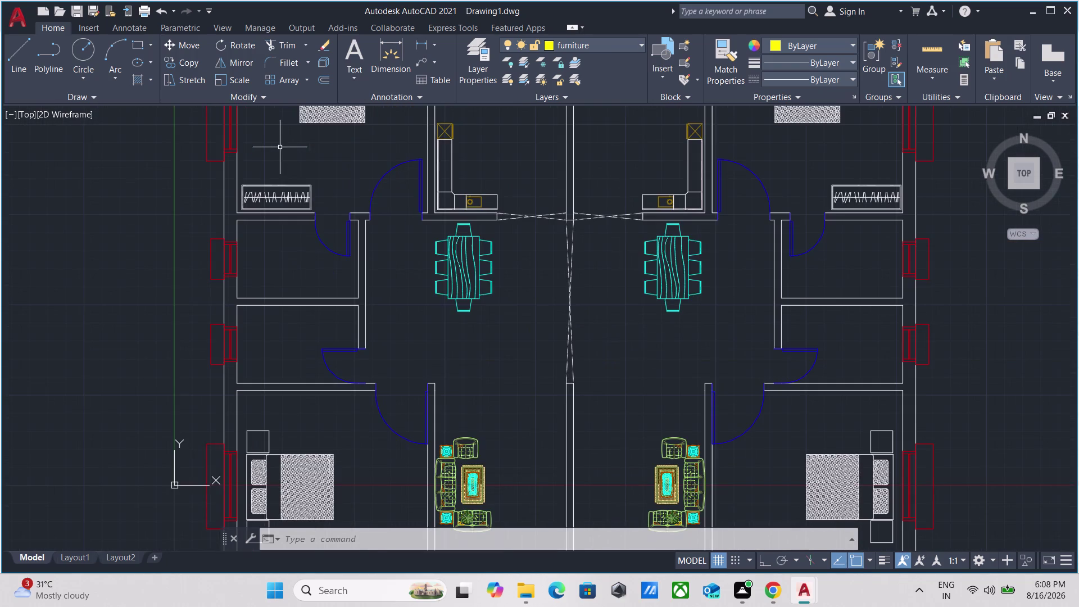